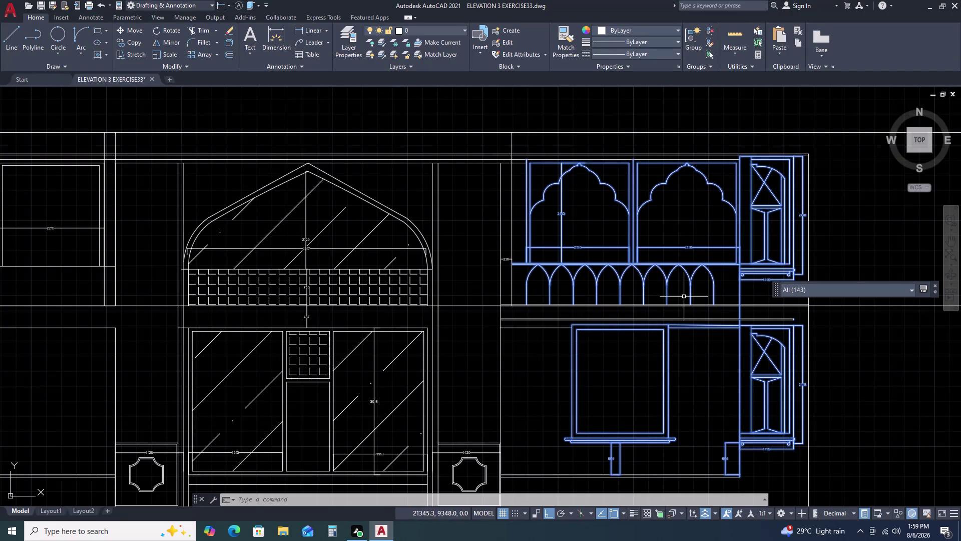
Move the right-hand bay left from its top-left corner onto the central bay's edge.
drag(683, 296, 676, 302)
key(Escape)
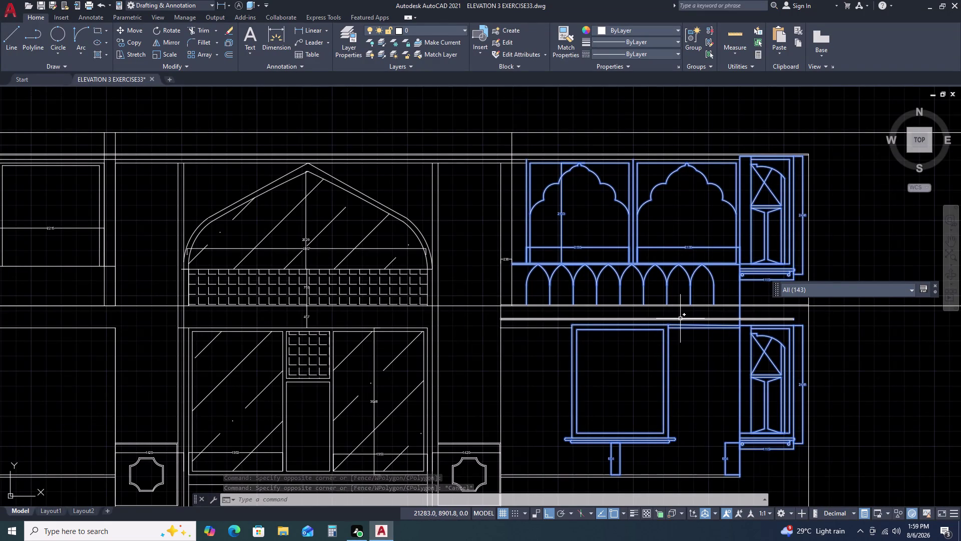
text(M)
key(space)
scroll(up, 3)
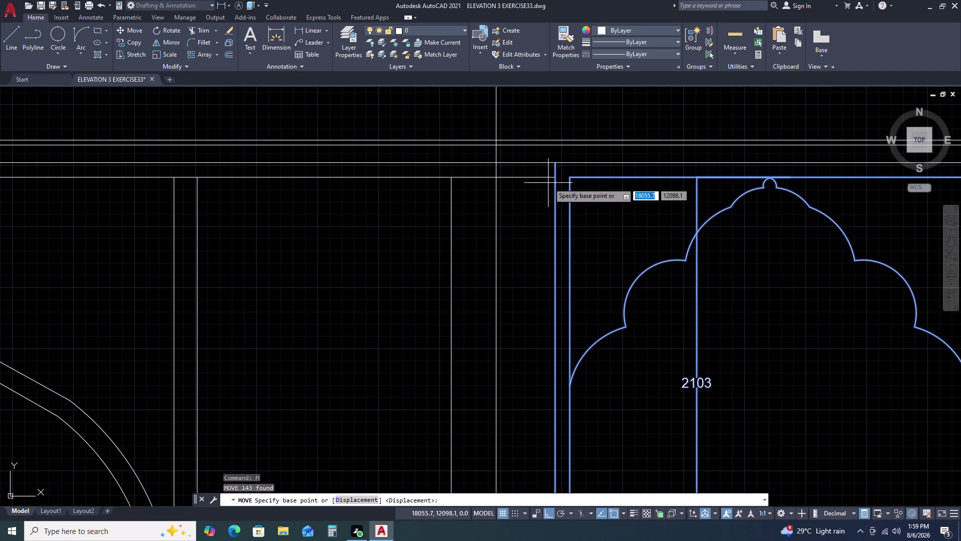
click(557, 176)
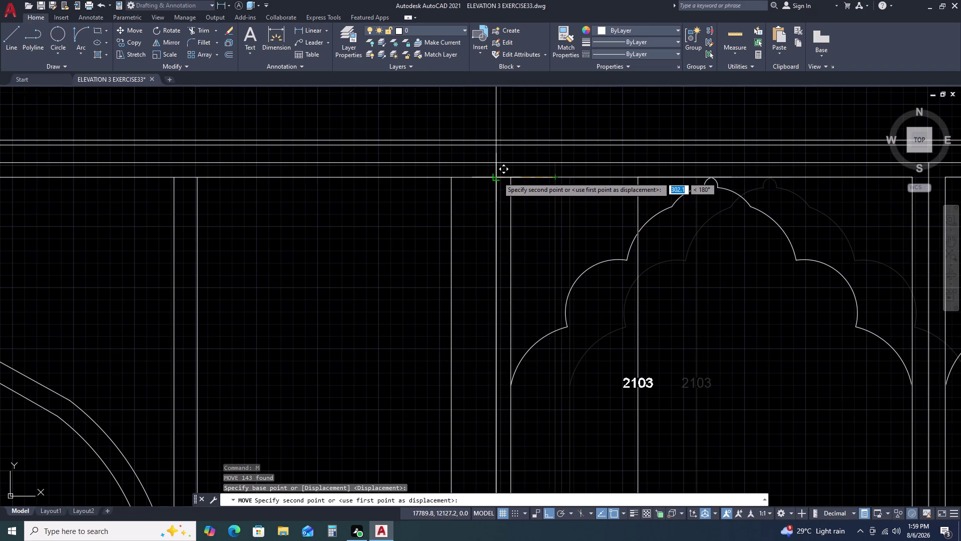
click(497, 177)
scroll(down, 3)
scroll(down, 3)
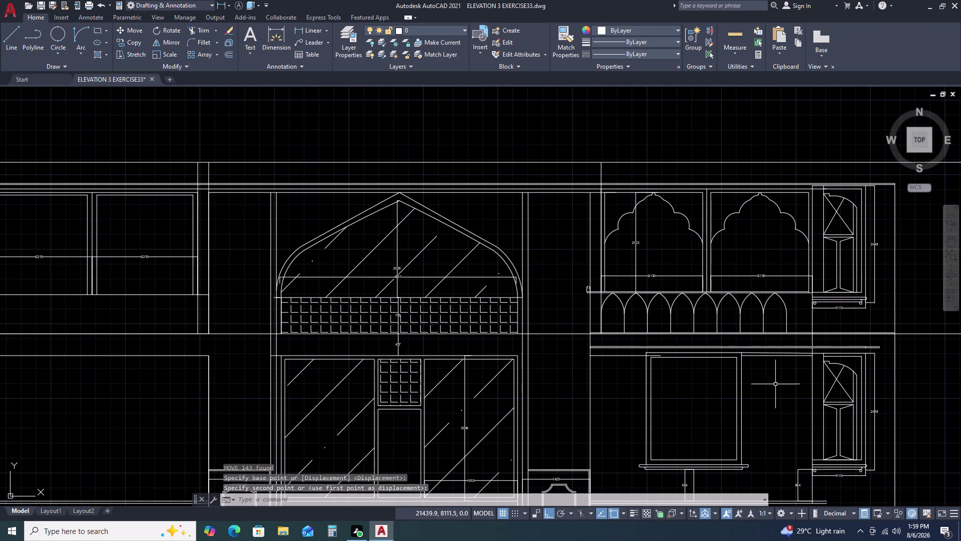
middle_drag(830, 402, 773, 341)
middle_drag(770, 337, 759, 321)
key(Escape)
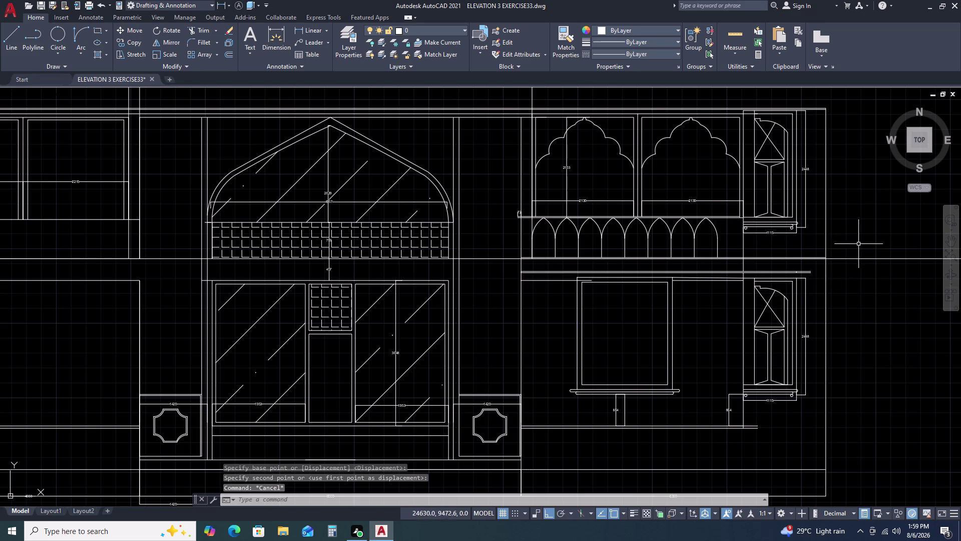
Trim the overhanging line ends on the bay's right side with a fence.
key(t)
key(r)
key(space)
click(895, 239)
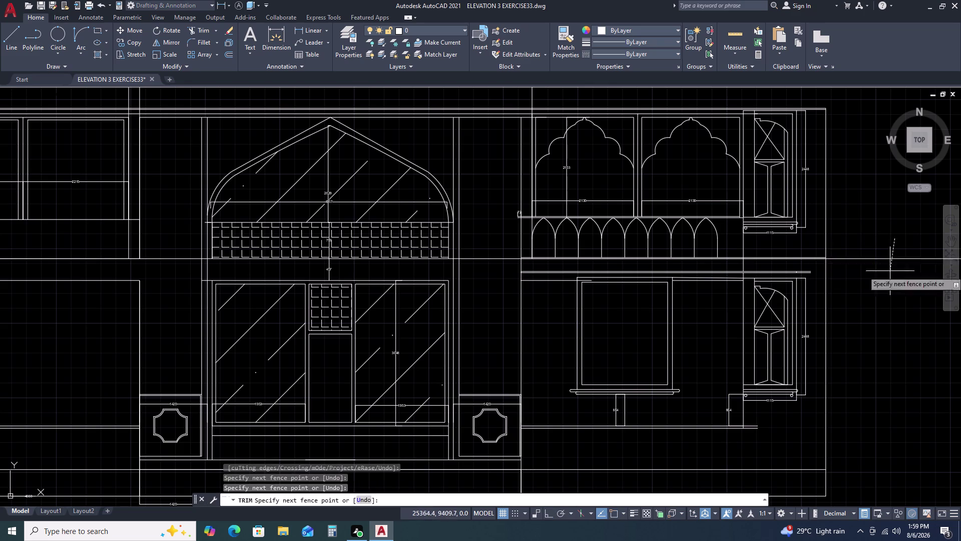
click(890, 322)
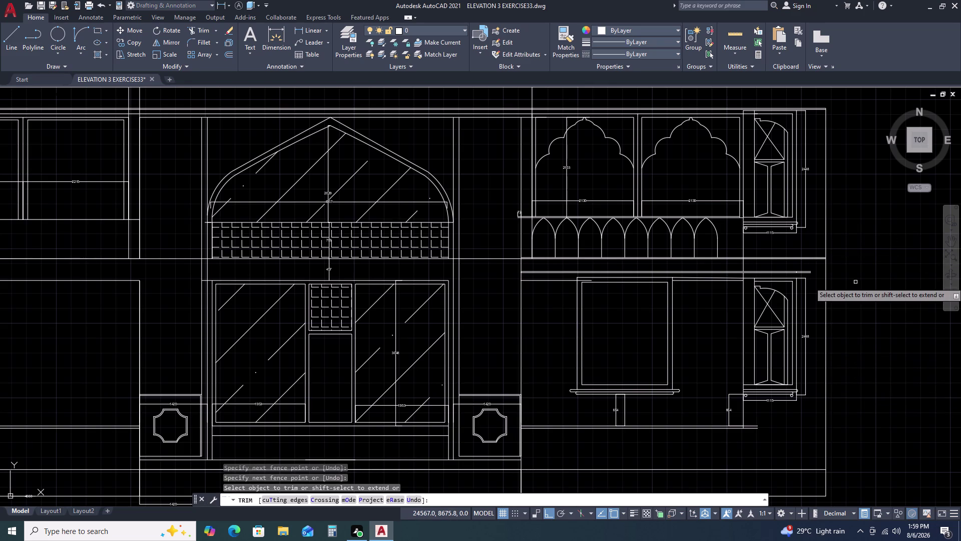
Trim the stray line ends beside the right bay and near the balcony.
middle_drag(855, 282, 846, 301)
scroll(down, 3)
middle_drag(882, 386, 849, 367)
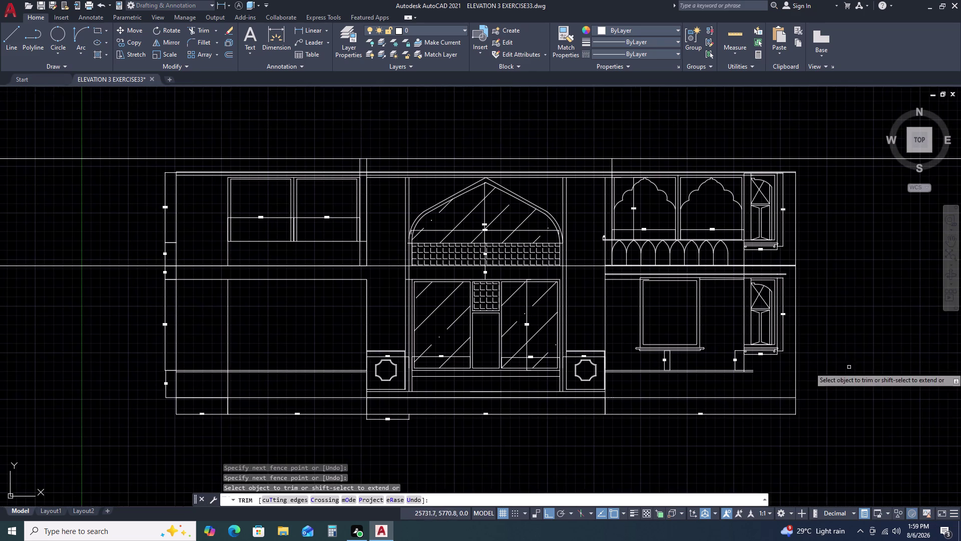
scroll(up, 3)
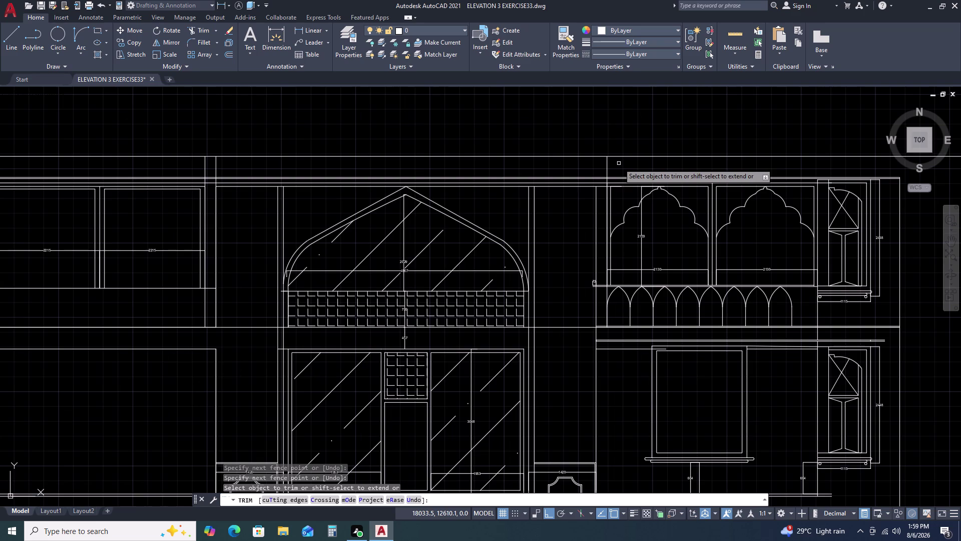
click(606, 211)
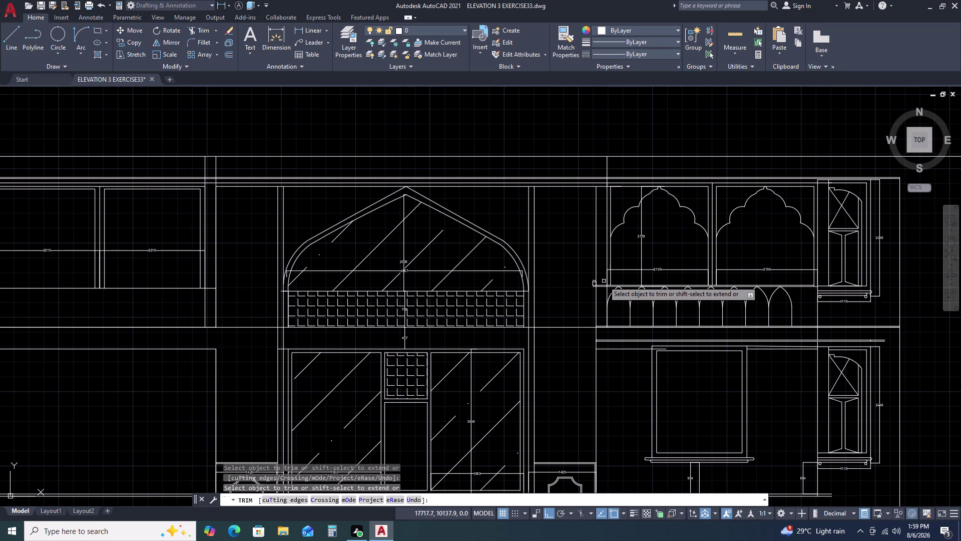
click(607, 280)
click(606, 296)
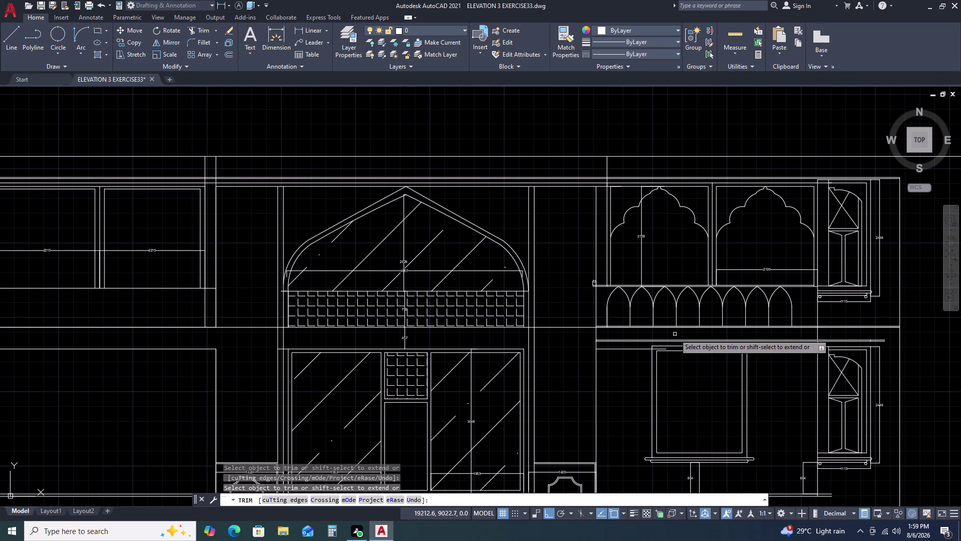
key(Escape)
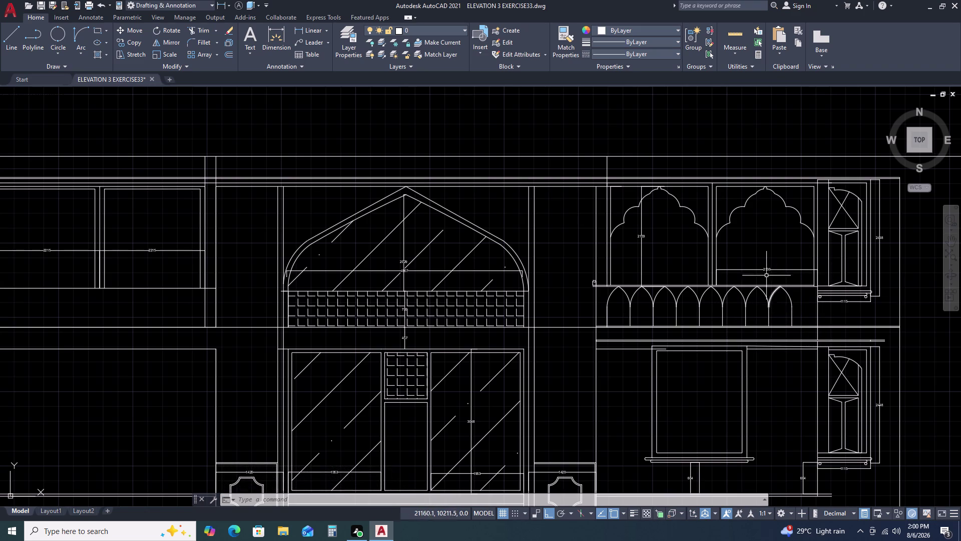
Add a 2130 linear dimension across the window's sill width.
key(d)
text(LI)
key(space)
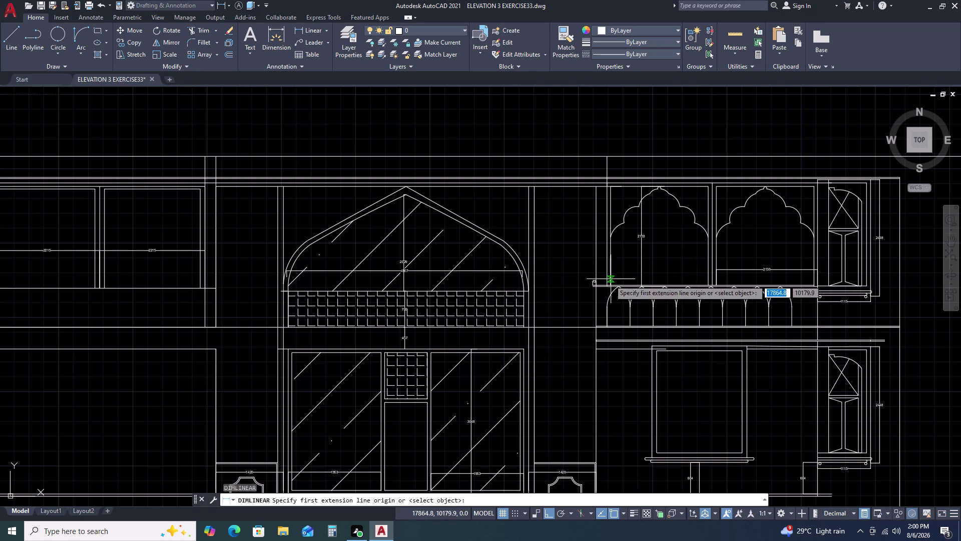
scroll(up, 3)
click(600, 287)
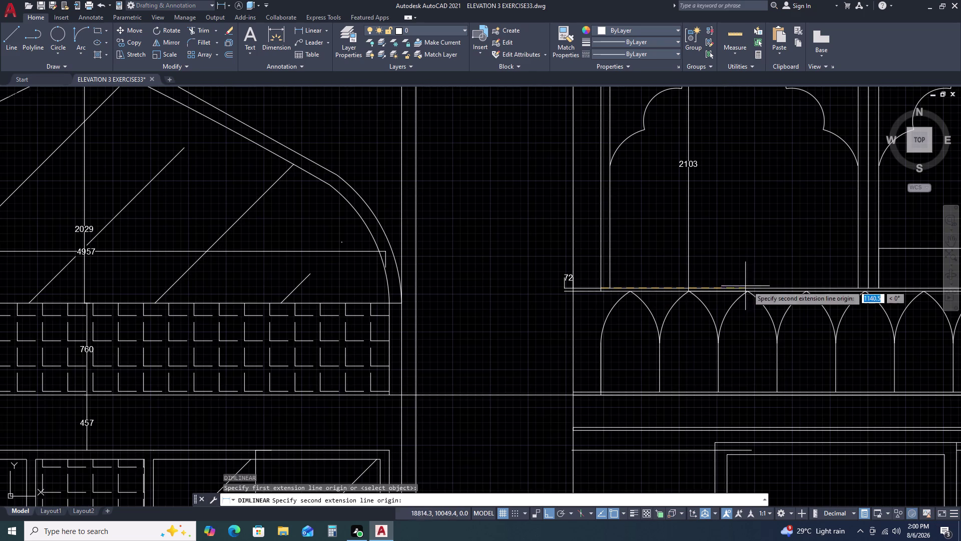
click(857, 286)
click(843, 261)
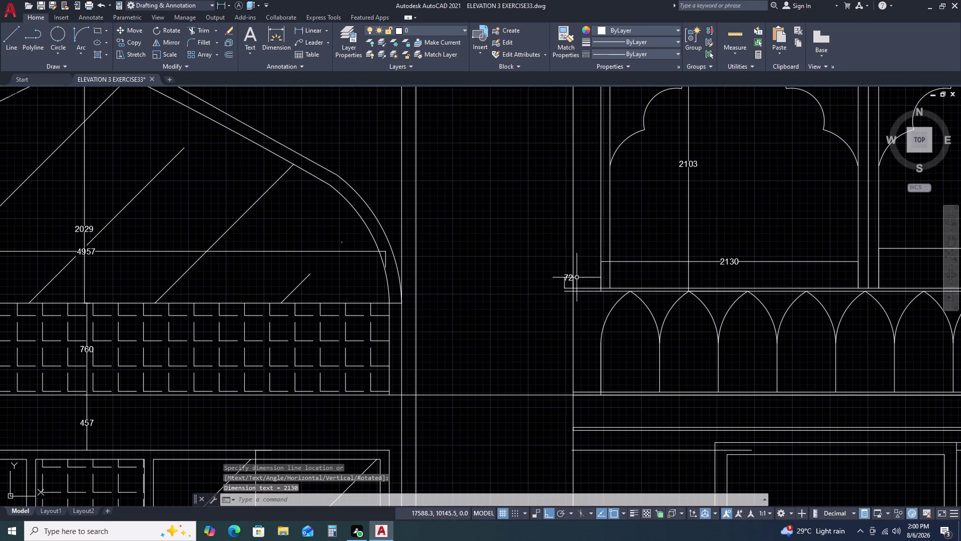
Delete the small 72 dimension beside the window.
click(562, 277)
click(562, 287)
click(567, 277)
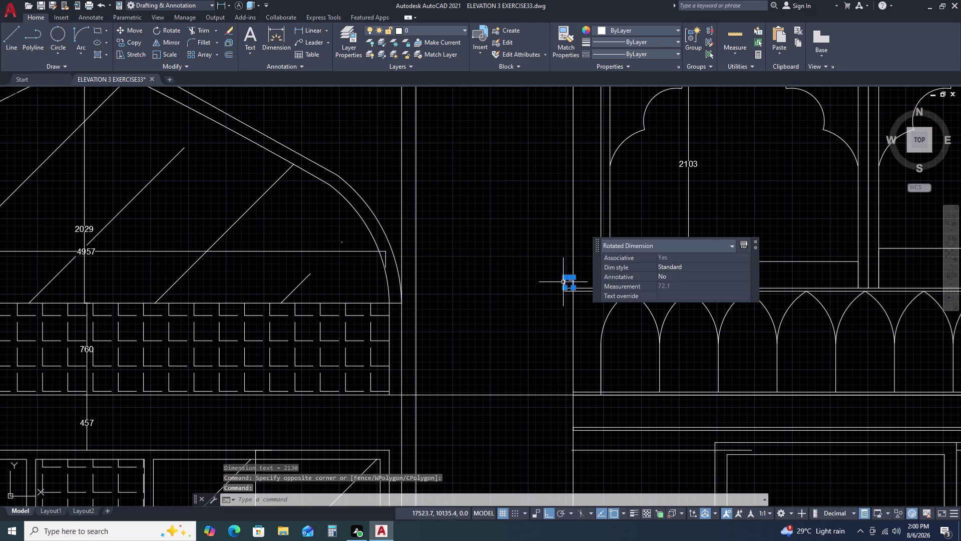
key(Delete)
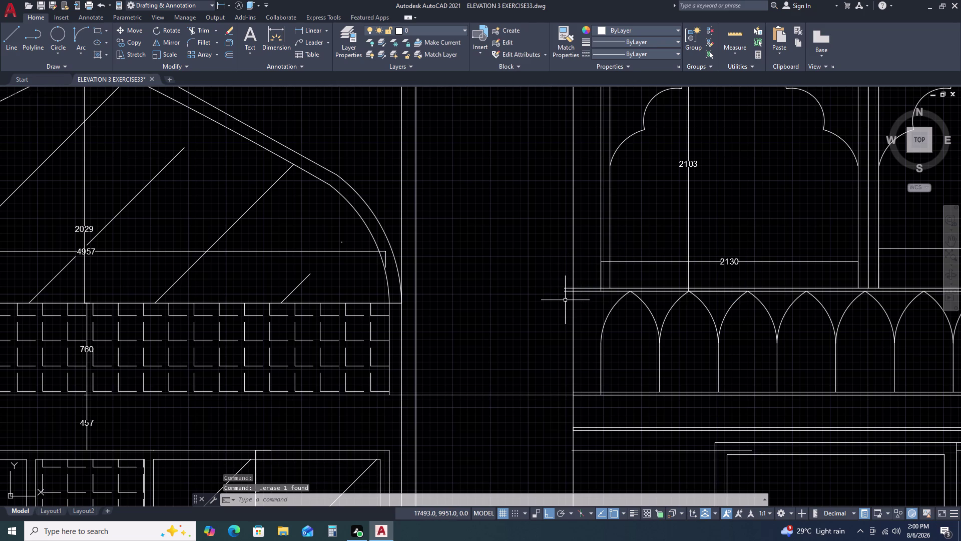
Fence-trim the short line end left beside the window.
key(t)
text(R)
key(space)
click(565, 302)
click(566, 277)
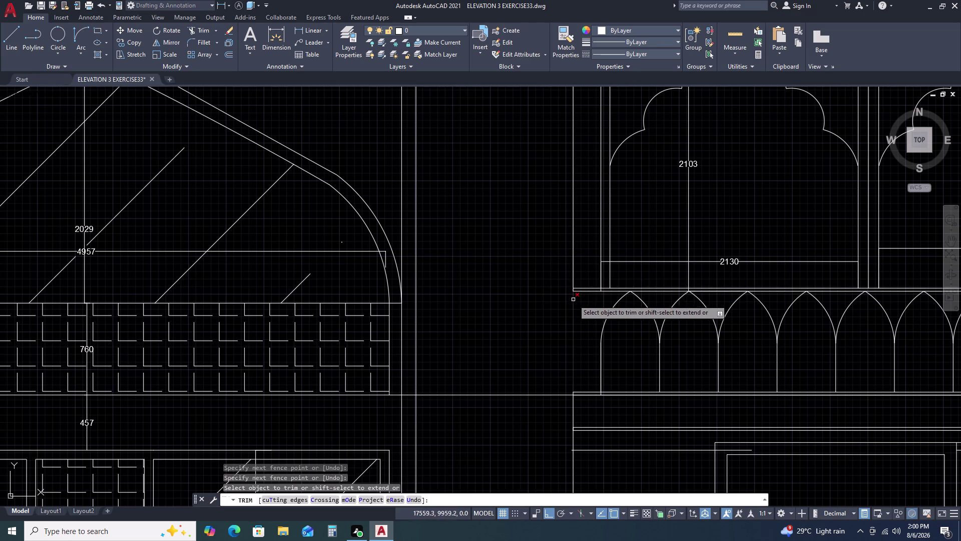
scroll(down, 3)
key(Escape)
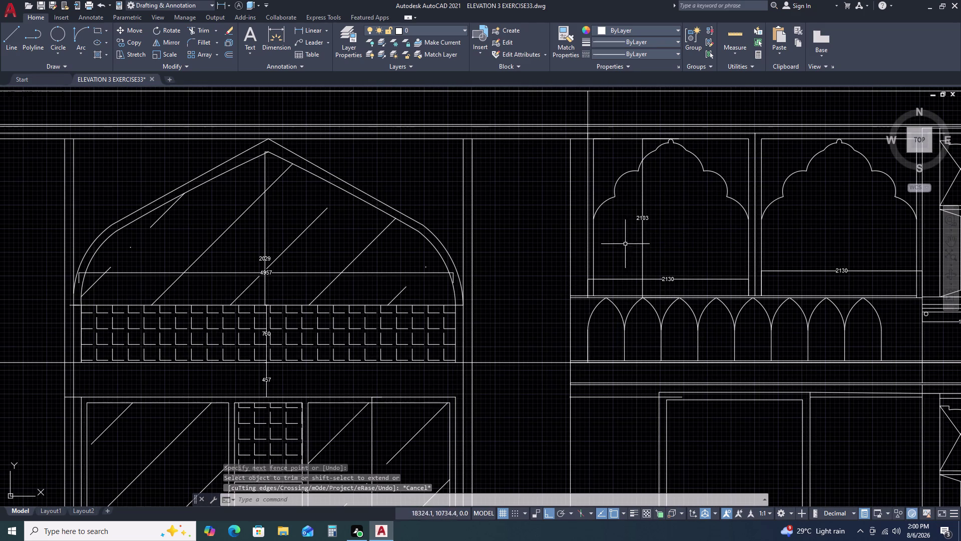
scroll(down, 3)
middle_drag(700, 270, 605, 256)
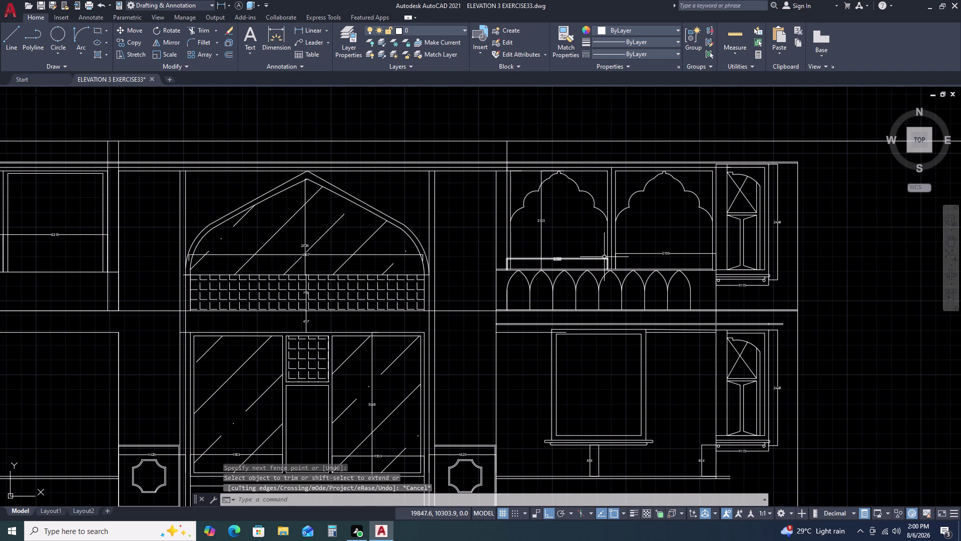
text(DLI)
key(space)
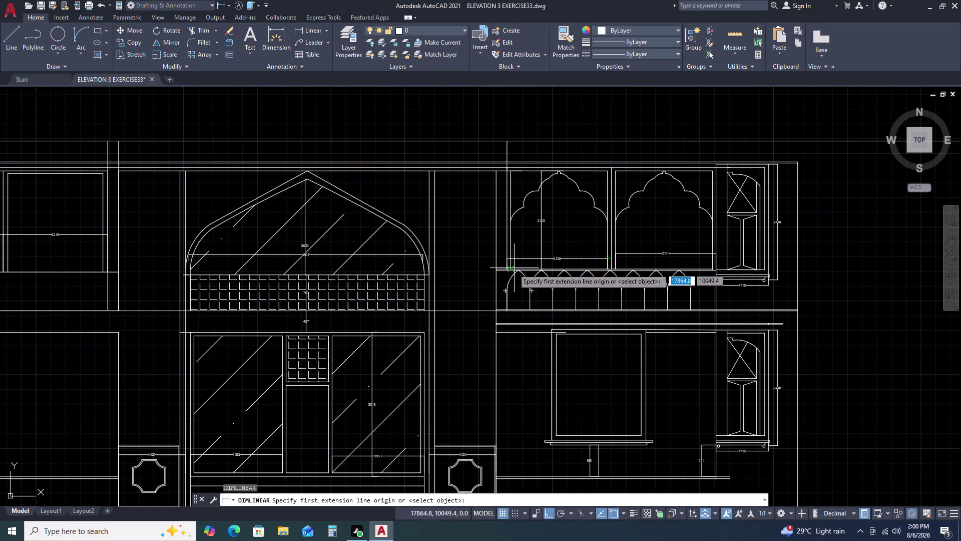
scroll(up, 3)
click(485, 263)
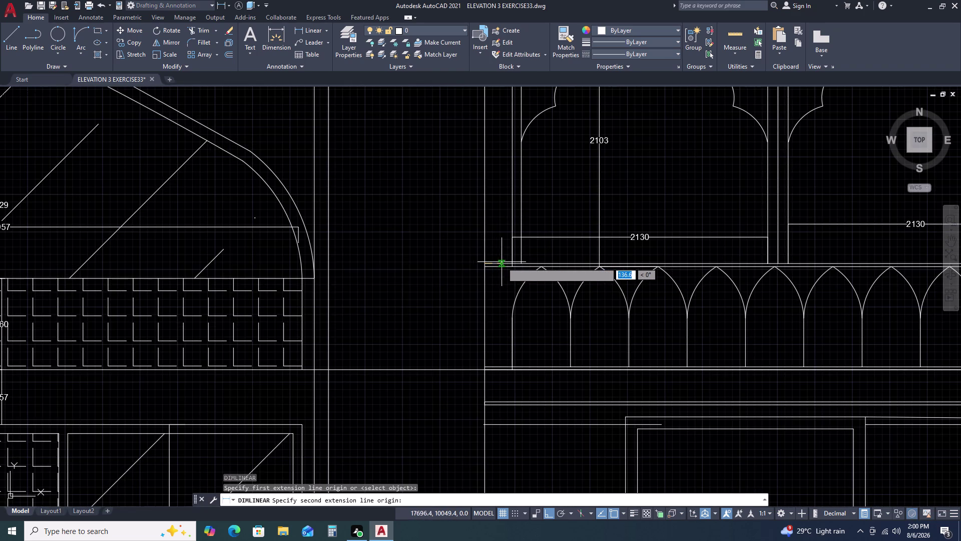
double_click(510, 264)
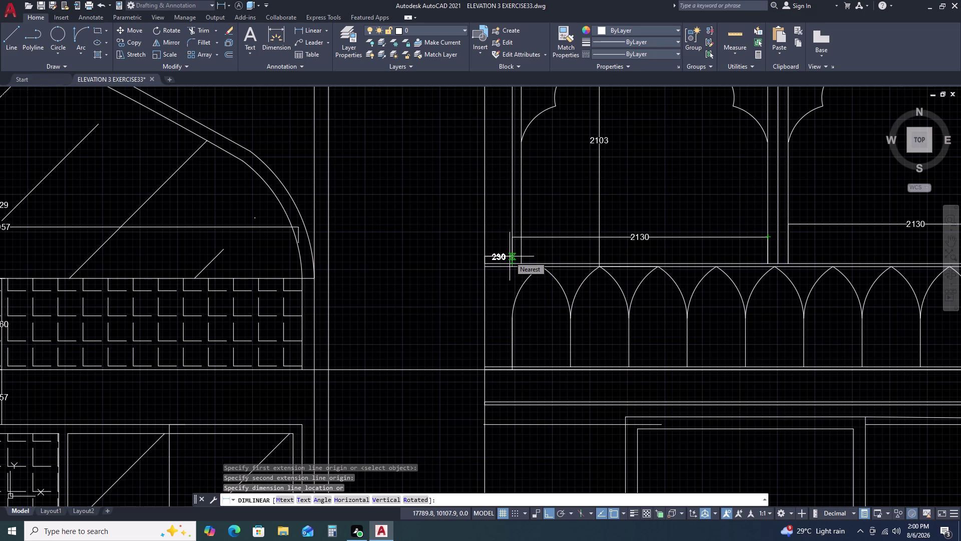
key(Escape)
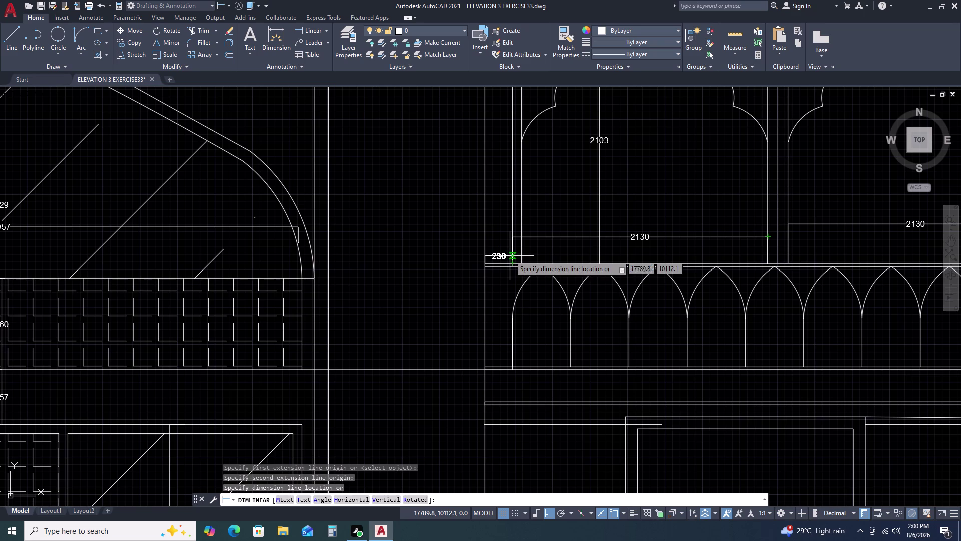
scroll(down, 3)
scroll(down, 3)
middle_drag(732, 240, 662, 237)
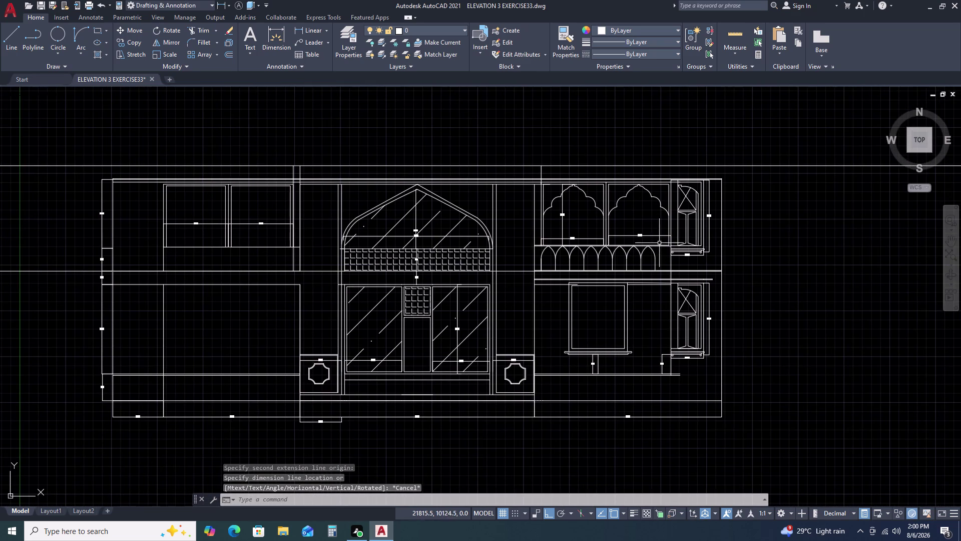
scroll(up, 3)
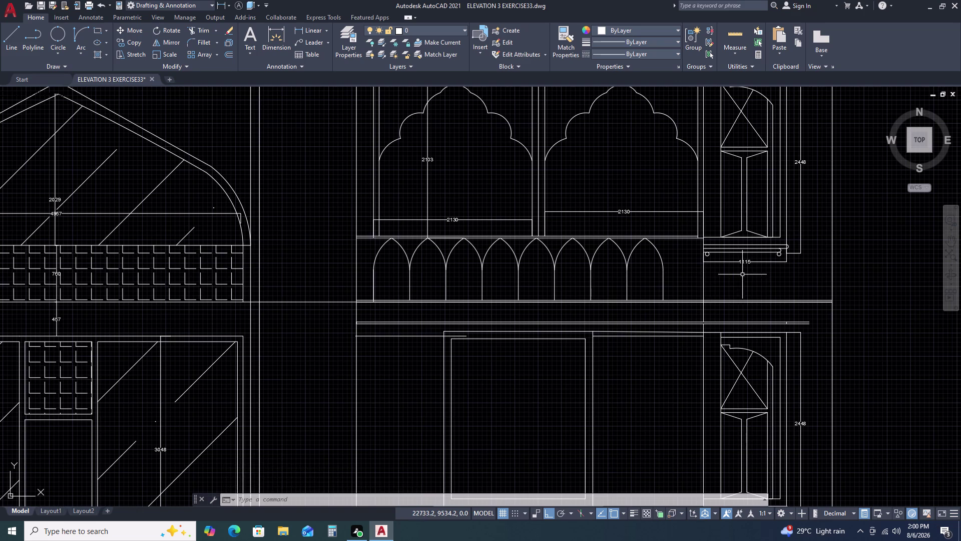
scroll(down, 3)
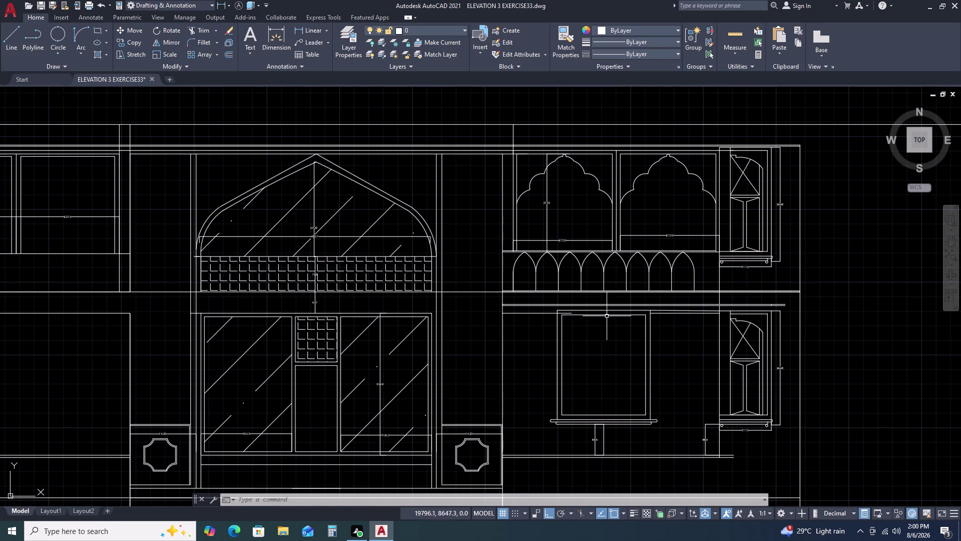
scroll(down, 3)
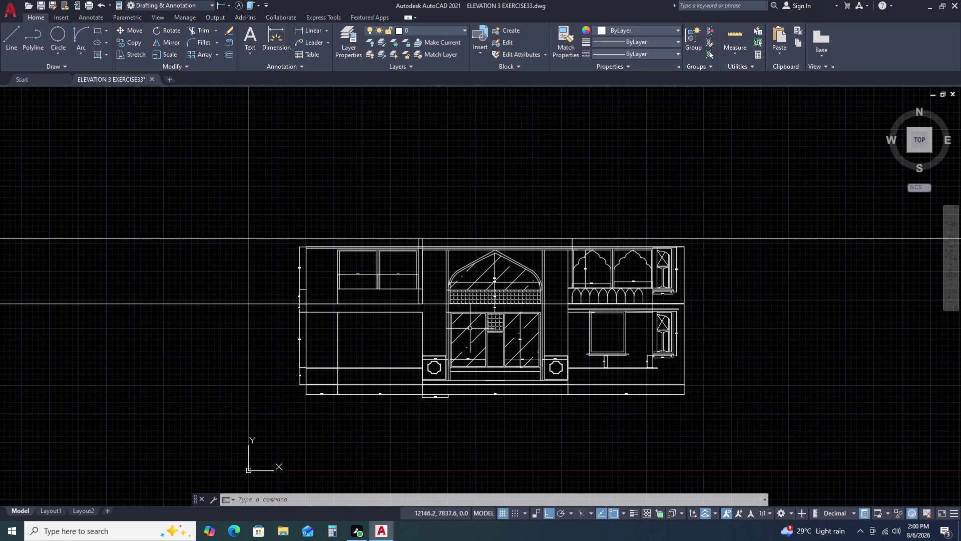
scroll(up, 3)
scroll(up, 3)
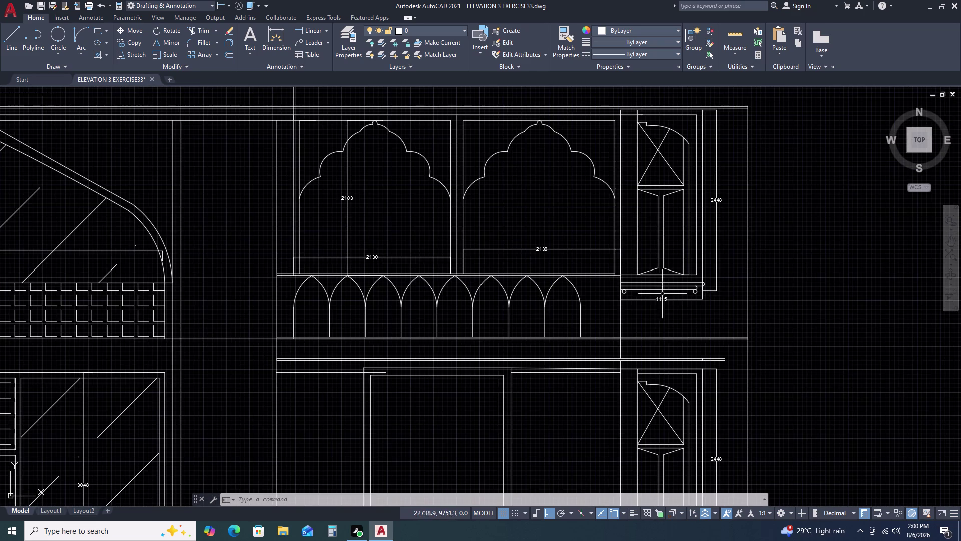
scroll(up, 3)
middle_drag(757, 279, 722, 324)
key(d)
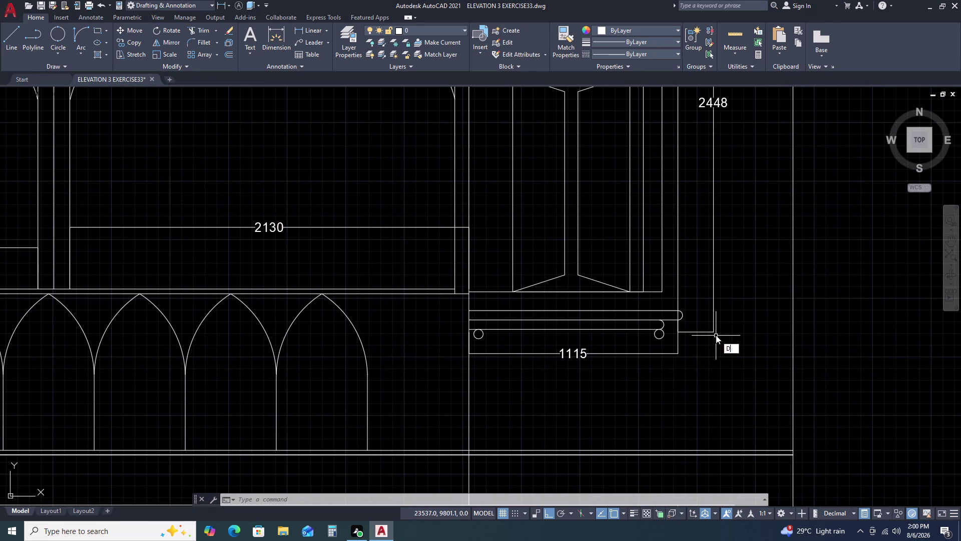
text(LI)
key(space)
scroll(down, 3)
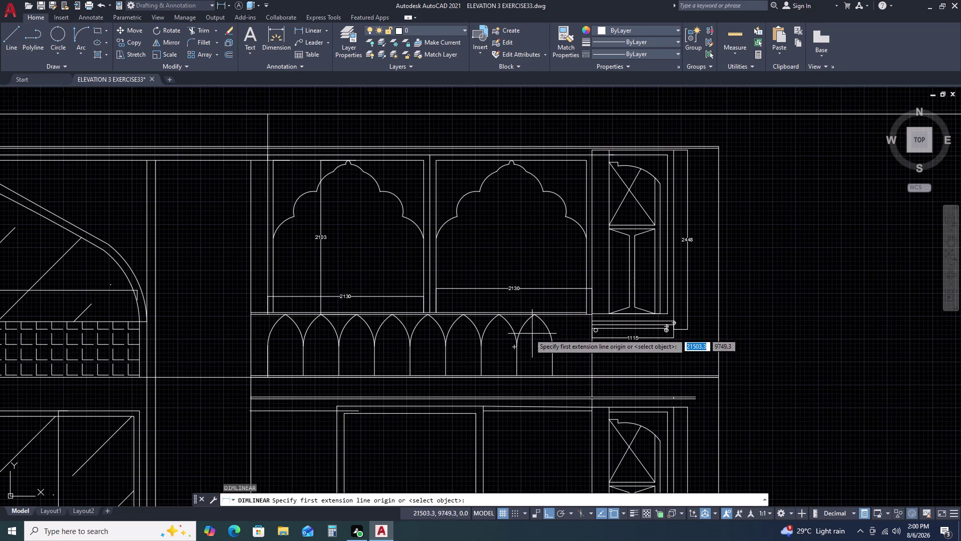
Place a 170 linear dimension across the gap between the two cusped windows.
middle_drag(523, 323, 588, 287)
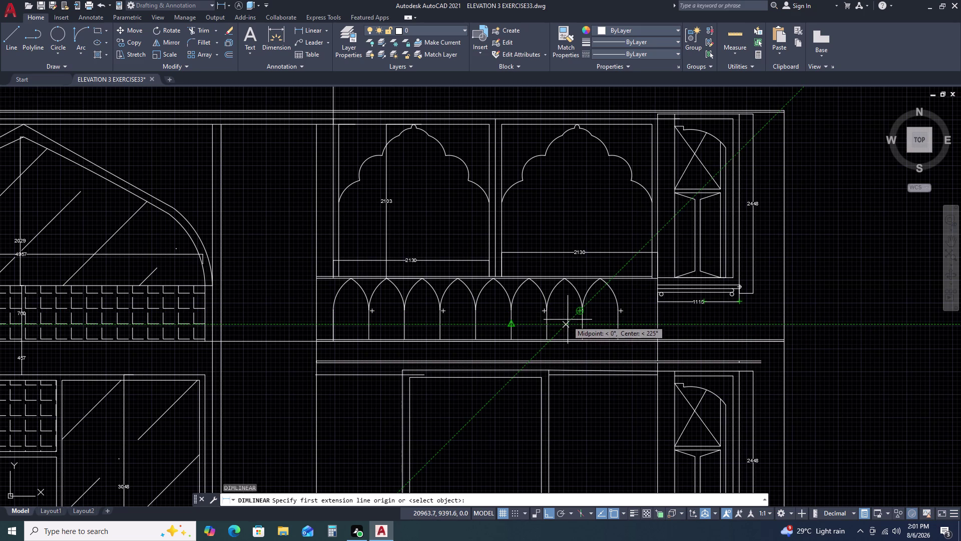
scroll(up, 3)
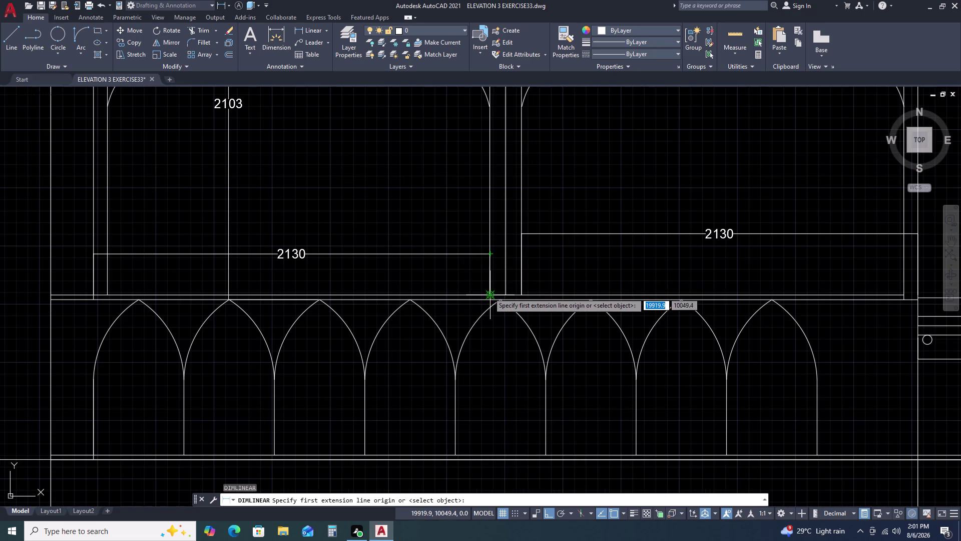
click(488, 292)
click(521, 293)
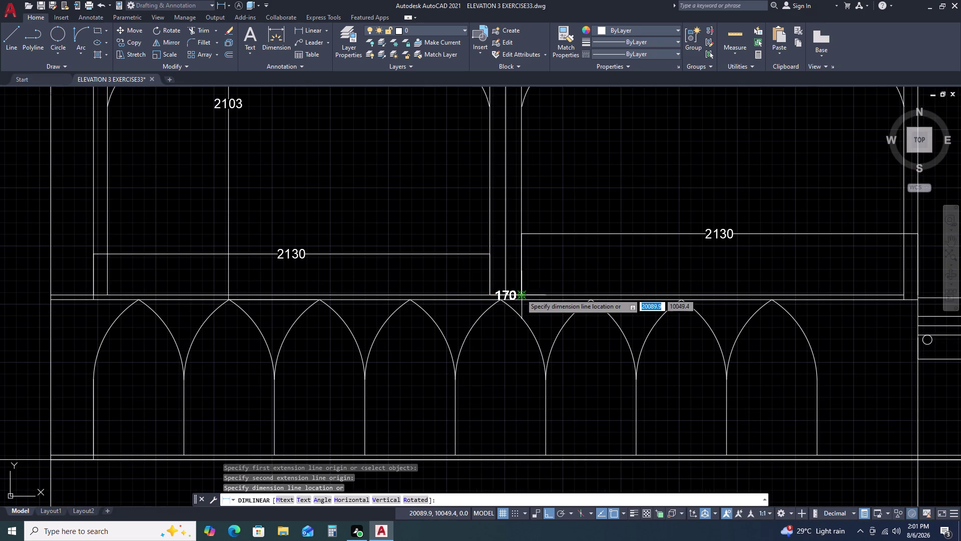
click(490, 253)
scroll(down, 3)
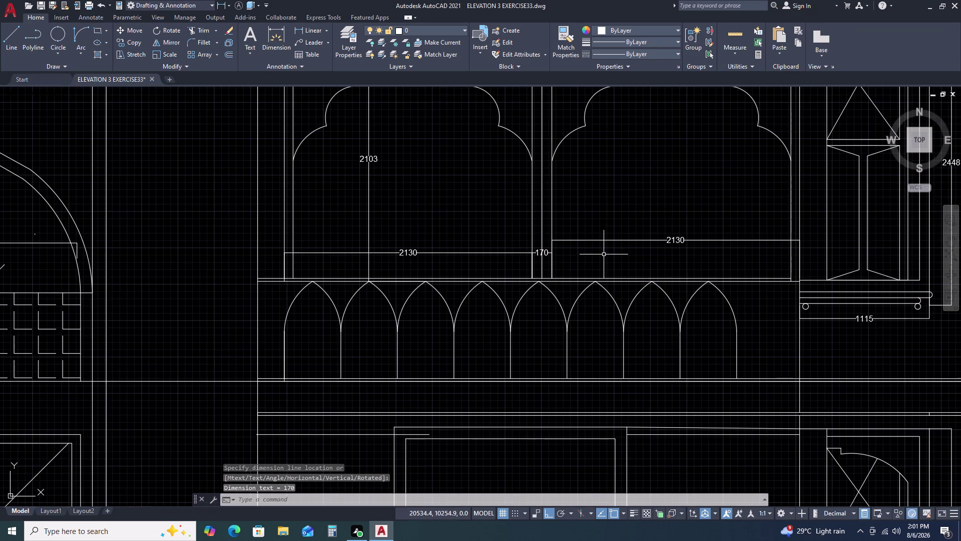
scroll(down, 3)
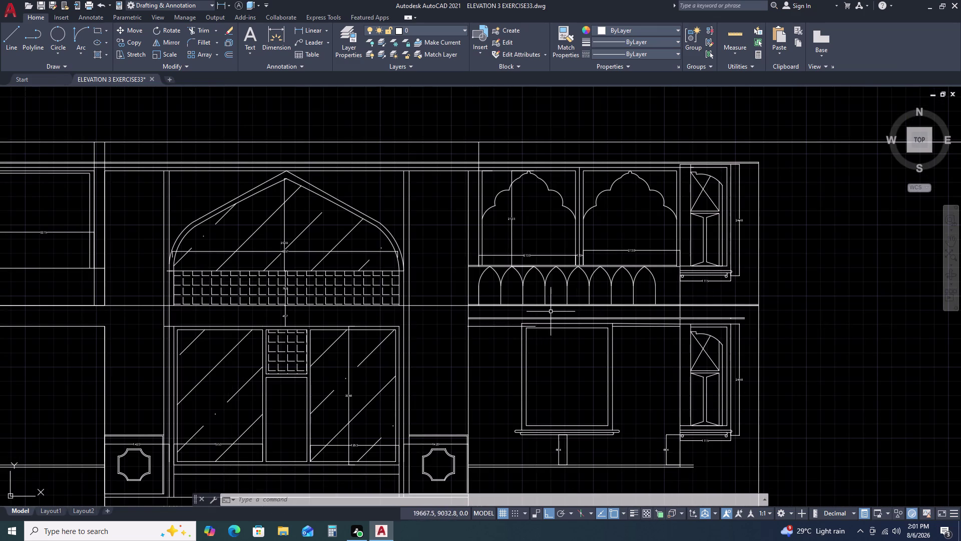
Erase the stray line beside the right bay's lower window.
middle_drag(535, 338, 537, 323)
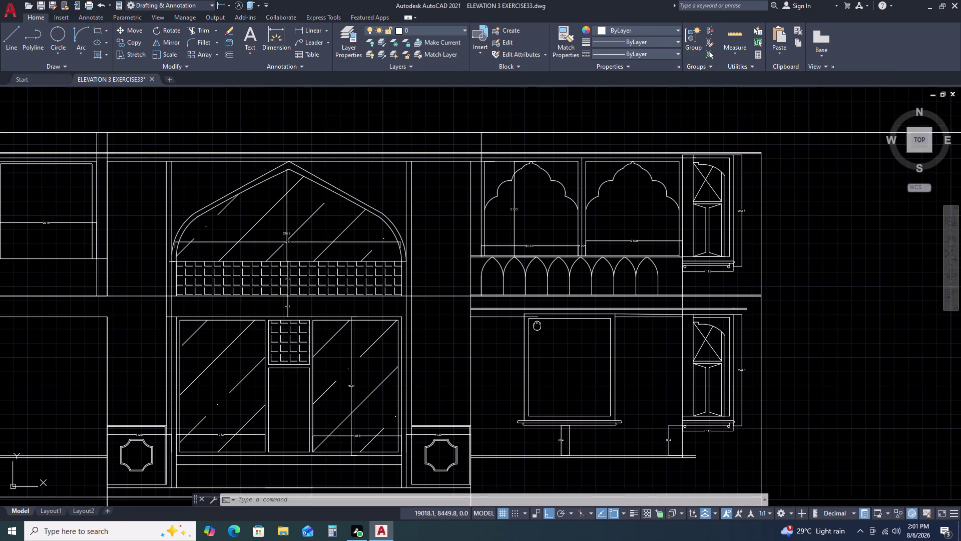
middle_drag(537, 323, 538, 322)
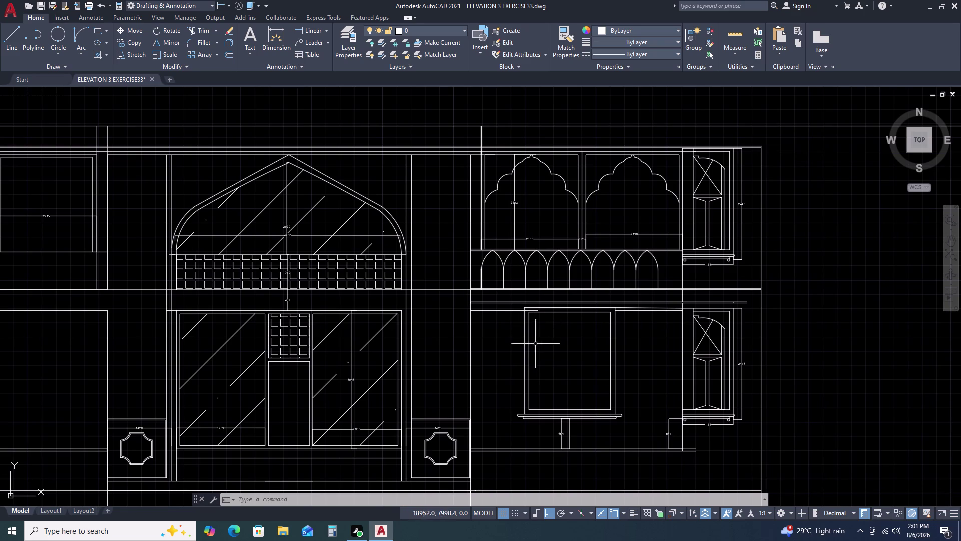
middle_drag(538, 349, 542, 317)
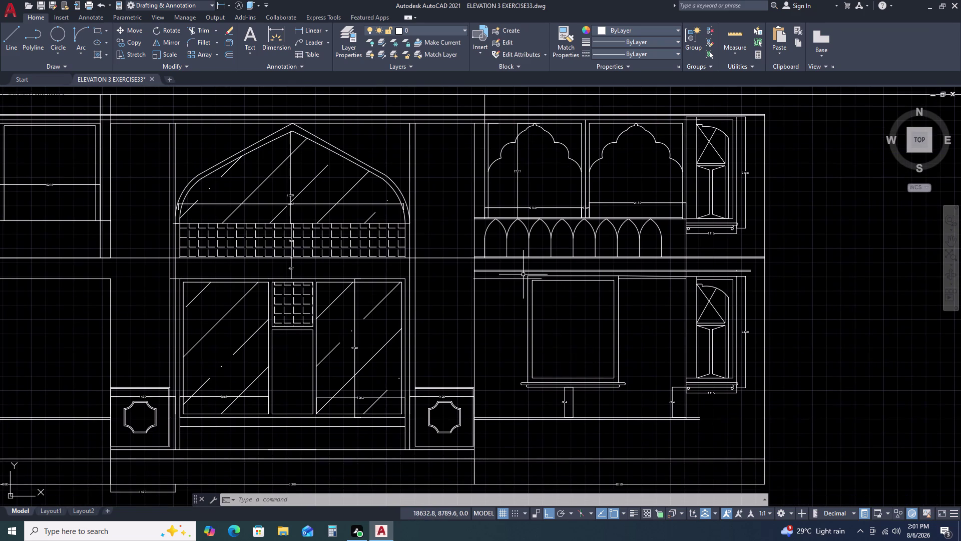
scroll(up, 3)
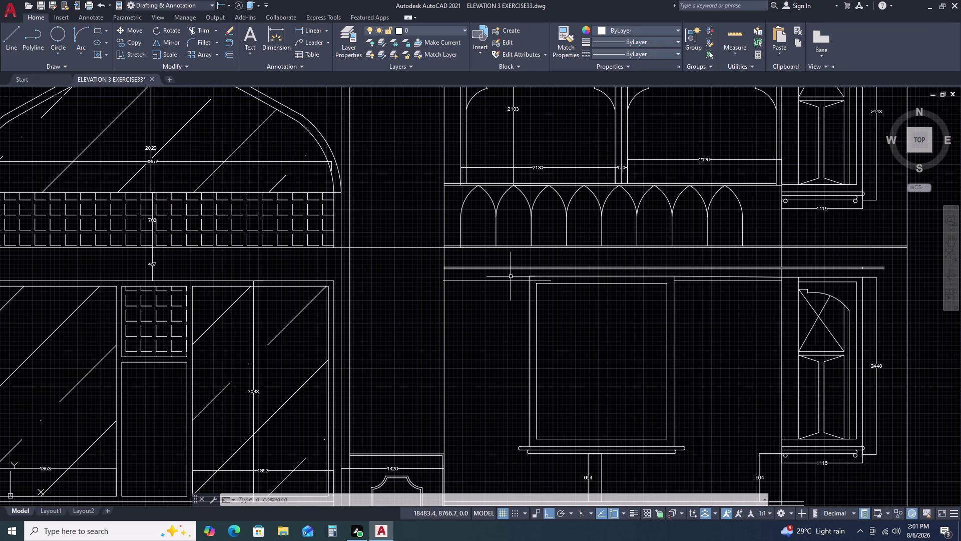
click(510, 276)
click(488, 288)
key(Delete)
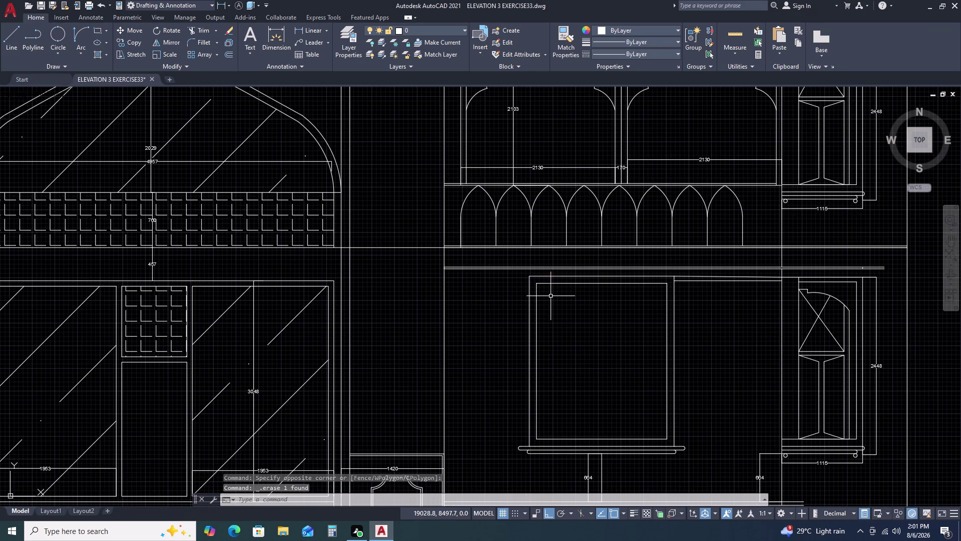
Center the view on the left arched panel and start a linear dimension (DLI).
middle_drag(627, 237, 572, 268)
middle_drag(610, 216, 576, 277)
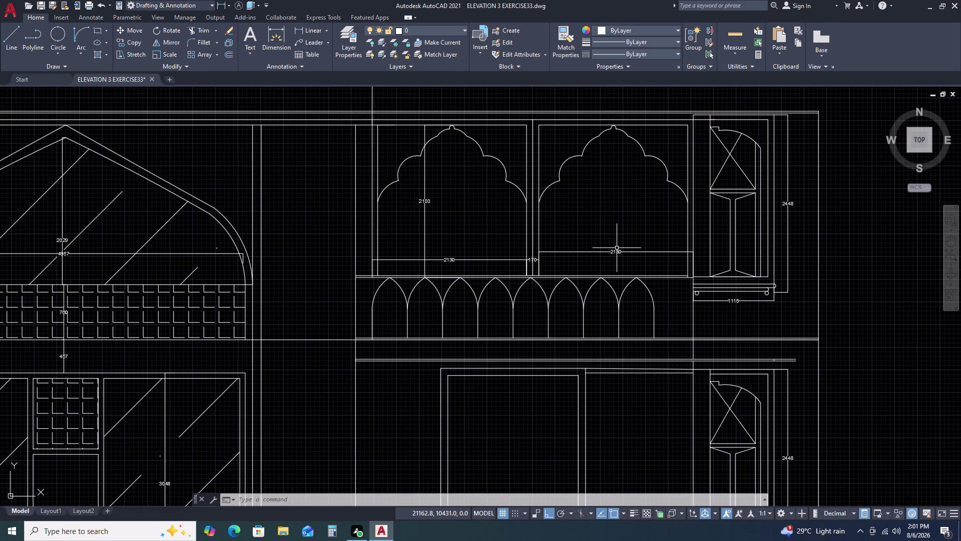
middle_drag(461, 166, 487, 232)
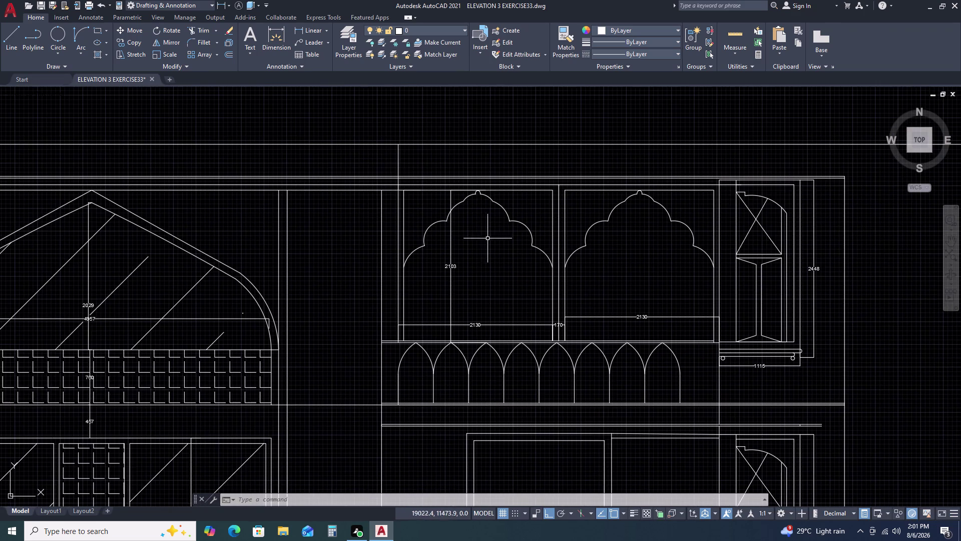
text(DL)
text(I)
key(space)
scroll(up, 3)
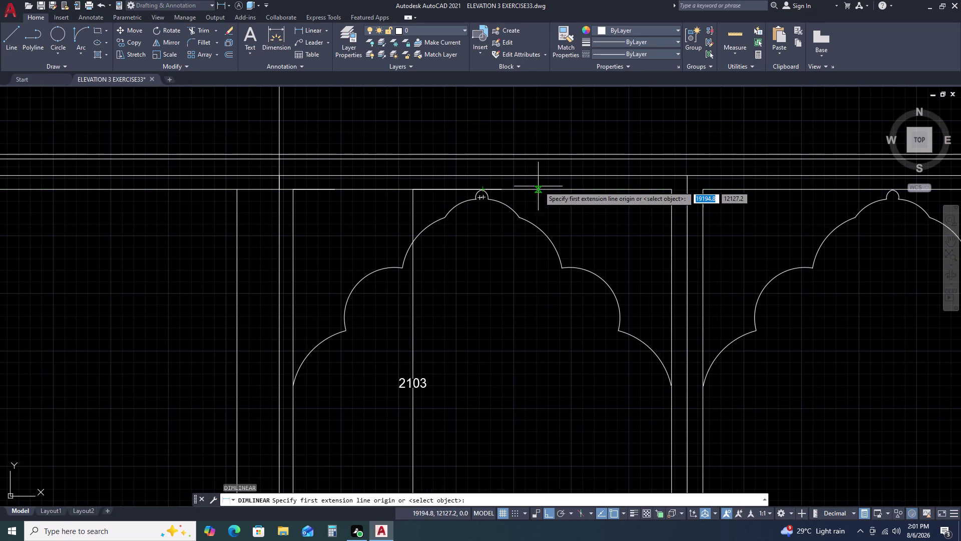
Begin a 190 dimension above the left arch peak, then cancel it.
click(532, 189)
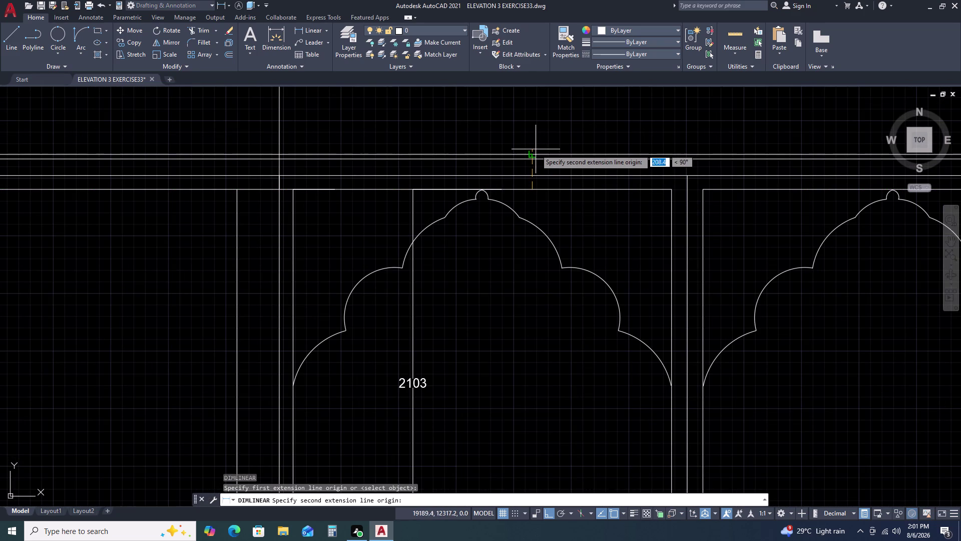
click(532, 155)
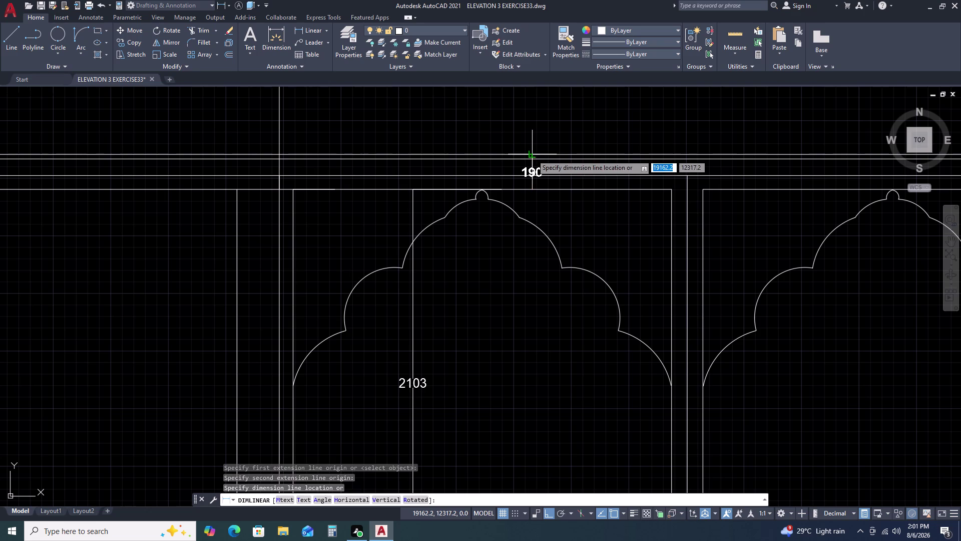
scroll(up, 3)
key(Escape)
scroll(down, 3)
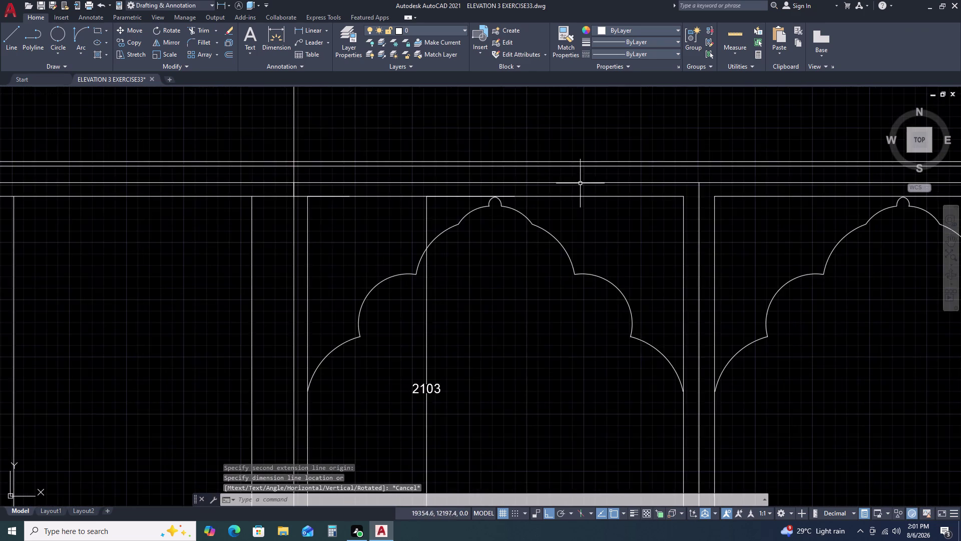
scroll(down, 3)
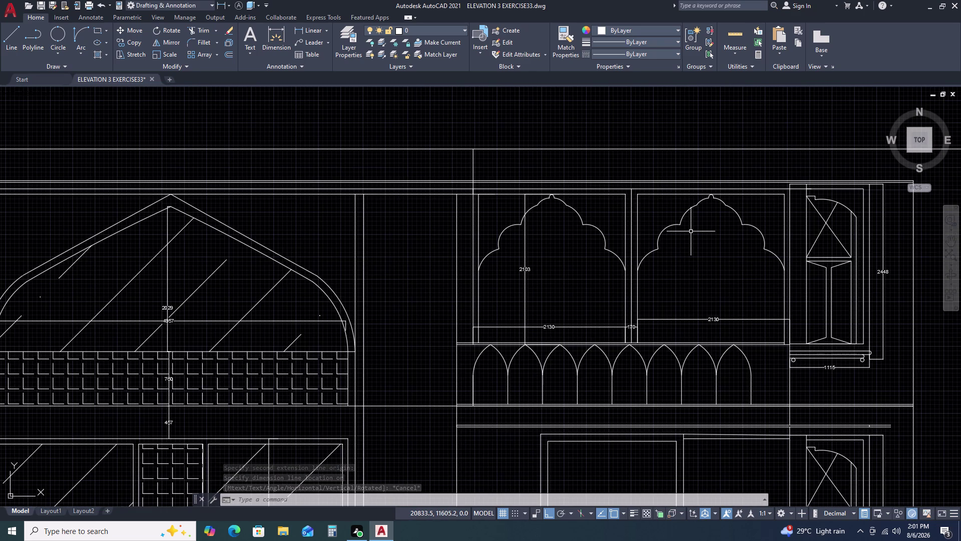
Dimension 542 upward from the left arch peak and place it.
key(space)
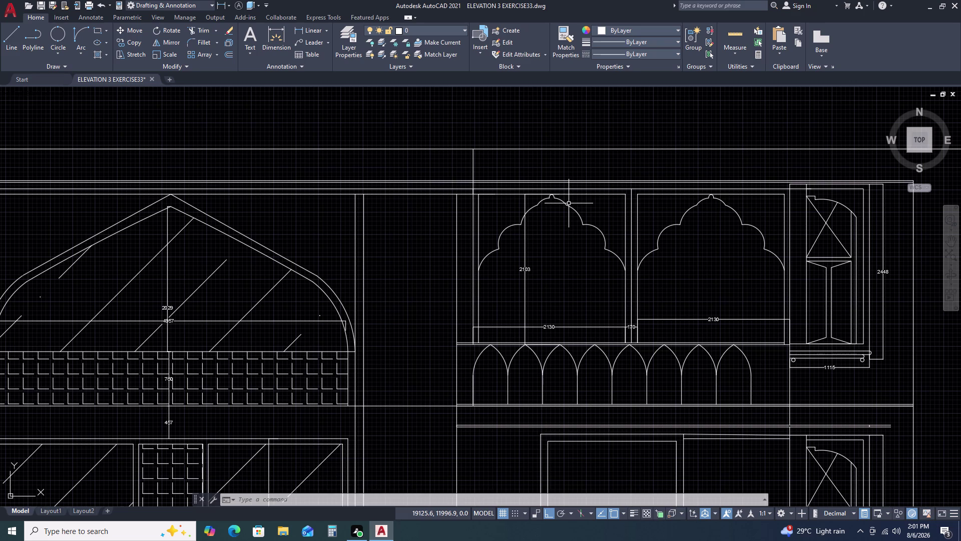
click(569, 194)
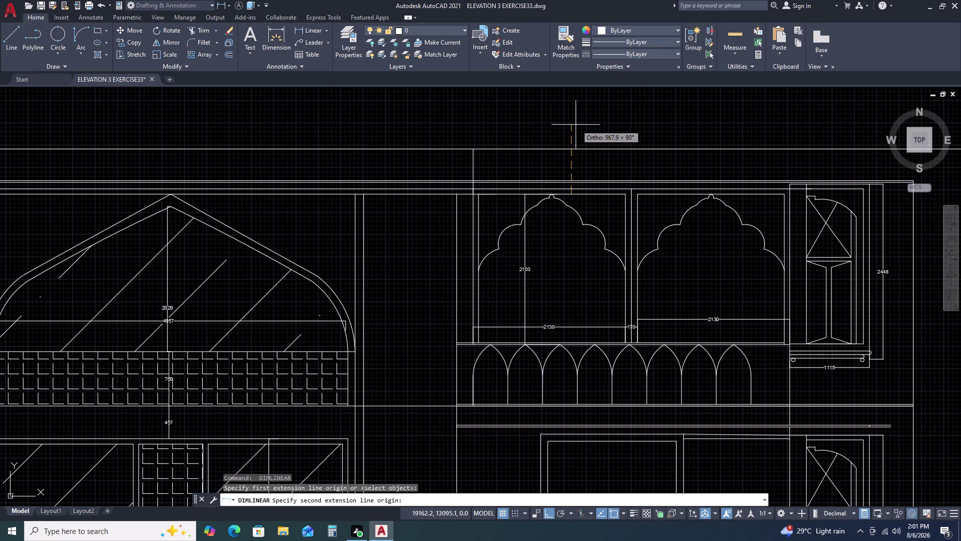
text(542)
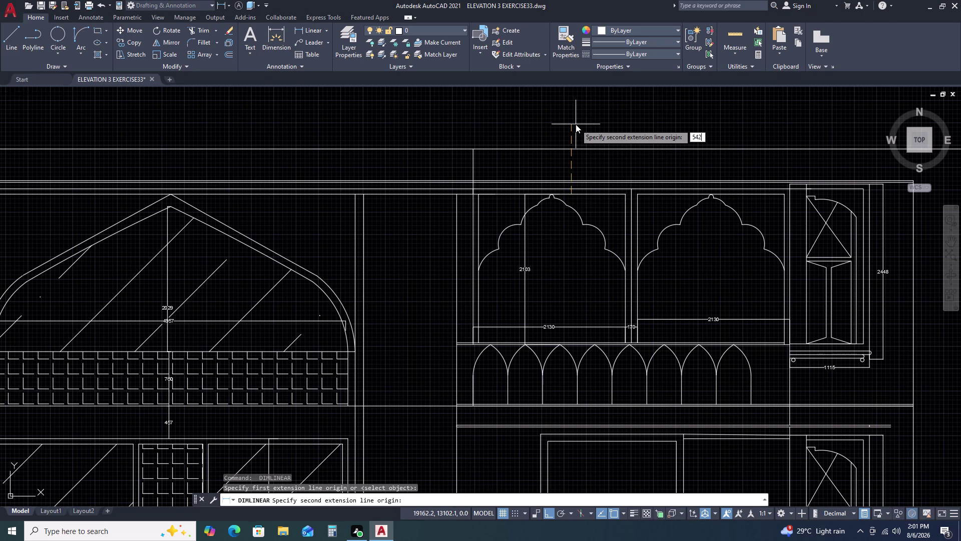
key(space)
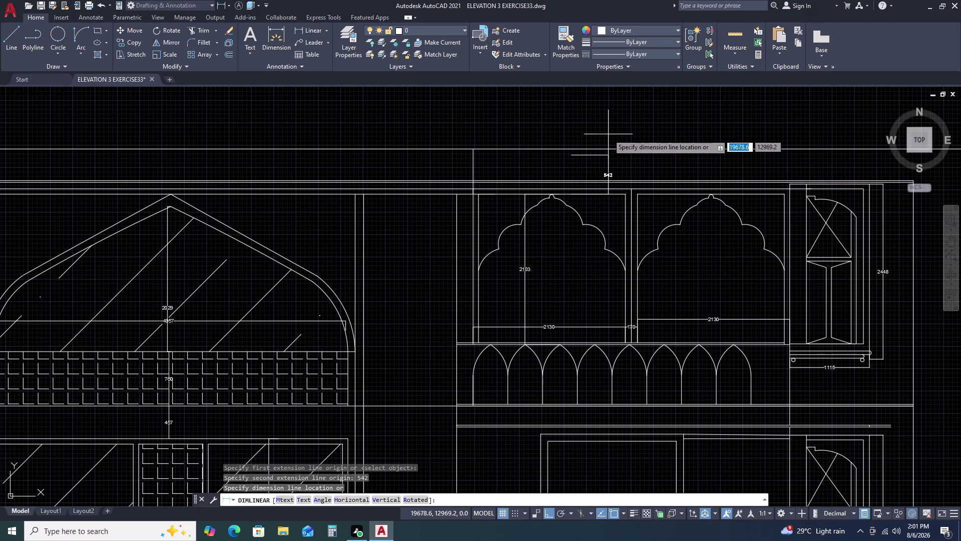
click(548, 167)
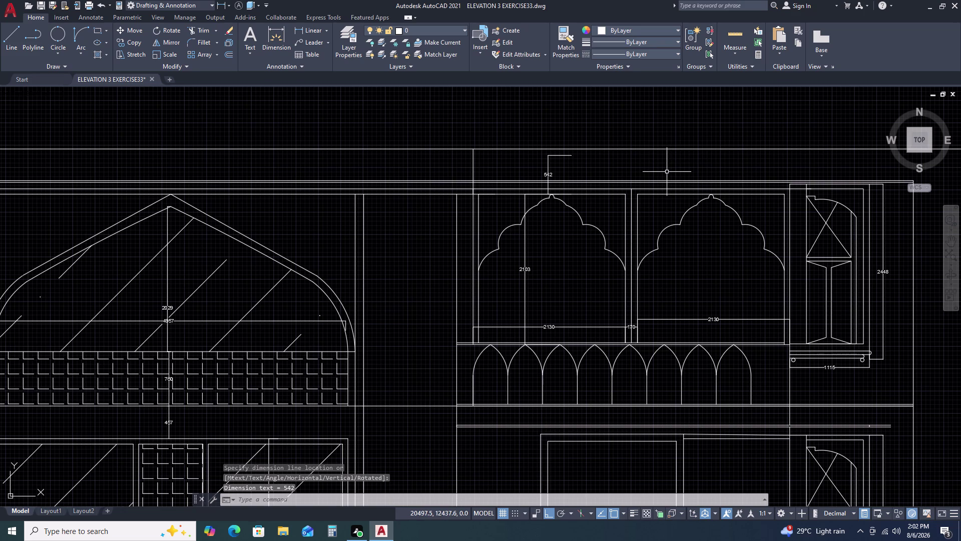
scroll(down, 3)
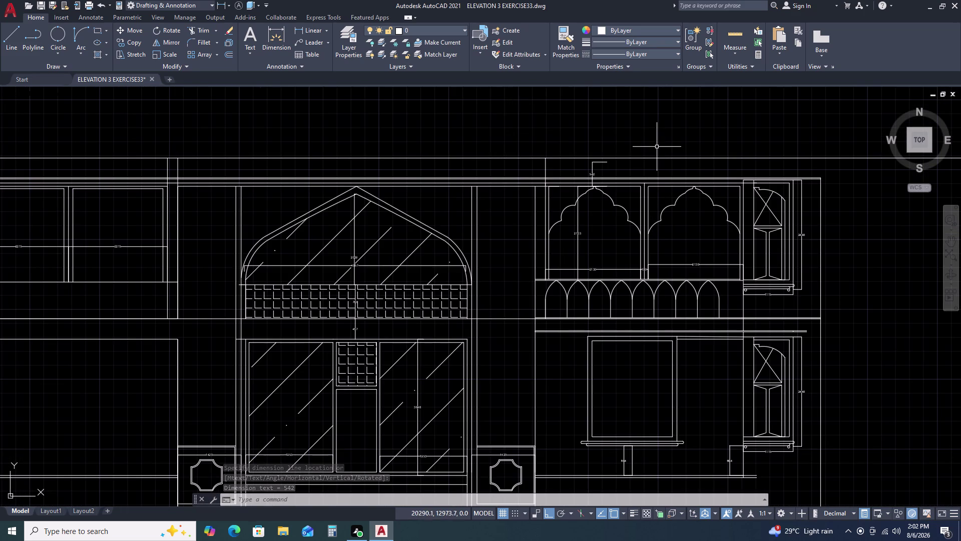
Move the horizontal construction line up to the top of the 542 dimension.
click(656, 146)
click(635, 165)
text(M)
key(space)
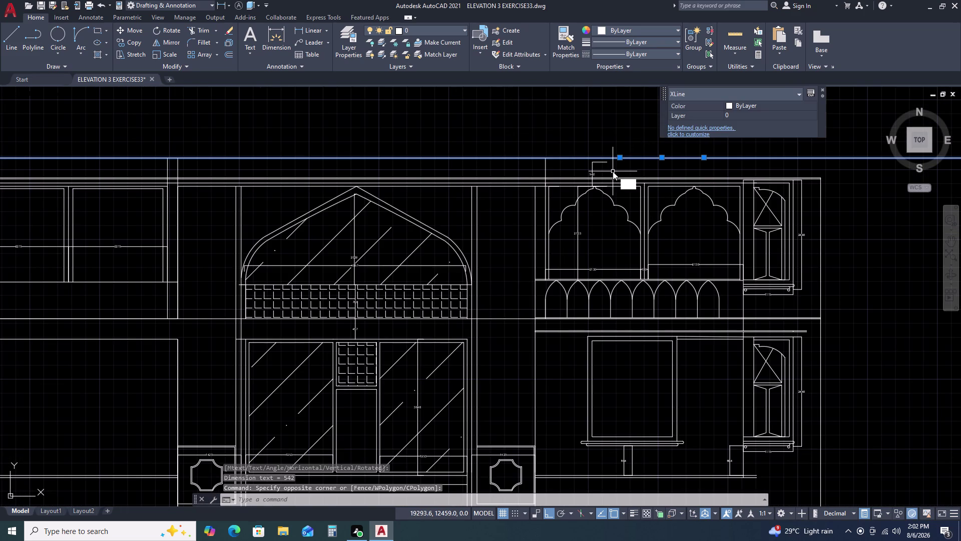
scroll(up, 3)
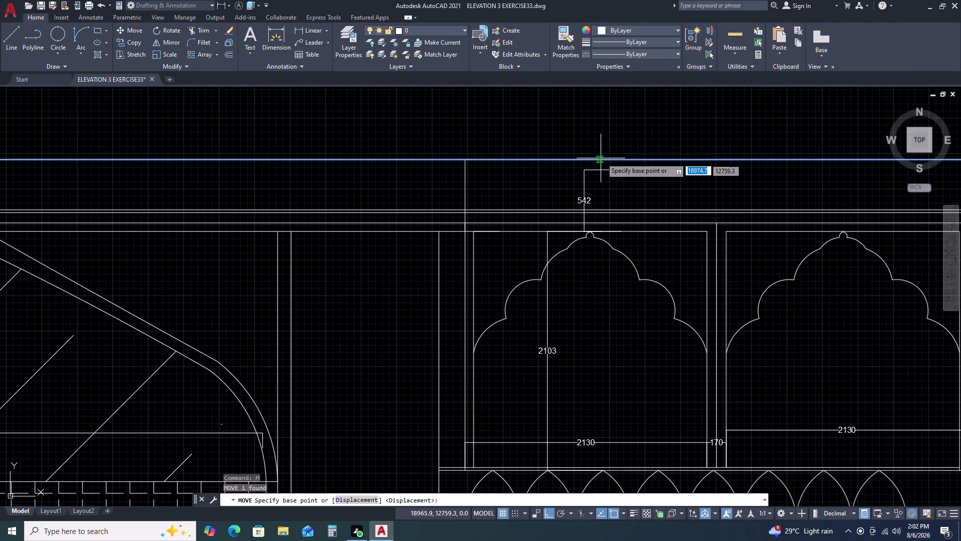
click(603, 158)
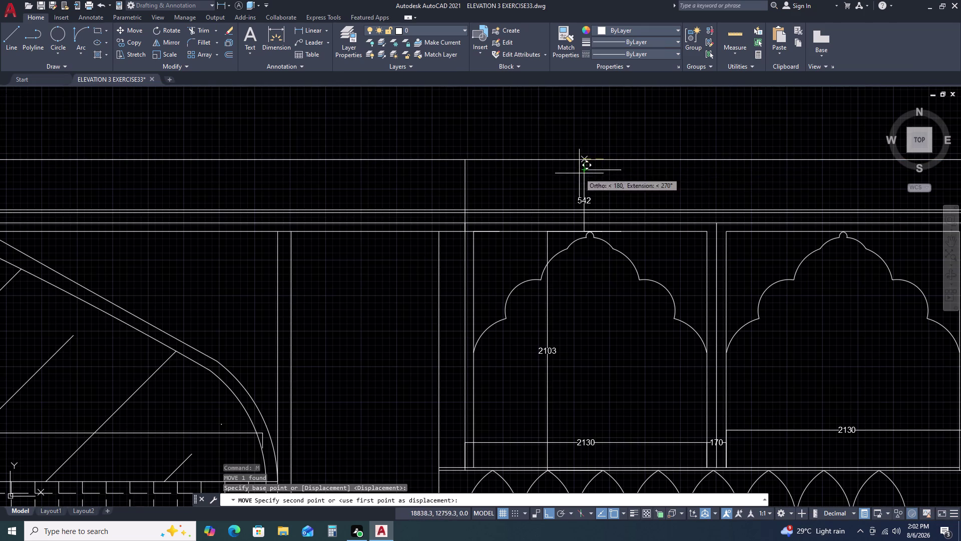
click(583, 173)
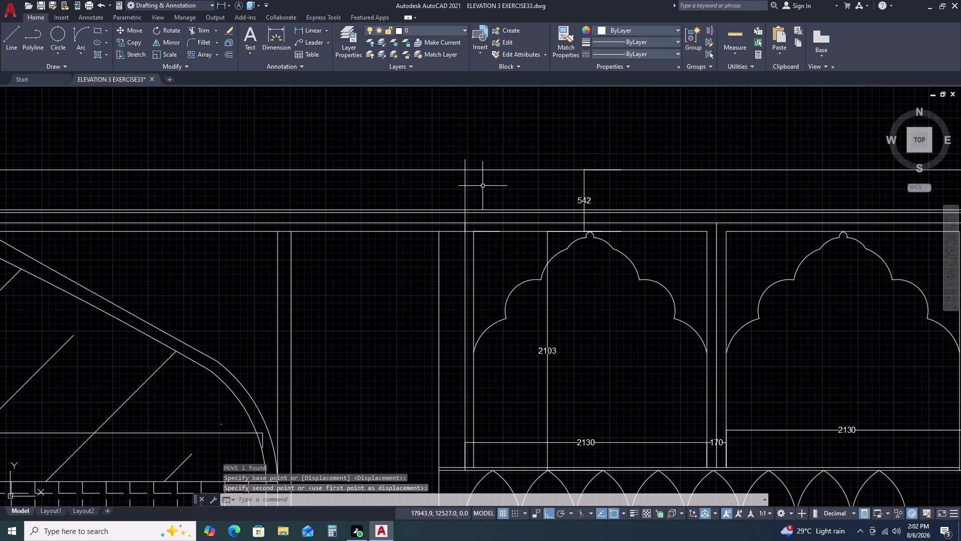
Delete the leftover line and view the whole elevation.
click(483, 186)
click(445, 186)
key(Delete)
scroll(down, 3)
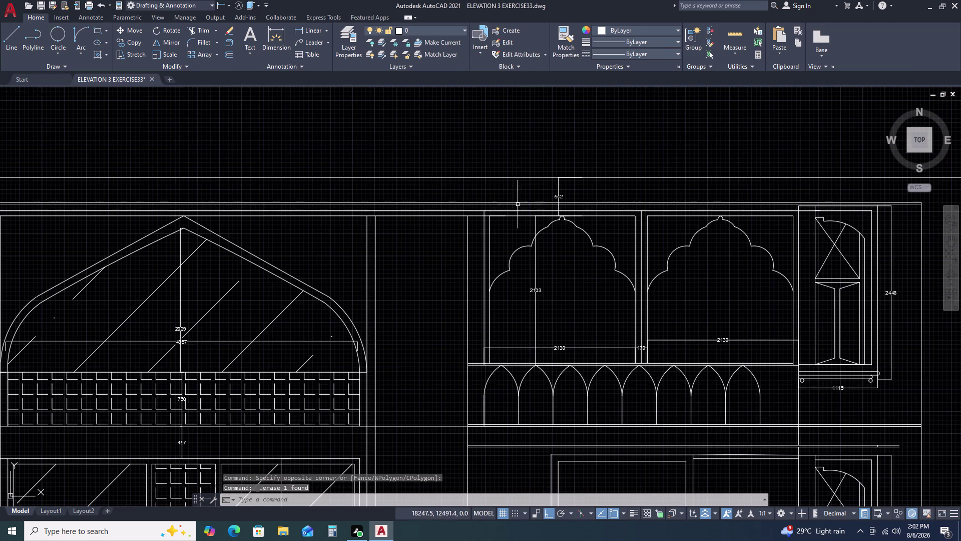
scroll(down, 3)
middle_drag(644, 345, 632, 288)
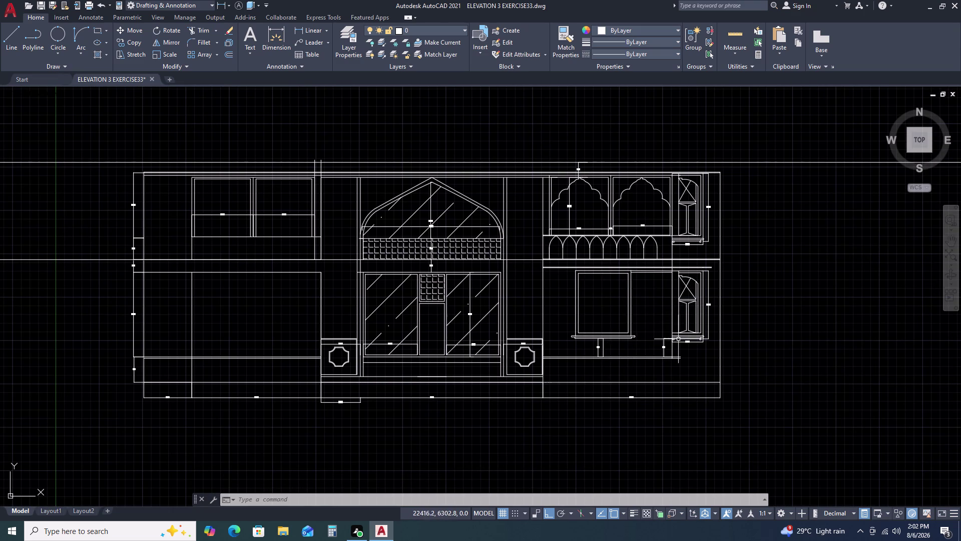
Start a linear dimension across the lower window sill, then cancel it.
scroll(up, 3)
scroll(up, 3)
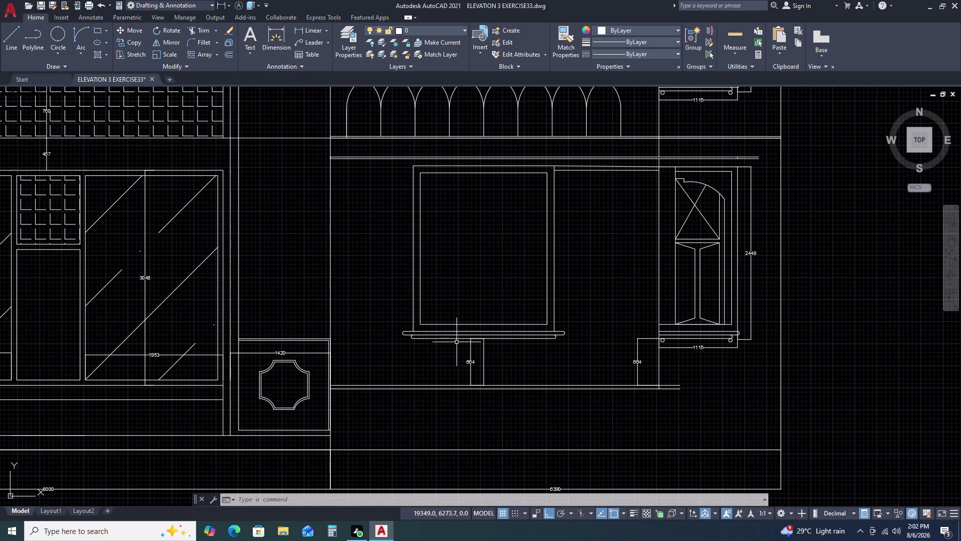
key(d)
key(l)
key(i)
key(space)
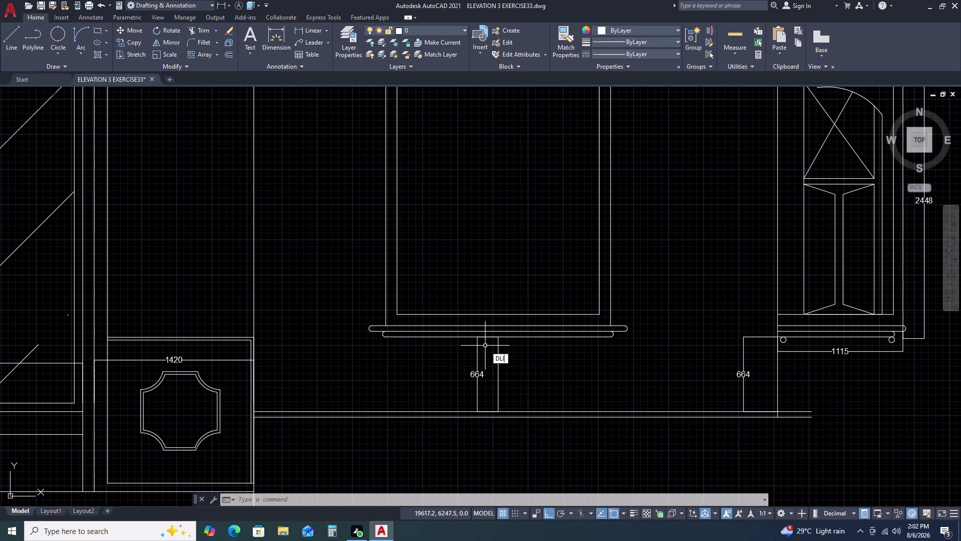
click(384, 323)
click(611, 325)
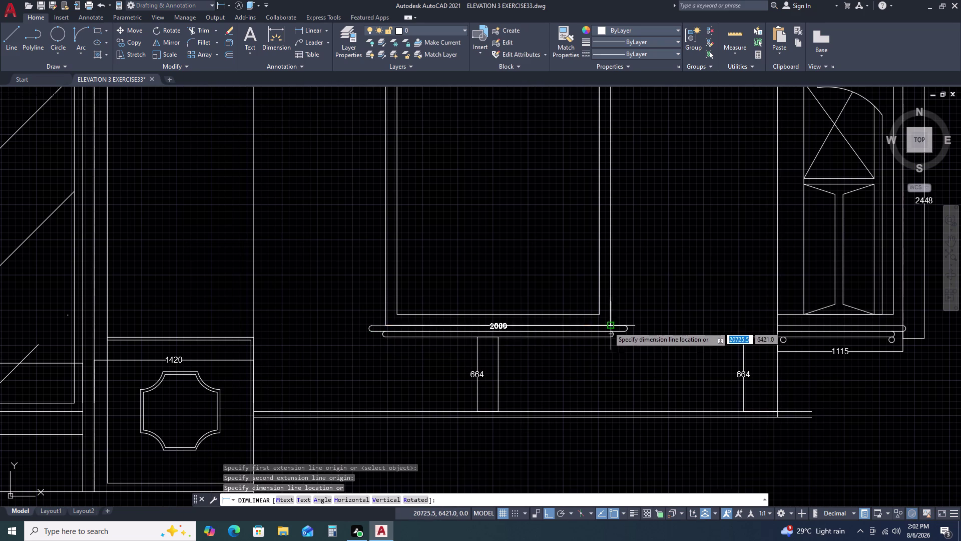
key(Escape)
Dimension the right window's top bracket as 2000, placed above it.
middle_drag(609, 252, 611, 261)
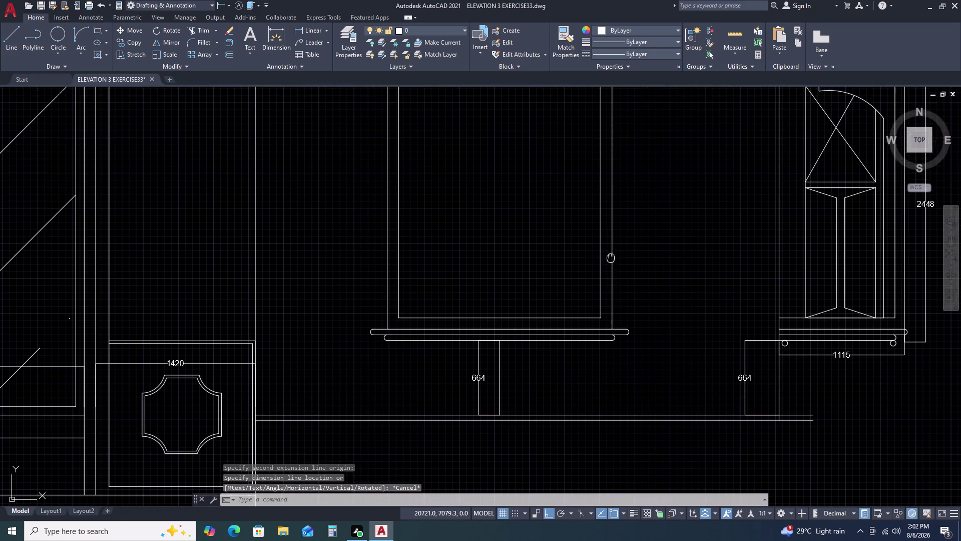
middle_drag(612, 261, 615, 320)
scroll(down, 3)
key(space)
scroll(up, 3)
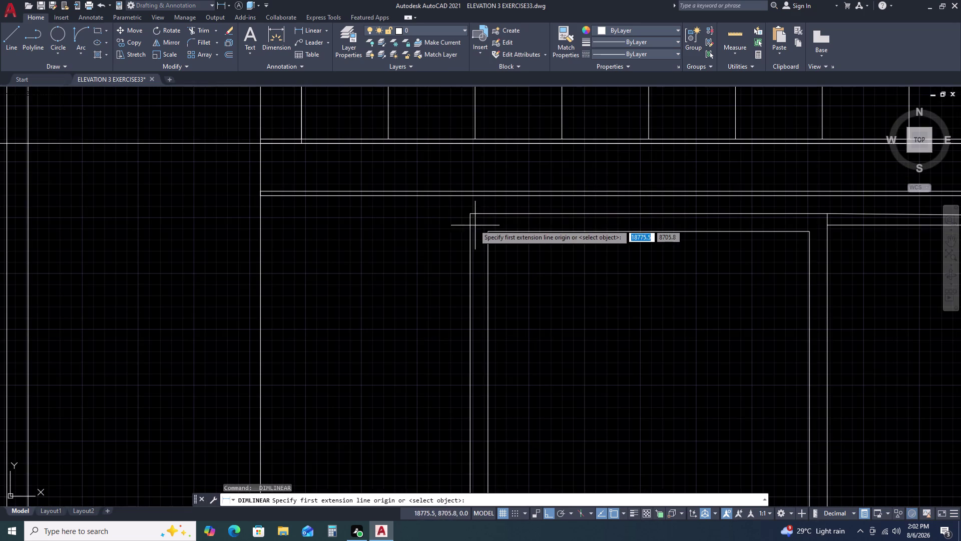
click(471, 216)
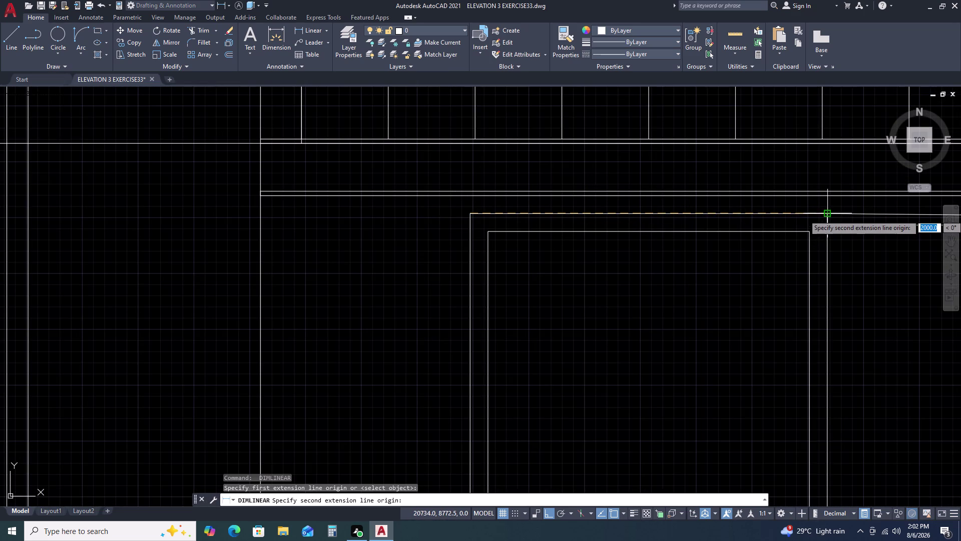
double_click(828, 214)
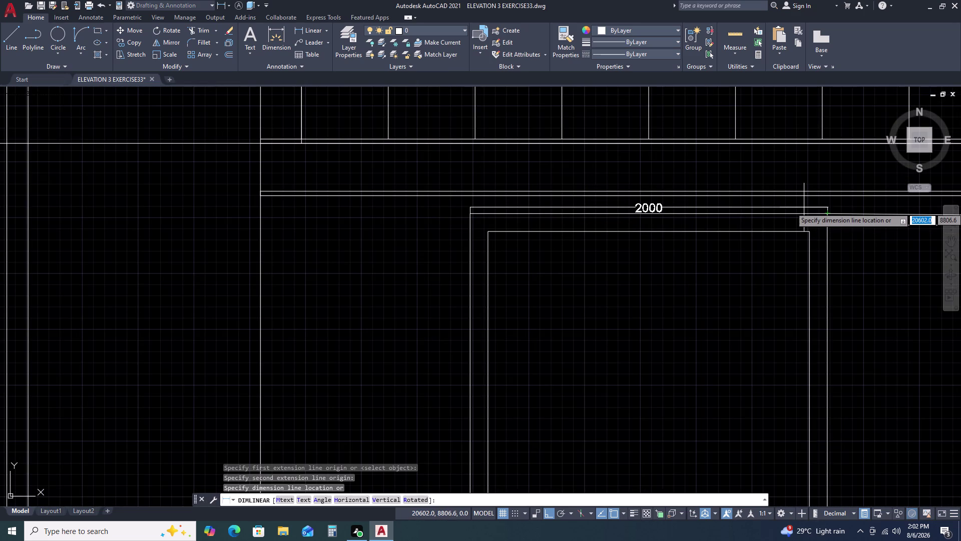
click(808, 179)
Dimension the window sill's length as 2249, placed below it.
key(space)
scroll(down, 3)
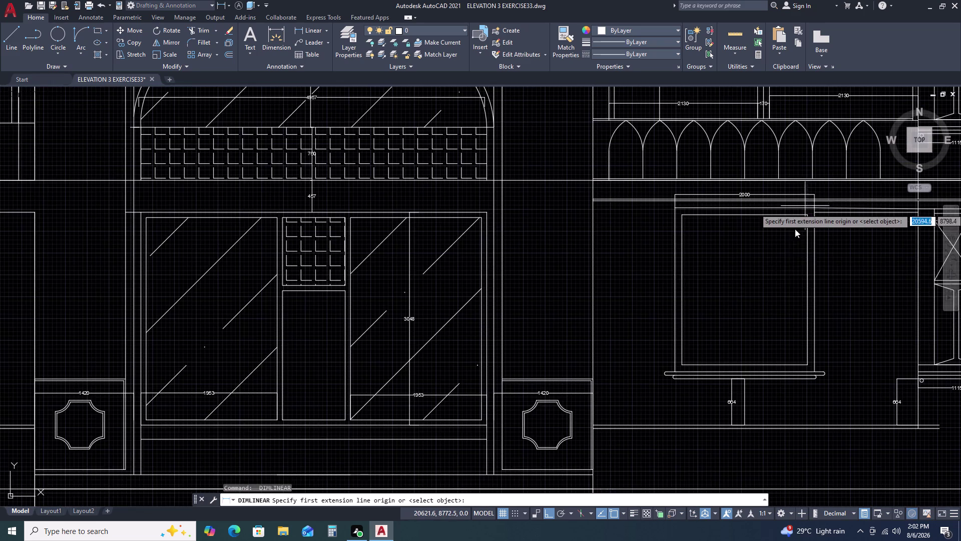
middle_drag(792, 287, 757, 225)
scroll(up, 3)
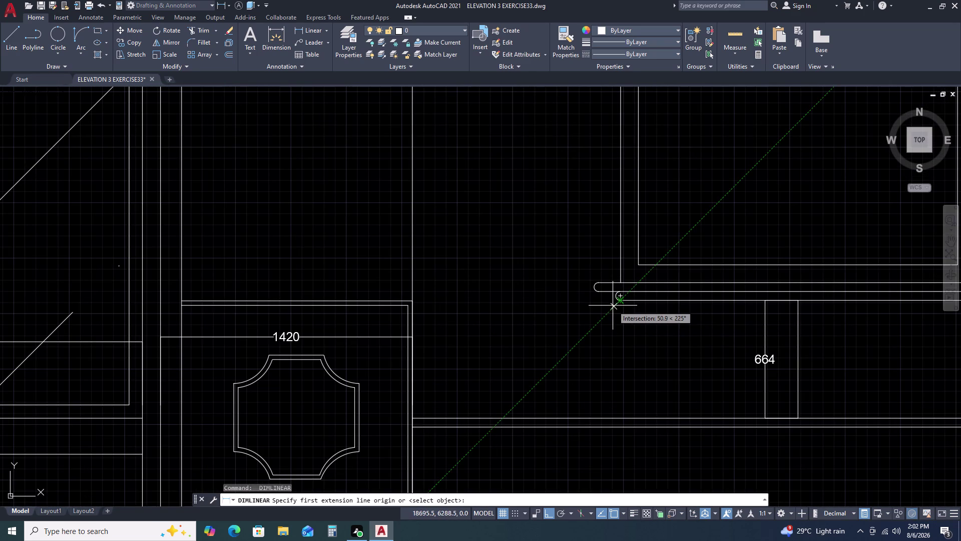
click(591, 290)
middle_drag(814, 287, 559, 277)
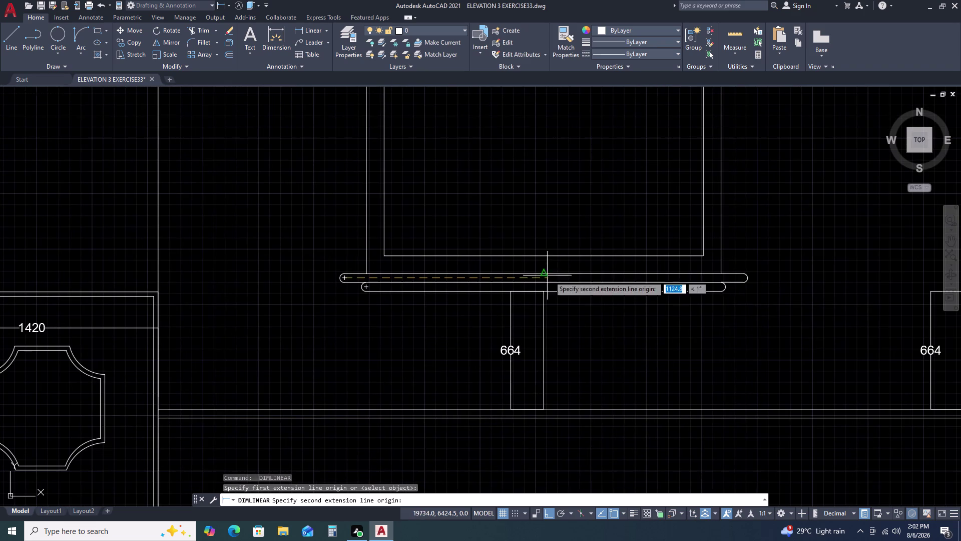
click(741, 281)
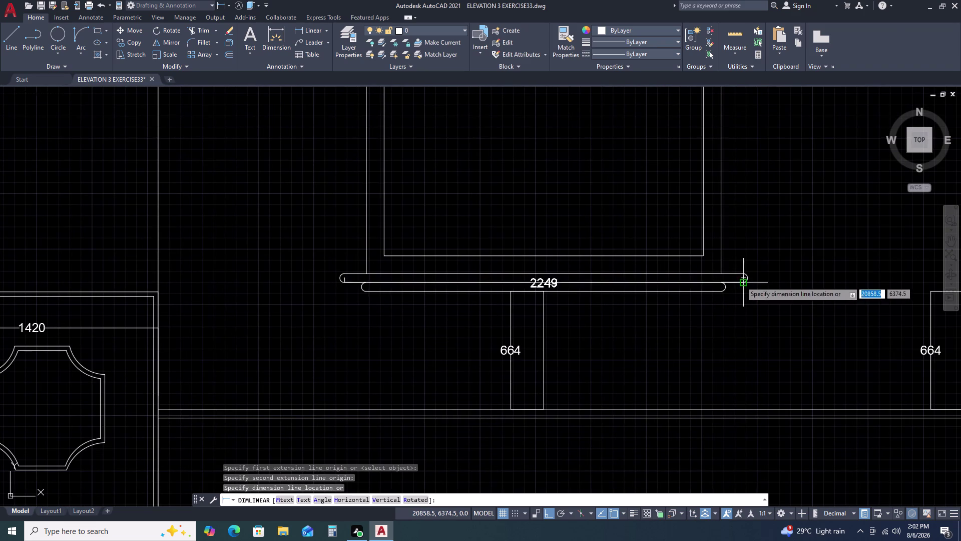
click(730, 312)
Dimension the sill's right-end thickness as 100.
key(space)
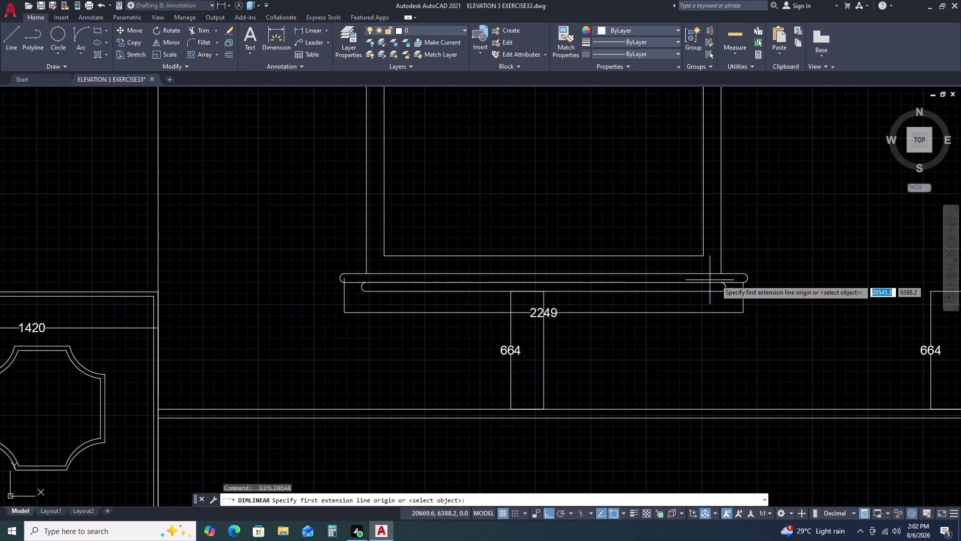
click(722, 273)
click(723, 293)
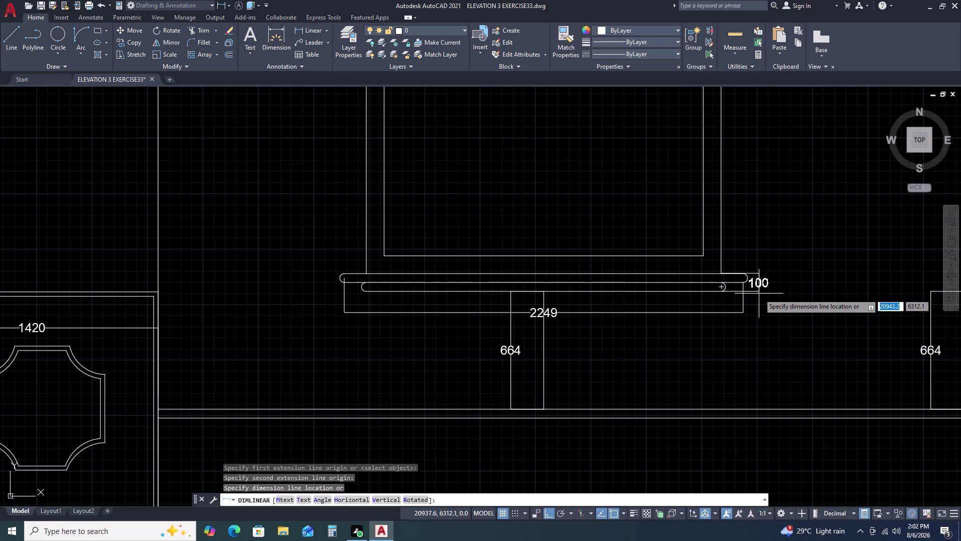
click(766, 293)
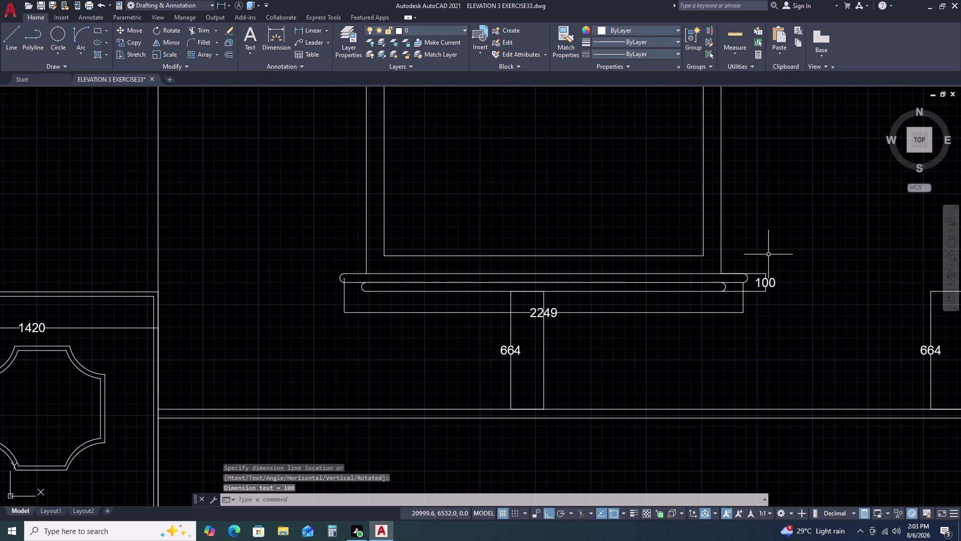
Dimension the vertical side line right of the window as 2284, placed beside it.
key(space)
scroll(down, 3)
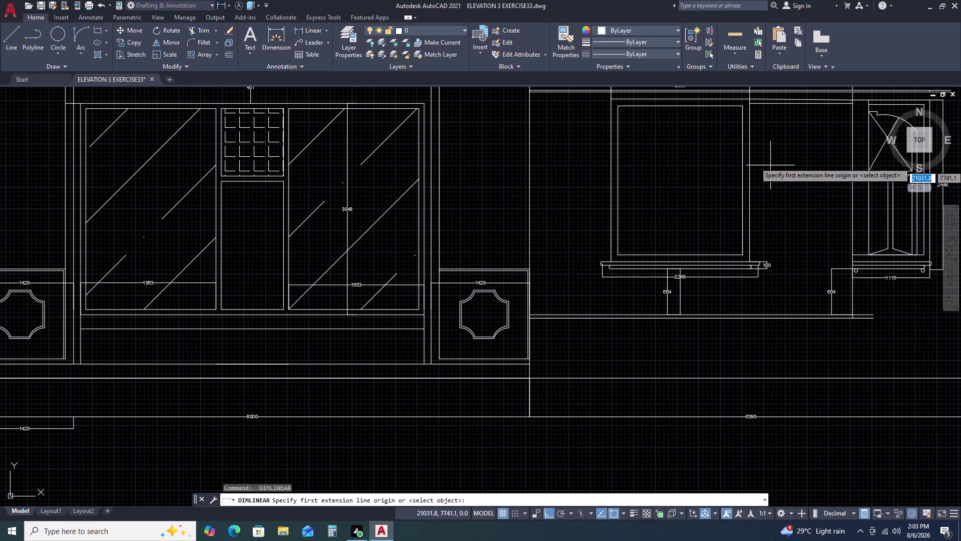
click(749, 104)
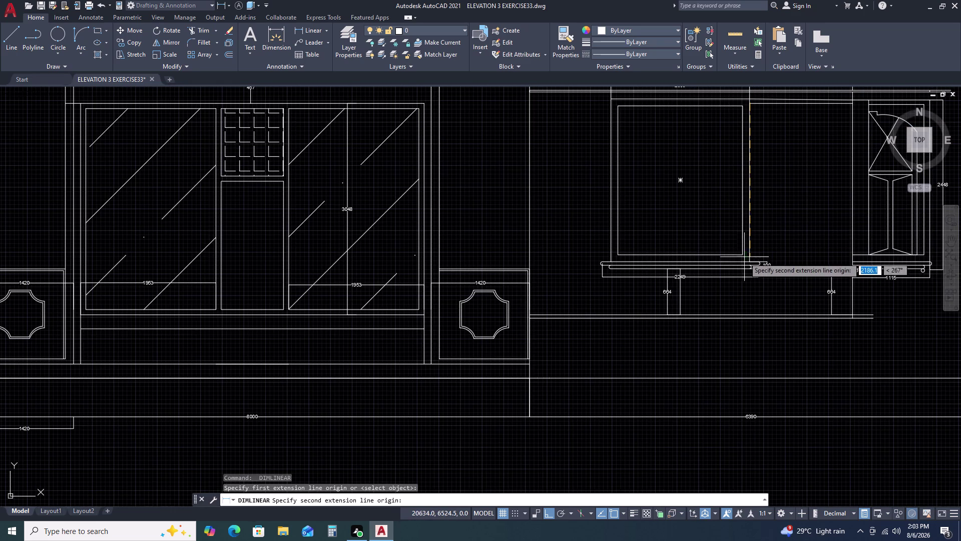
click(751, 259)
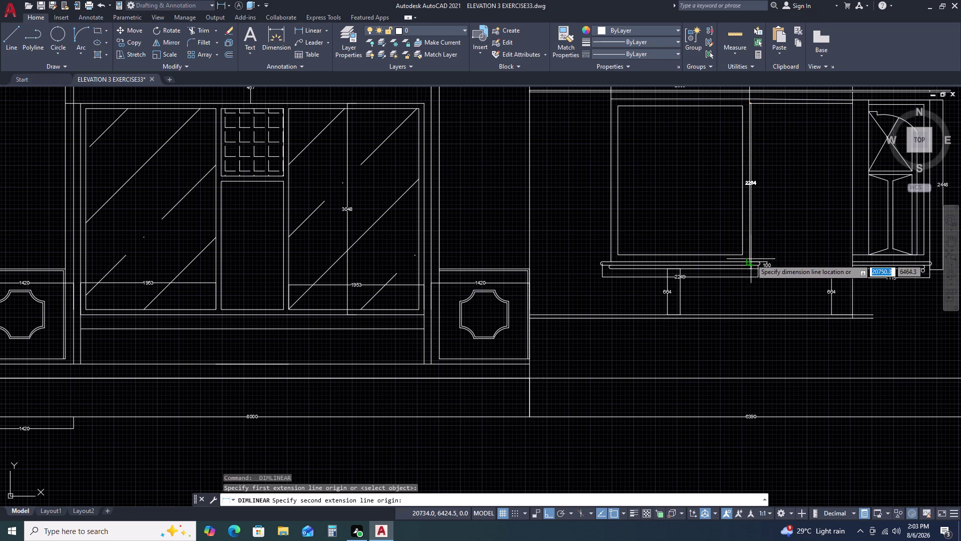
click(764, 255)
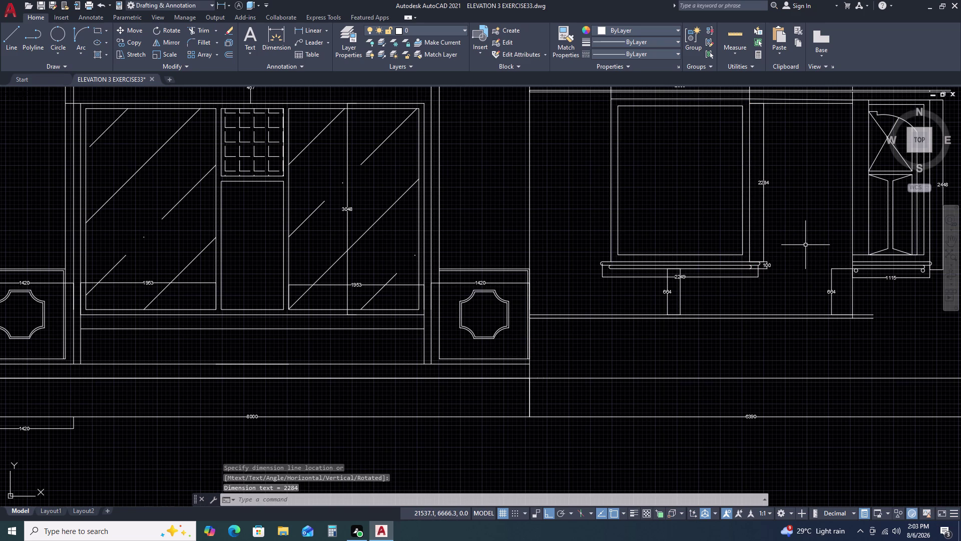
middle_drag(767, 256, 694, 266)
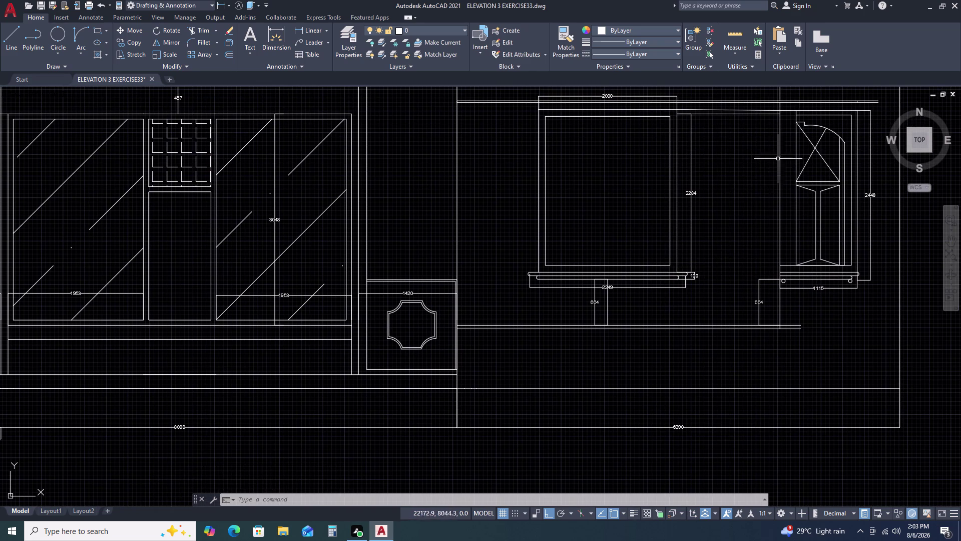
scroll(up, 3)
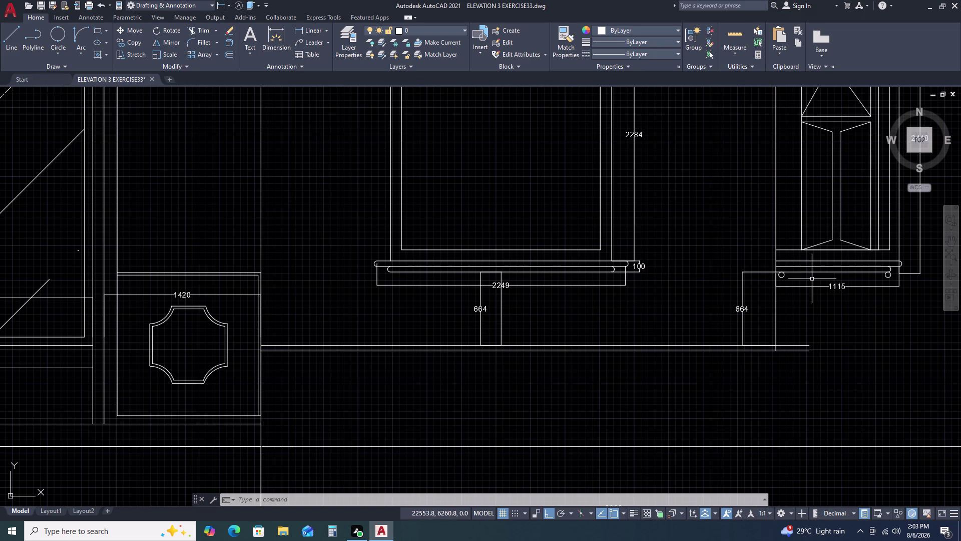
scroll(down, 3)
middle_drag(714, 222, 636, 279)
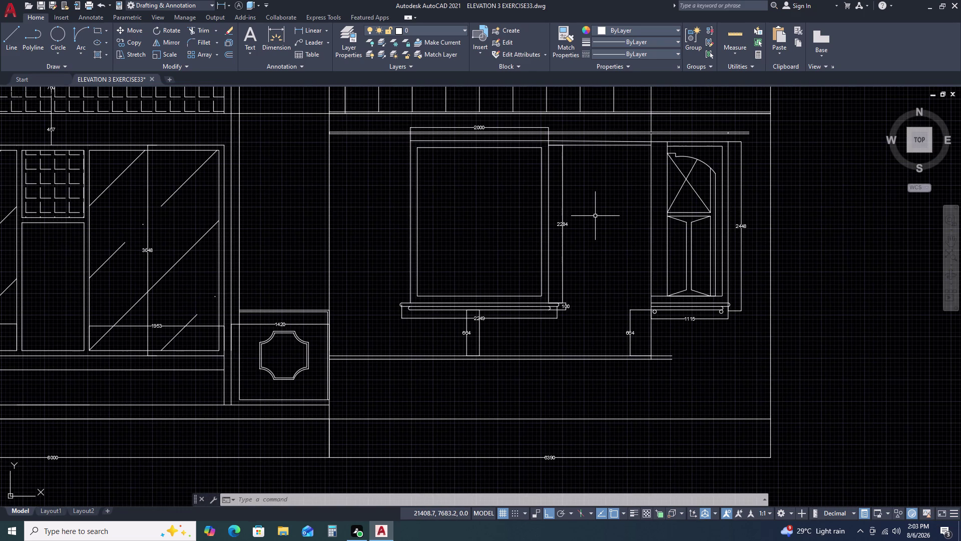
key(x)
key(l)
key(space)
text(H)
key(space)
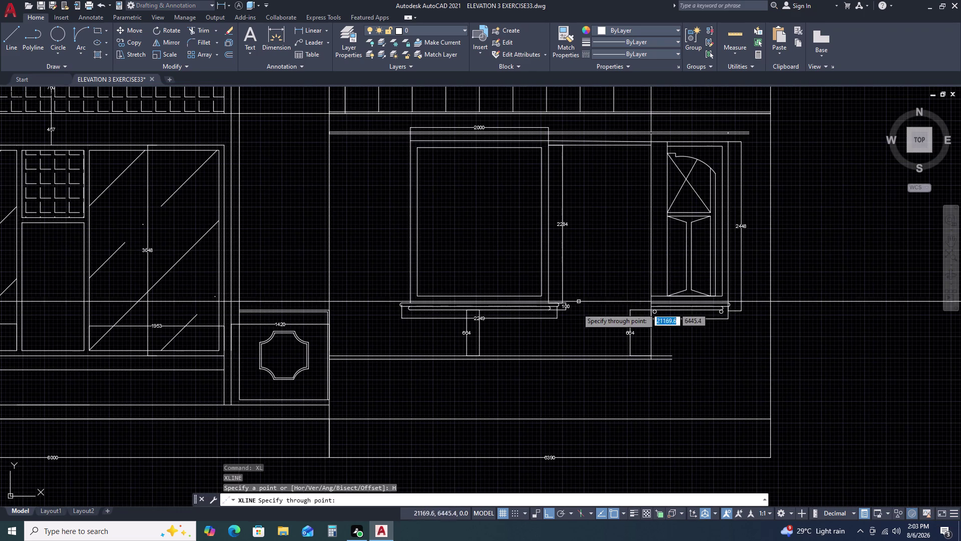
scroll(up, 3)
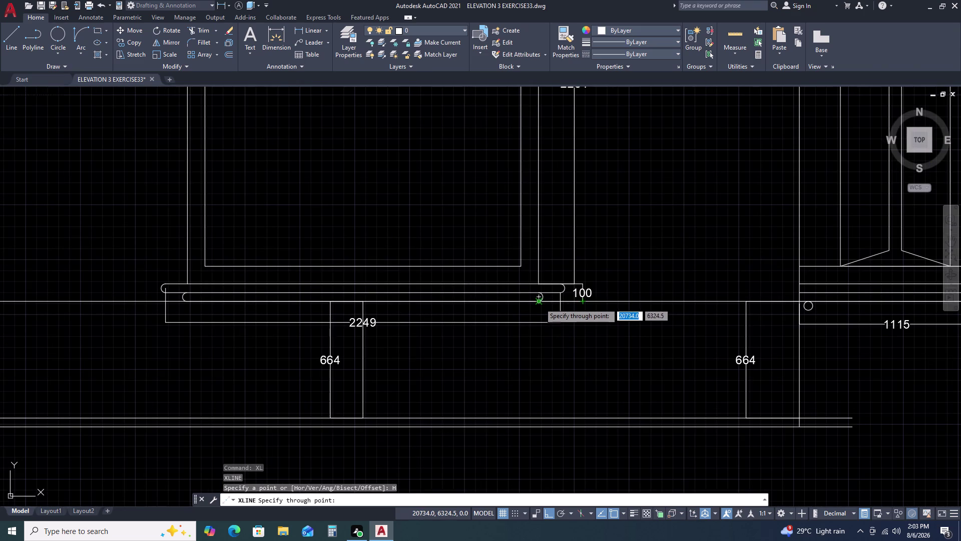
click(540, 303)
scroll(down, 3)
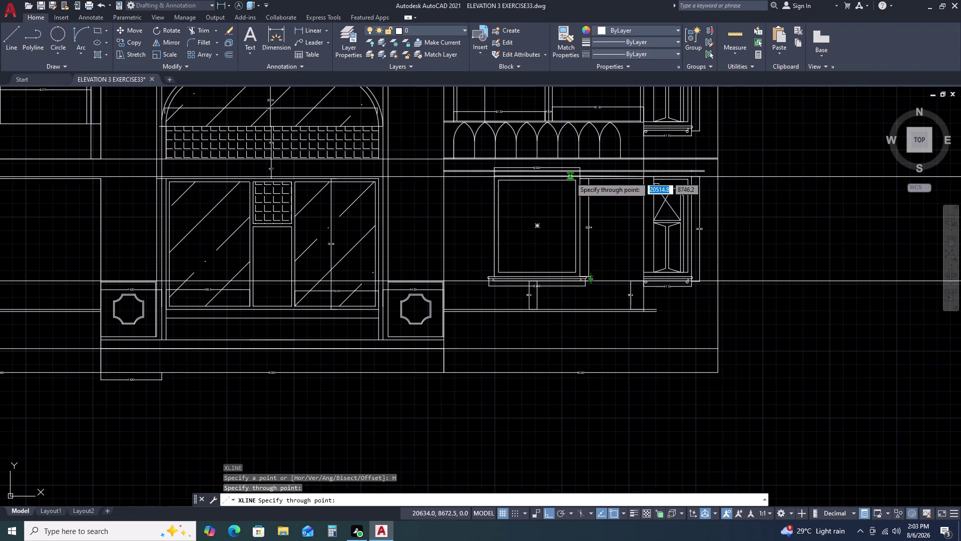
scroll(up, 3)
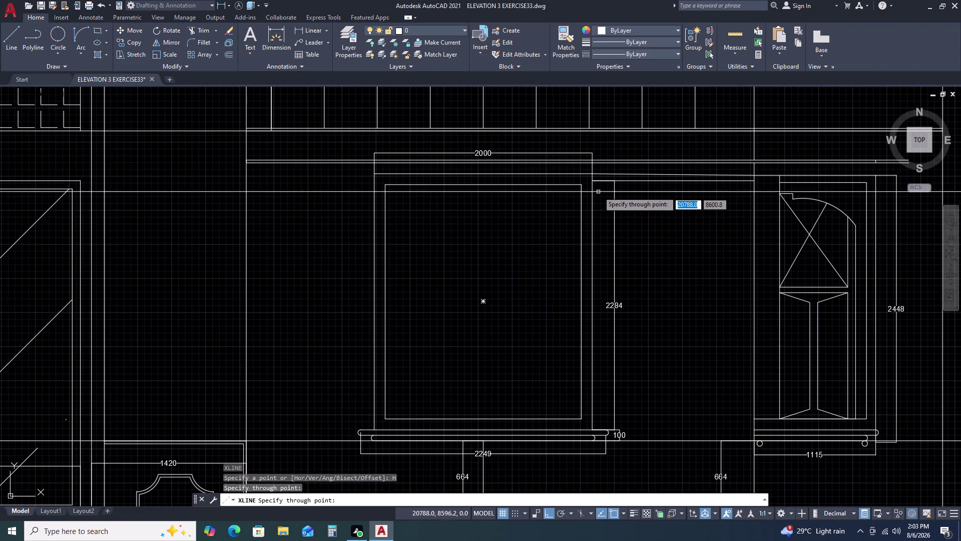
key(Escape)
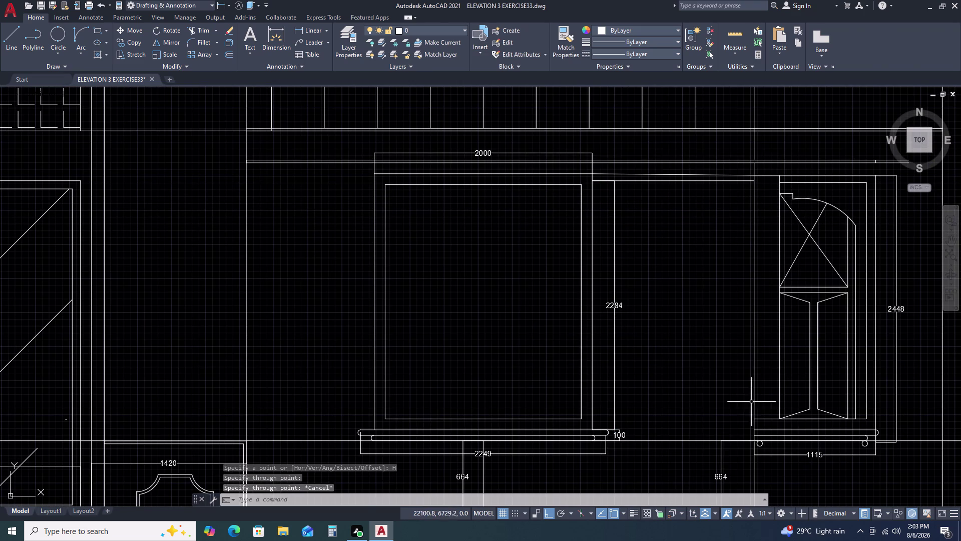
middle_drag(886, 474, 865, 424)
scroll(up, 3)
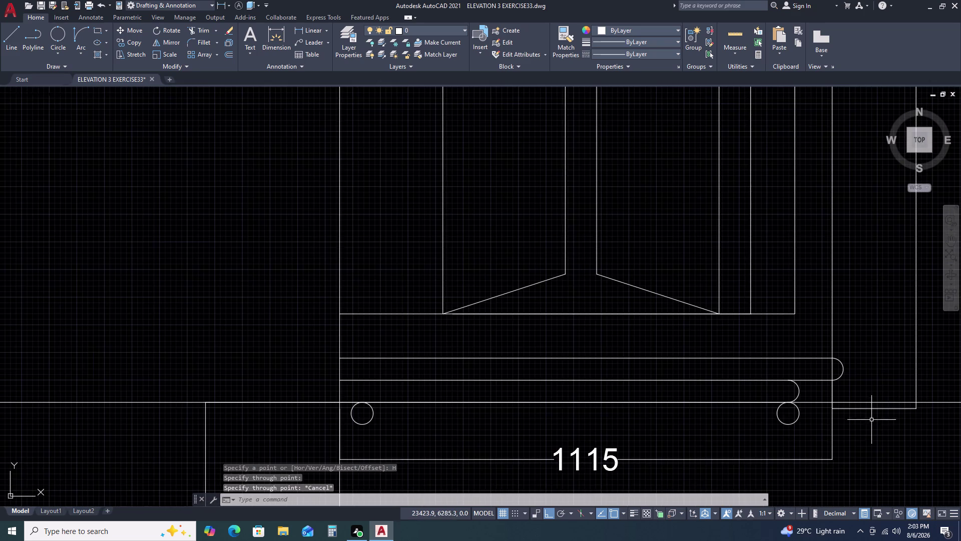
scroll(down, 3)
scroll(down, 3)
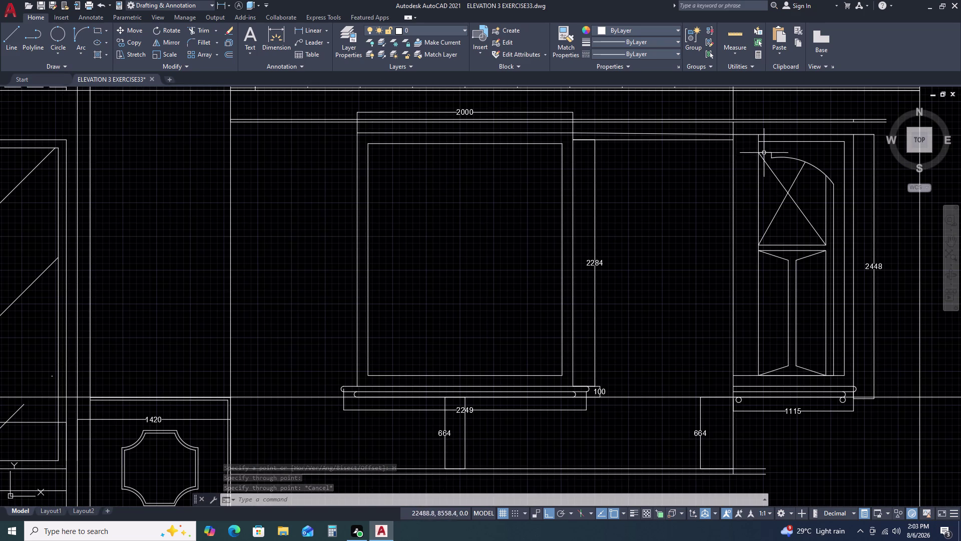
middle_drag(884, 352, 868, 337)
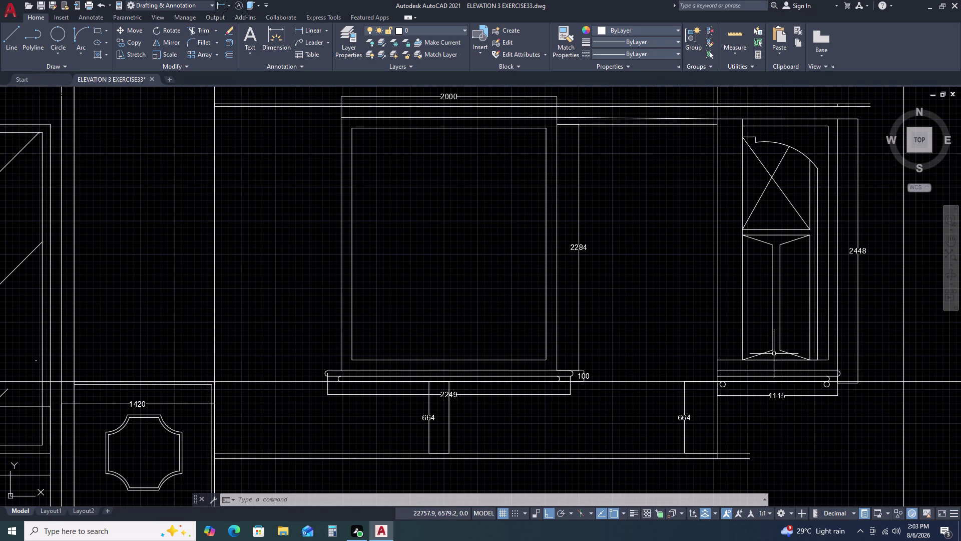
scroll(down, 3)
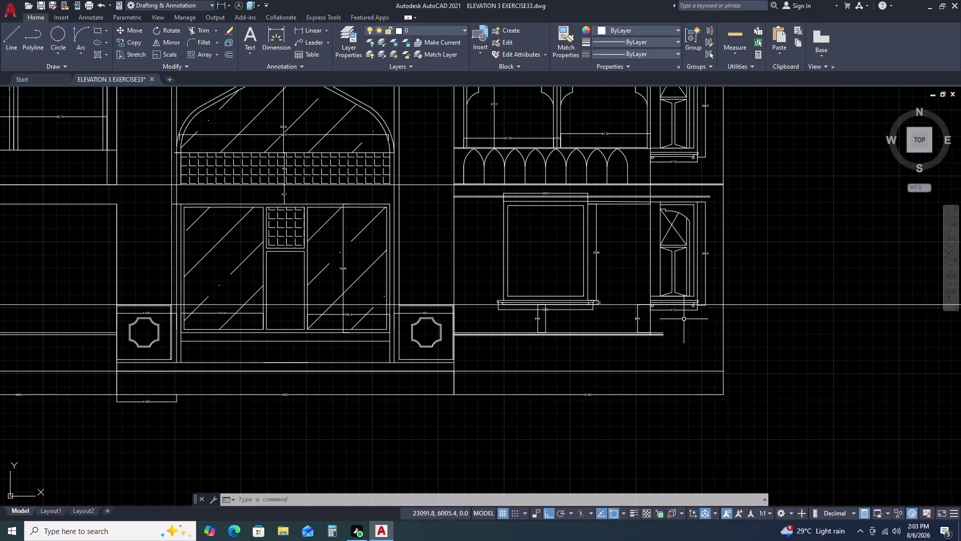
scroll(up, 3)
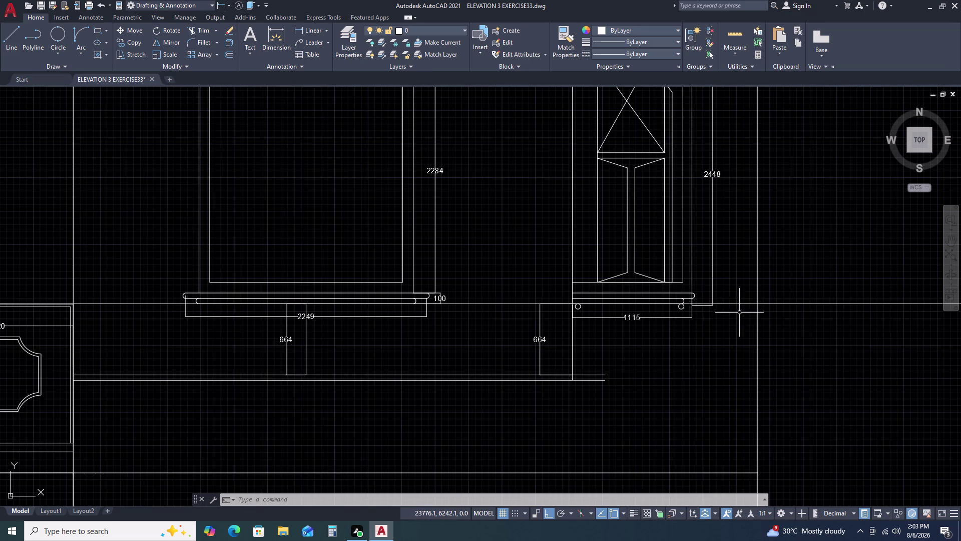
scroll(down, 3)
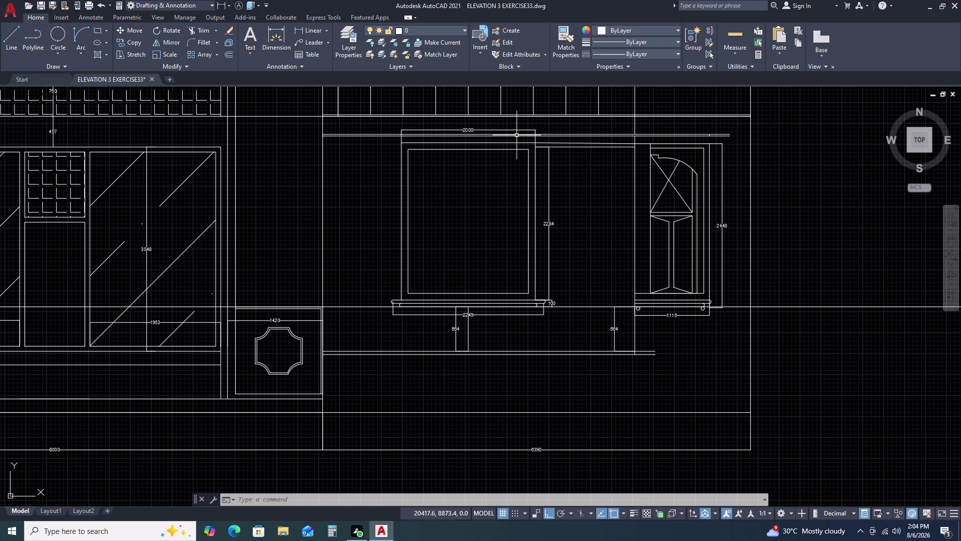
scroll(up, 3)
scroll(up, 3)
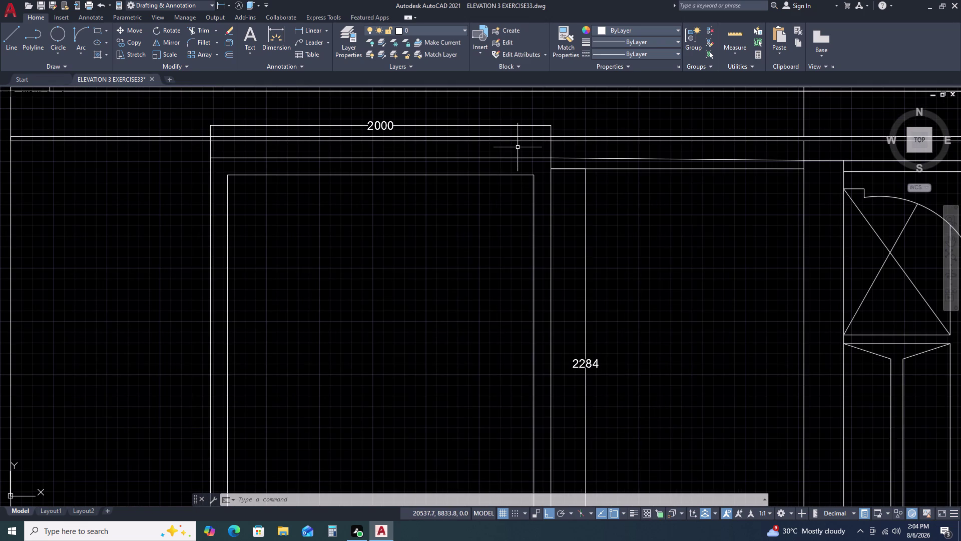
scroll(down, 3)
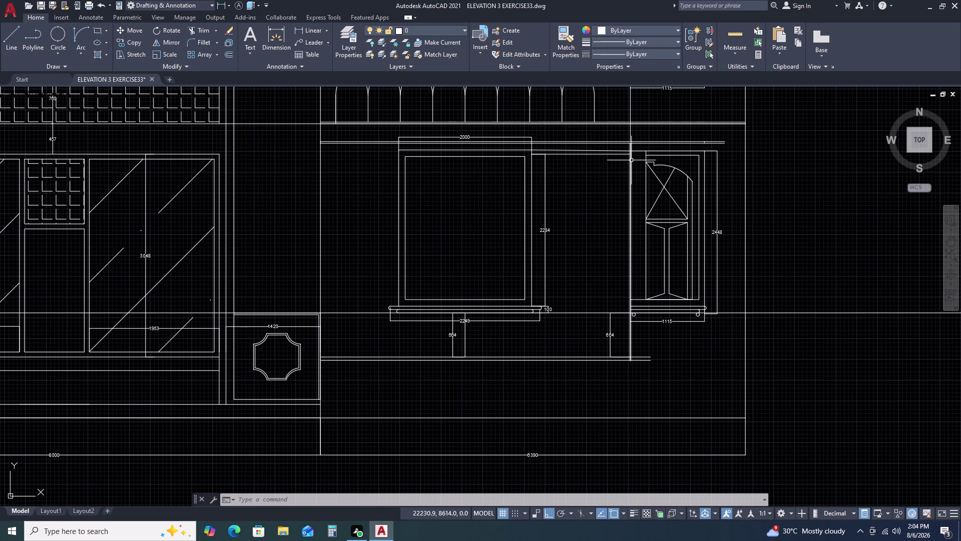
scroll(up, 3)
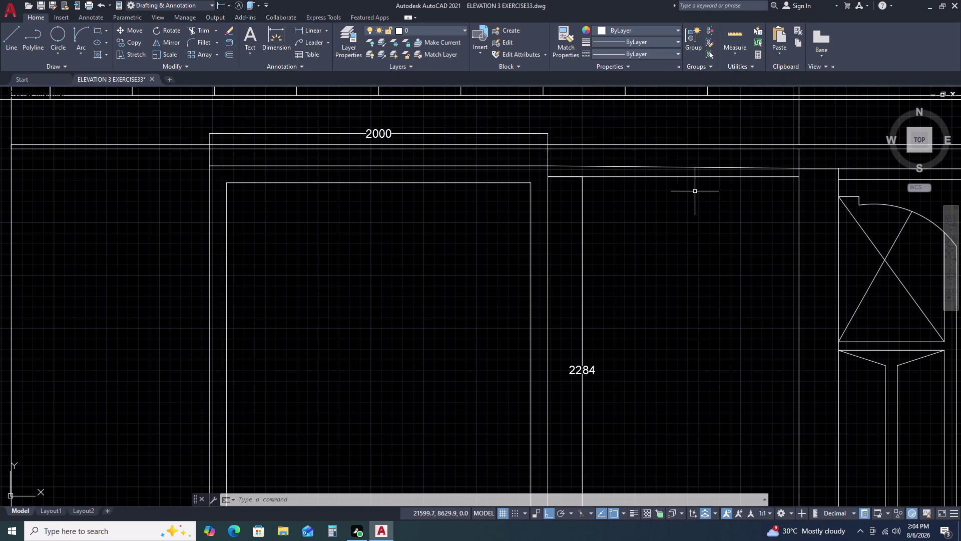
scroll(down, 3)
middle_drag(859, 255, 765, 248)
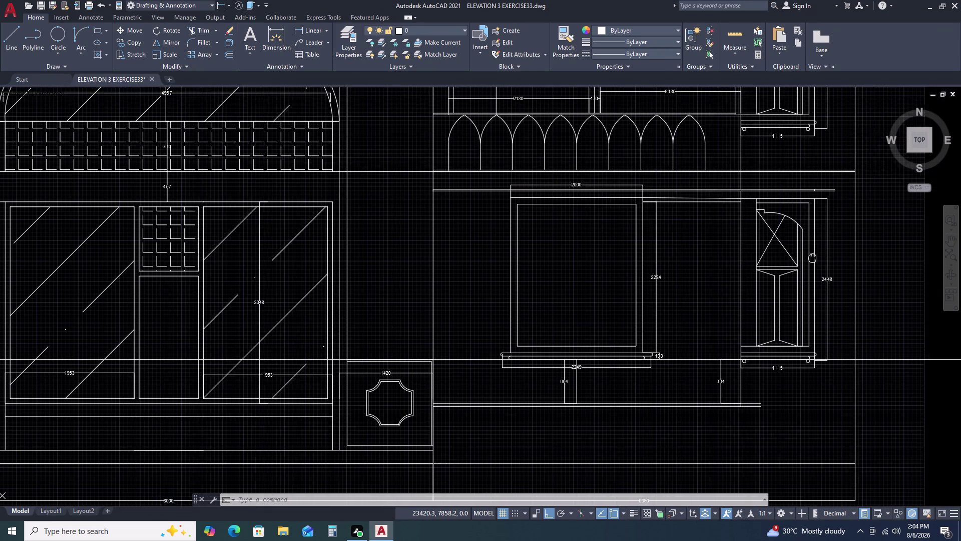
middle_drag(766, 247, 763, 247)
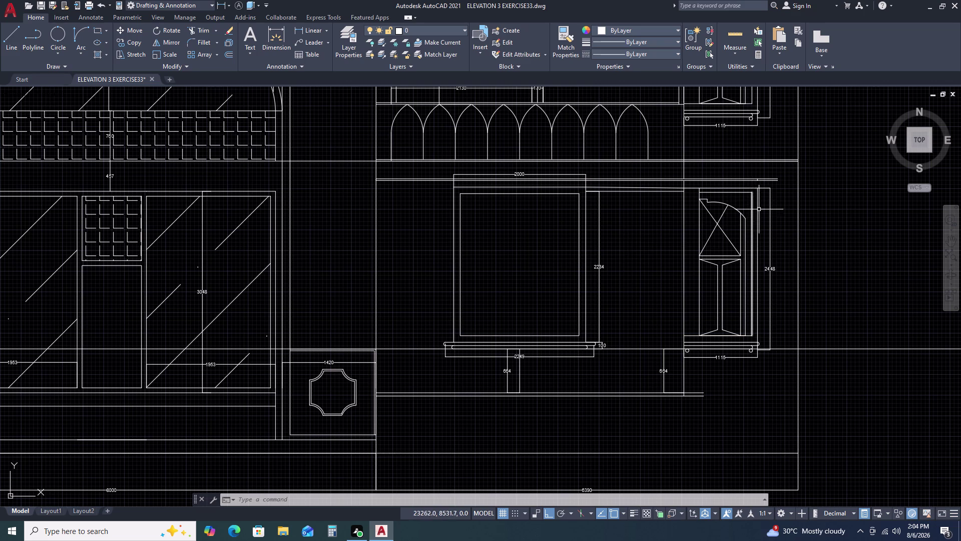
scroll(down, 3)
scroll(up, 3)
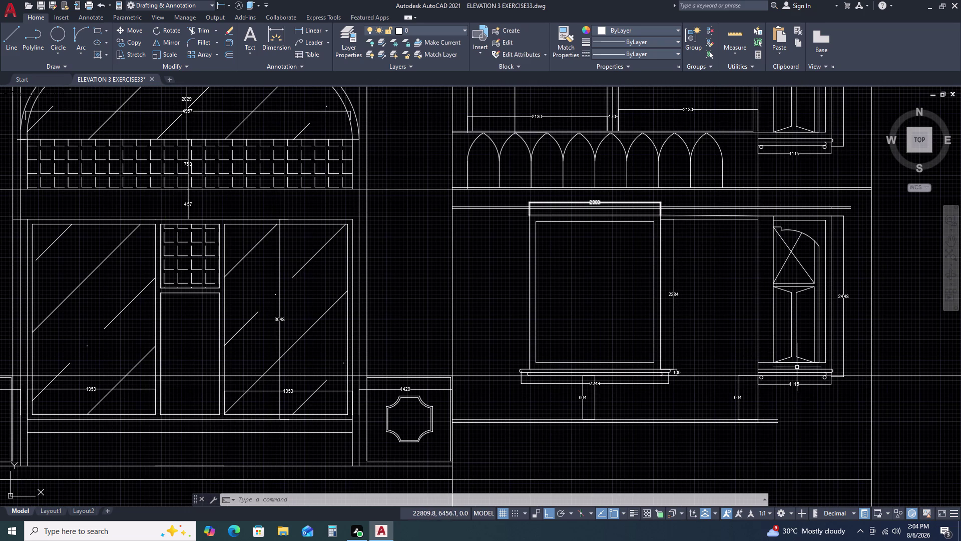
middle_drag(805, 392, 753, 332)
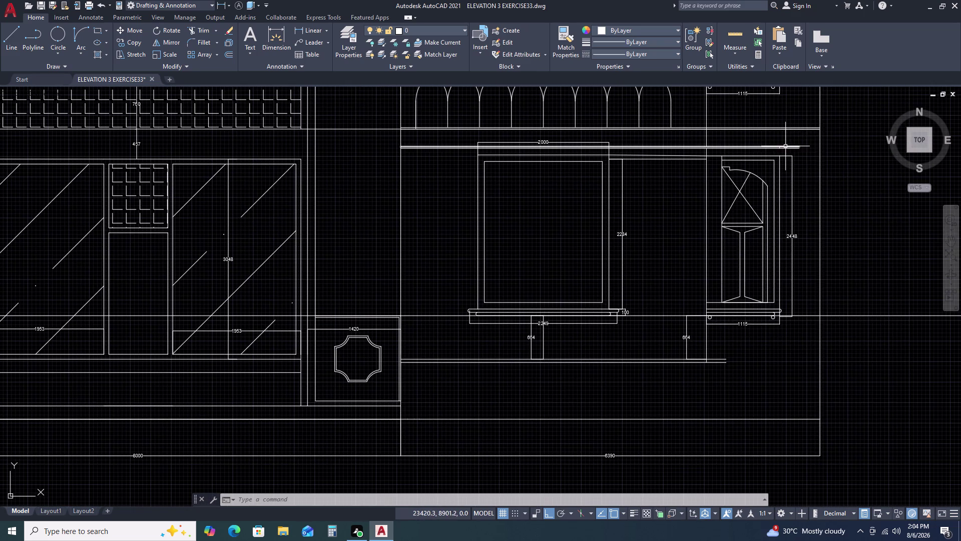
scroll(up, 3)
Fence-trim the overhanging line ends above the right window.
click(804, 140)
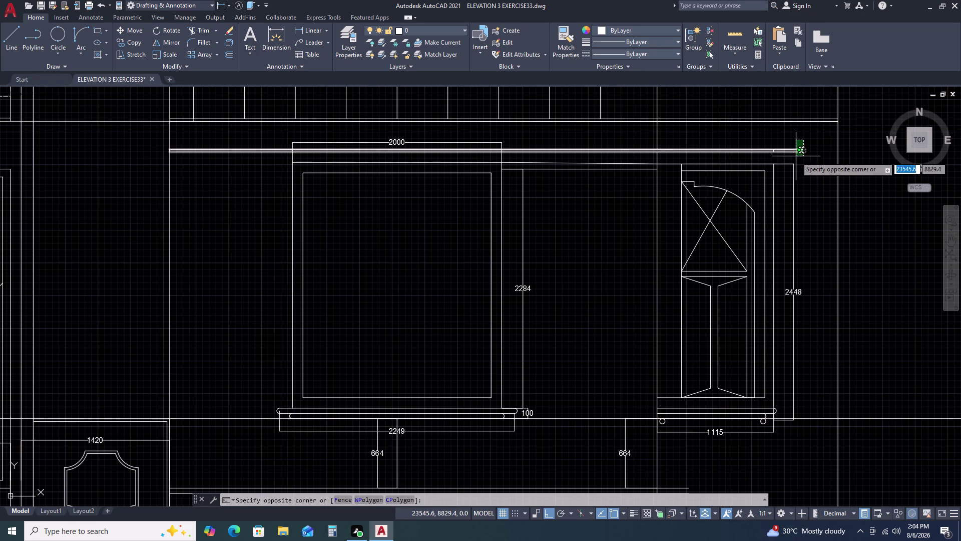
key(Escape)
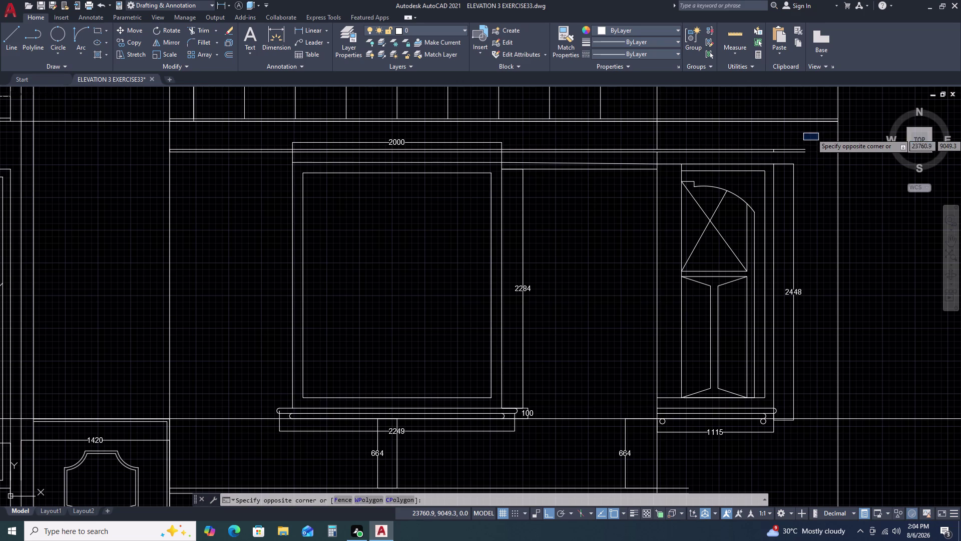
text(TR)
key(space)
click(799, 141)
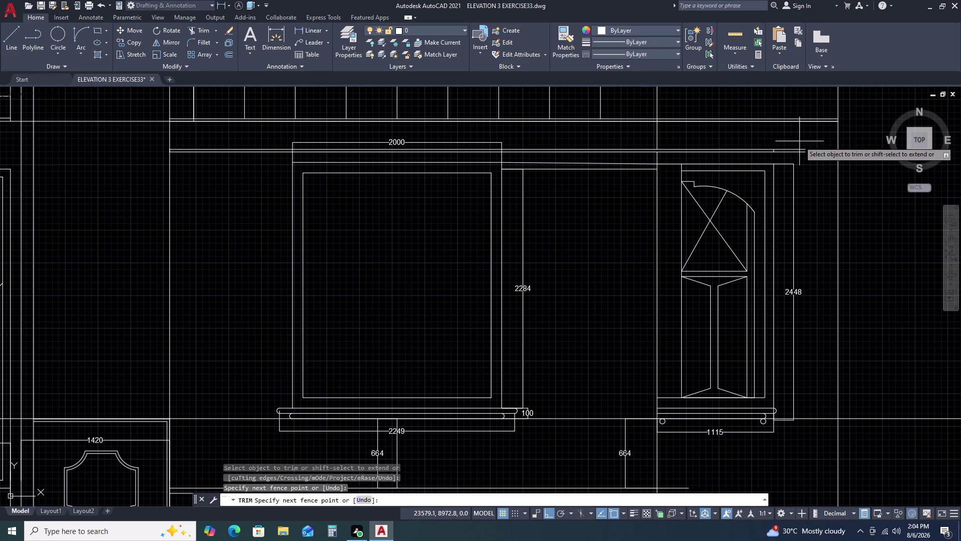
click(797, 155)
scroll(down, 3)
scroll(down, 3)
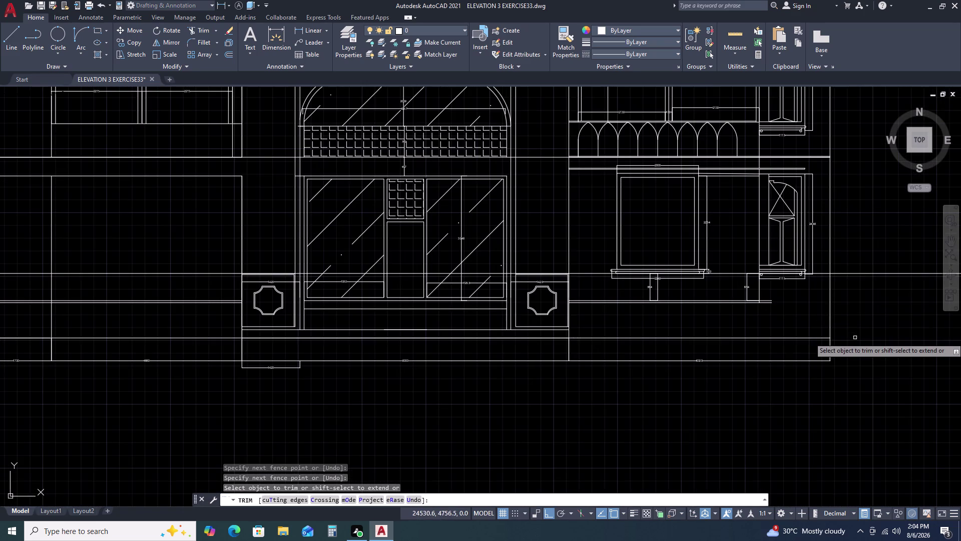
key(Escape)
Erase the stray line and the construction line at sill level.
click(848, 308)
click(824, 309)
key(Delete)
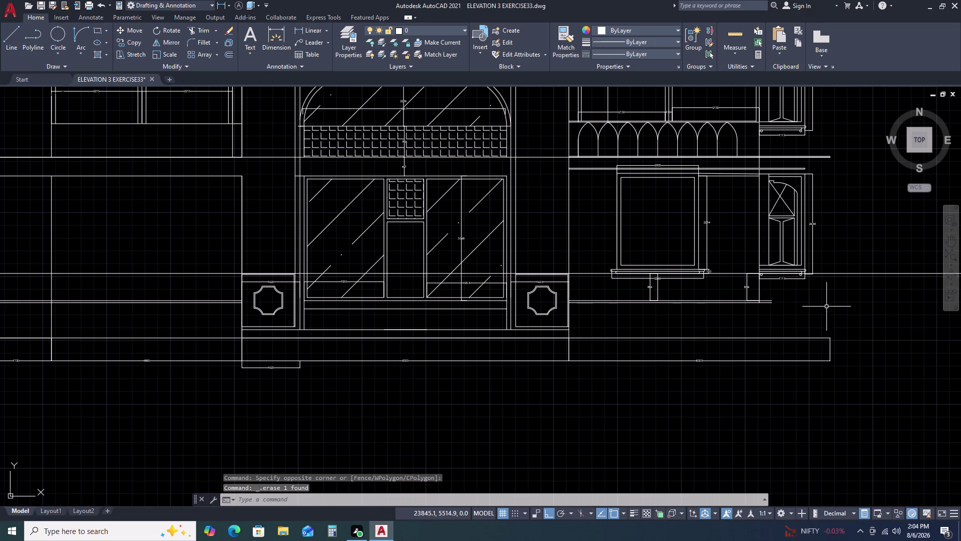
click(866, 237)
click(845, 293)
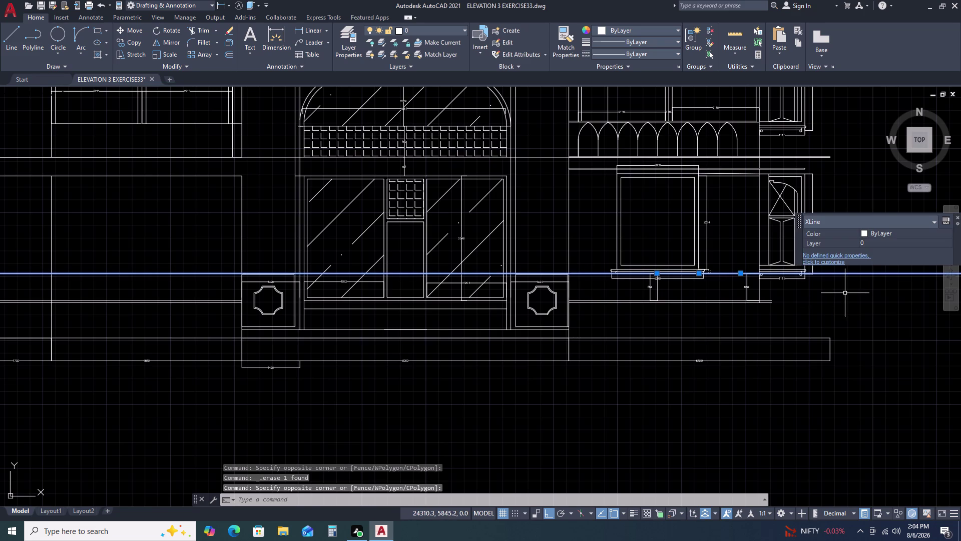
key(Delete)
scroll(up, 3)
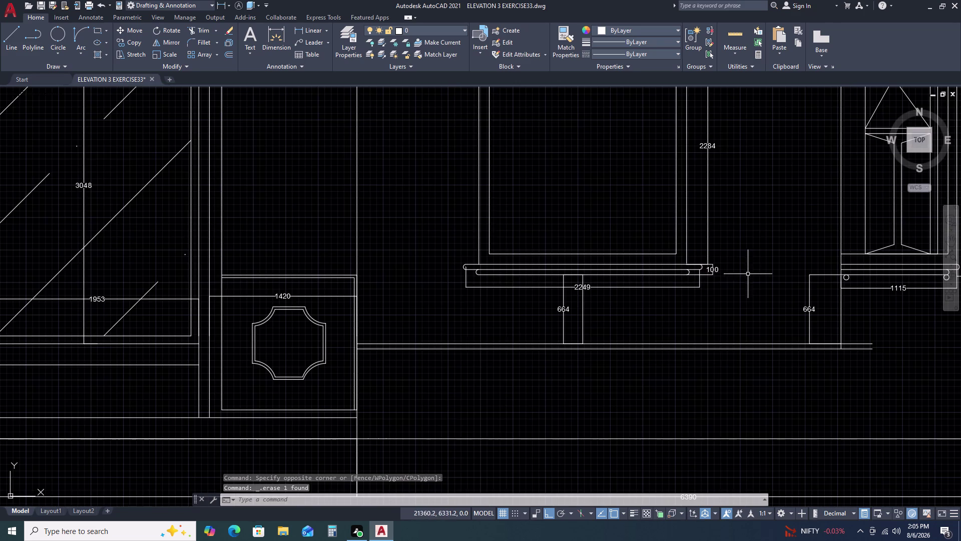
scroll(down, 3)
middle_click(674, 200)
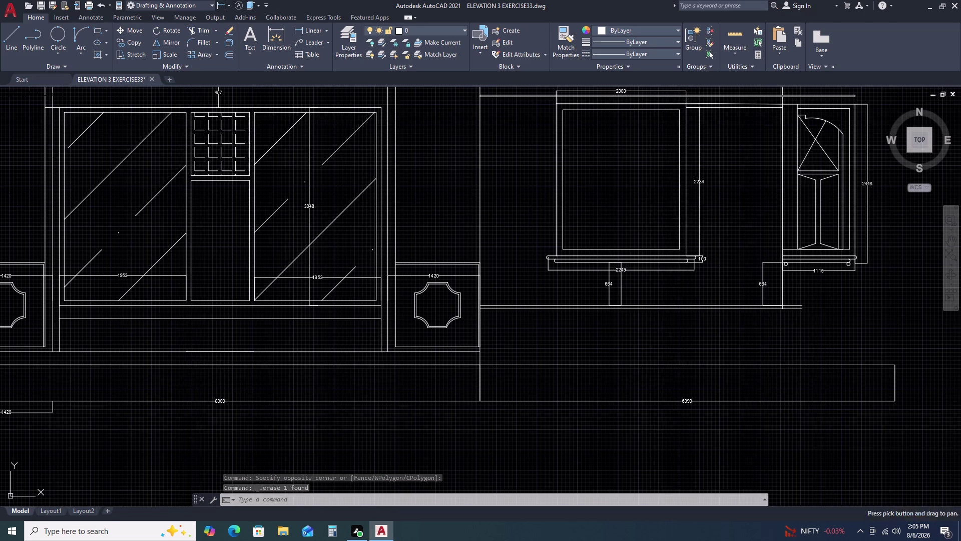
middle_drag(677, 250, 676, 258)
middle_drag(690, 228, 662, 303)
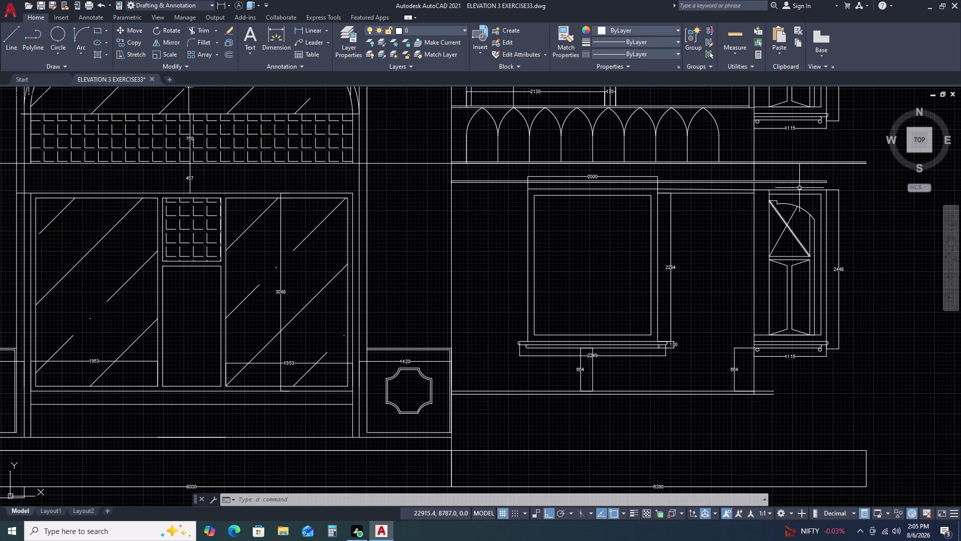
Try a fence trim across the top bracket line ends, then select and deselect the bracket lines.
text(TR)
key(space)
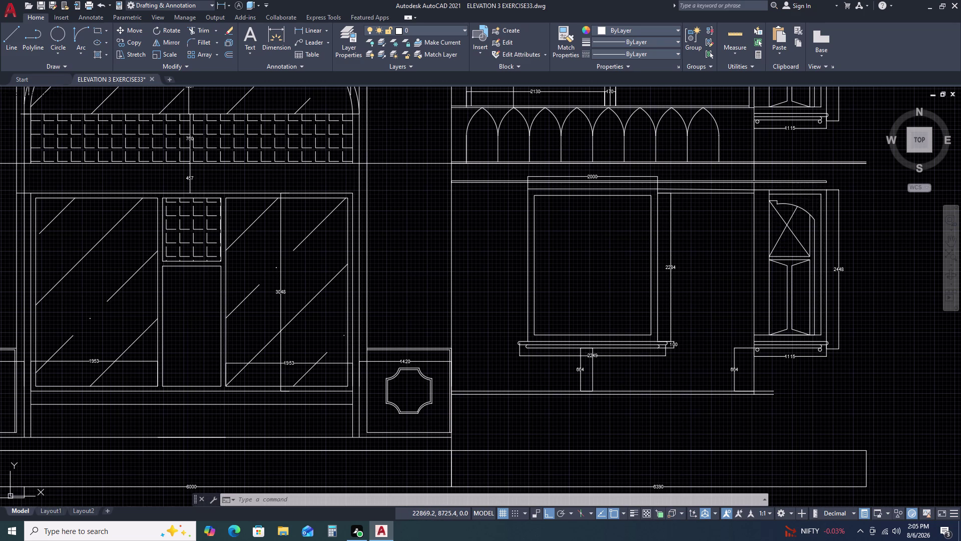
click(800, 155)
click(792, 168)
key(Escape)
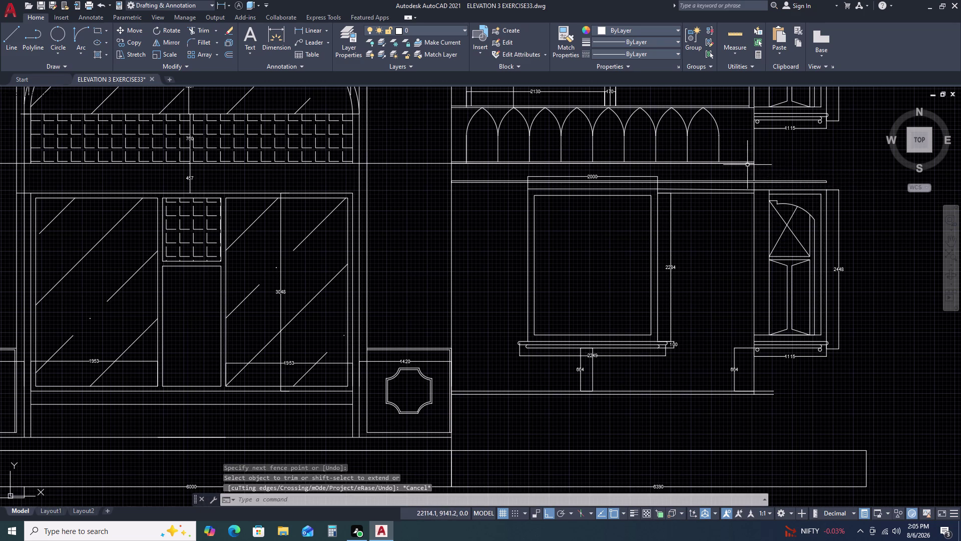
scroll(up, 3)
click(752, 150)
click(733, 171)
scroll(up, 3)
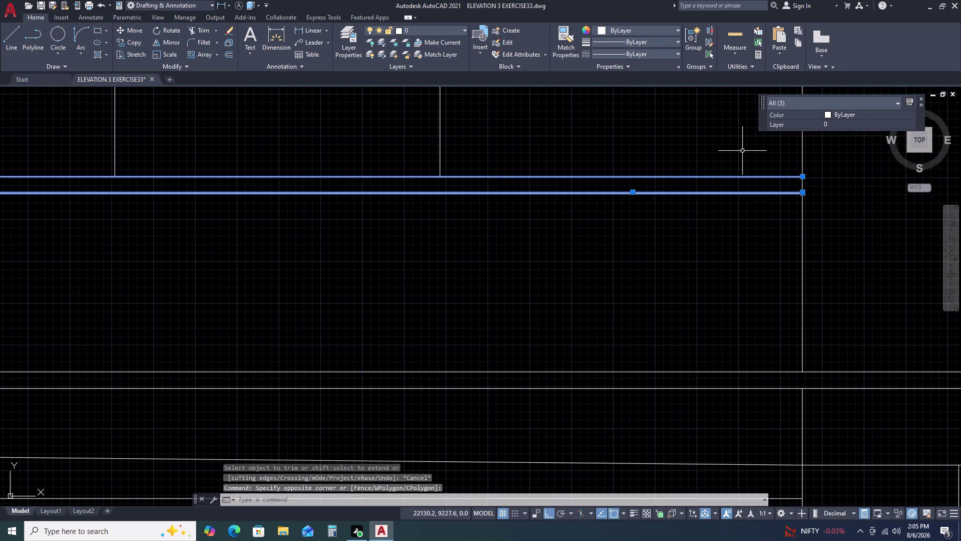
key(Escape)
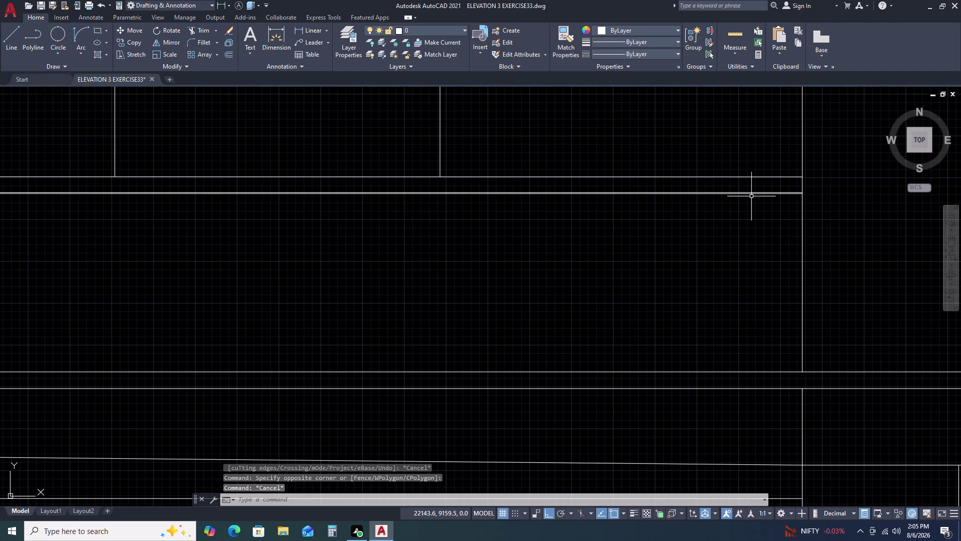
Save the drawing with Ctrl+S.
key(ctrl+s)
key(ctrl+s)
key(ctrl+s)
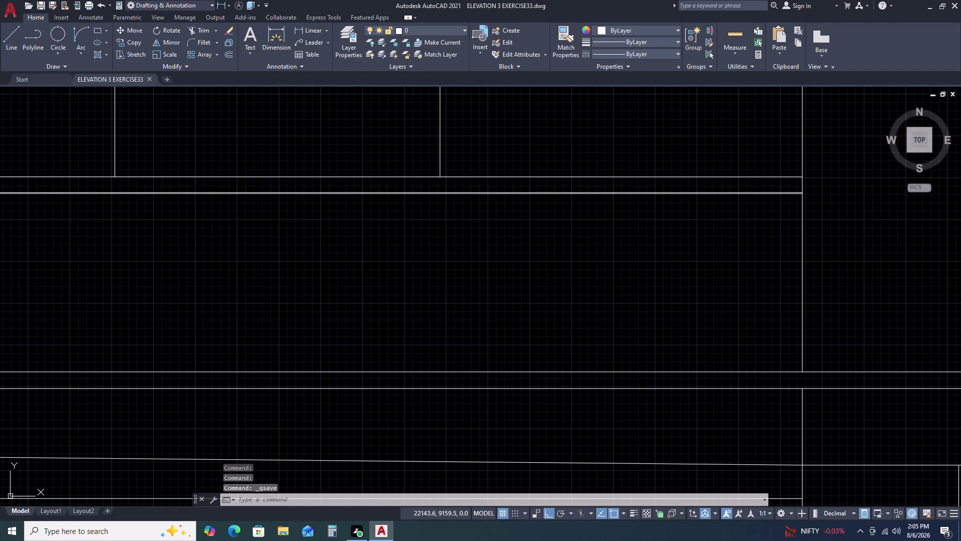
Zoom along the top bracket and erase the leftover line segment.
scroll(down, 3)
scroll(down, 3)
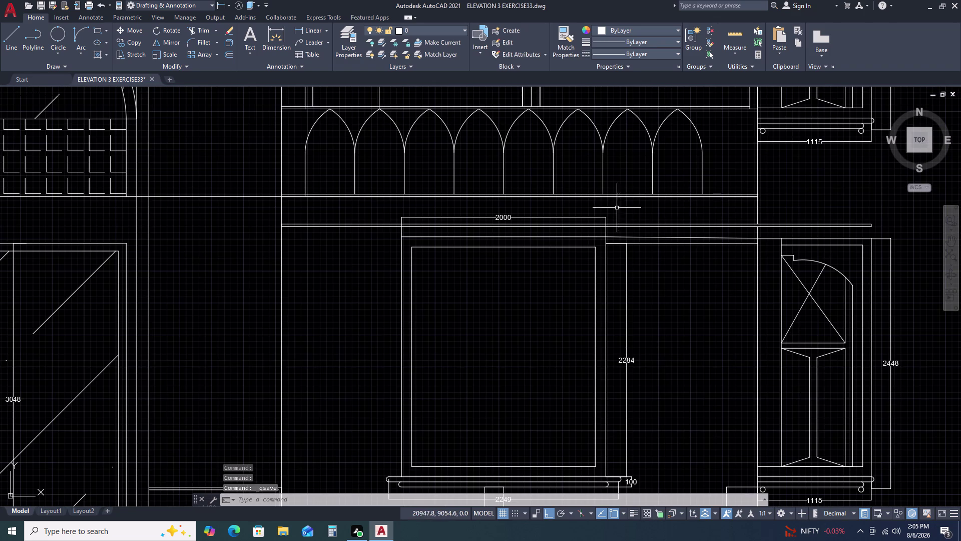
scroll(up, 3)
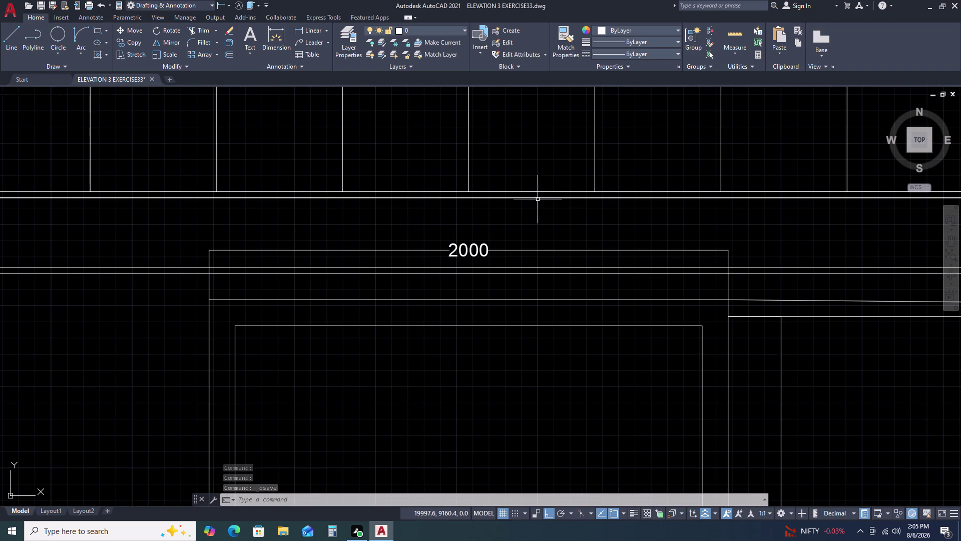
scroll(up, 3)
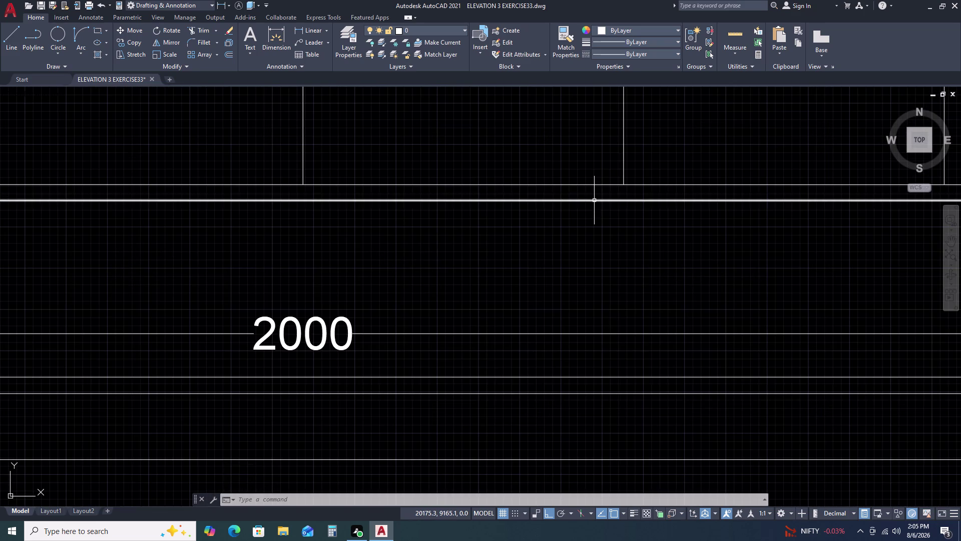
scroll(down, 3)
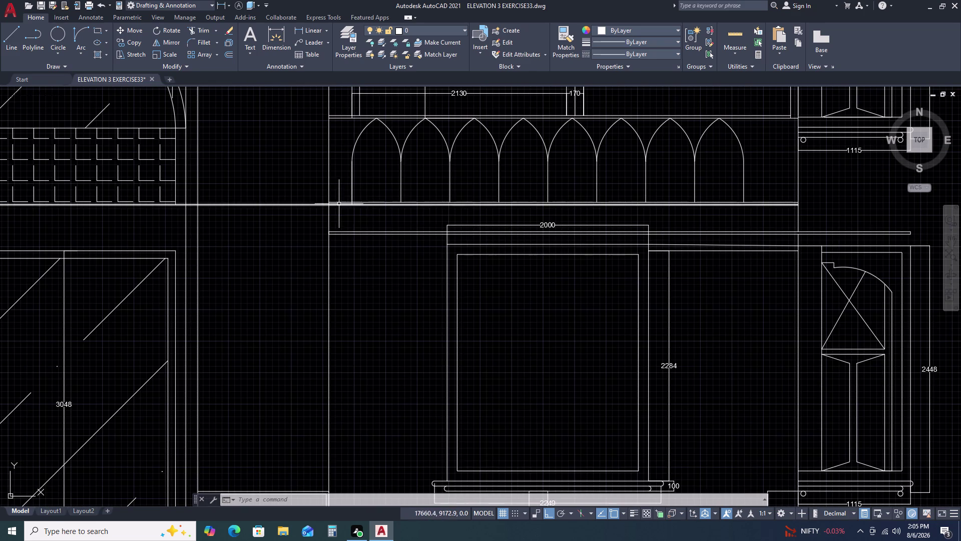
scroll(up, 3)
scroll(up, 3)
scroll(up, 3)
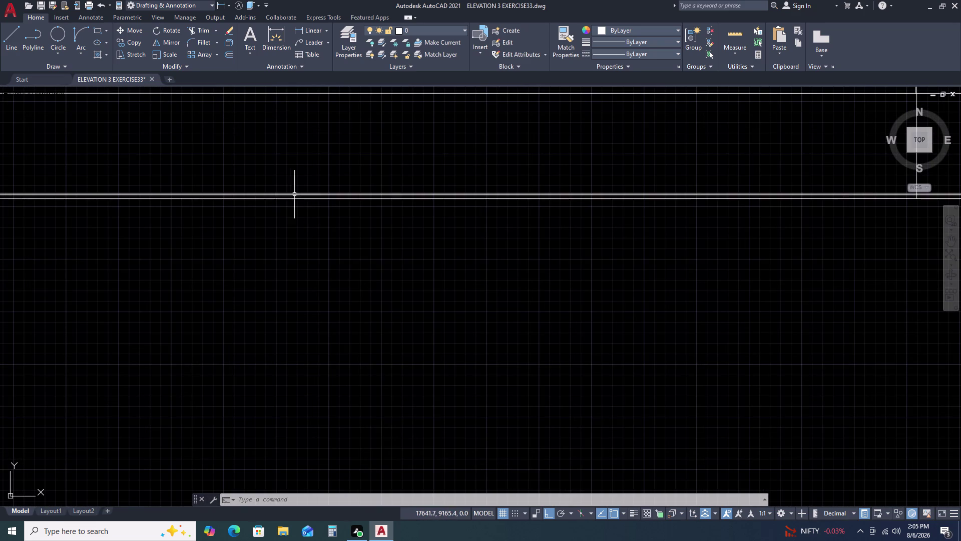
middle_drag(301, 194, 621, 163)
middle_click(671, 163)
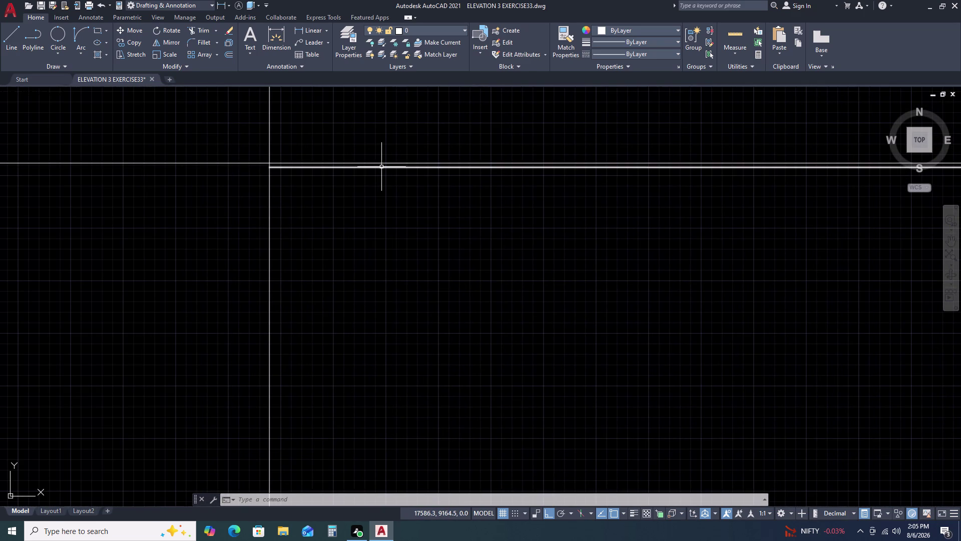
click(381, 166)
key(Delete)
Return to the right window and begin selecting the bracket lines' right ends.
scroll(down, 3)
scroll(down, 3)
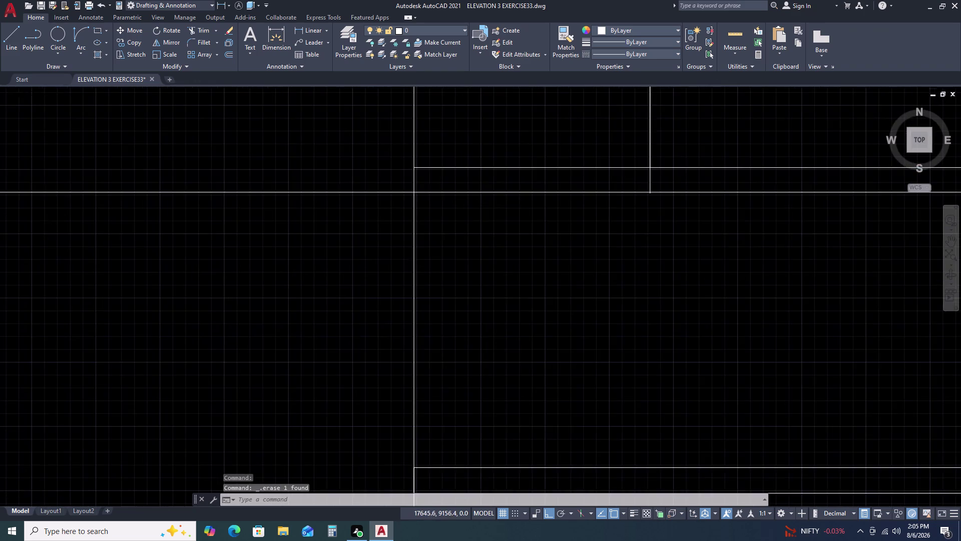
scroll(down, 3)
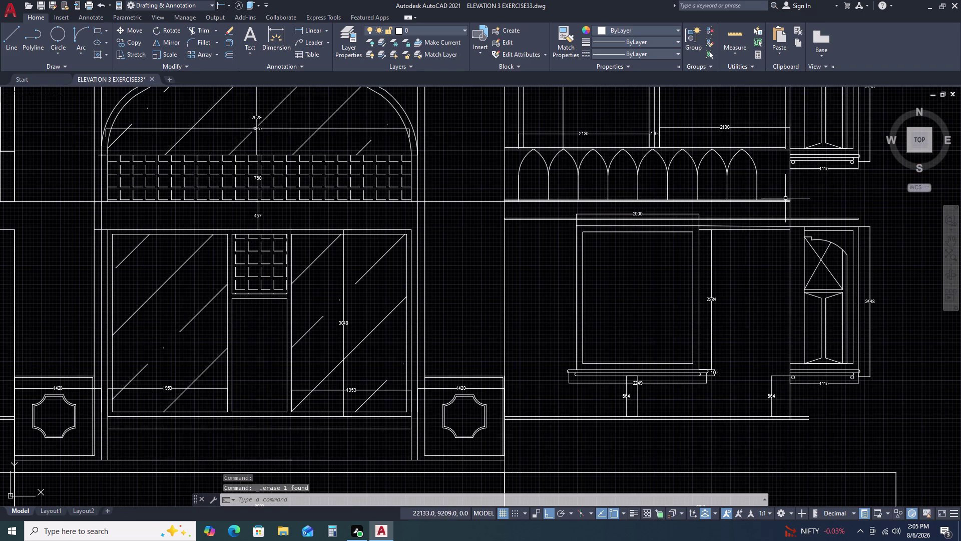
scroll(up, 3)
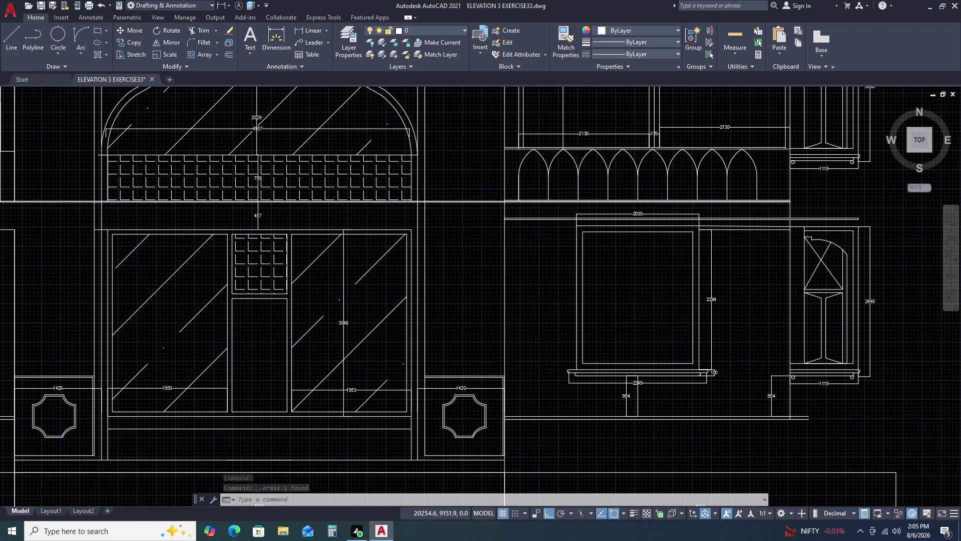
scroll(up, 3)
scroll(down, 3)
middle_drag(878, 186, 758, 200)
scroll(up, 3)
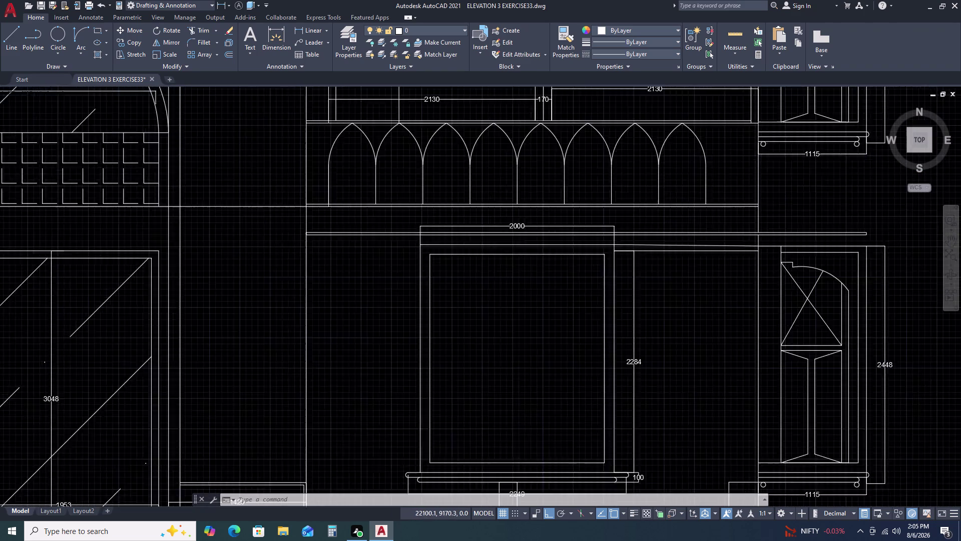
click(758, 201)
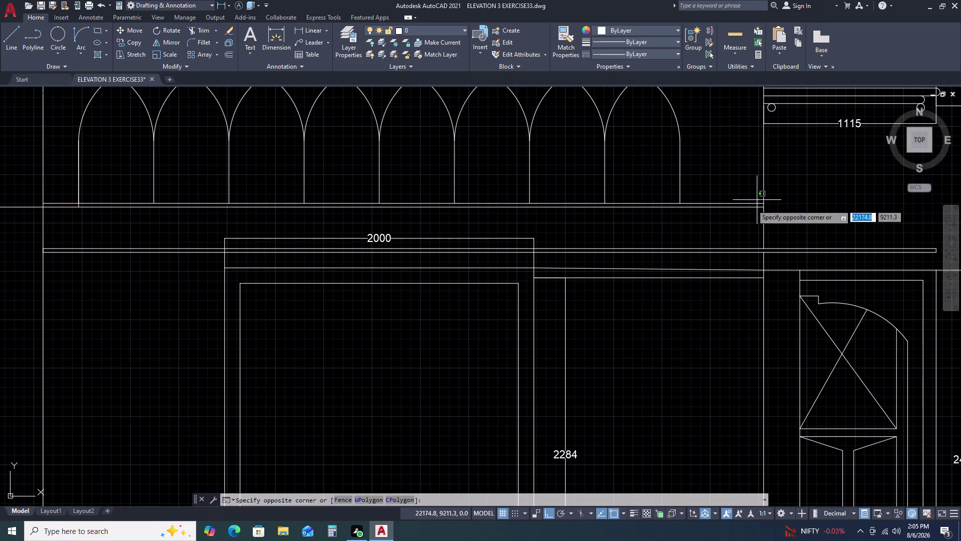
Grip-stretch the band lines' right ends out to the vertical edge.
double_click(749, 210)
scroll(up, 3)
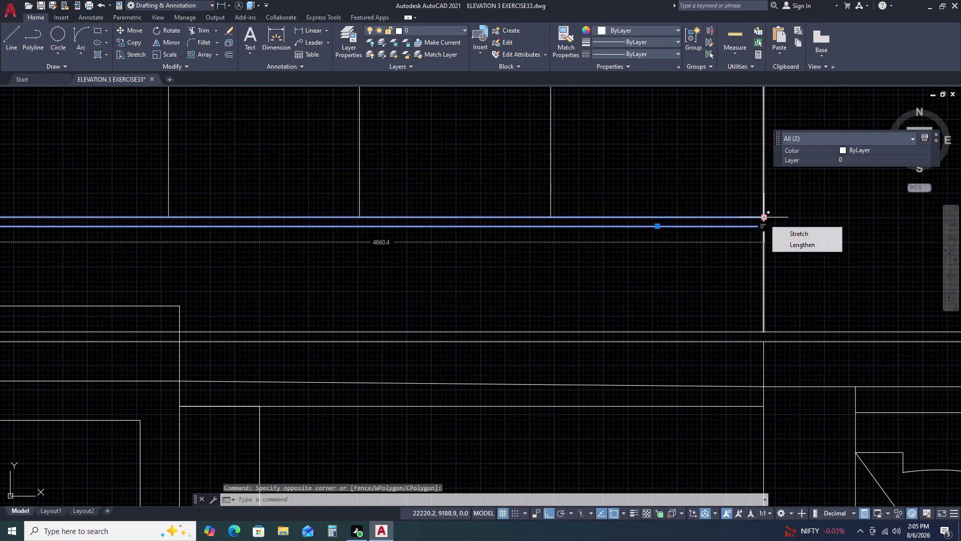
click(765, 216)
click(785, 217)
click(765, 227)
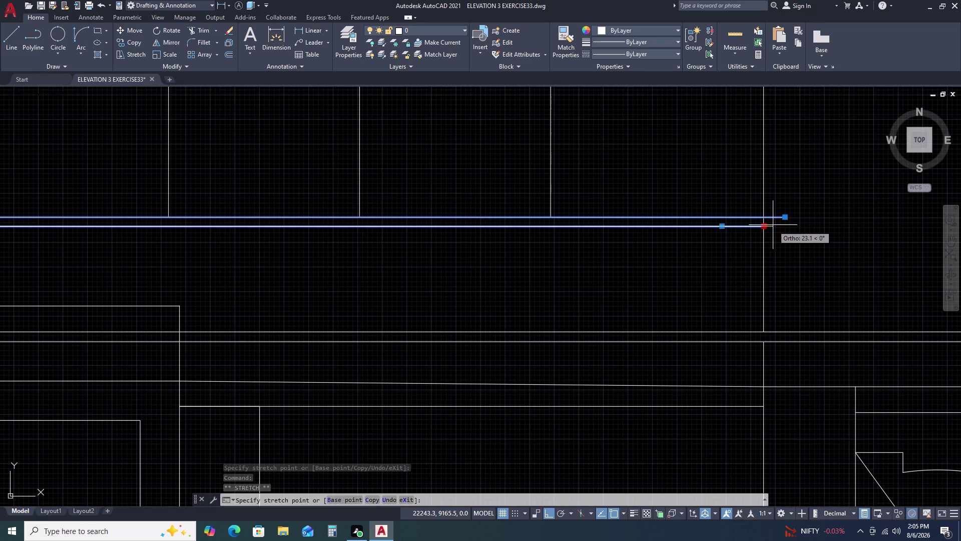
click(775, 225)
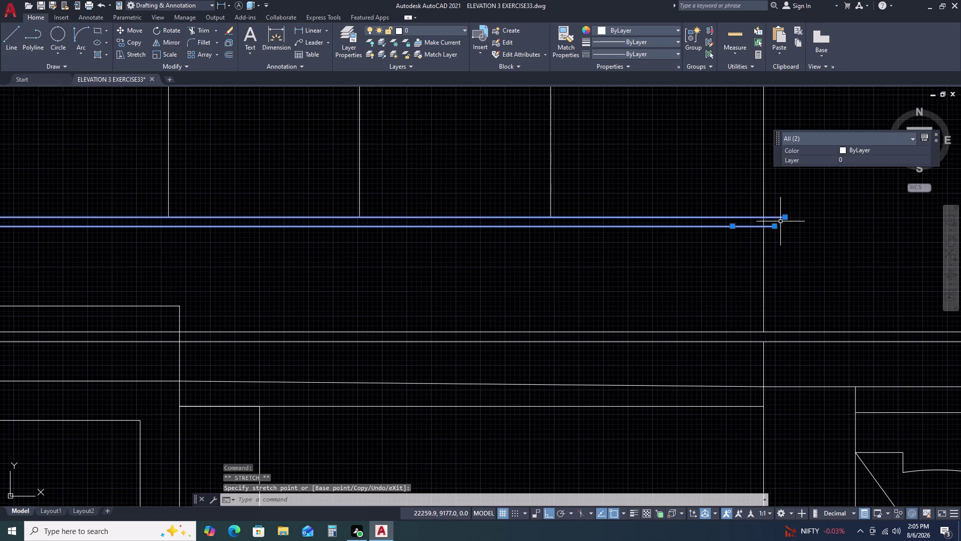
click(786, 217)
click(774, 219)
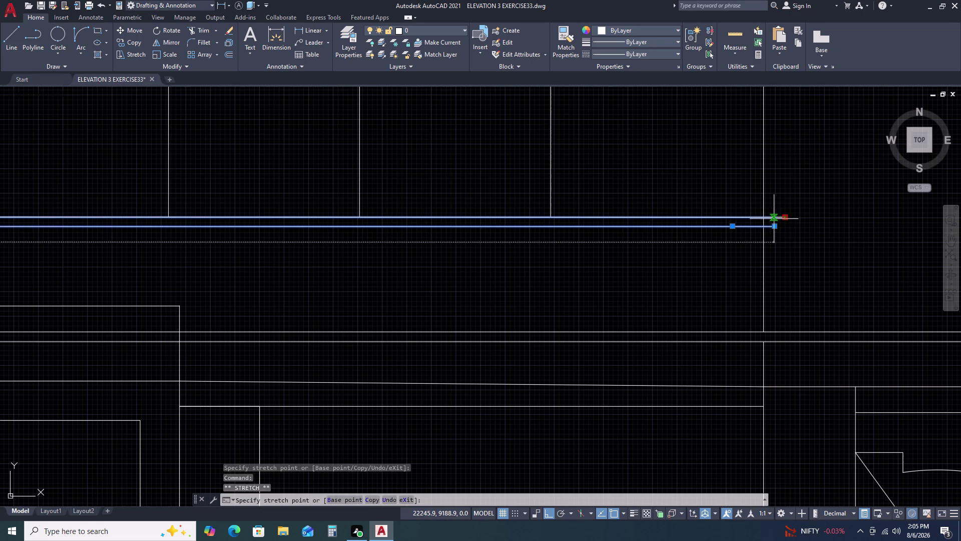
key(Escape)
Draw a short vertical line joining the two band lines' right ends.
text(L)
key(space)
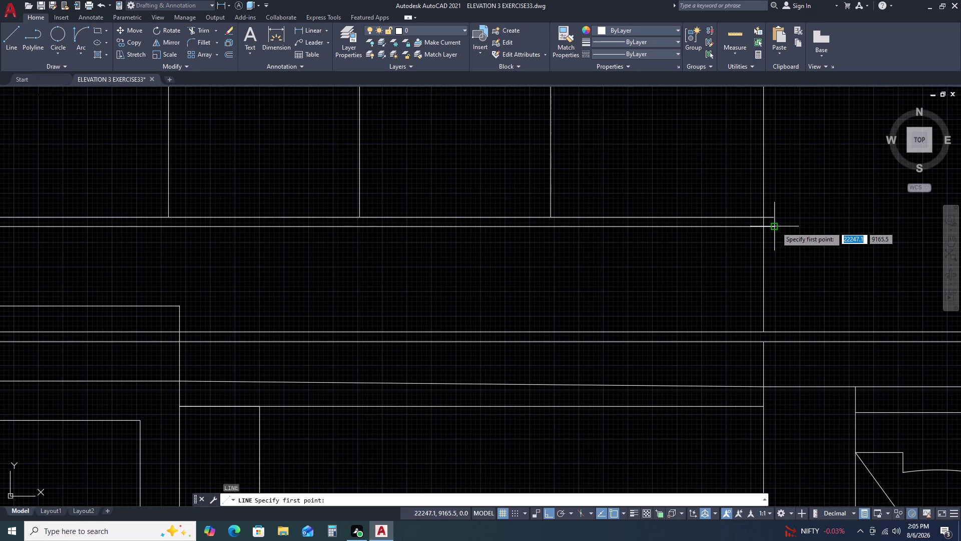
click(776, 226)
click(776, 218)
key(Escape)
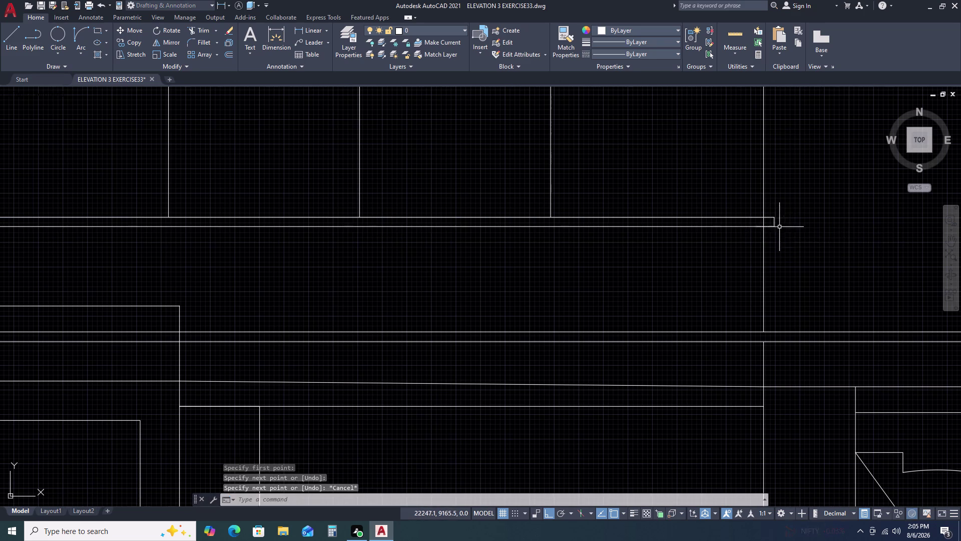
scroll(down, 3)
middle_drag(585, 227, 595, 226)
middle_drag(621, 221, 682, 212)
middle_drag(521, 223, 584, 213)
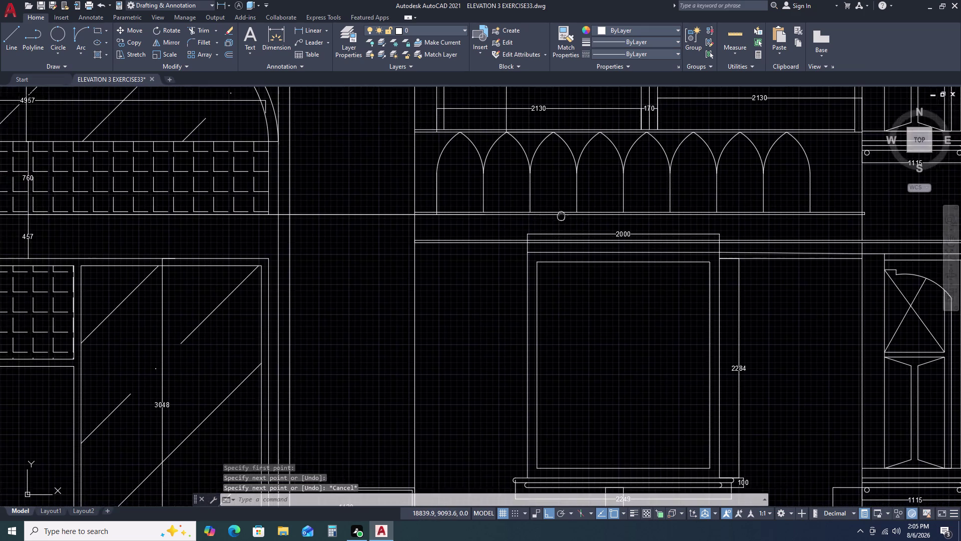
middle_drag(584, 214, 730, 198)
scroll(up, 3)
scroll(up, 3)
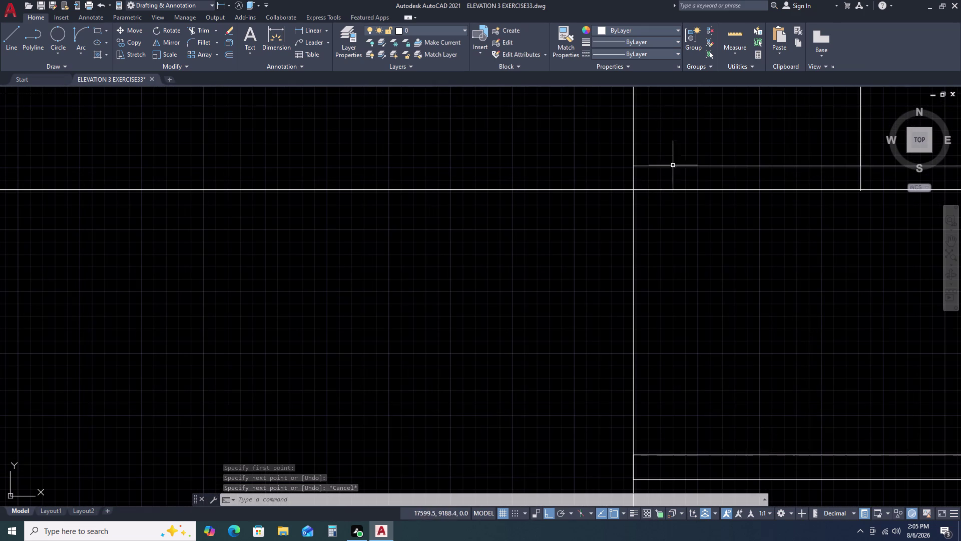
Grip-stretch the upper band line's left end to its new position.
click(676, 157)
click(661, 176)
click(633, 166)
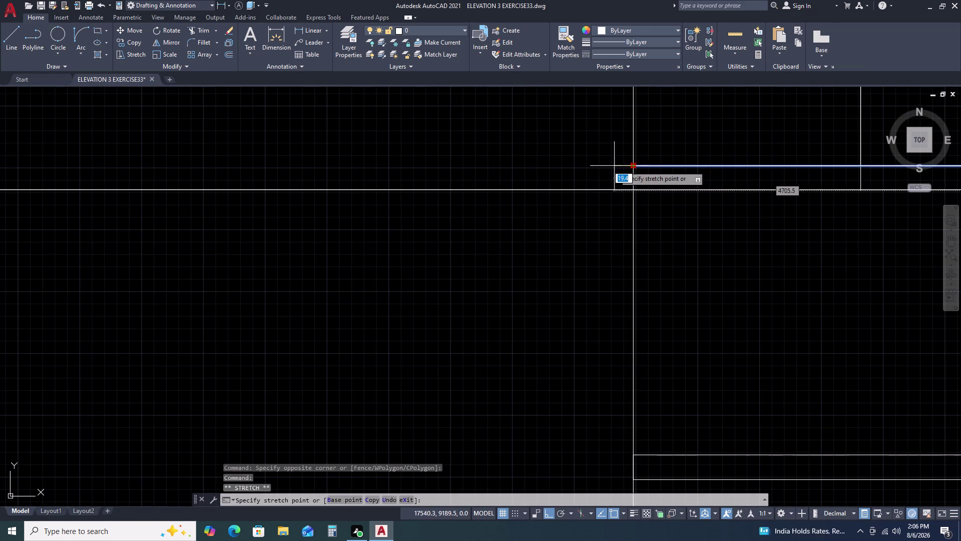
click(589, 166)
key(Escape)
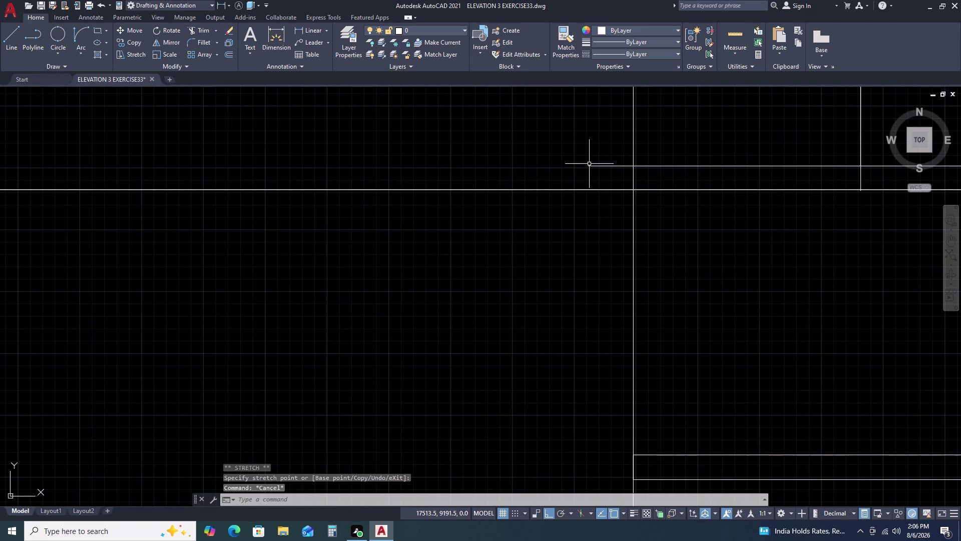
click(590, 164)
click(584, 172)
click(586, 166)
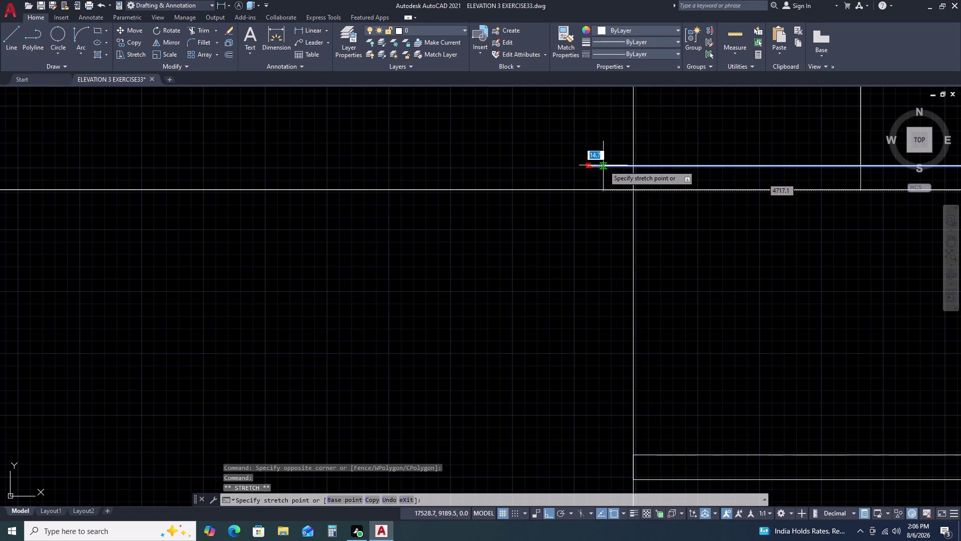
click(604, 165)
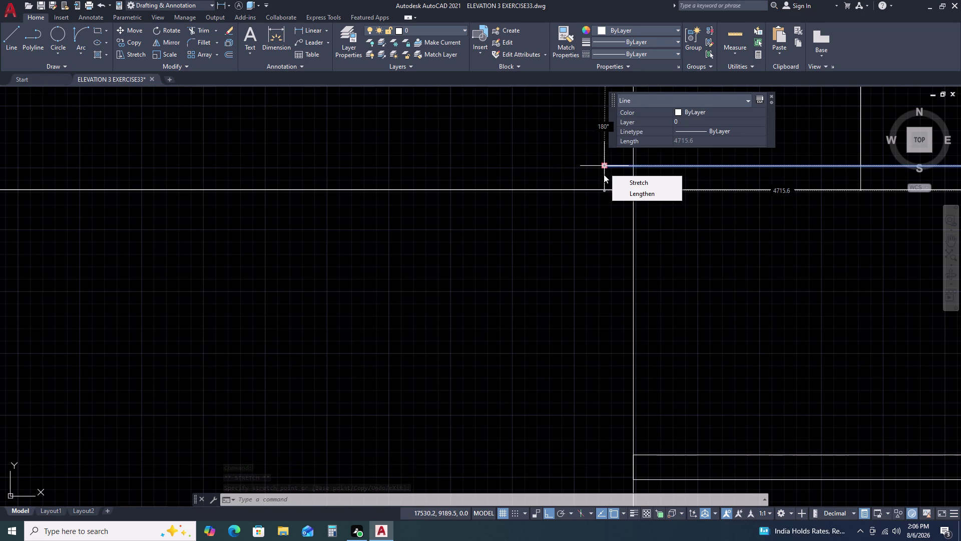
key(Escape)
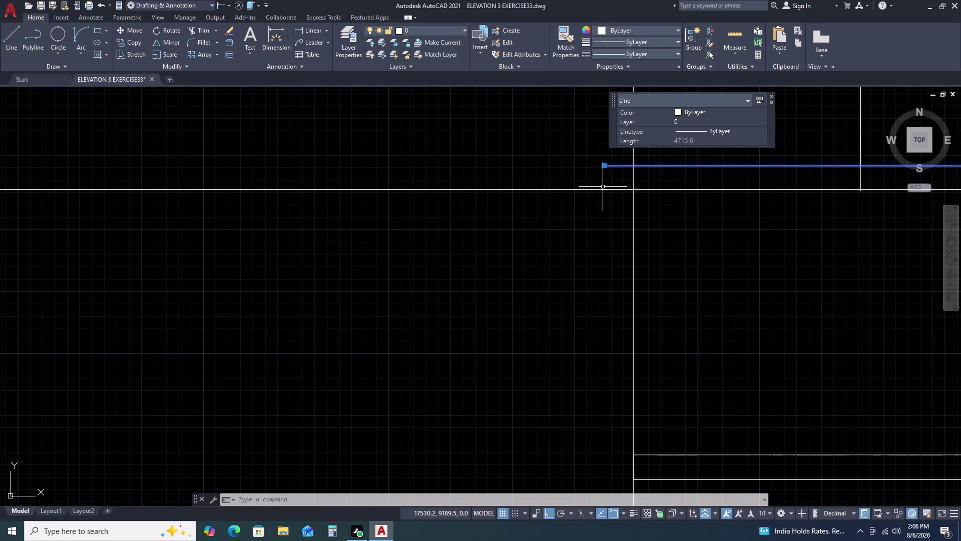
key(Escape)
key(Escape)
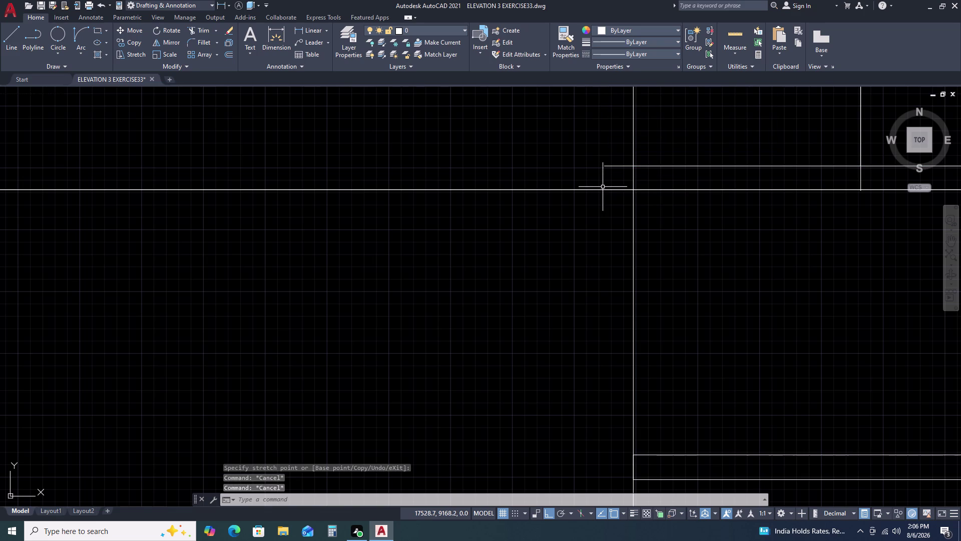
Draw a short vertical line joining the two band lines' left ends.
text(L)
key(space)
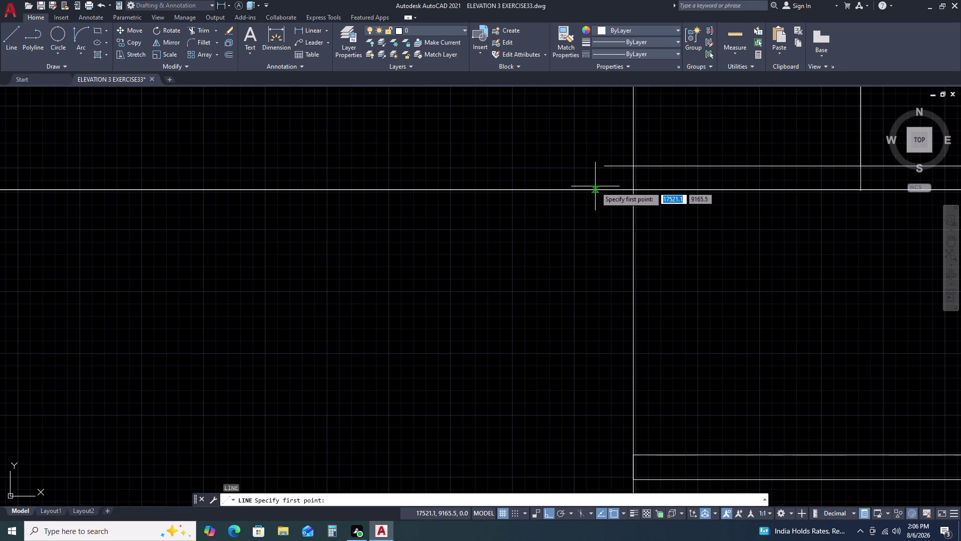
click(601, 163)
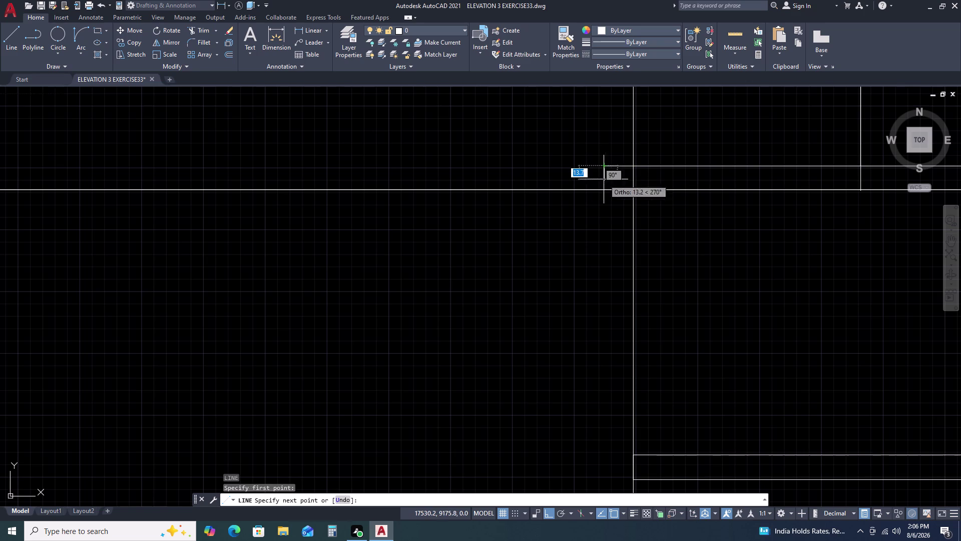
click(603, 192)
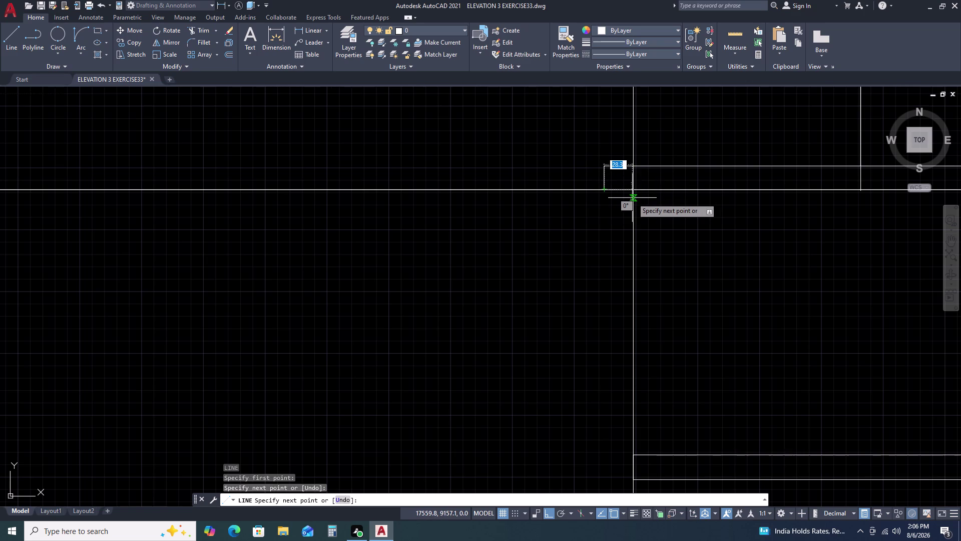
key(Escape)
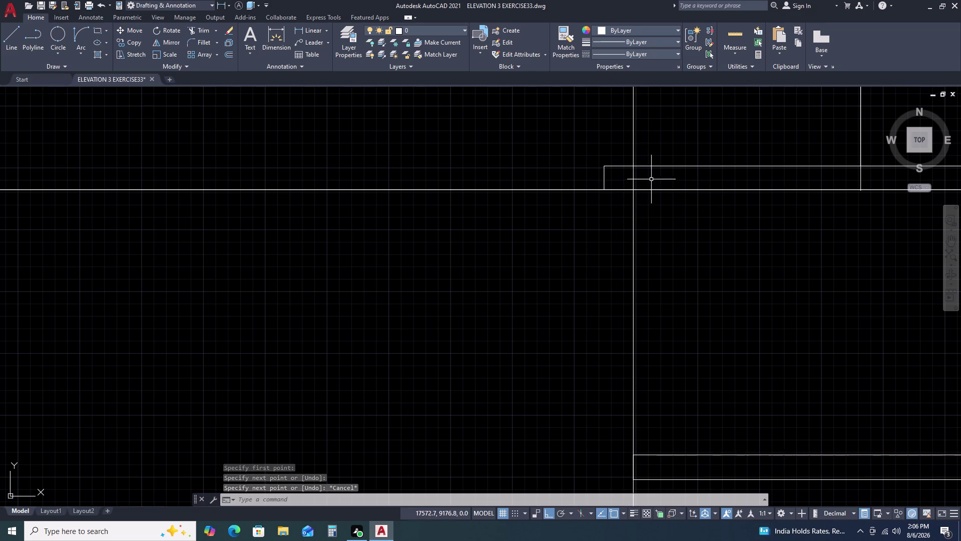
scroll(down, 3)
scroll(down, 3)
scroll(down, 3)
middle_drag(804, 202, 667, 202)
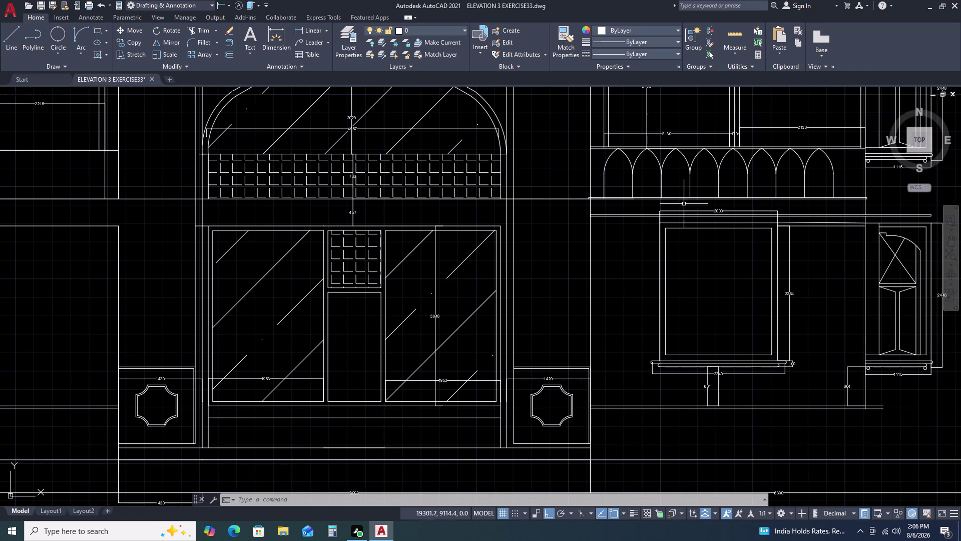
scroll(up, 3)
scroll(up, 3)
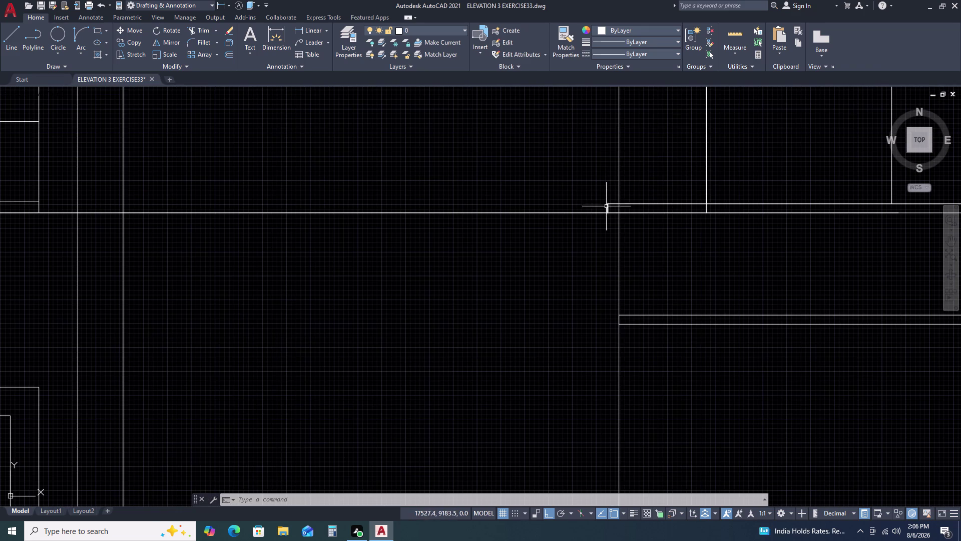
Select and erase the stray ray crossing the elevation at band level.
click(529, 212)
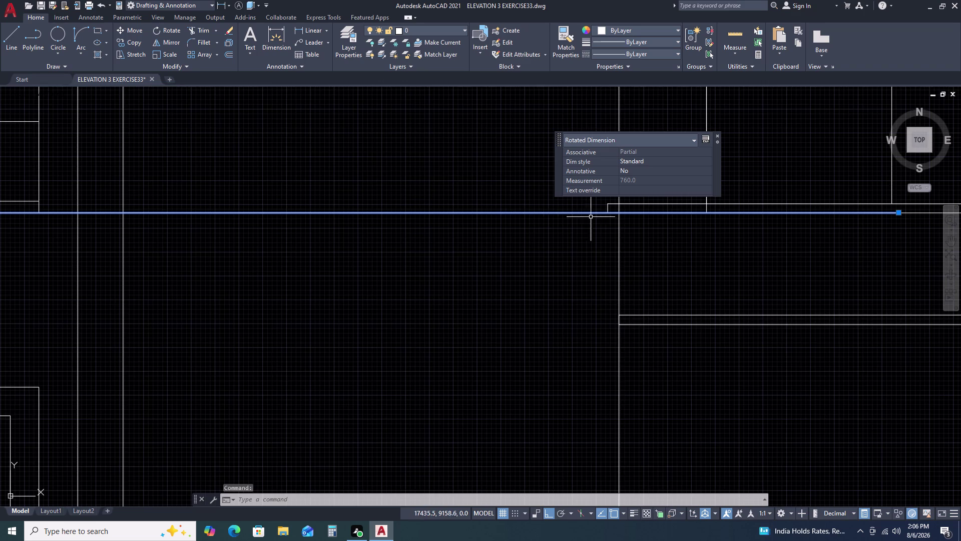
scroll(down, 3)
scroll(down, 3)
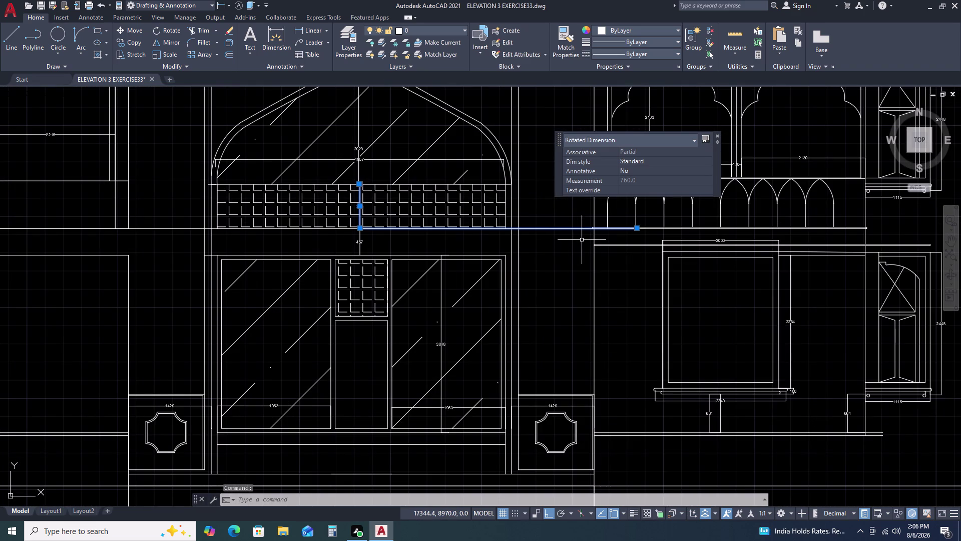
key(Delete)
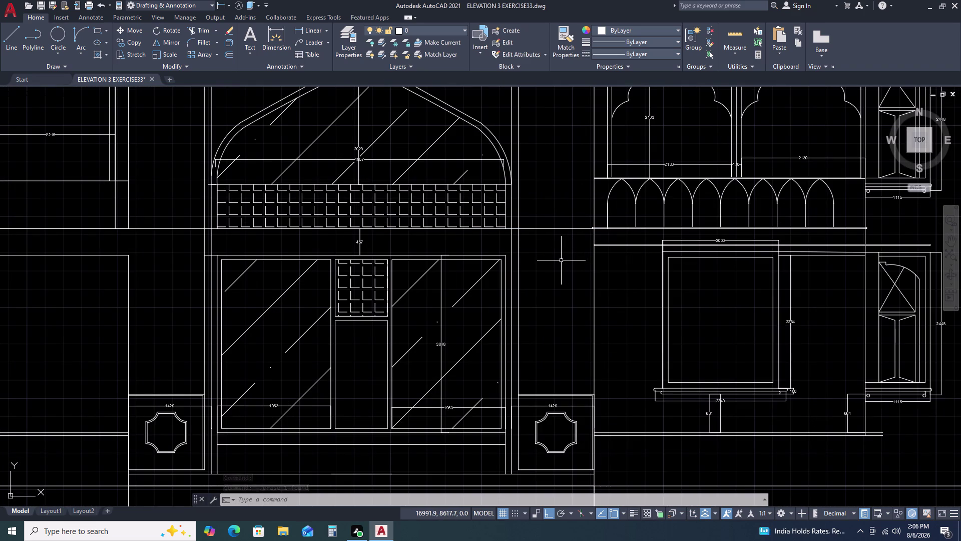
click(568, 224)
click(559, 237)
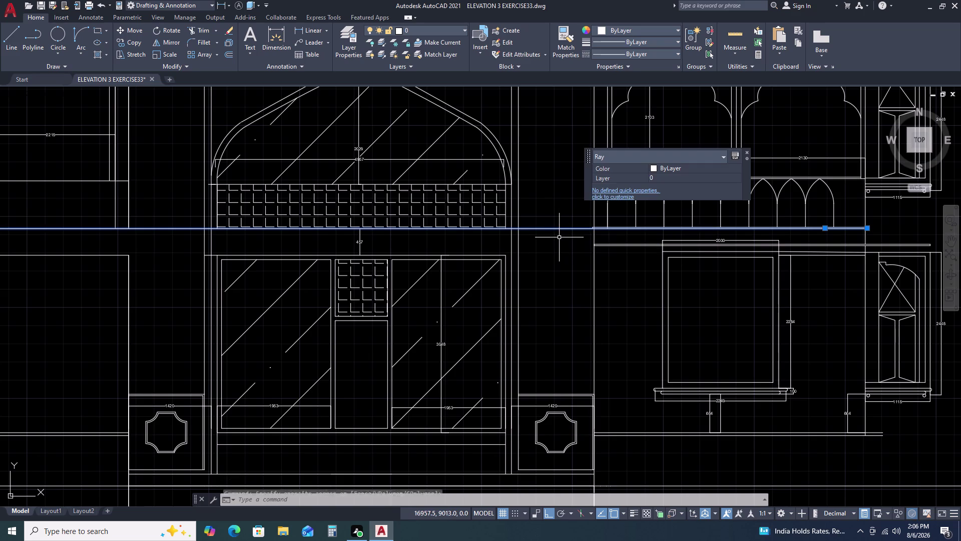
key(Escape)
Start trimming the leftover line ends with TR.
text(T)
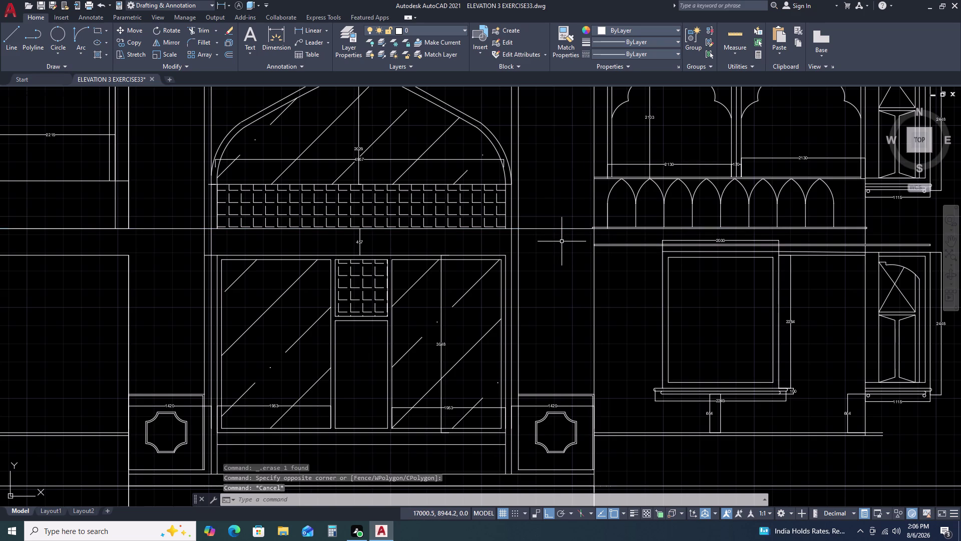
text(R)
key(space)
click(562, 220)
click(557, 253)
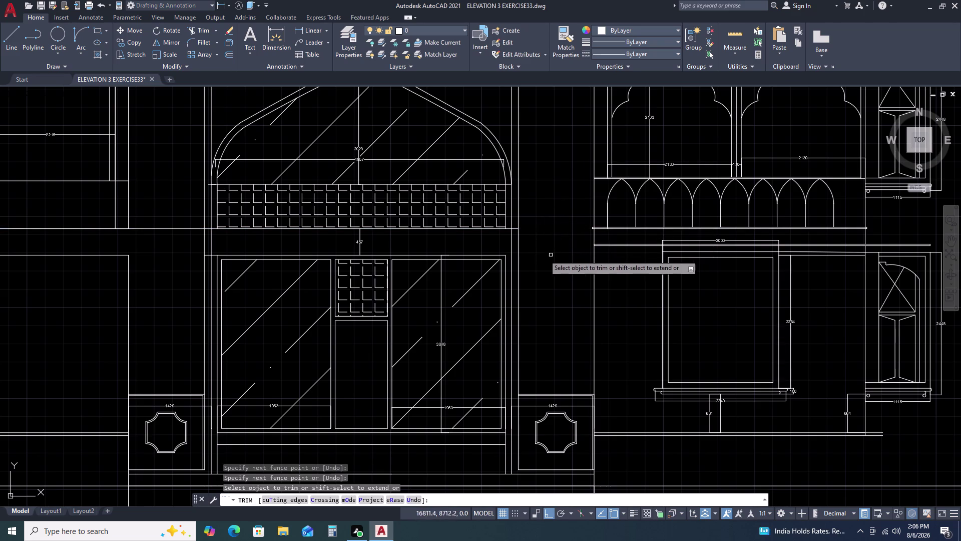
scroll(up, 3)
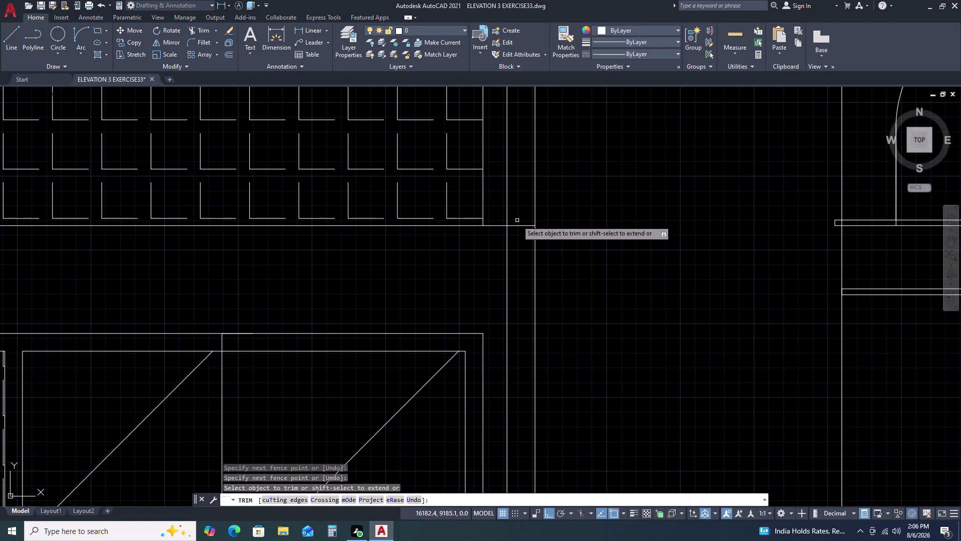
click(523, 210)
double_click(515, 238)
scroll(down, 3)
scroll(up, 3)
scroll(down, 3)
key(Escape)
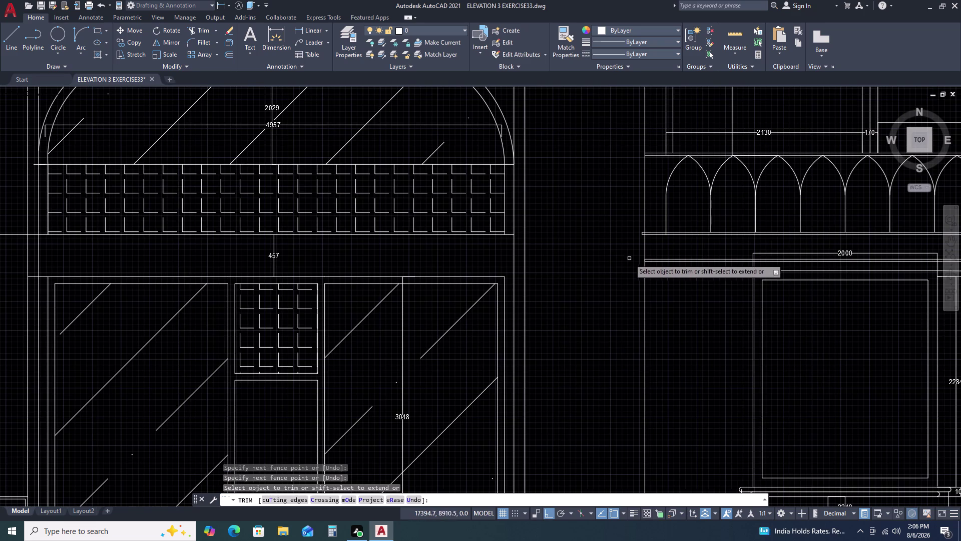
scroll(down, 3)
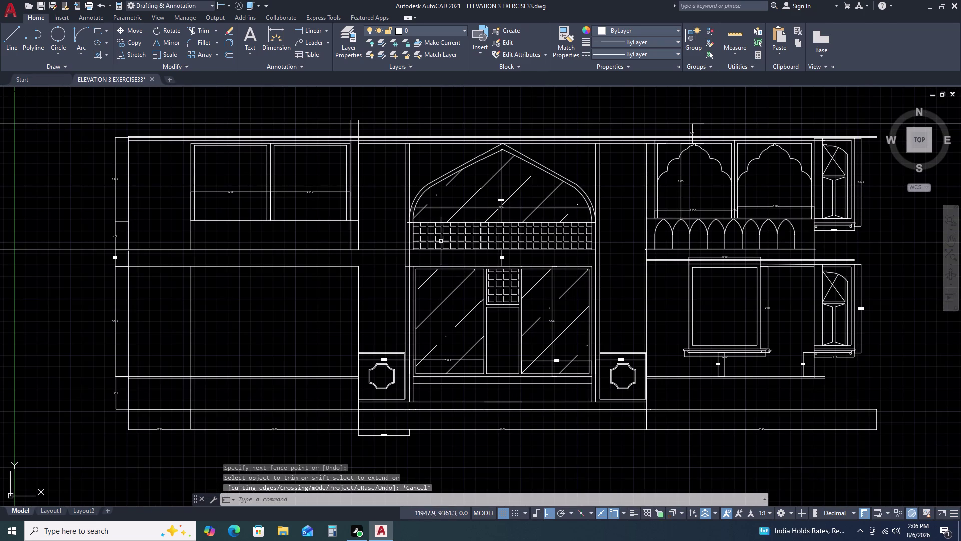
scroll(up, 3)
key(space)
scroll(up, 3)
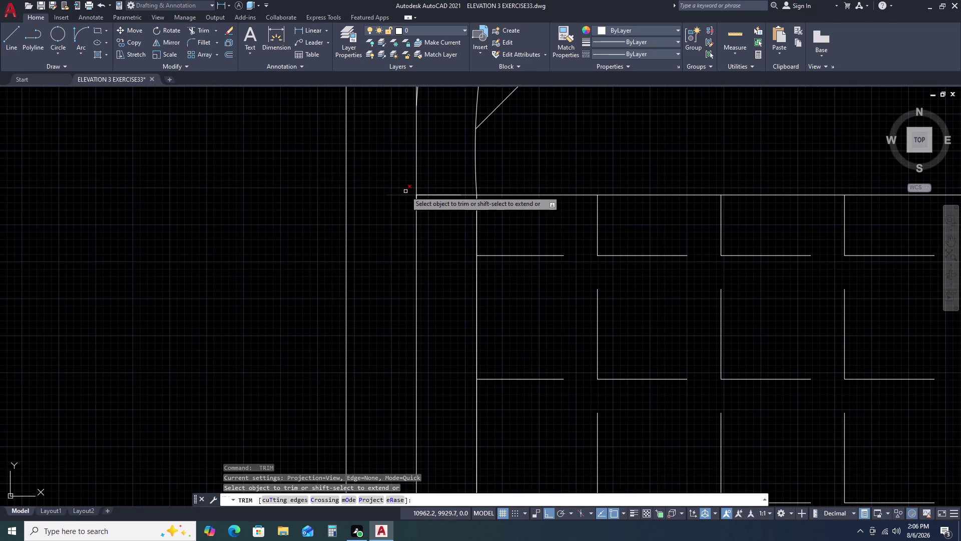
click(400, 181)
click(396, 212)
scroll(down, 3)
scroll(up, 3)
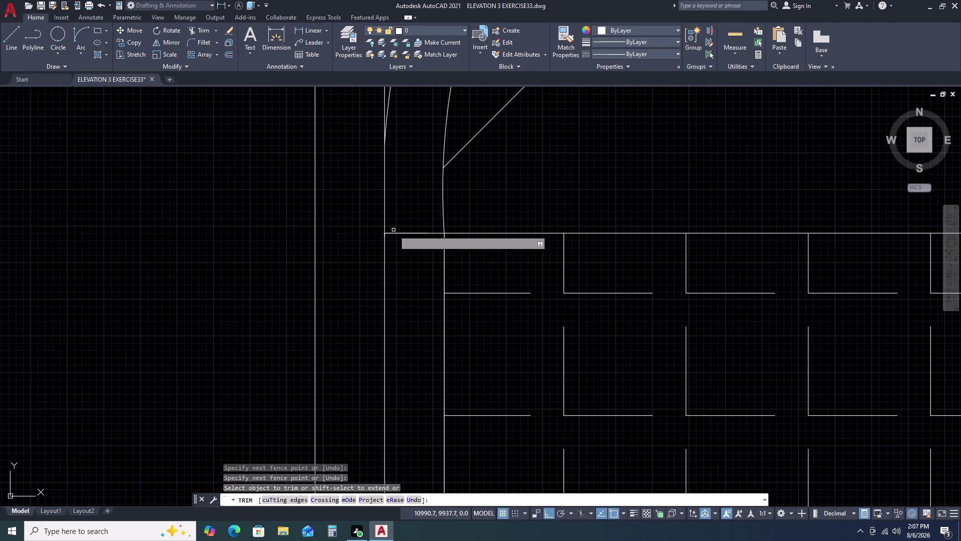
click(395, 233)
scroll(up, 3)
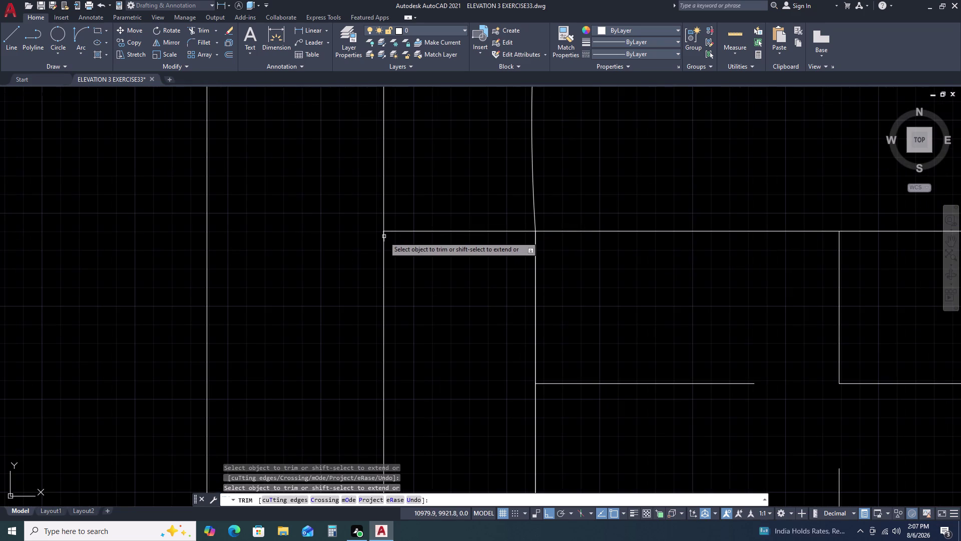
scroll(up, 3)
double_click(381, 243)
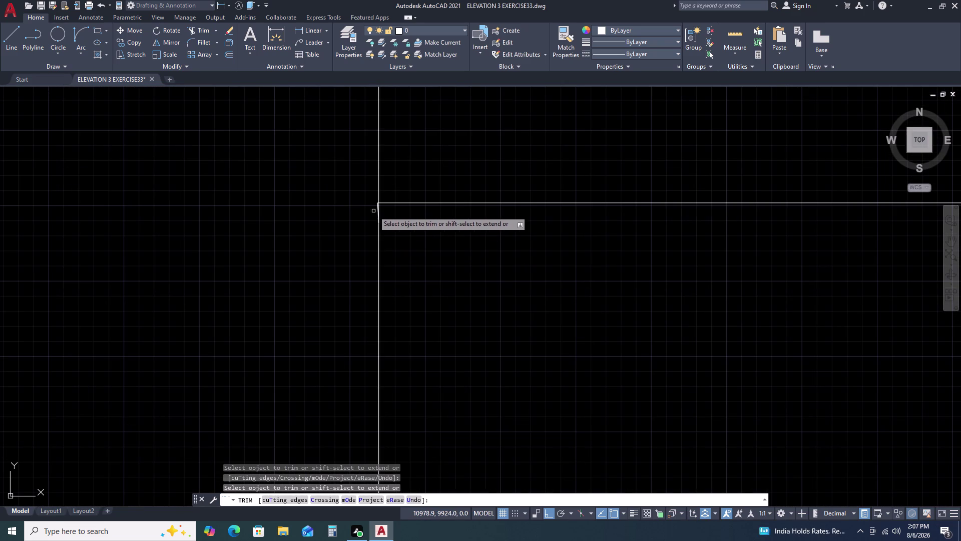
scroll(up, 3)
click(379, 197)
click(379, 192)
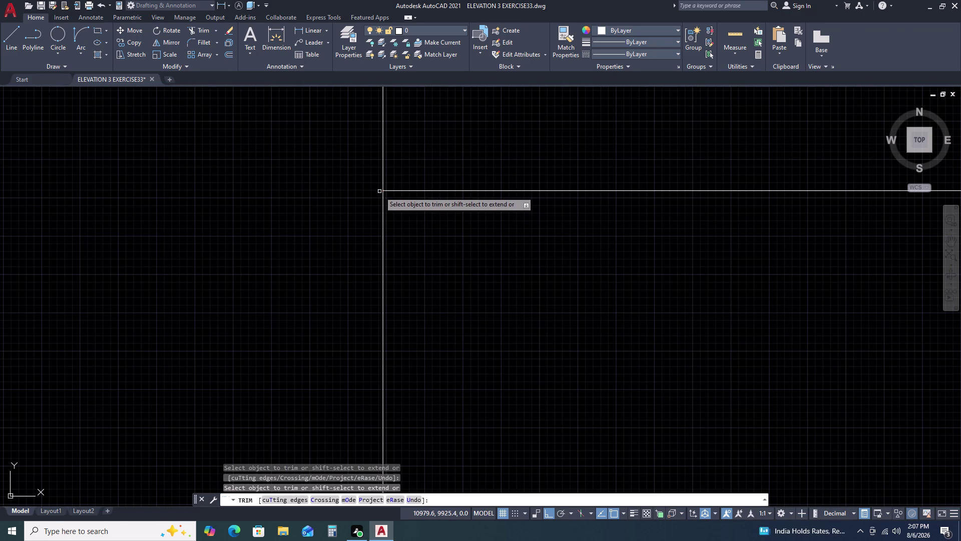
scroll(down, 3)
scroll(down, 3)
scroll(down, 3)
middle_drag(786, 285, 613, 293)
key(Escape)
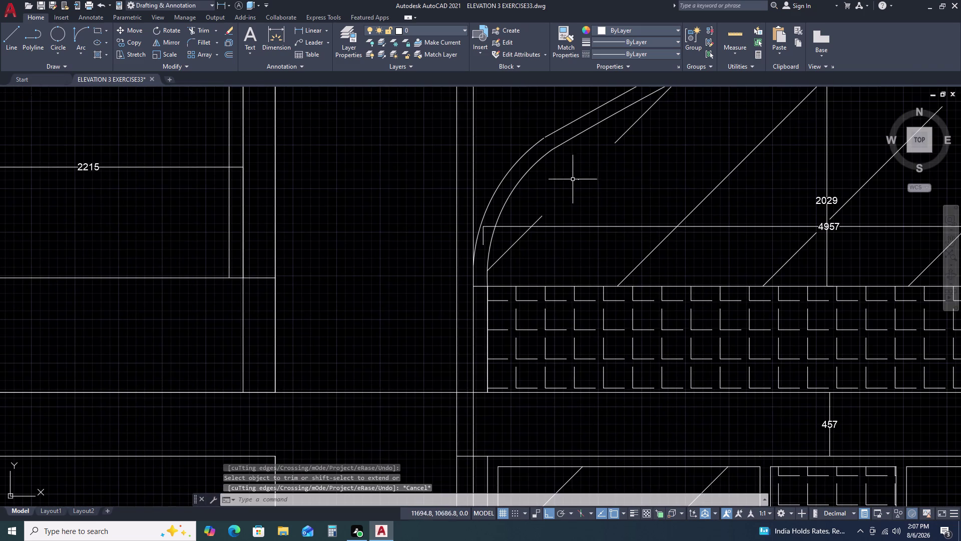
drag(569, 168, 573, 173)
click(600, 197)
key(Escape)
scroll(down, 3)
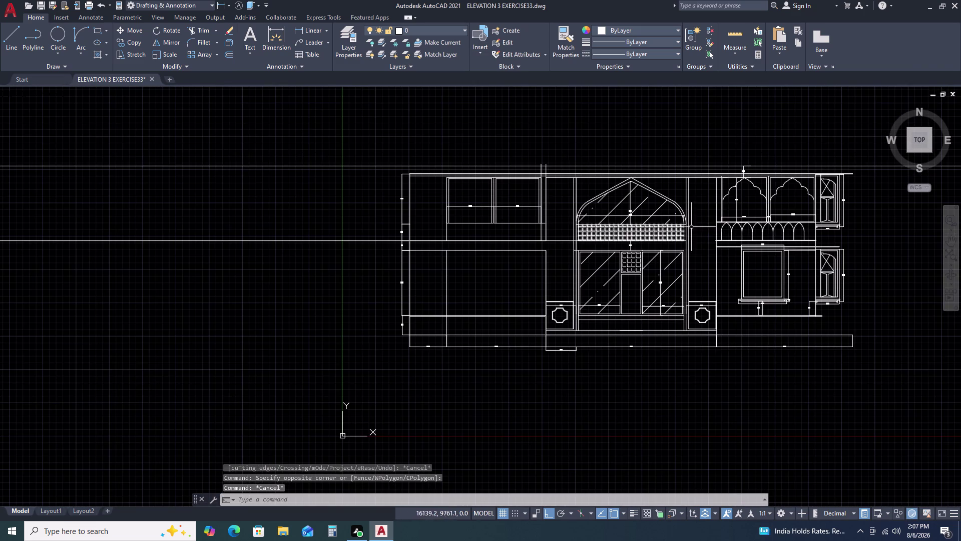
scroll(up, 3)
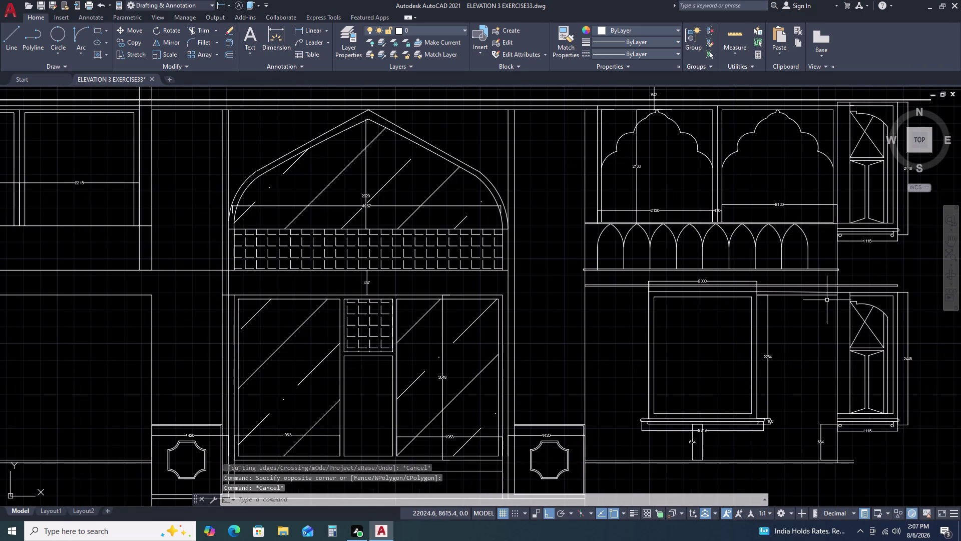
middle_drag(825, 311, 724, 260)
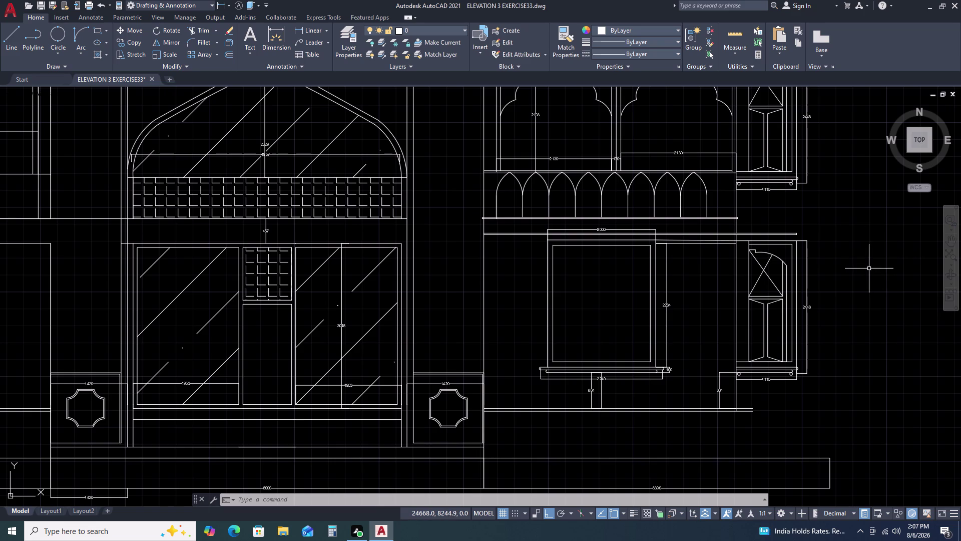
middle_drag(814, 317, 805, 236)
middle_click(805, 236)
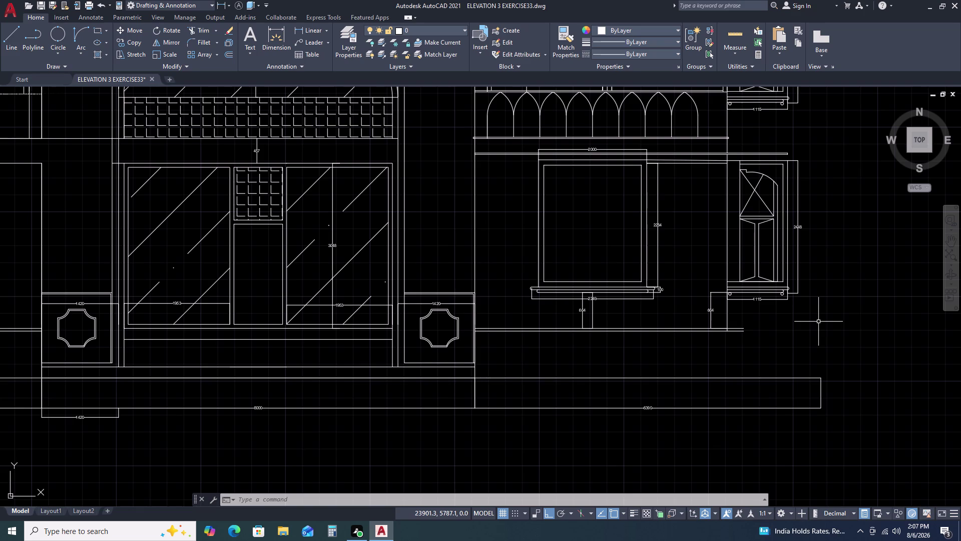
Draw a vertical line from the base's right corner up to the facade's top edge.
text(L)
key(space)
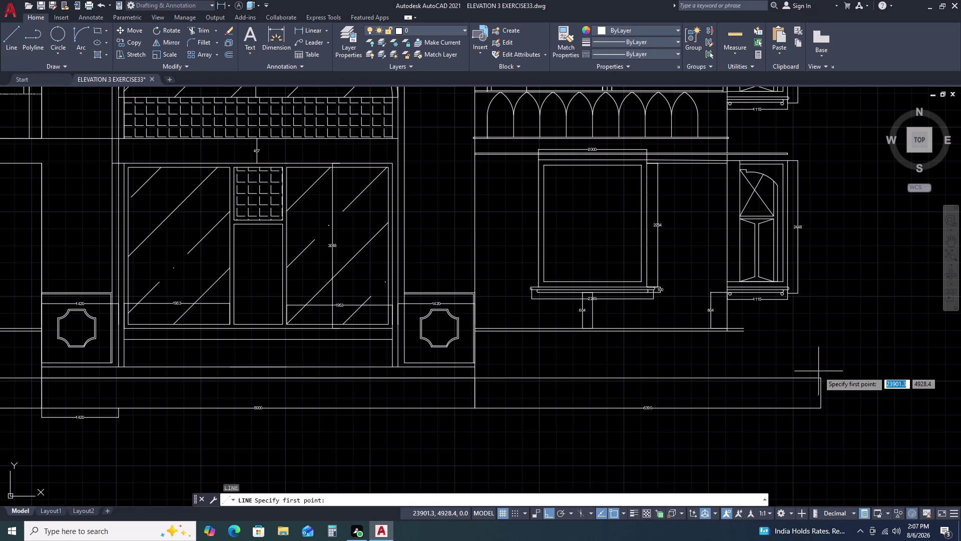
drag(819, 364, 816, 344)
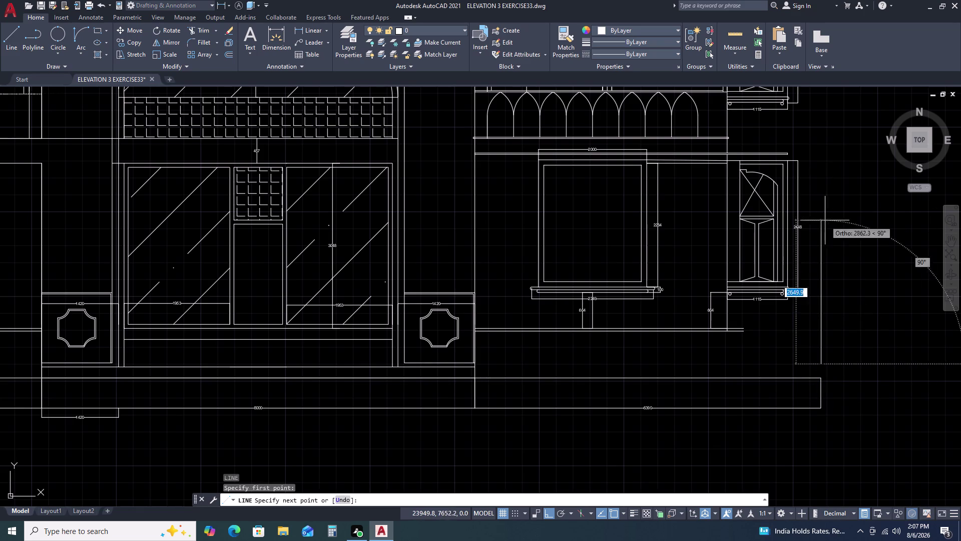
key(Escape)
key(space)
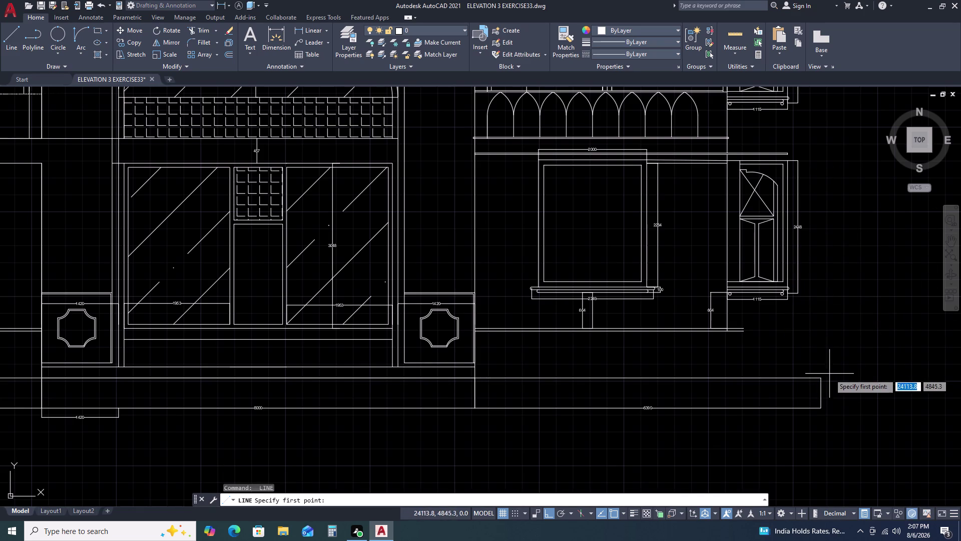
drag(820, 375, 820, 368)
scroll(down, 3)
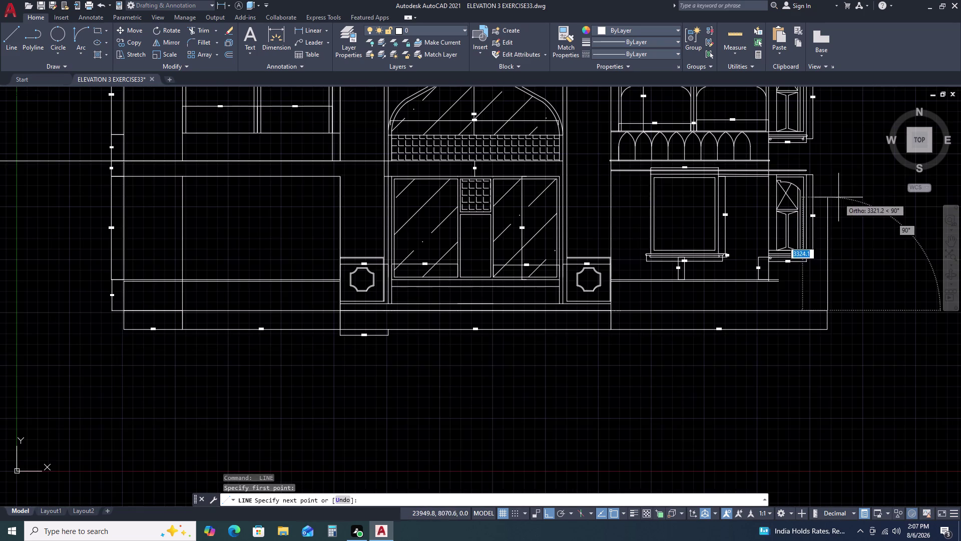
middle_drag(842, 167, 816, 332)
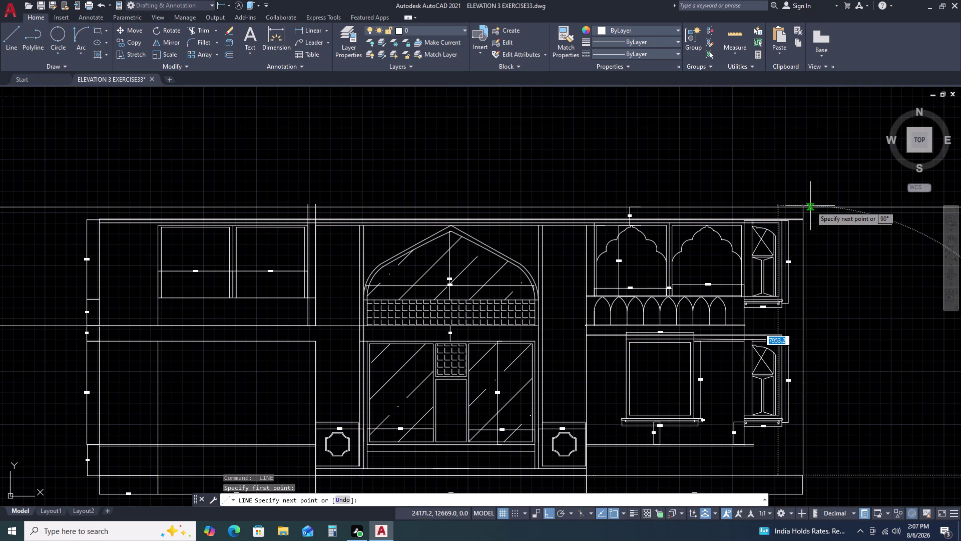
double_click(804, 207)
key(Escape)
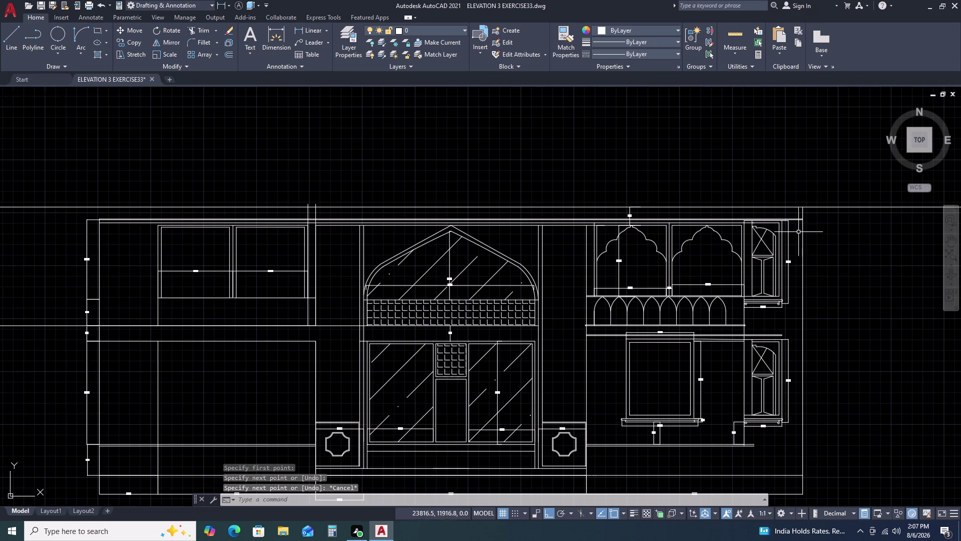
Zoom and pan to inspect the right window's sill and dimensions.
scroll(up, 3)
scroll(down, 3)
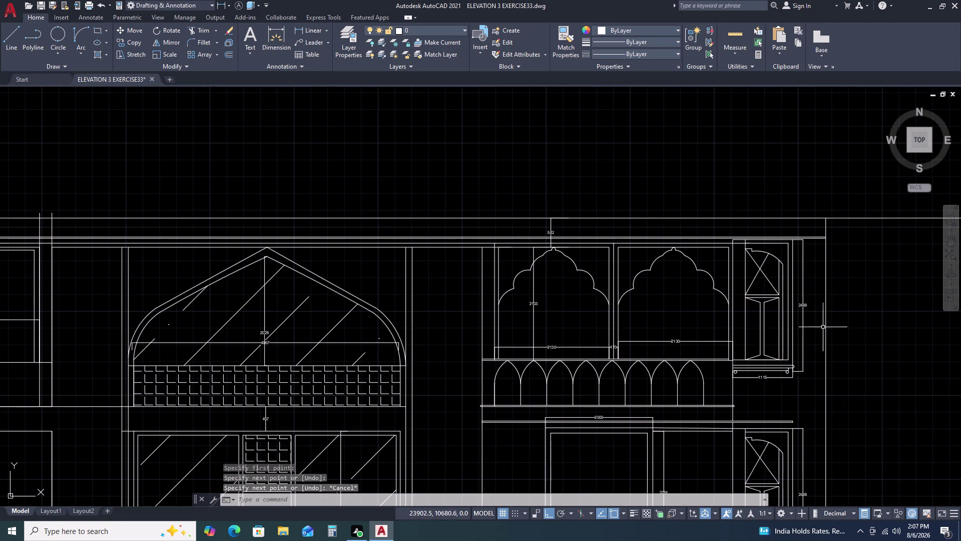
middle_drag(823, 328, 786, 228)
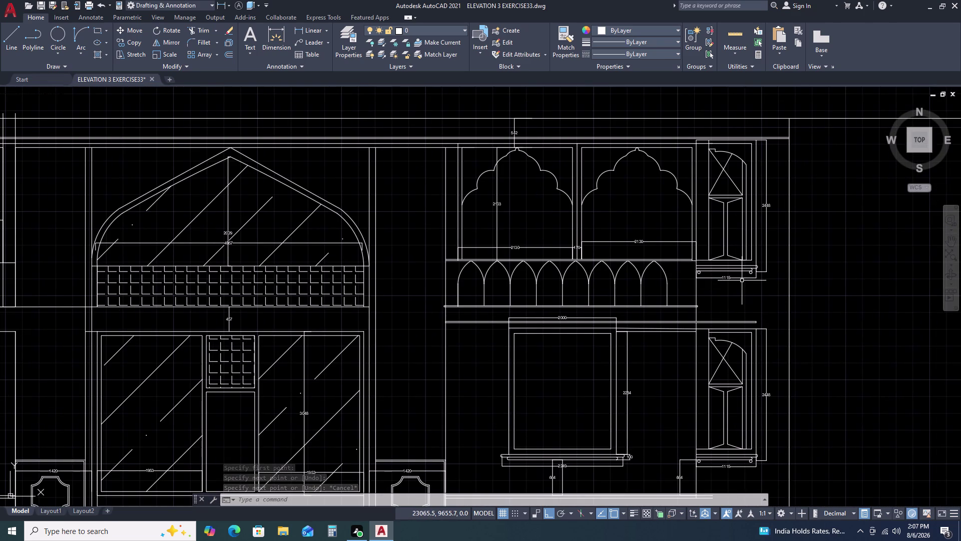
middle_drag(747, 287, 751, 178)
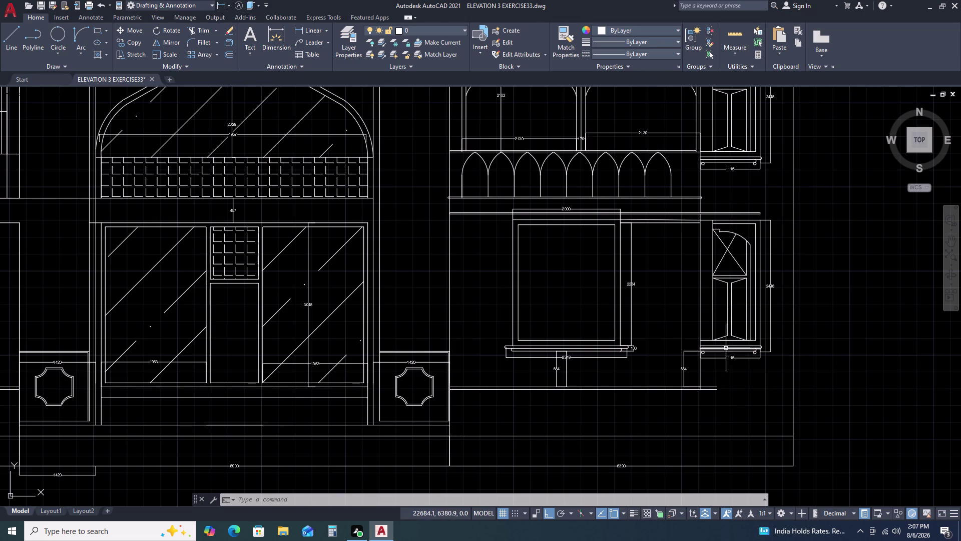
scroll(up, 3)
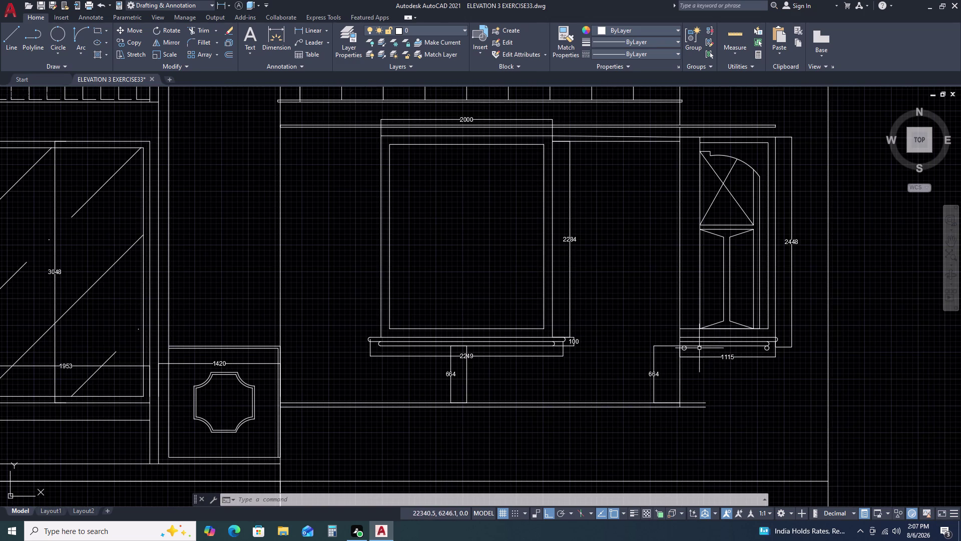
scroll(up, 3)
scroll(down, 3)
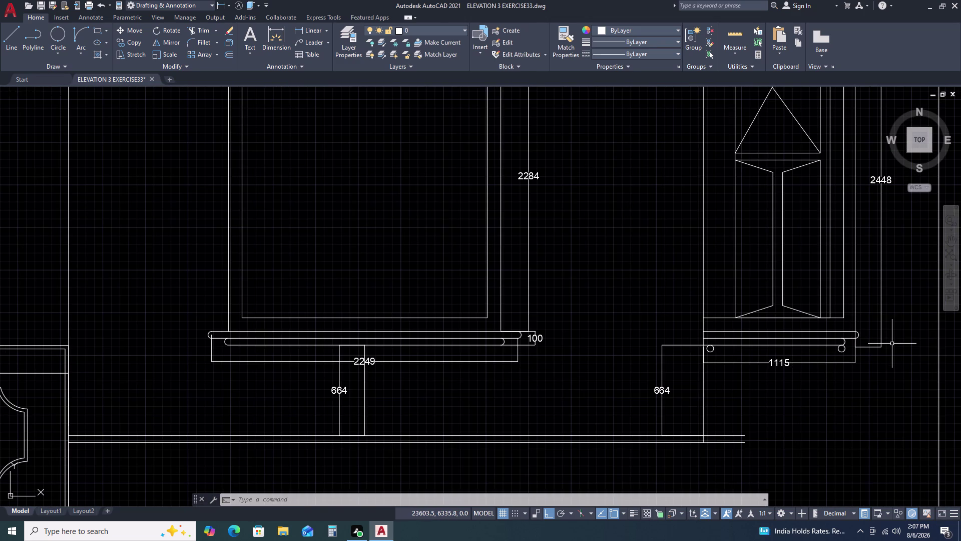
scroll(down, 3)
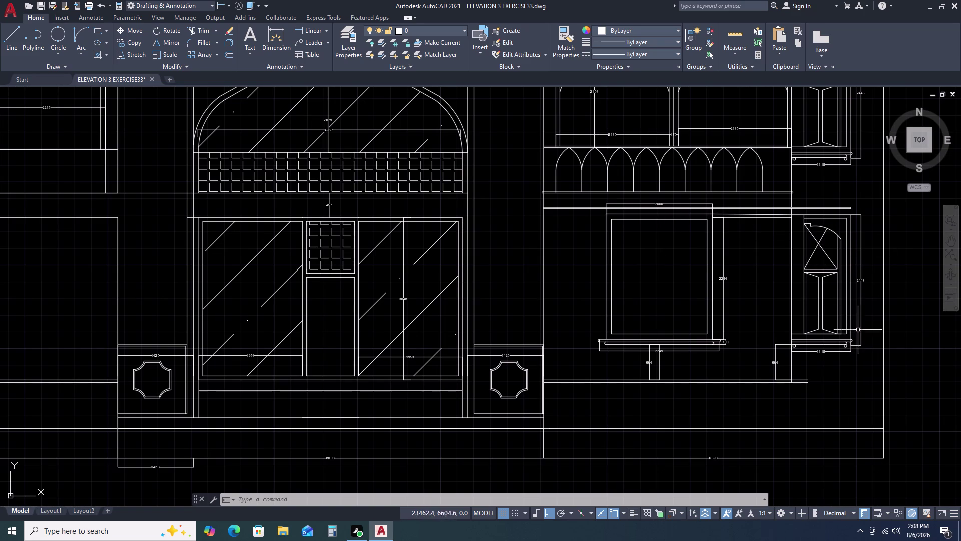
scroll(up, 3)
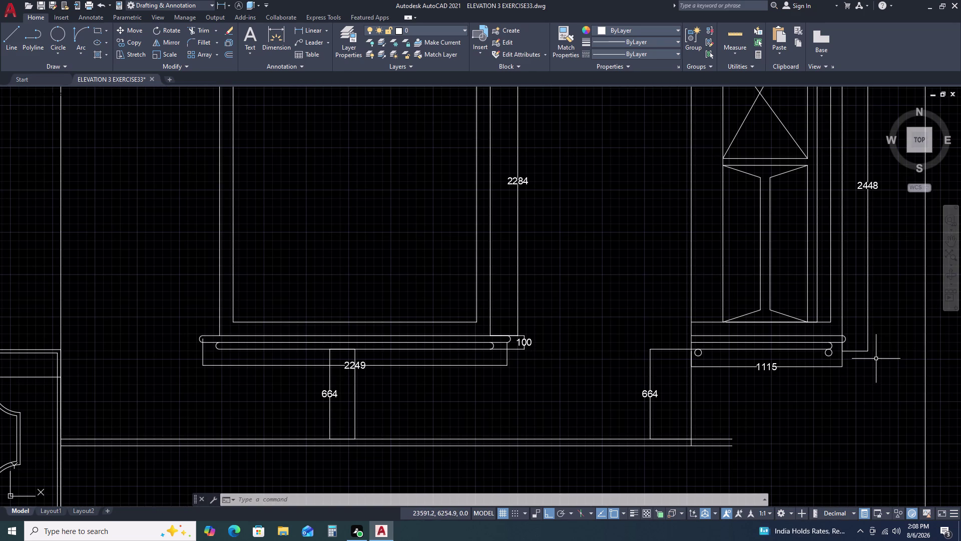
scroll(down, 3)
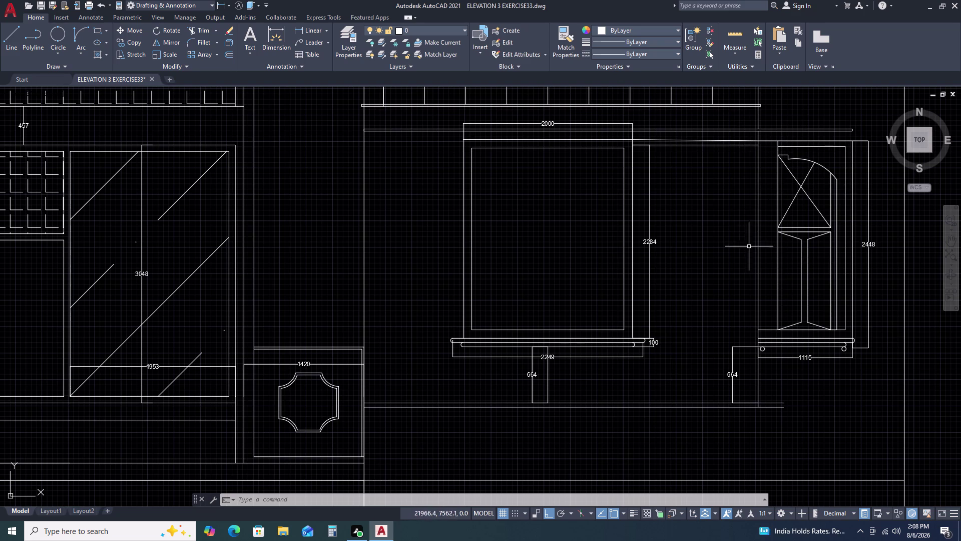
scroll(down, 3)
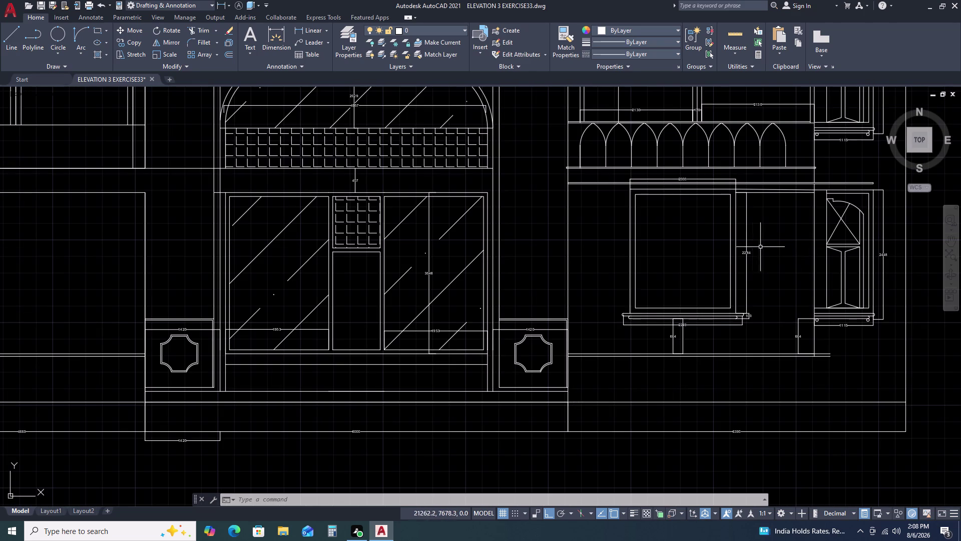
scroll(up, 3)
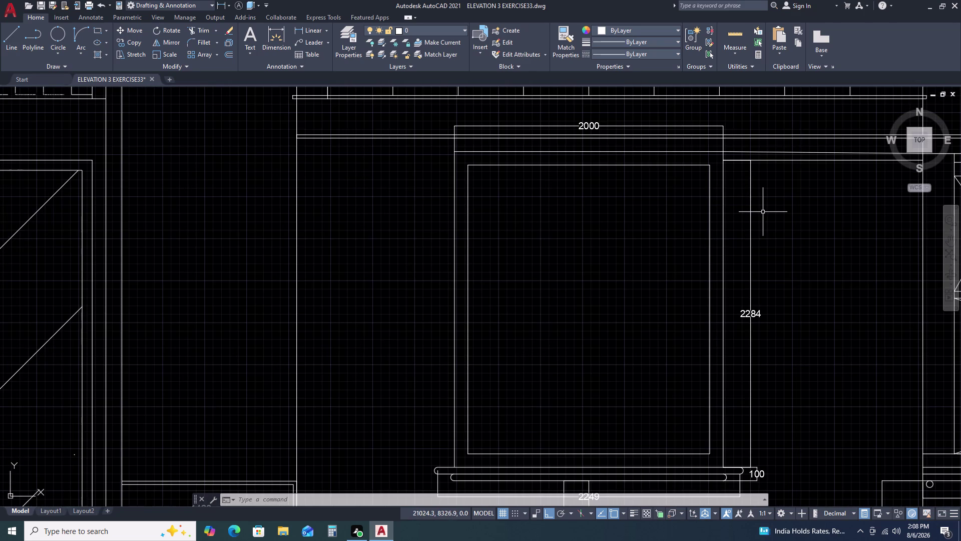
click(763, 212)
triple_click(745, 222)
scroll(down, 3)
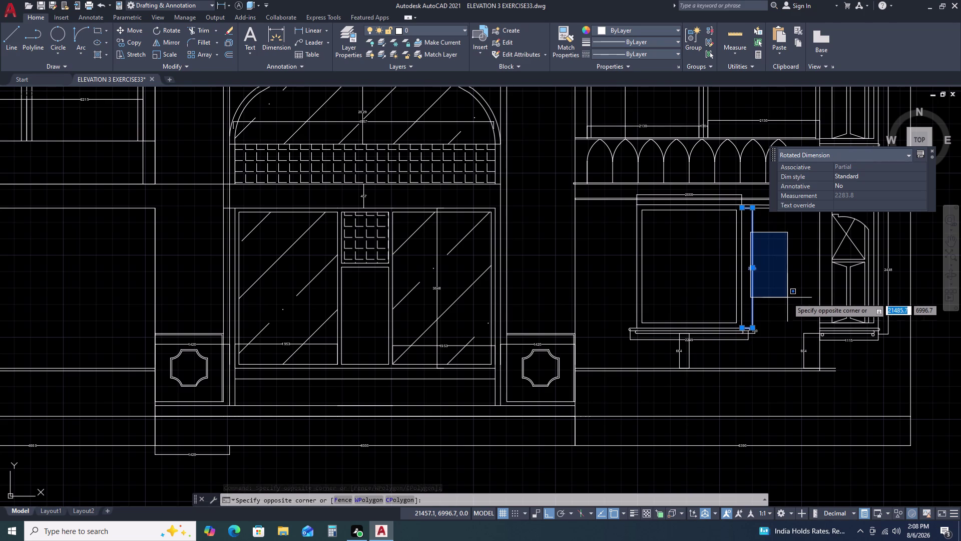
key(Escape)
key(c)
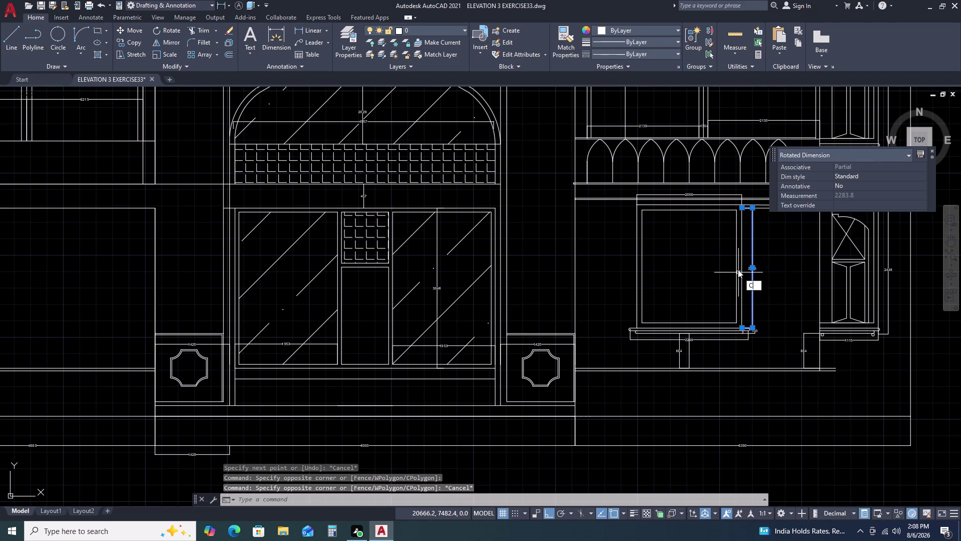
key(BackSpace)
key(Escape)
key(Escape)
key(x)
text(L)
key(space)
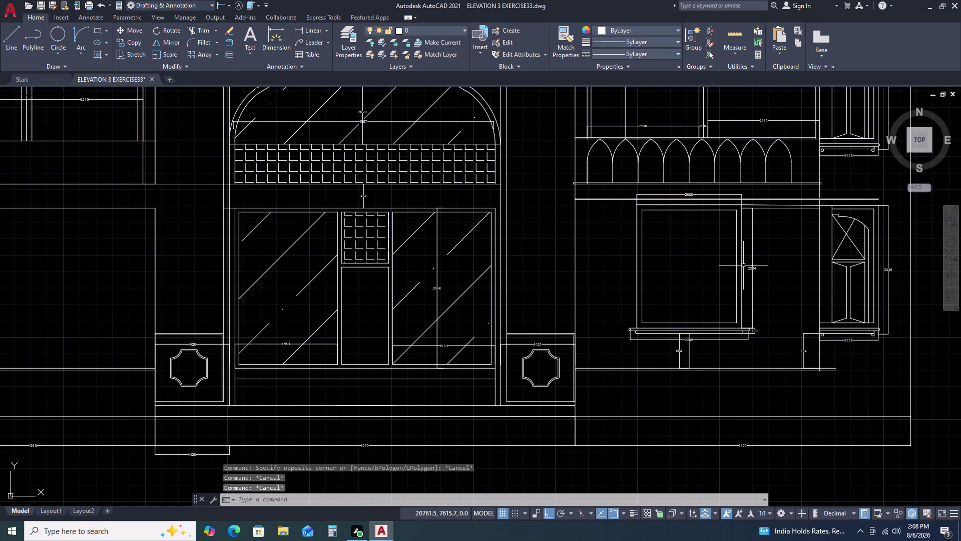
text(H)
key(space)
scroll(up, 3)
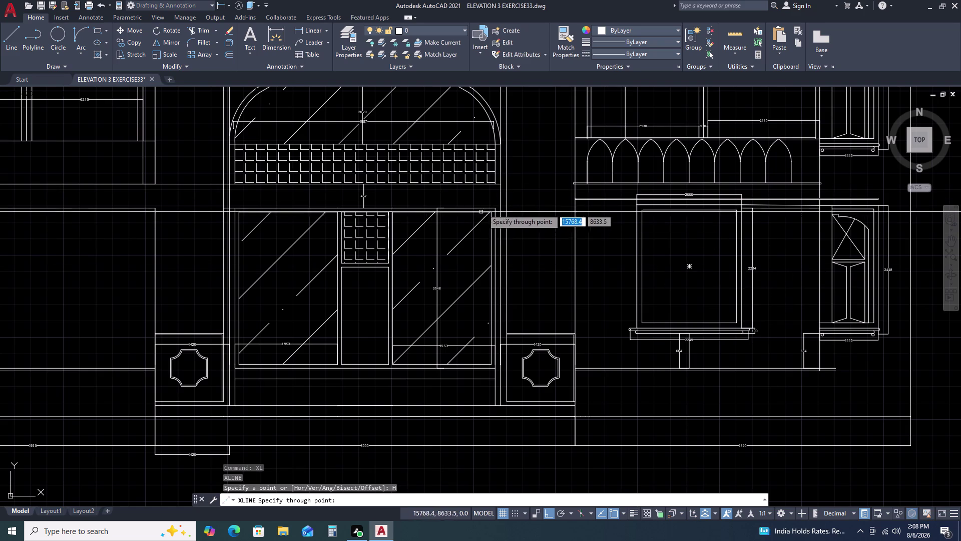
double_click(511, 207)
scroll(down, 3)
key(Escape)
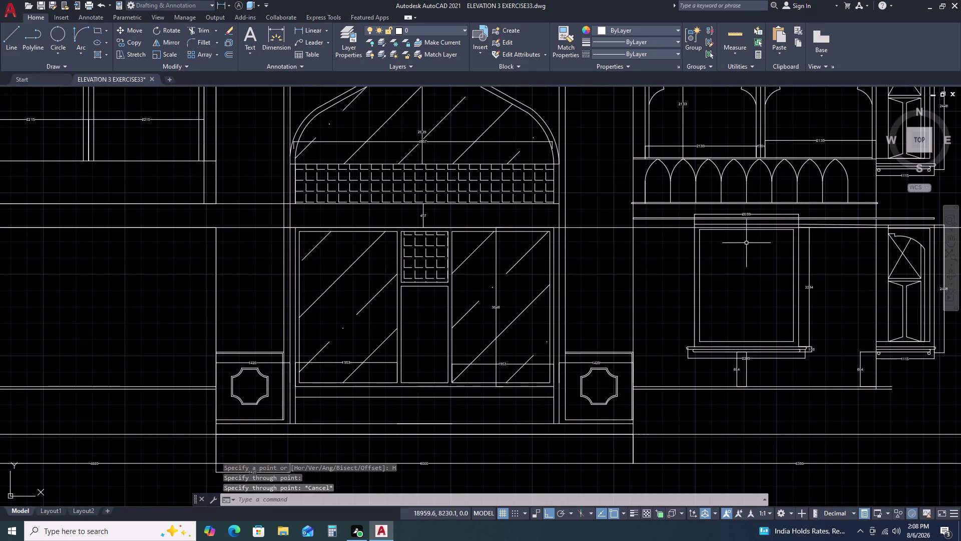
scroll(up, 3)
middle_drag(824, 222, 717, 245)
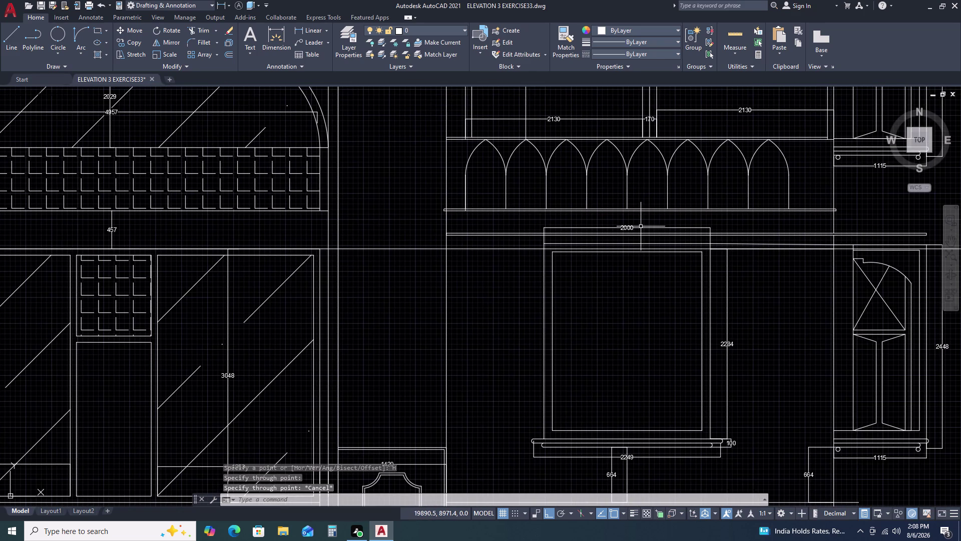
double_click(641, 227)
key(Delete)
key(Escape)
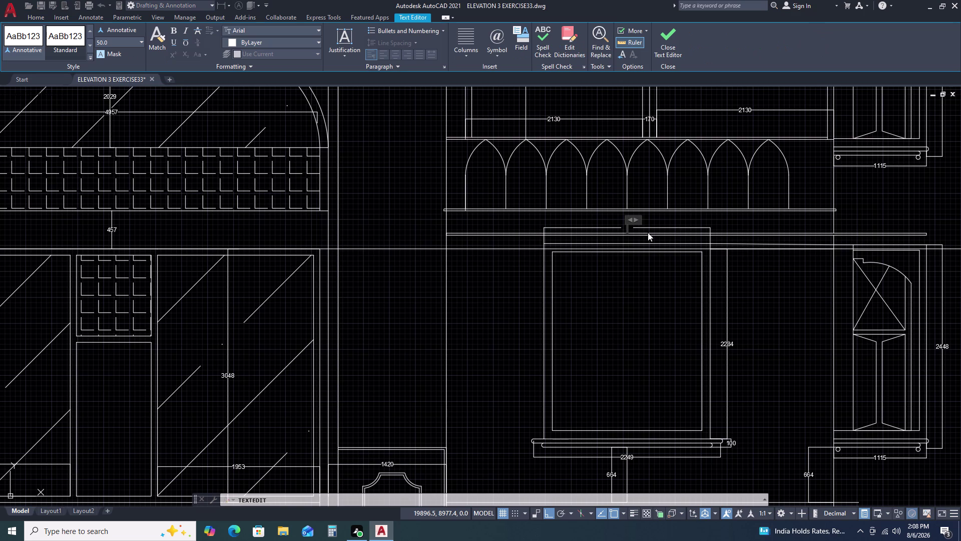
key(Escape)
key(Escape)
key(Escape)
key(Escape)
key(Escape)
key(Escape)
key(Escape)
key(Escape)
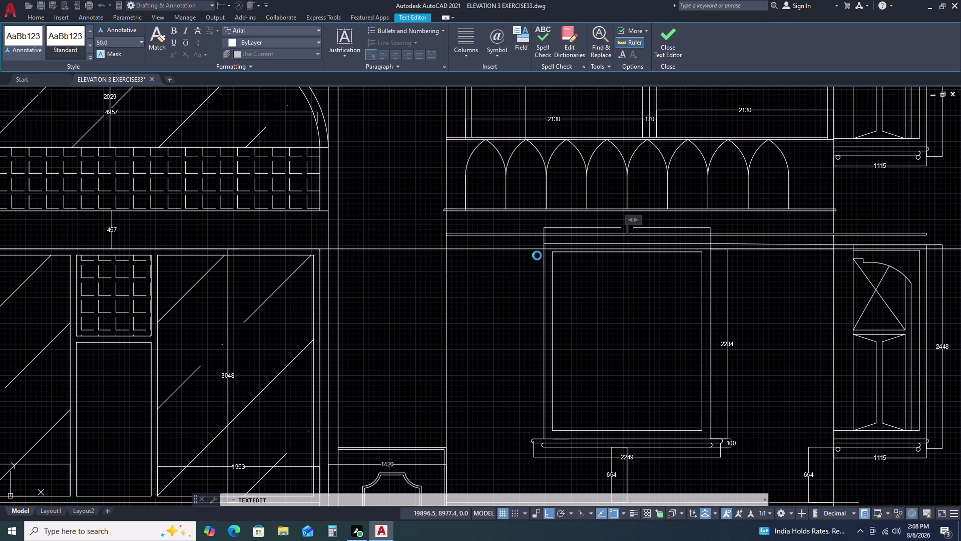
click(537, 262)
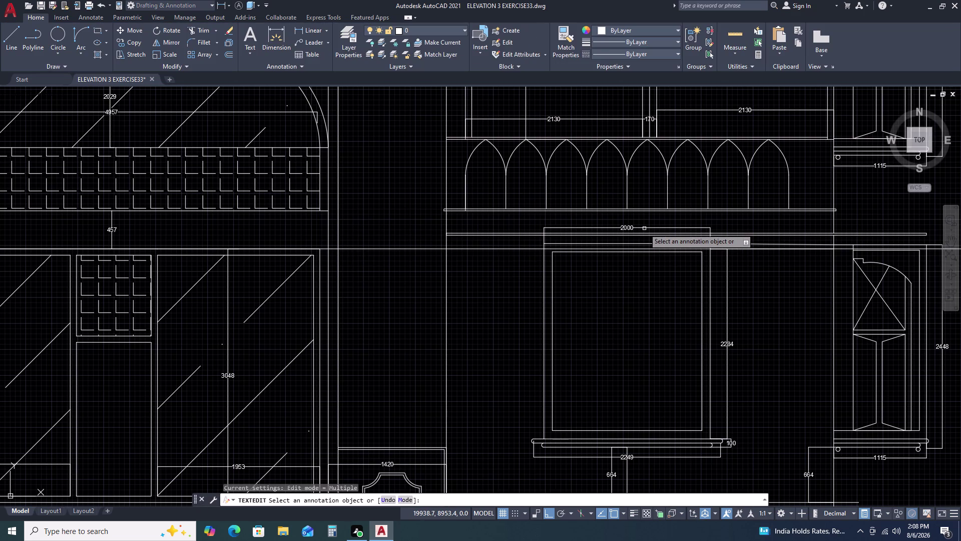
key(Escape)
double_click(645, 228)
key(Delete)
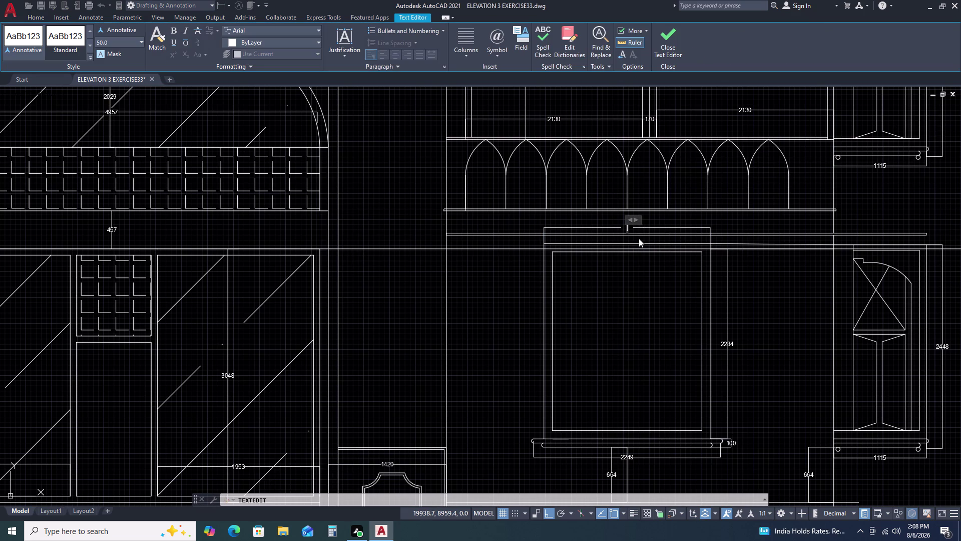
key(Escape)
key(Escape)
key(Escape)
key(Escape)
key(Escape)
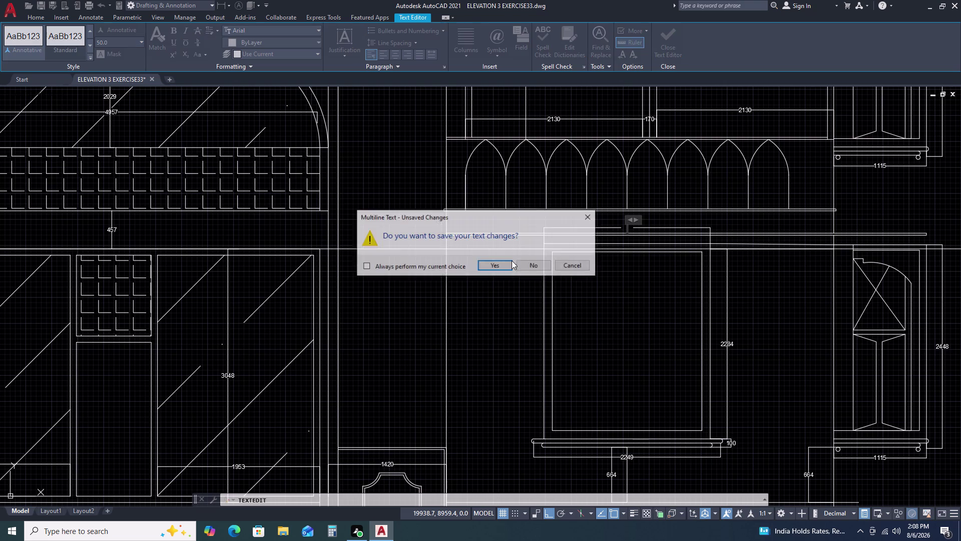
click(506, 265)
key(Escape)
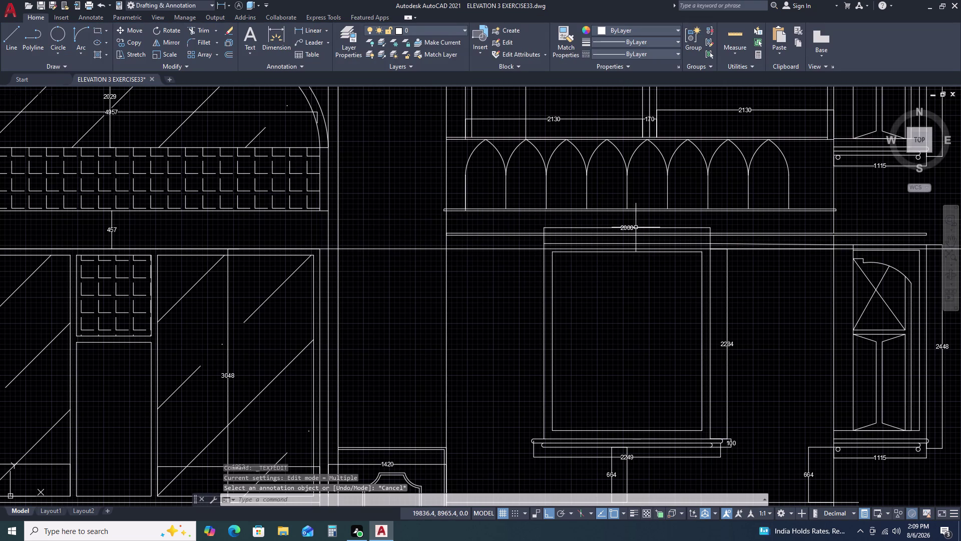
double_click(655, 228)
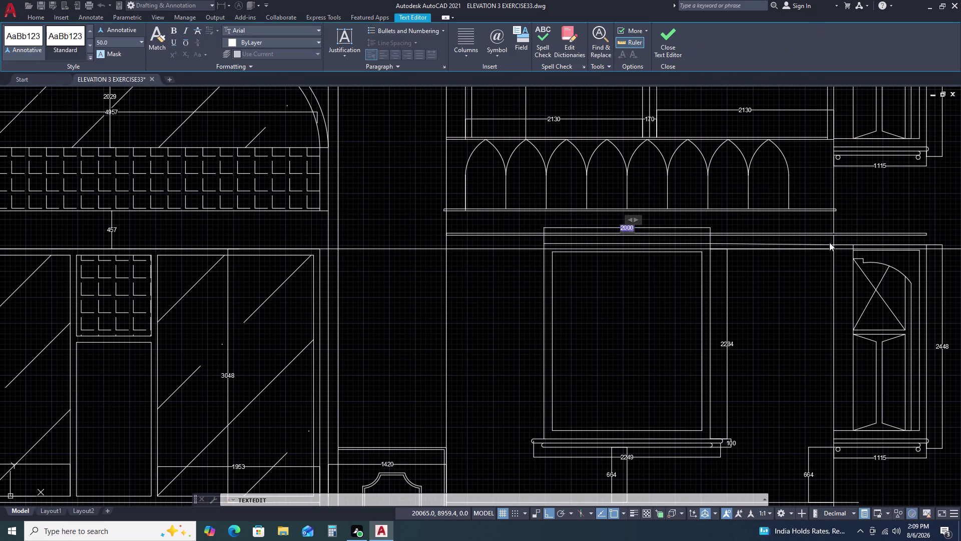
key(Escape)
key(Escape)
key(Escape)
key(Escape)
key(Escape)
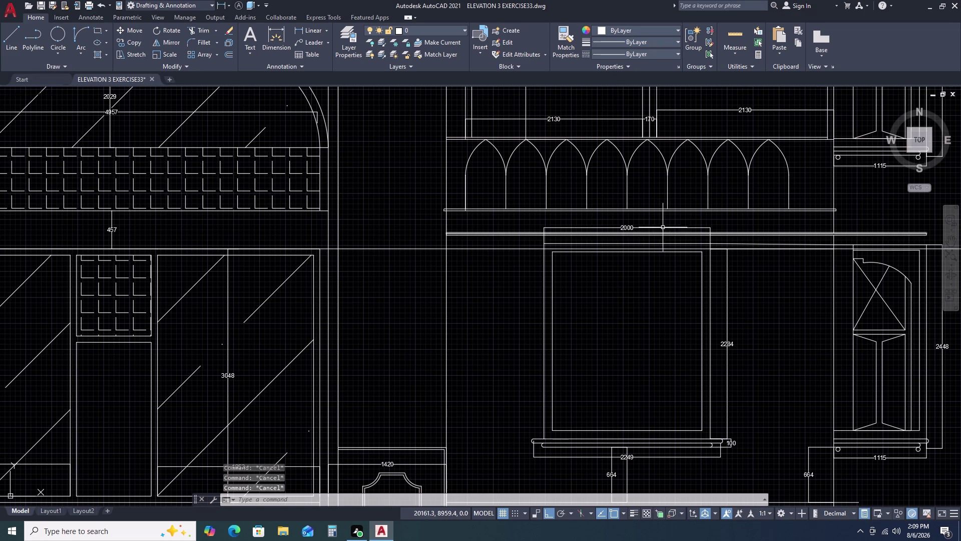
click(664, 226)
Delete the 2000 dimension above the window.
key(Delete)
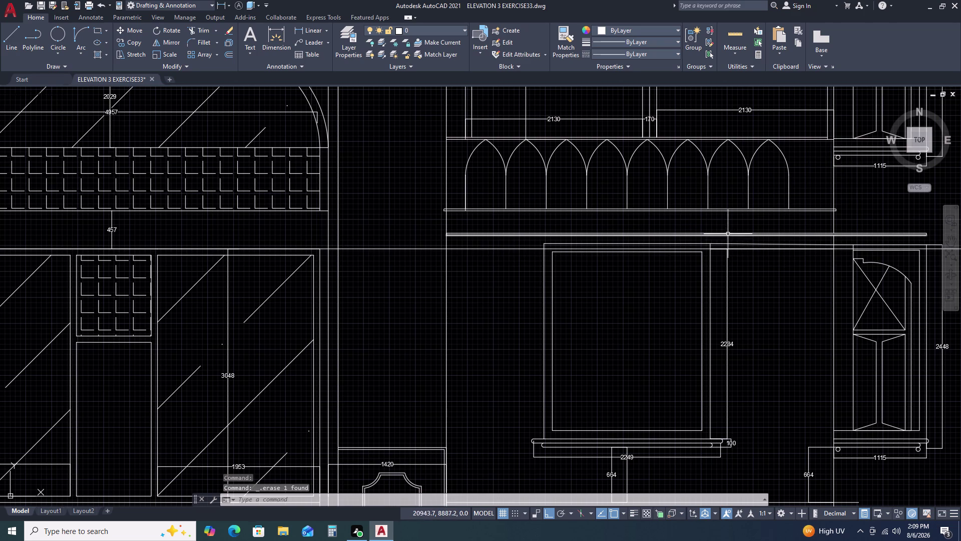
middle_drag(857, 236, 772, 230)
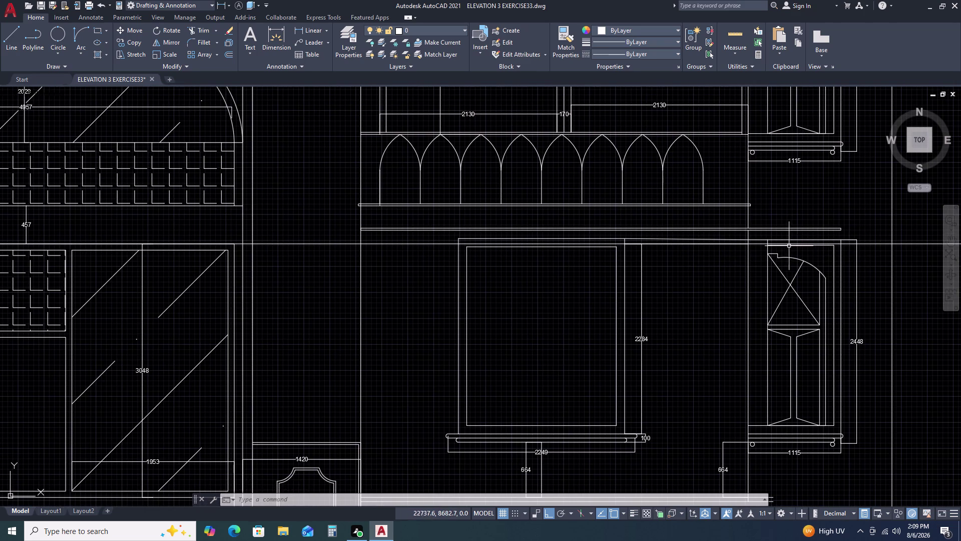
scroll(up, 3)
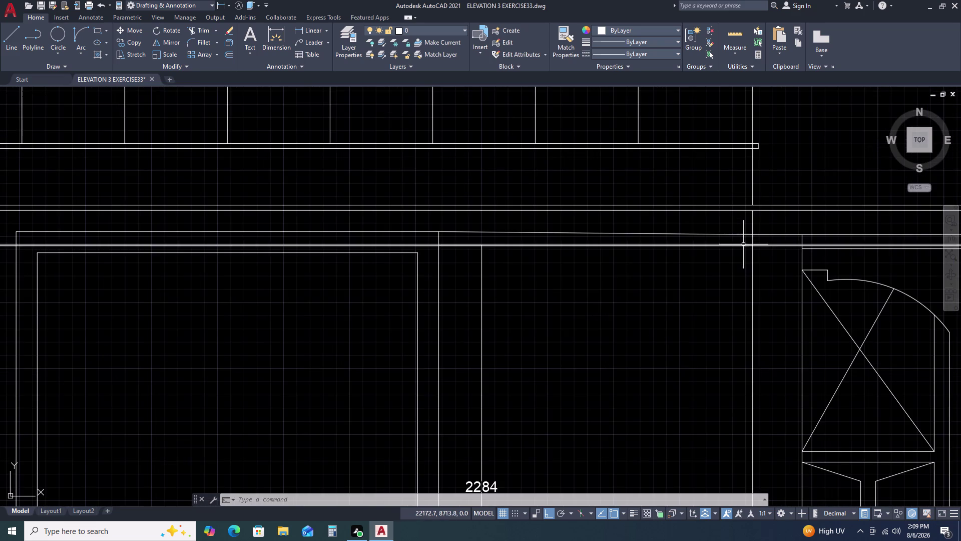
middle_drag(753, 249, 716, 187)
Move the right side panel up from its top corner to the line above.
double_click(697, 159)
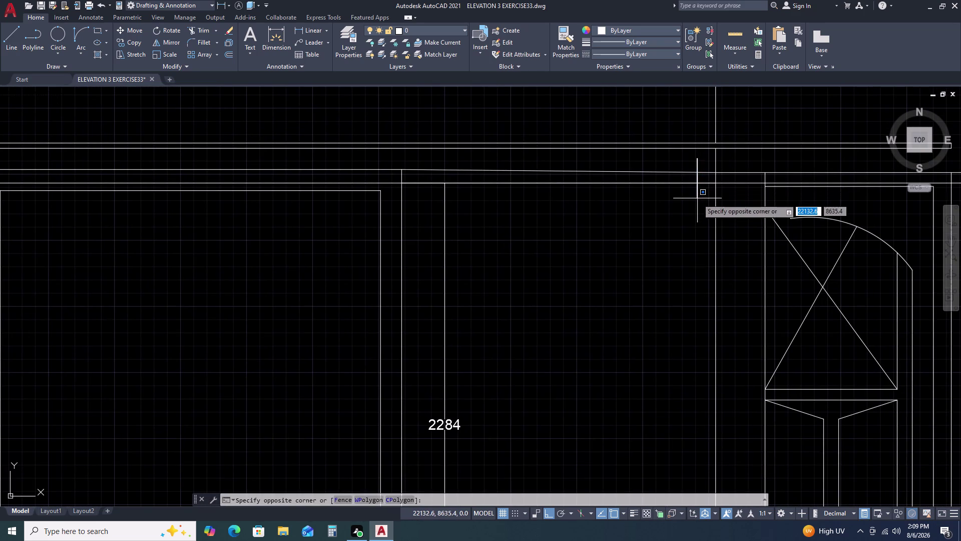
scroll(down, 3)
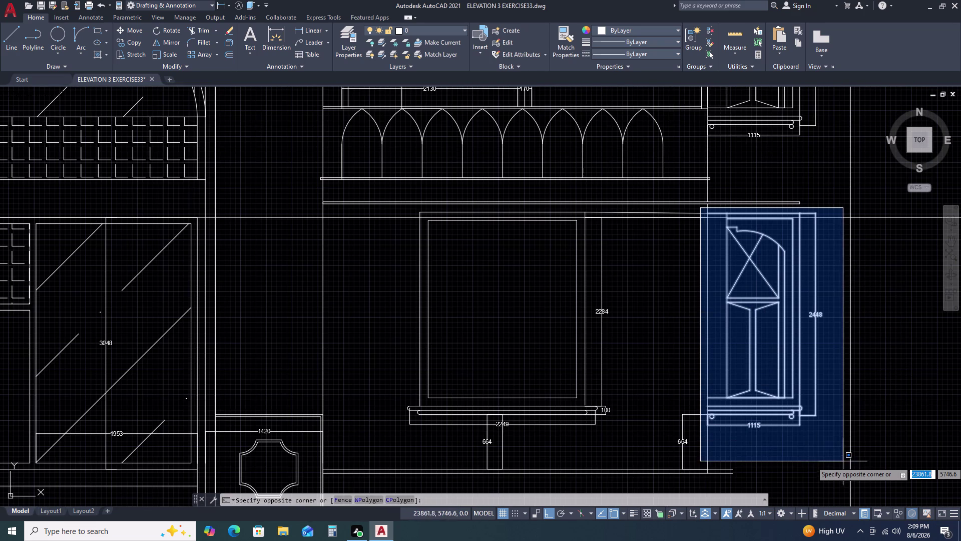
click(842, 441)
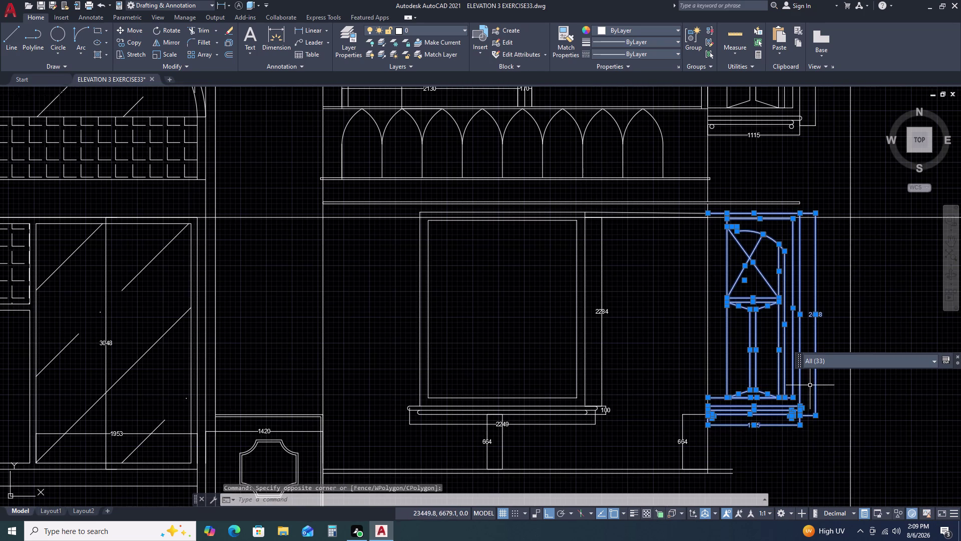
key(m)
key(space)
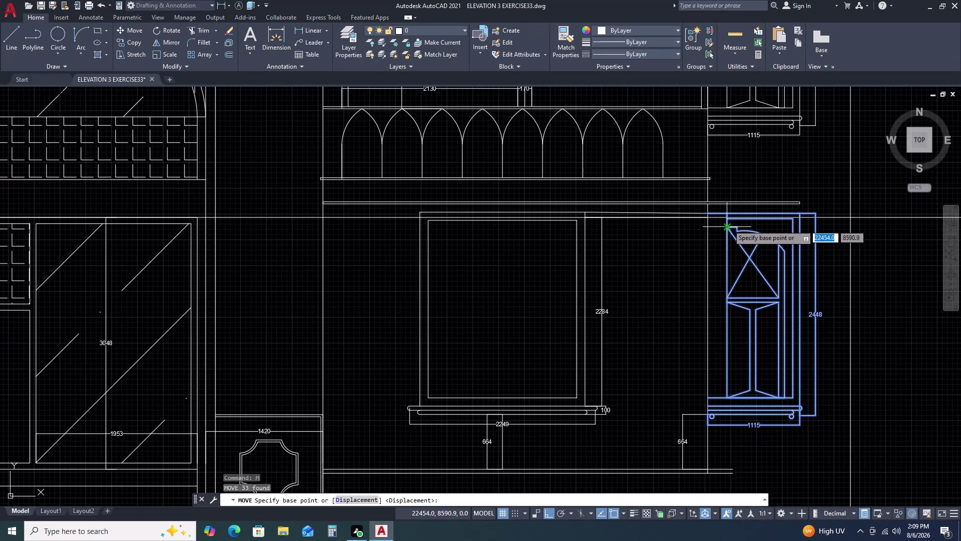
scroll(up, 3)
click(719, 219)
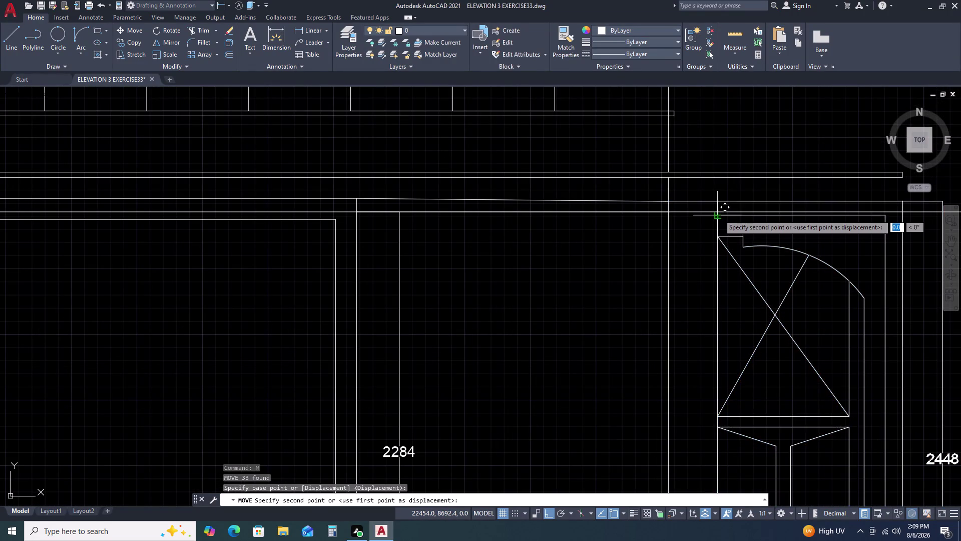
double_click(720, 210)
scroll(down, 3)
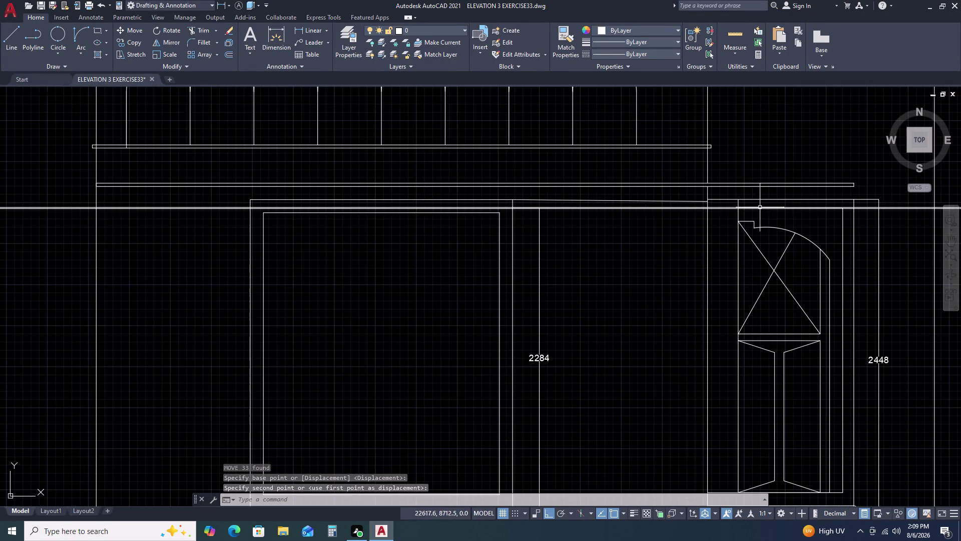
key(Escape)
scroll(down, 3)
Window-select the right side panel again, retrying after a cancelled window.
middle_drag(790, 256, 774, 208)
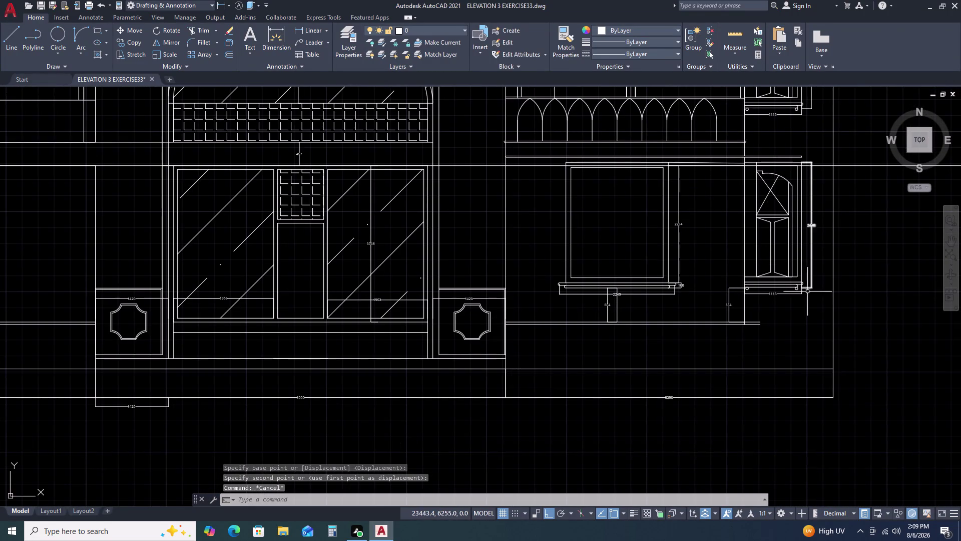
scroll(up, 3)
double_click(796, 272)
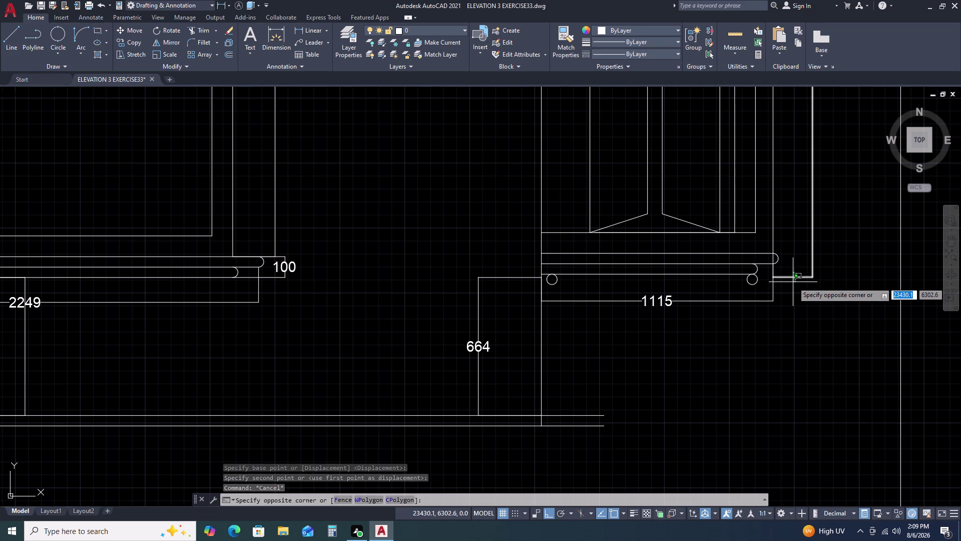
key(Escape)
scroll(down, 3)
scroll(down, 3)
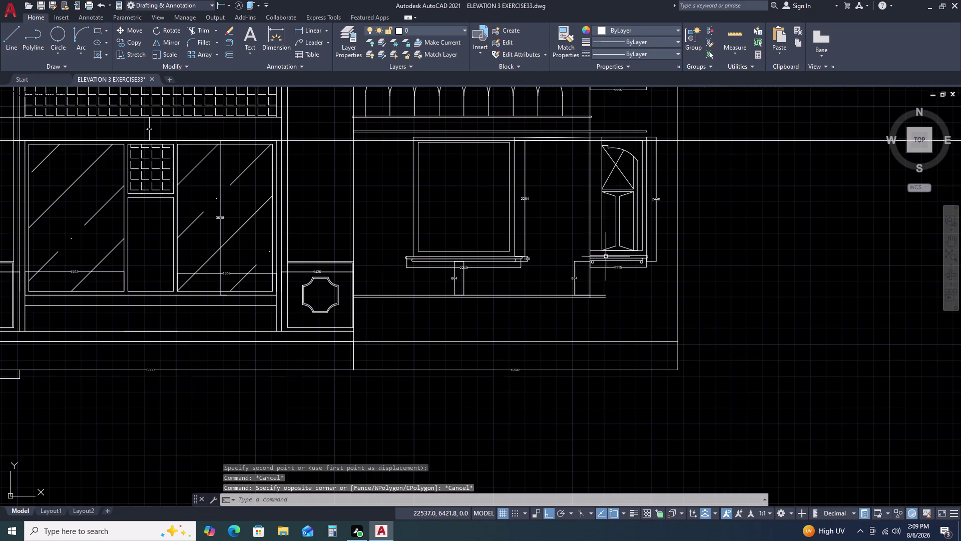
click(580, 126)
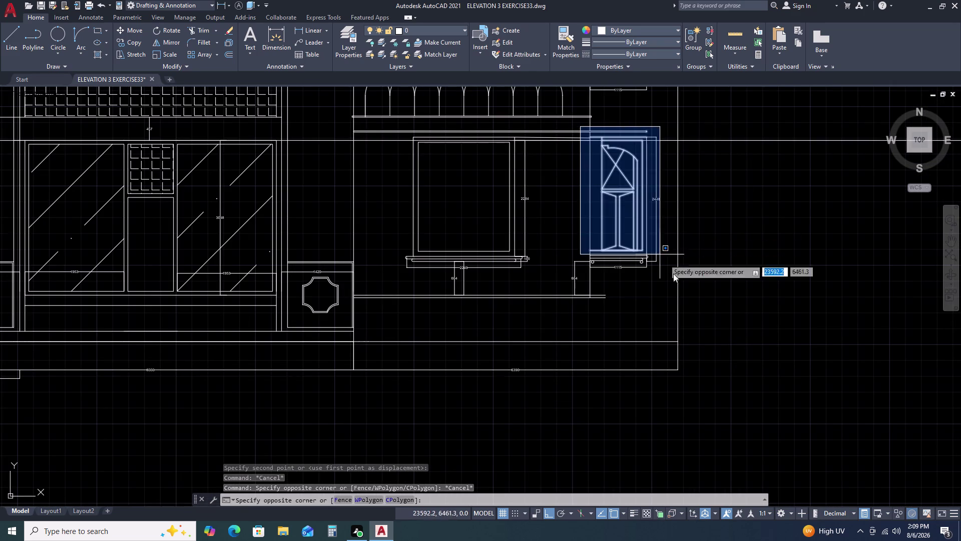
double_click(674, 280)
scroll(up, 3)
scroll(up, 3)
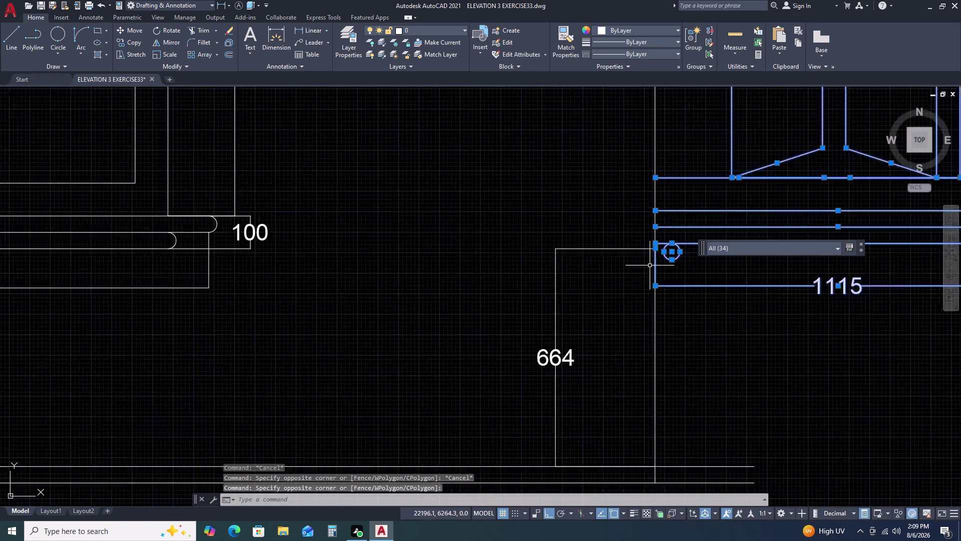
scroll(up, 3)
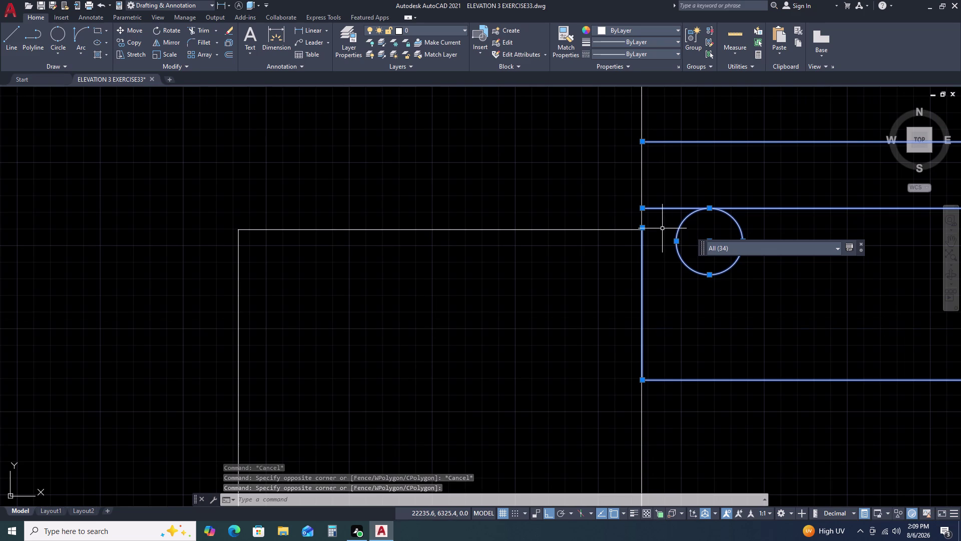
Move the panel straight down from its base corner so it realigns with adjoining lines.
text(M)
key(space)
double_click(641, 207)
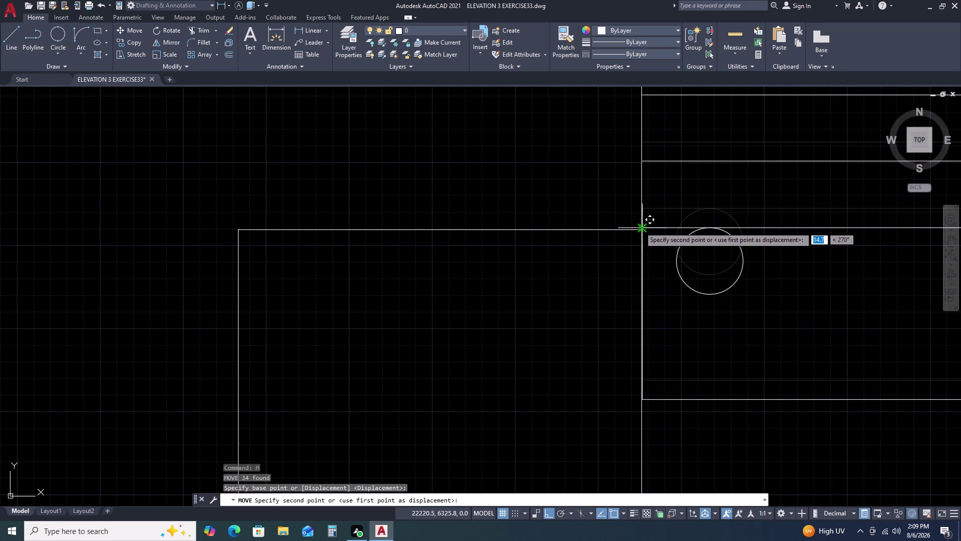
double_click(639, 230)
scroll(down, 3)
scroll(up, 3)
scroll(down, 3)
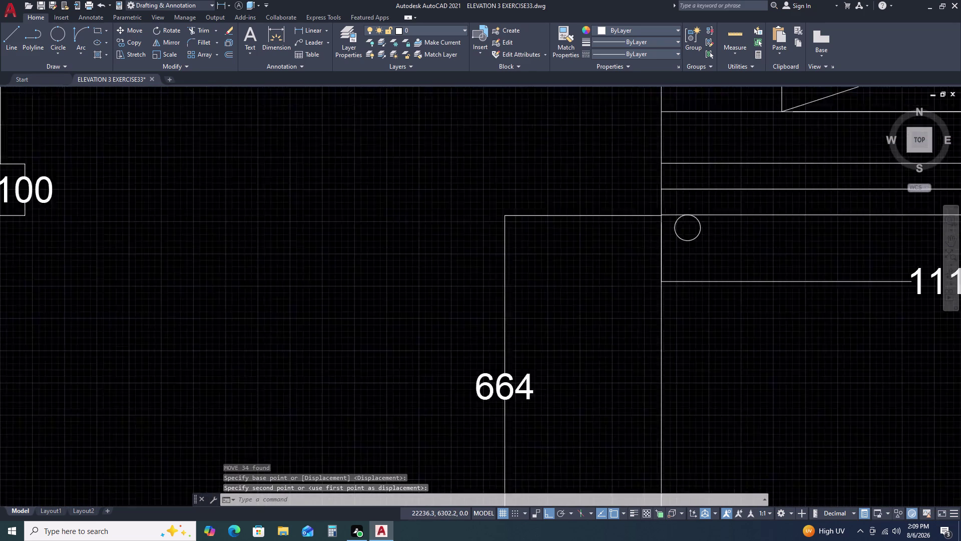
scroll(down, 3)
scroll(down, 3)
scroll(down, 3)
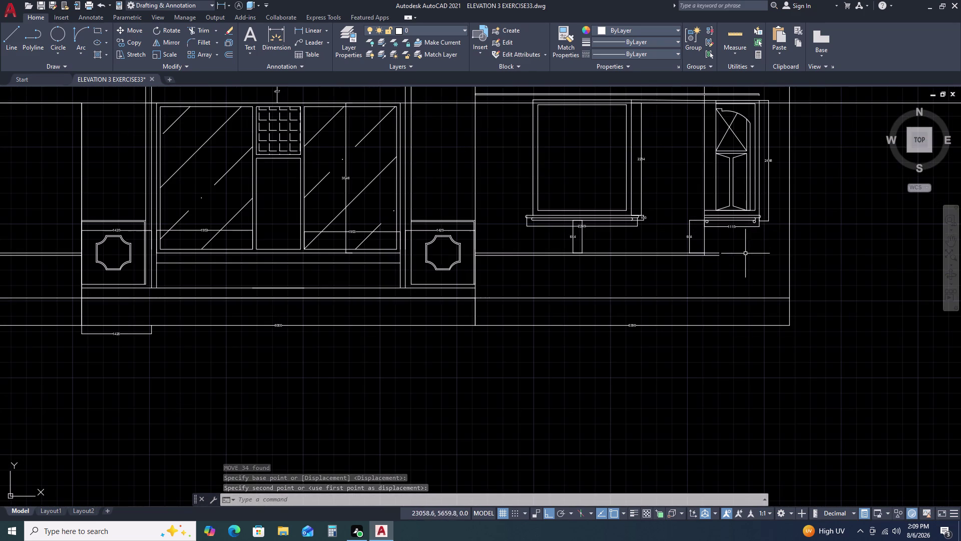
scroll(up, 3)
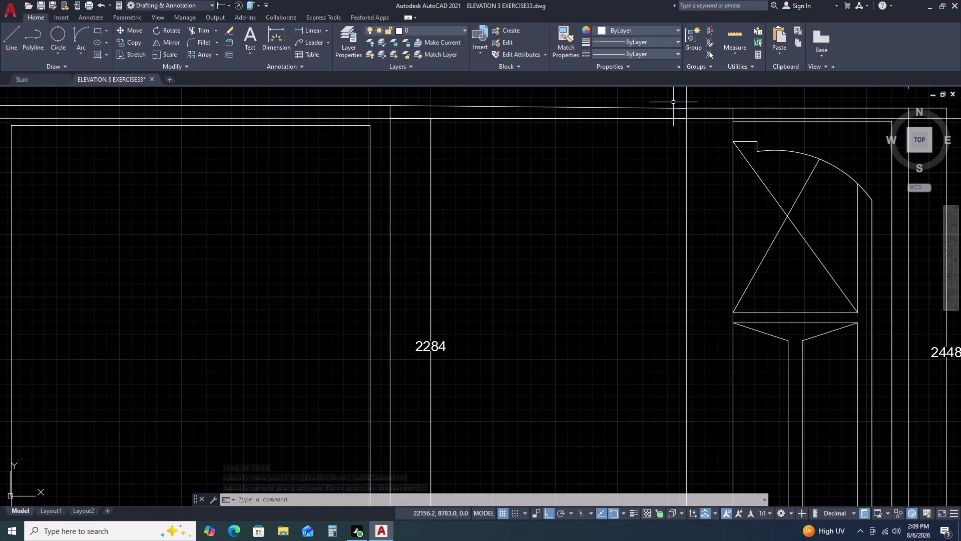
Window-select the right side panel starting from its top.
click(677, 95)
scroll(down, 3)
scroll(down, 3)
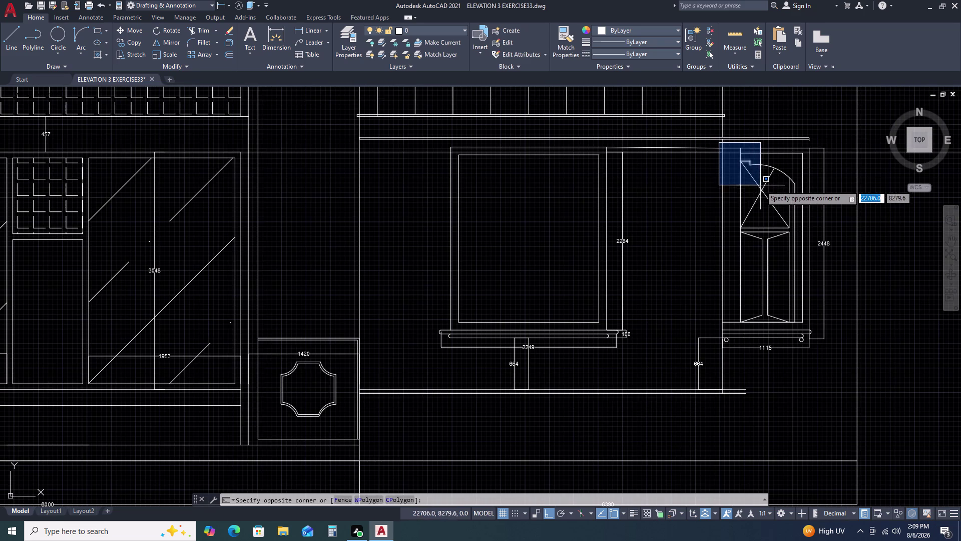
double_click(833, 352)
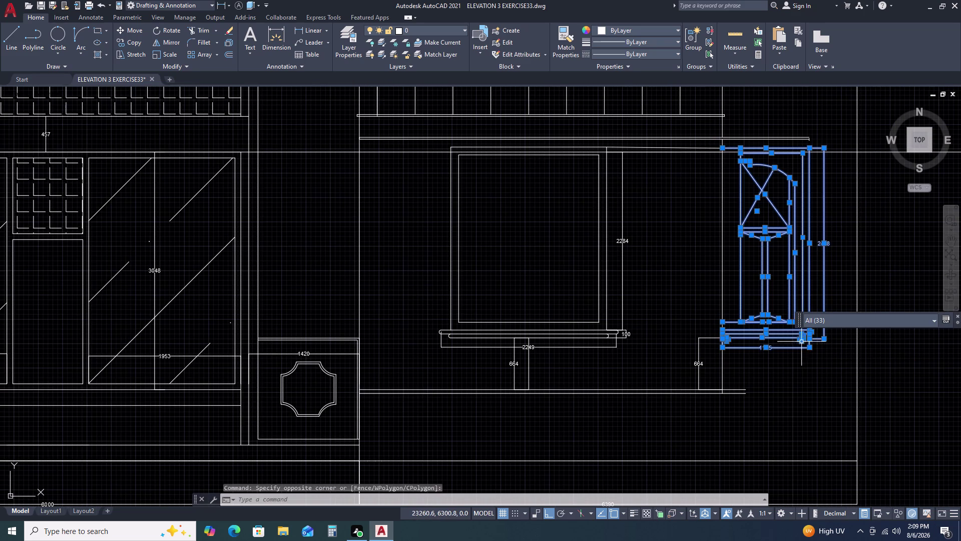
Move the panel slightly down so its top meets the horizontal construction line.
text(M)
key(space)
scroll(up, 3)
scroll(up, 3)
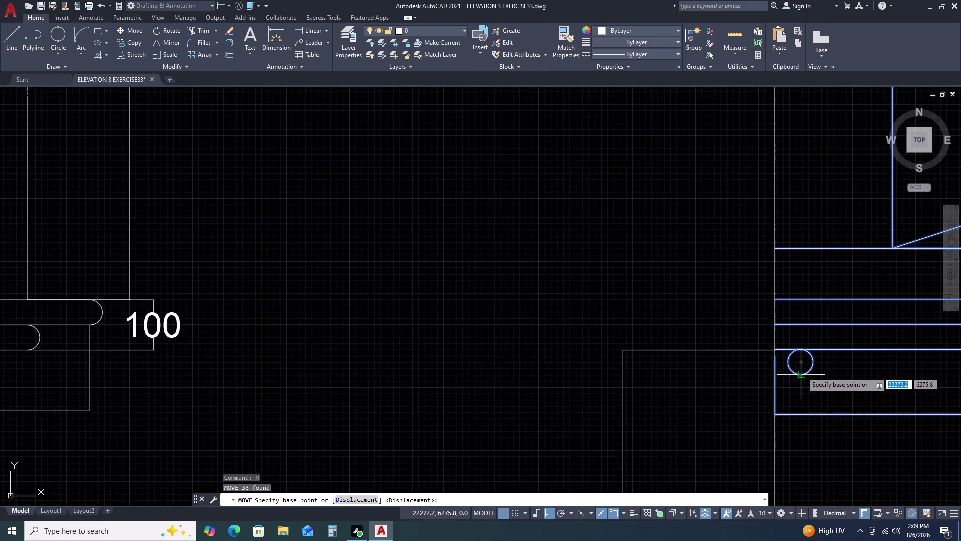
scroll(up, 3)
scroll(up, 3)
scroll(up, 3)
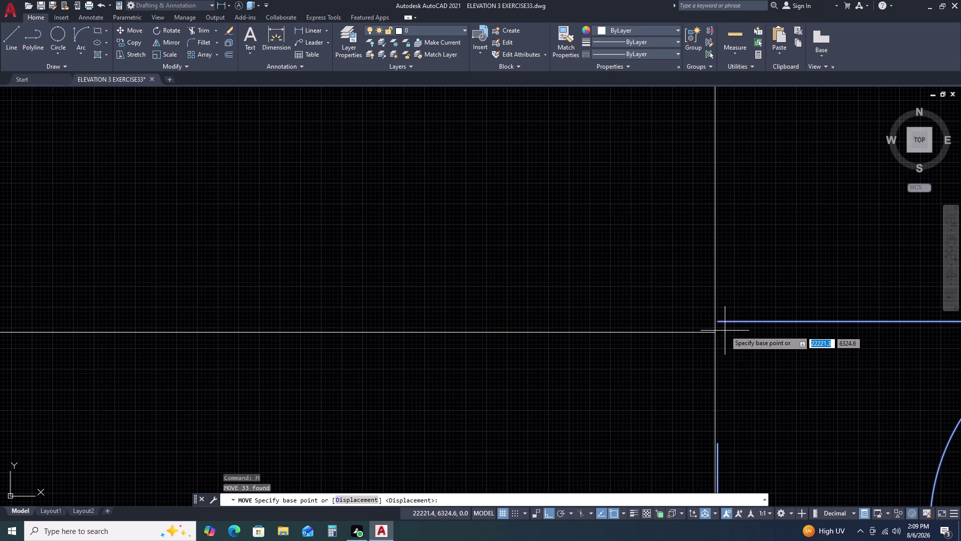
double_click(720, 322)
double_click(714, 335)
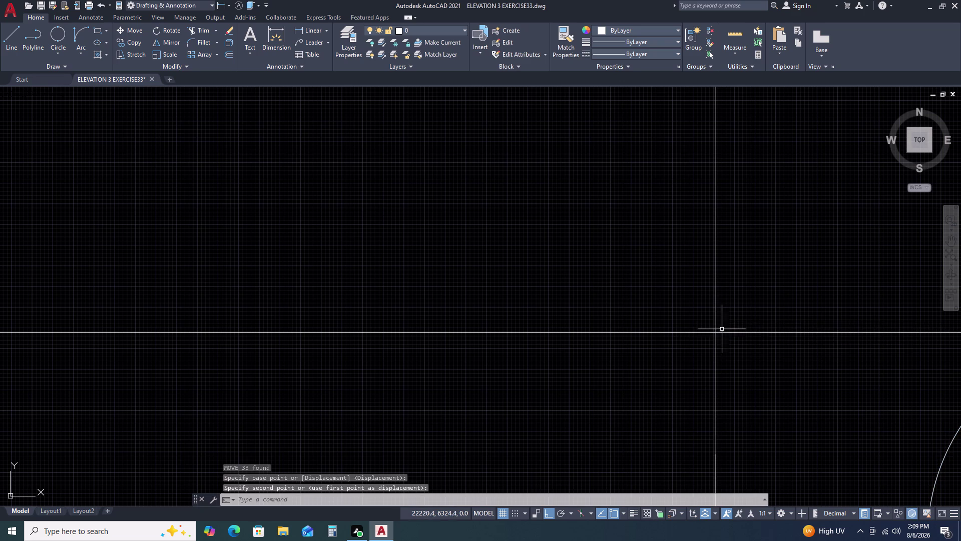
scroll(down, 3)
scroll(down, 3)
scroll(down, 3)
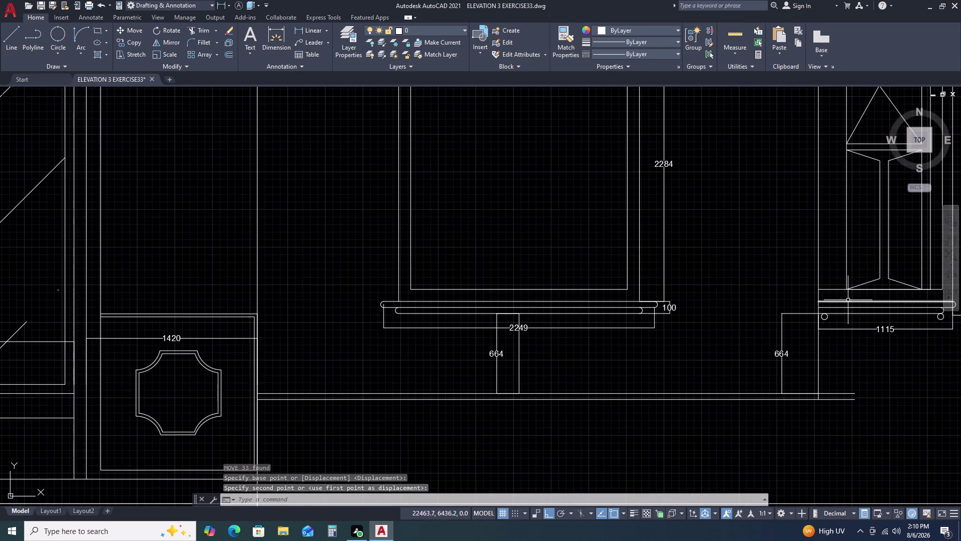
scroll(down, 3)
scroll(up, 3)
scroll(up, 3)
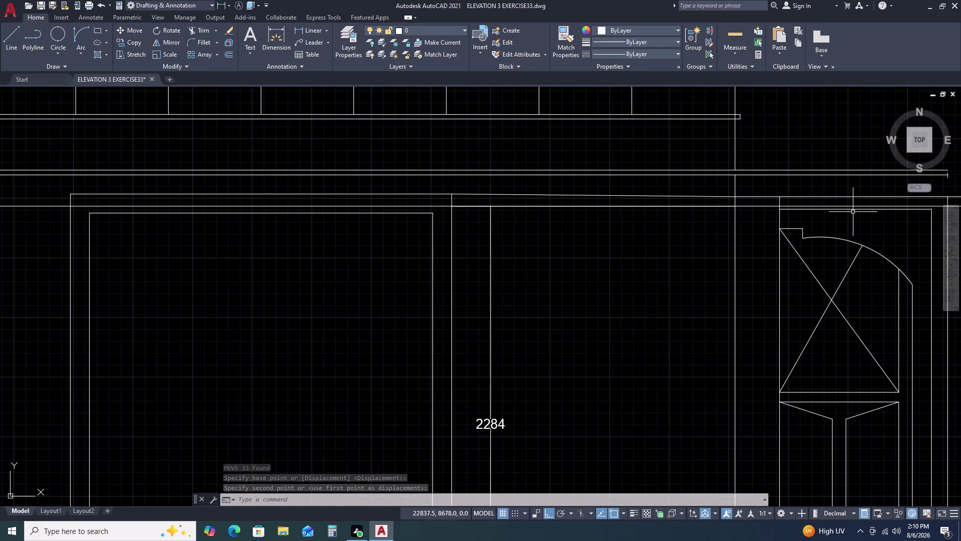
scroll(up, 3)
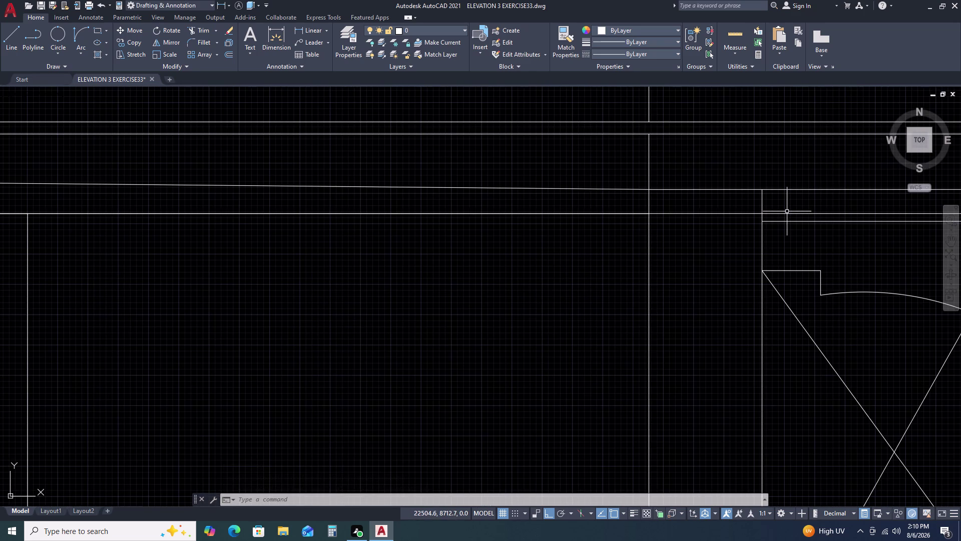
scroll(down, 3)
Pan along the window tops to the right window to check panel alignment.
middle_drag(798, 213, 759, 209)
scroll(down, 3)
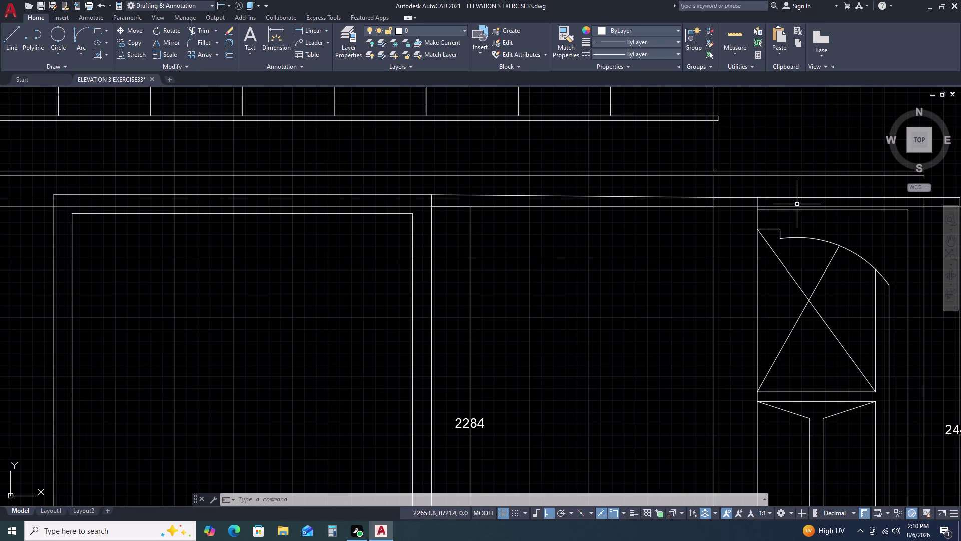
middle_drag(858, 216, 801, 208)
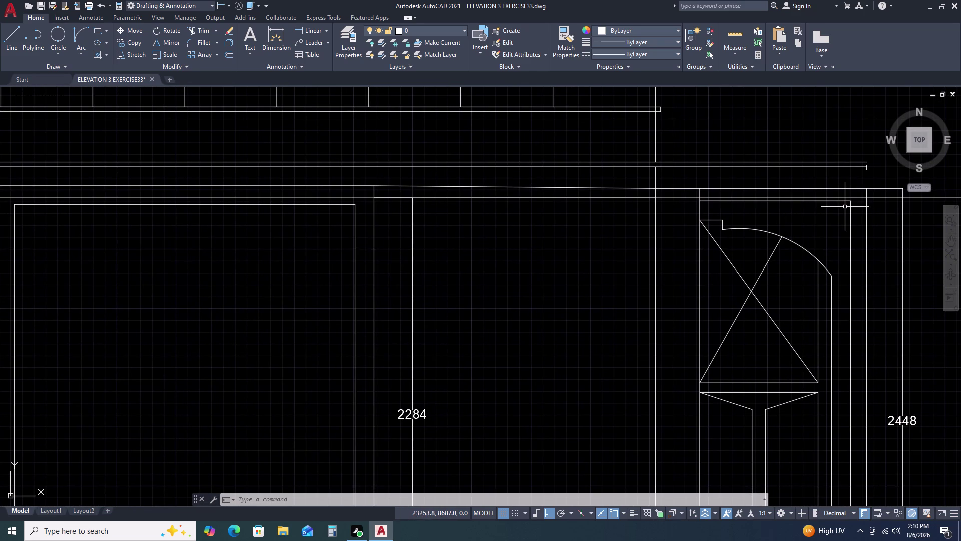
scroll(down, 3)
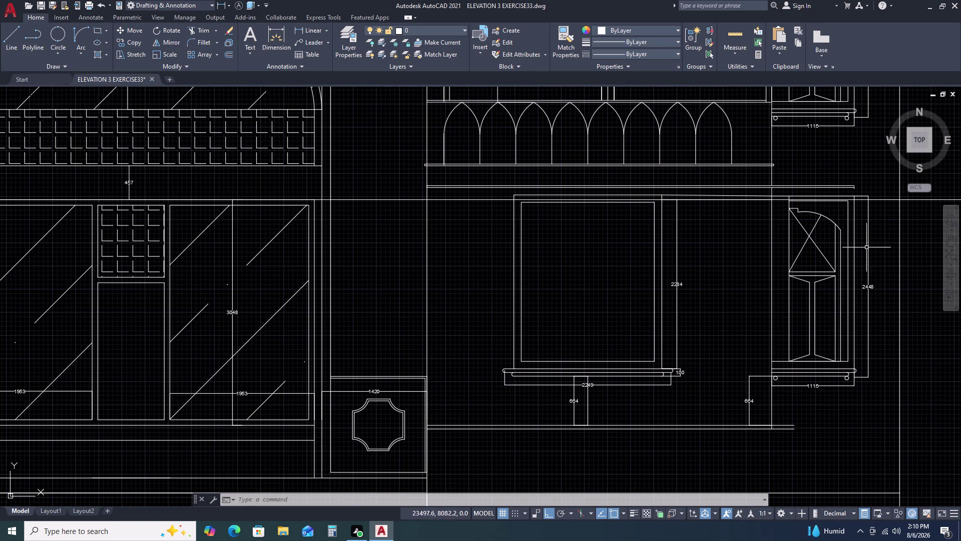
middle_drag(867, 256, 825, 223)
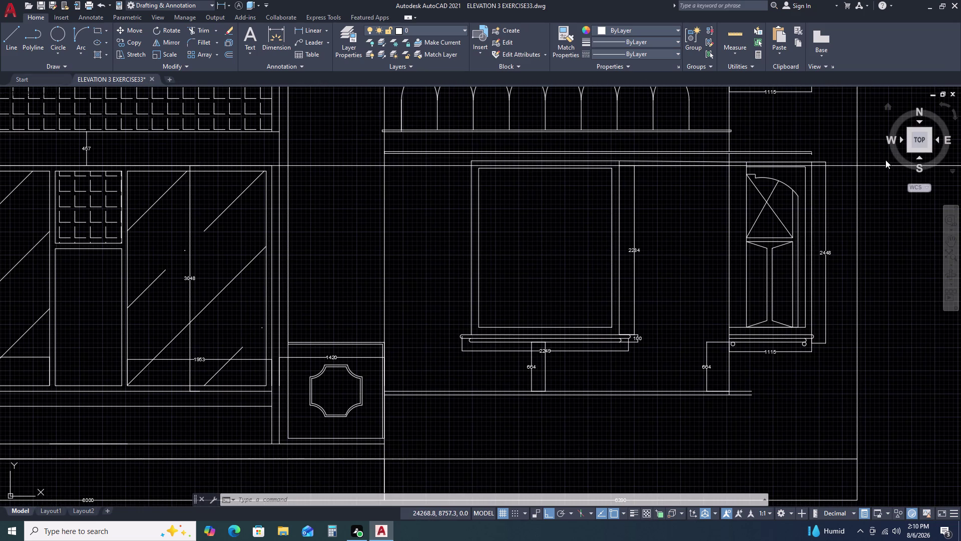
middle_drag(860, 157, 684, 182)
drag(755, 171, 748, 180)
Delete the horizontal construction line across the window tops.
click(710, 230)
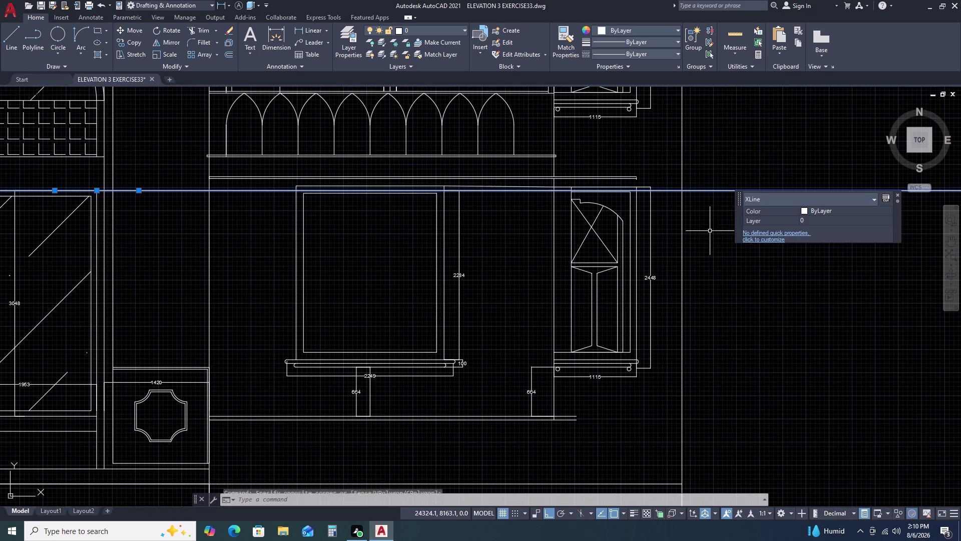
key(Delete)
scroll(up, 3)
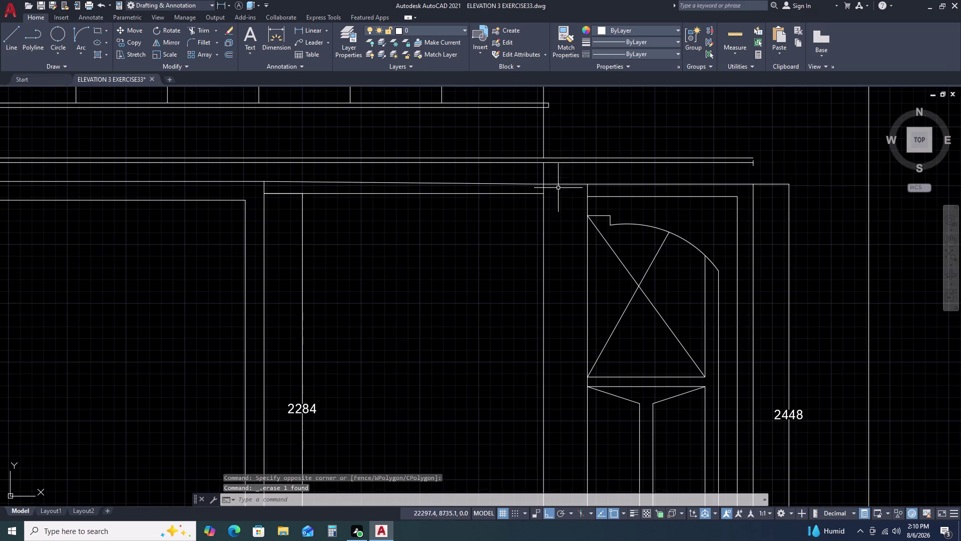
scroll(down, 3)
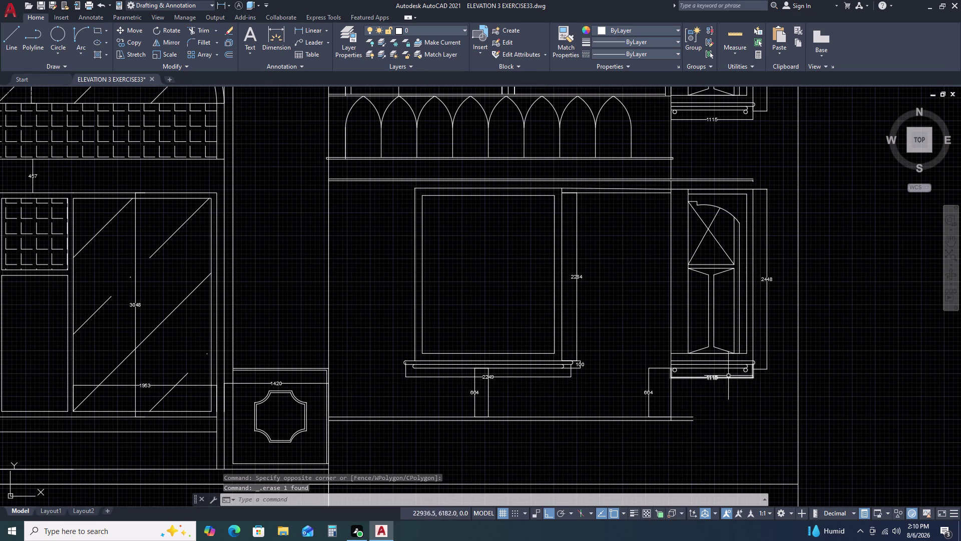
scroll(up, 3)
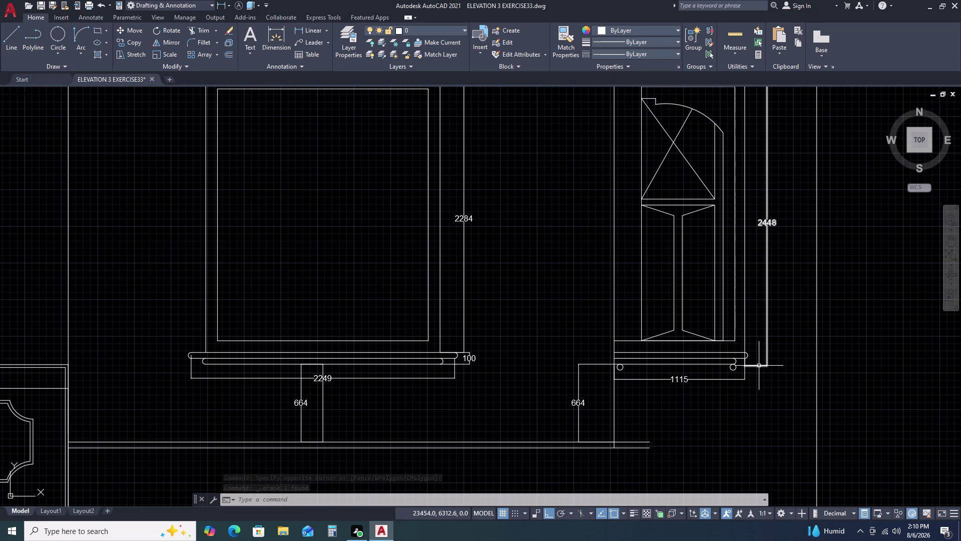
Try grip-stretching the 2448 height dimension, then cancel it.
click(759, 365)
scroll(up, 3)
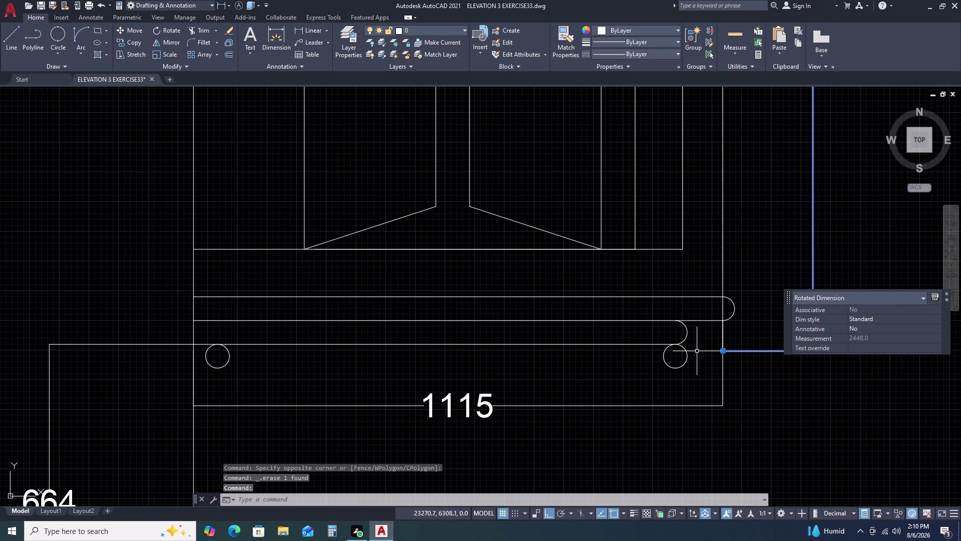
click(725, 352)
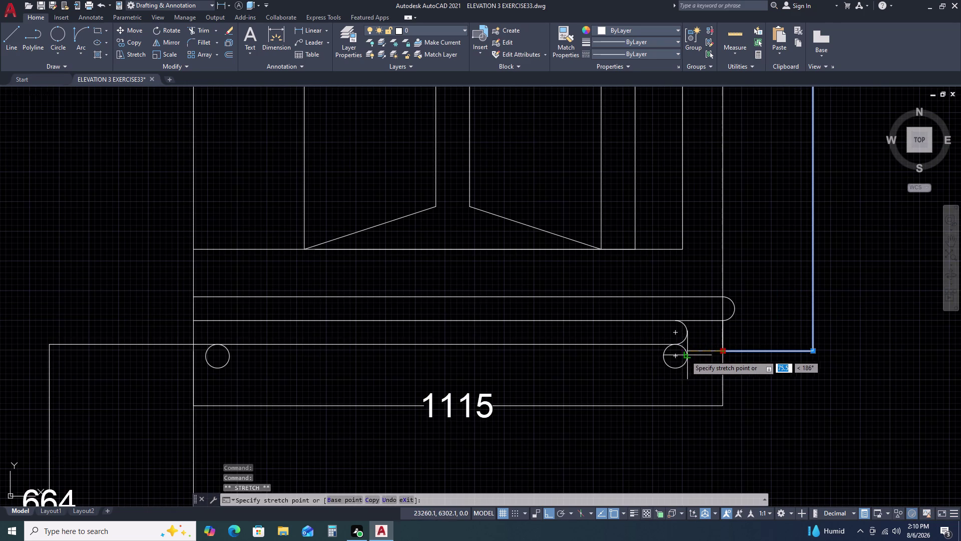
key(Escape)
scroll(down, 3)
scroll(down, 3)
middle_drag(788, 290, 782, 316)
key(Escape)
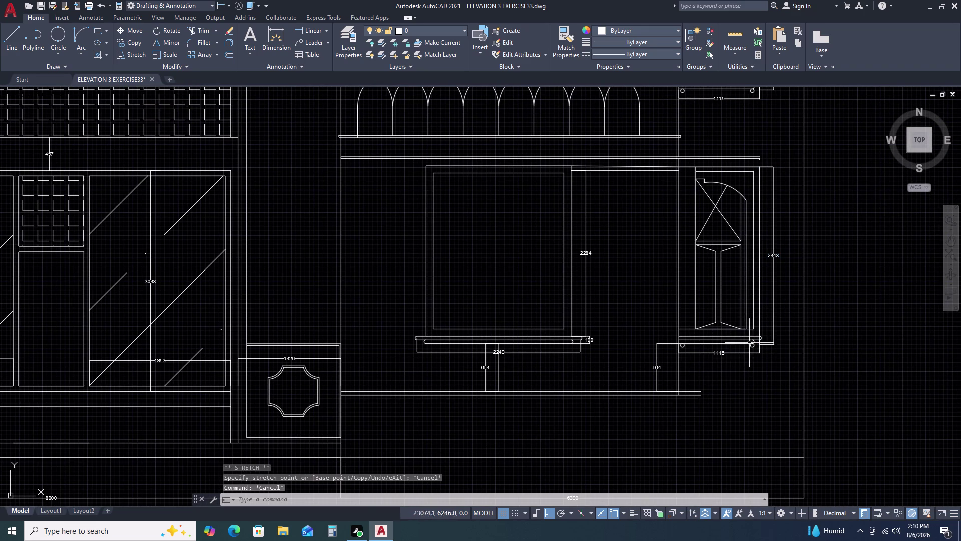
Pick the right window's vertical side line, then cancel the selection.
scroll(up, 3)
scroll(up, 3)
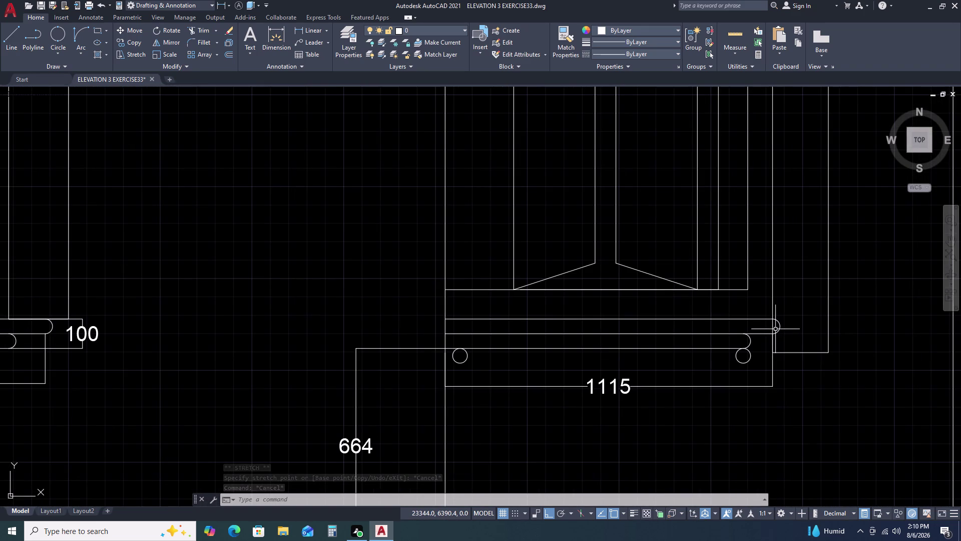
click(772, 326)
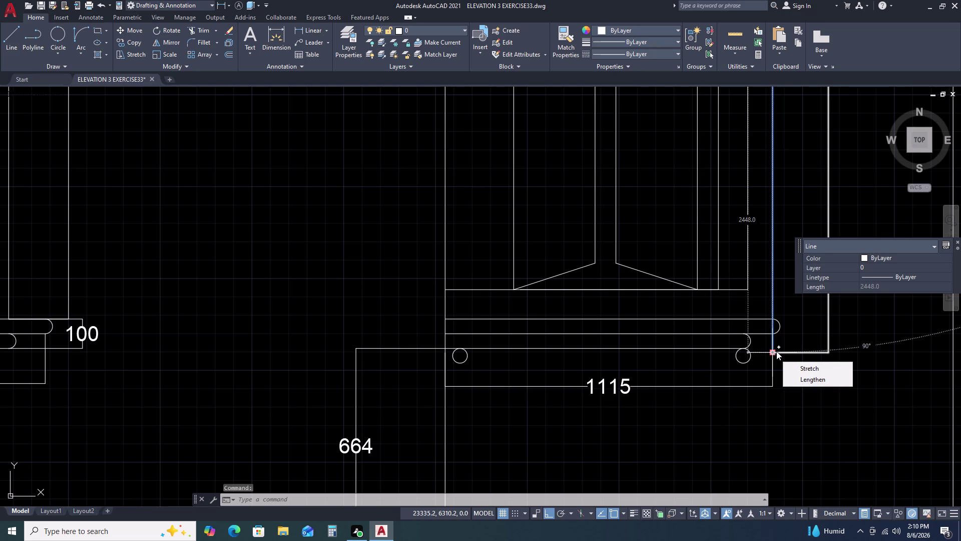
key(Escape)
key(Escape)
Try grip-stretching the side line's bottom end, then cancel the stretch.
click(781, 271)
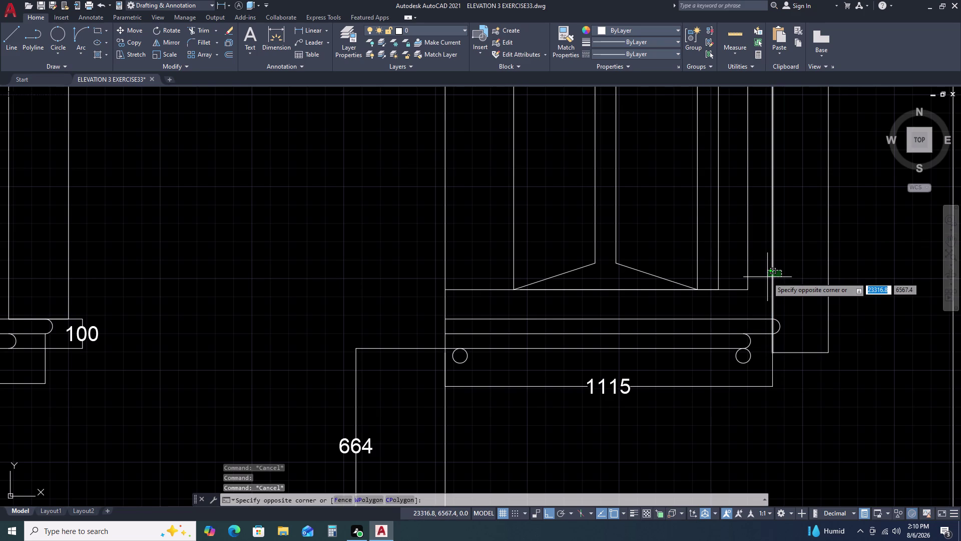
click(767, 277)
scroll(down, 3)
scroll(down, 3)
middle_click(779, 276)
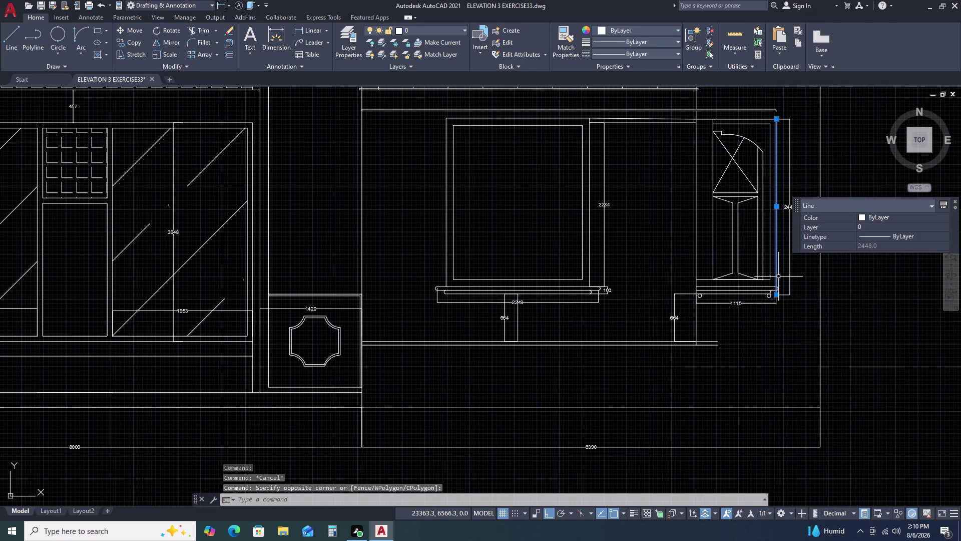
middle_drag(766, 288, 741, 308)
middle_click(739, 309)
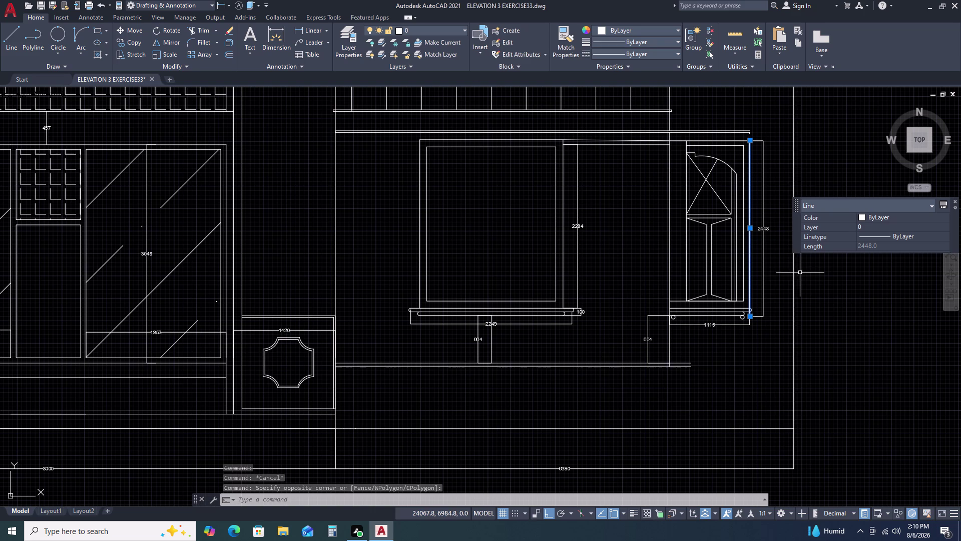
scroll(up, 3)
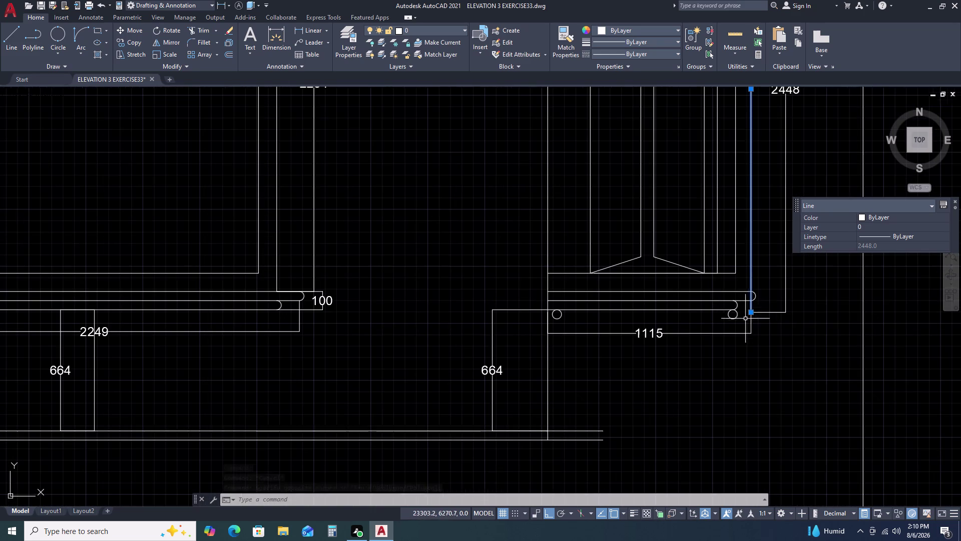
click(751, 311)
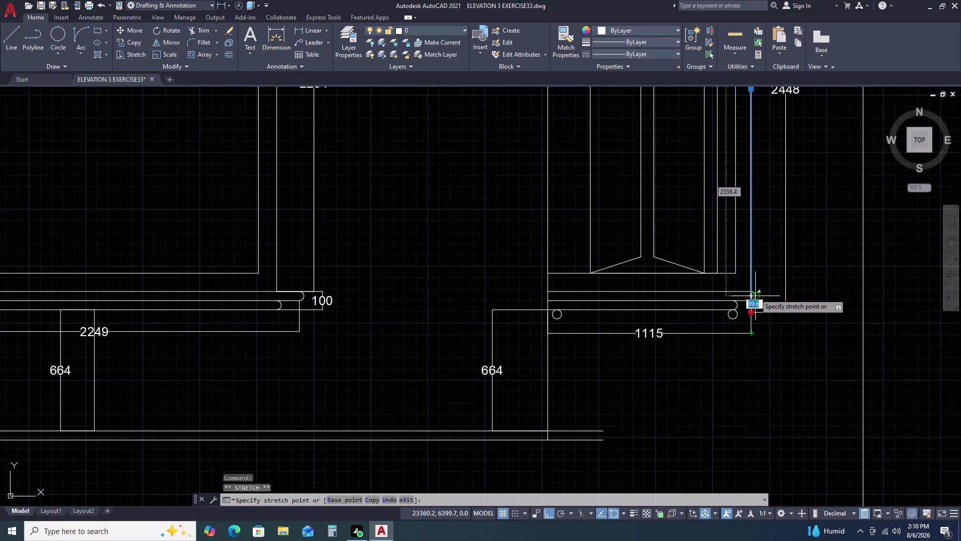
click(750, 289)
key(Escape)
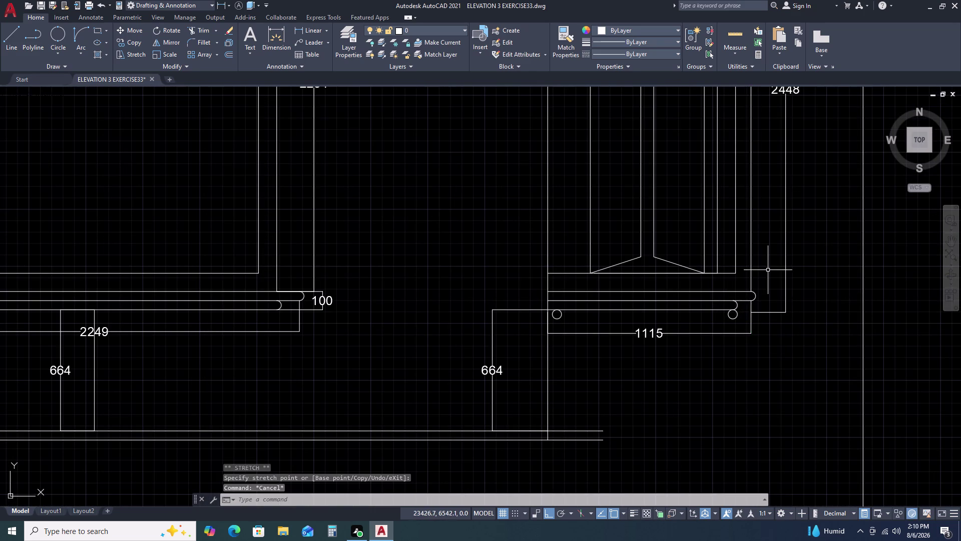
Open a dimension for editing, cancel out, and view the ledge below the windows.
scroll(down, 3)
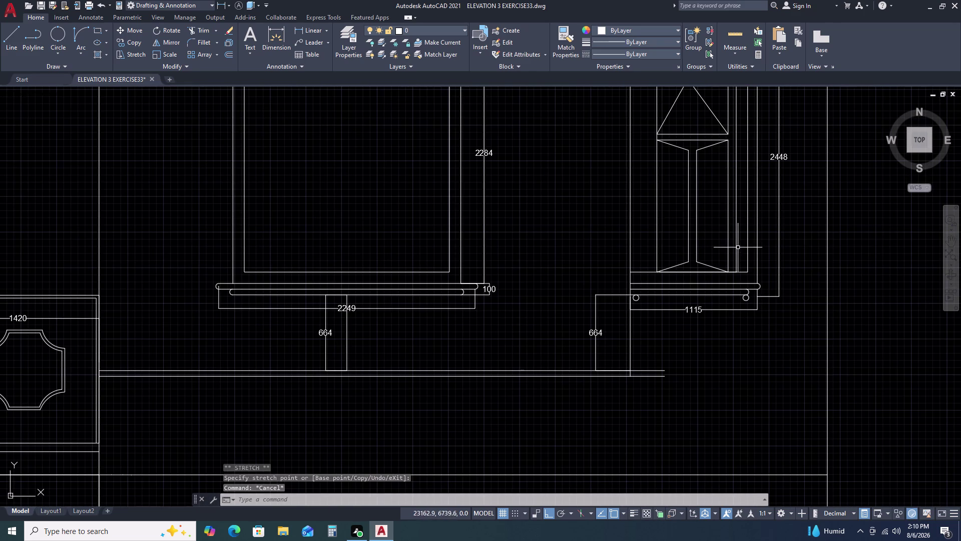
scroll(up, 3)
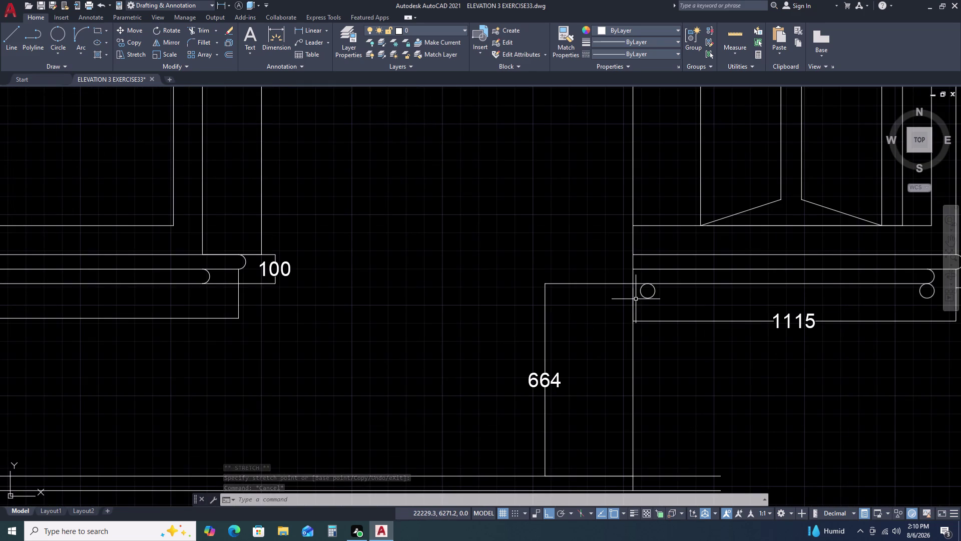
double_click(634, 299)
key(Escape)
key(Escape)
key(Escape)
key(Escape)
key(Escape)
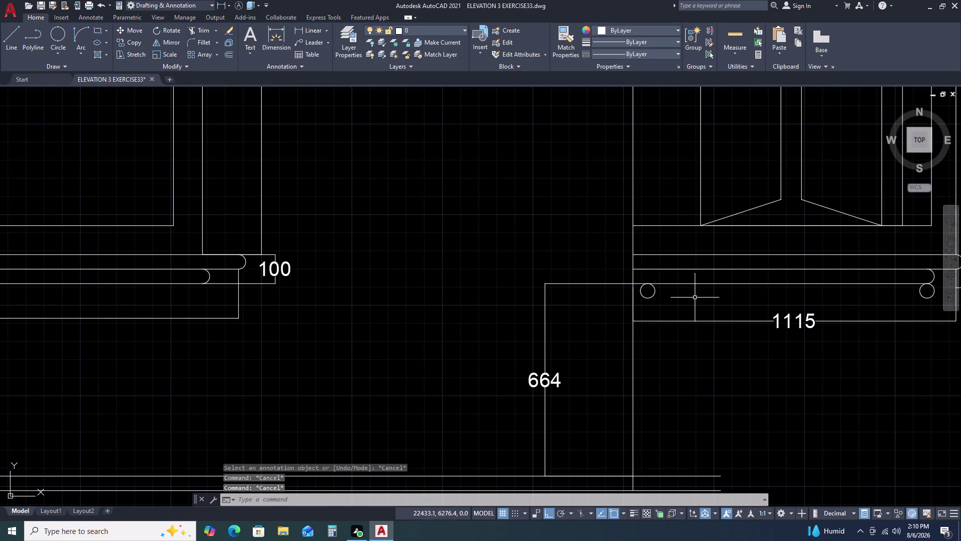
scroll(down, 3)
scroll(down, 3)
middle_drag(710, 341, 712, 287)
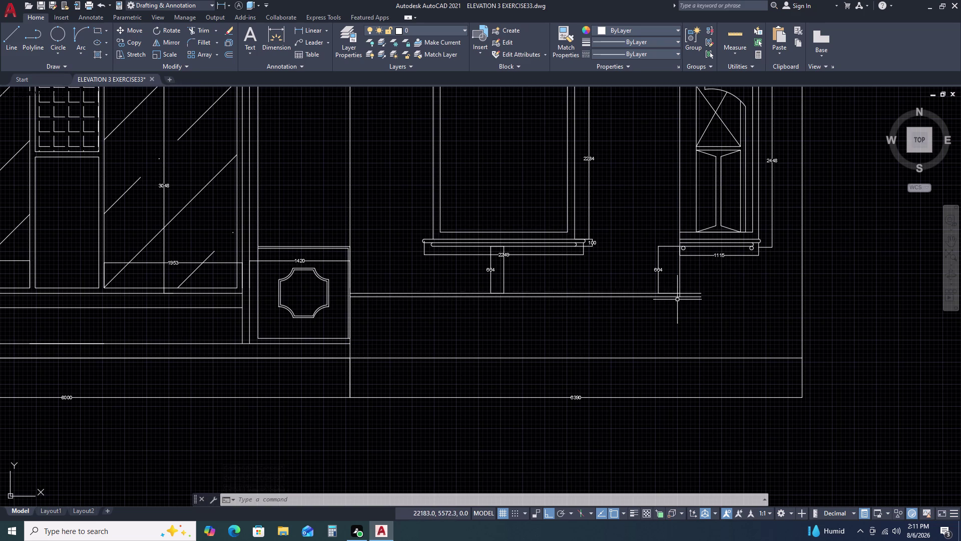
Trim the overhanging ledge line ends at the right bay's panel base with TR.
scroll(up, 3)
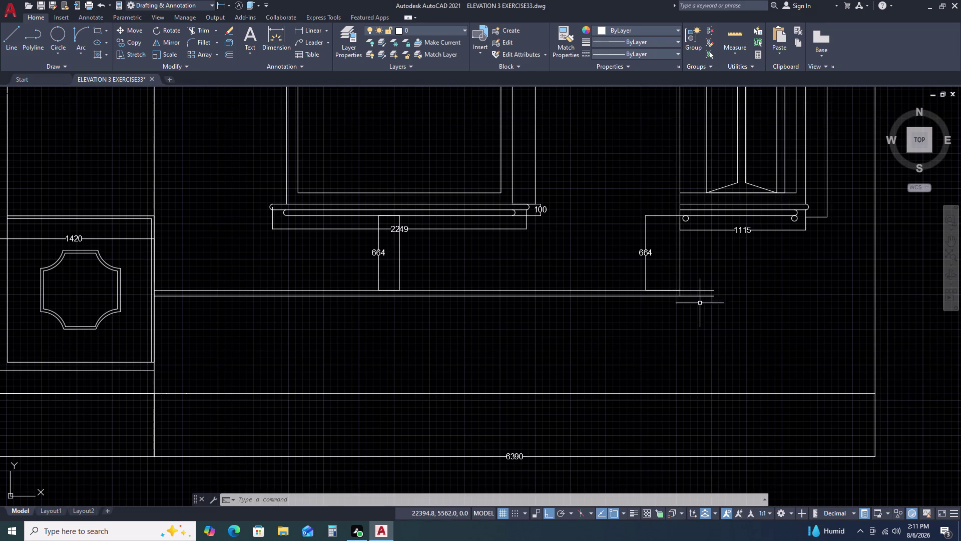
text(TR)
key(space)
click(706, 275)
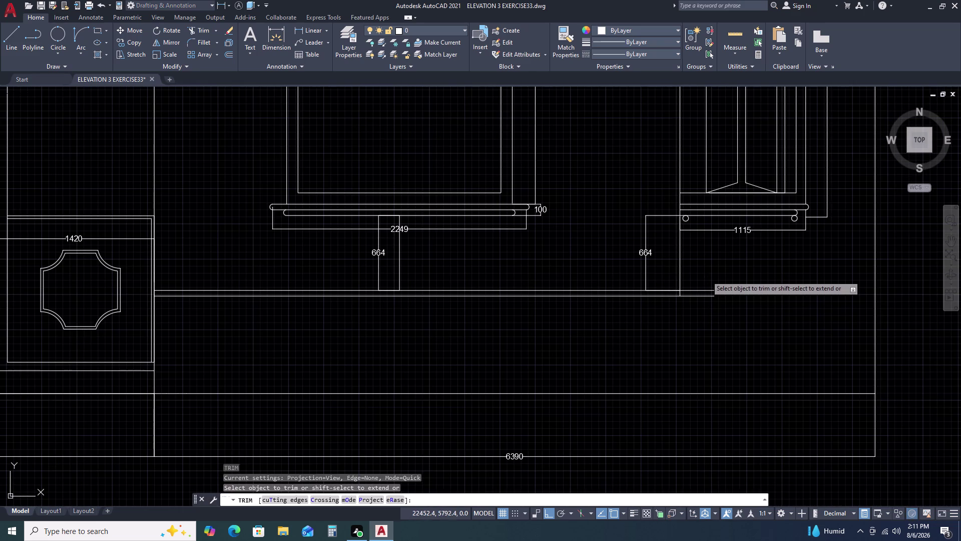
click(697, 328)
key(Escape)
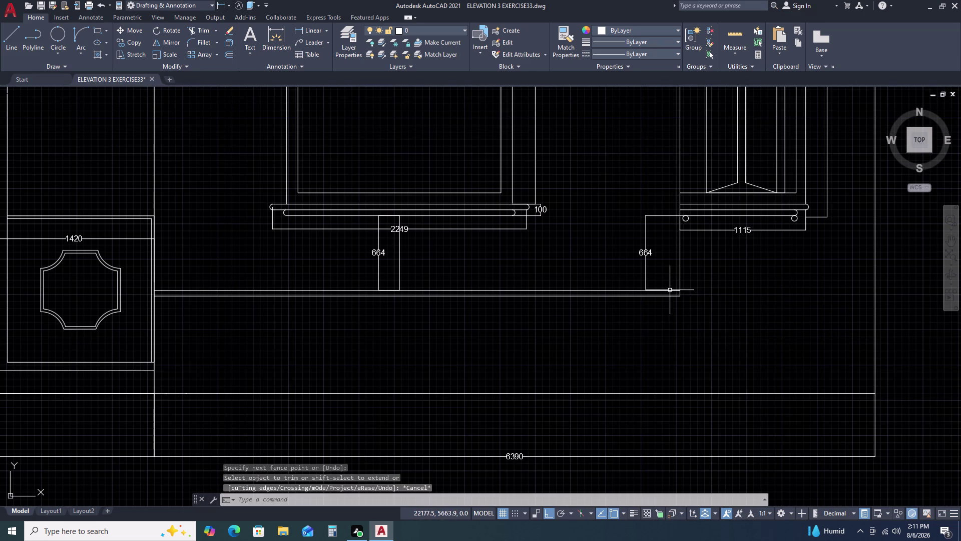
scroll(down, 3)
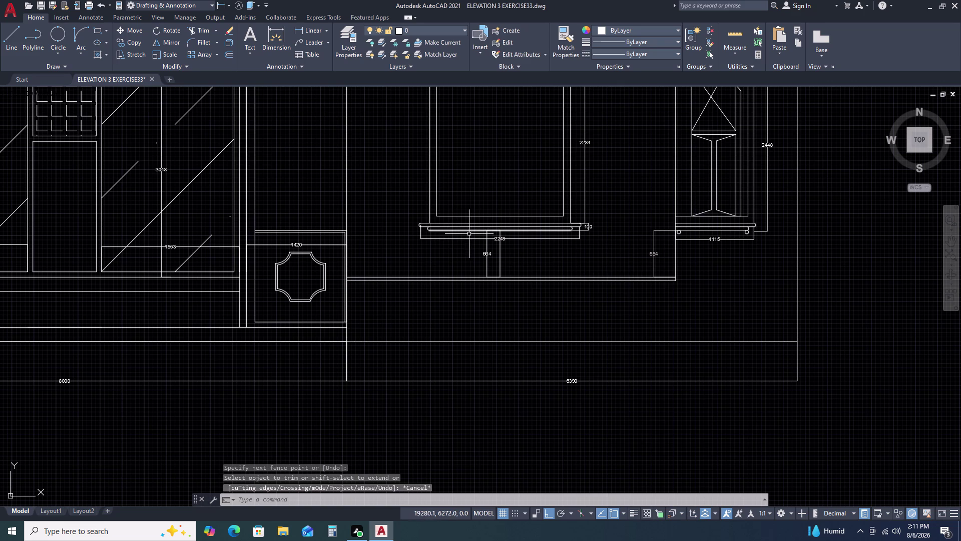
middle_drag(472, 235, 542, 242)
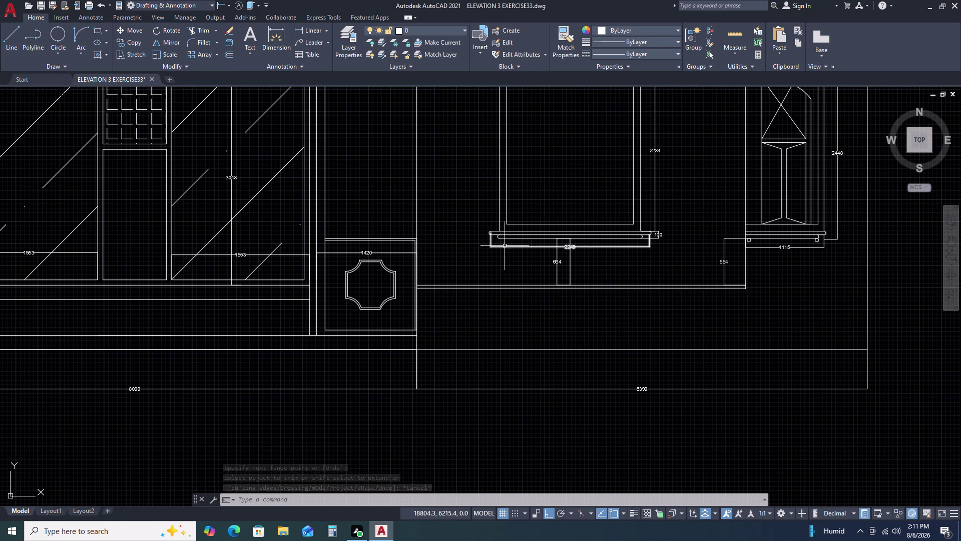
scroll(down, 3)
scroll(up, 3)
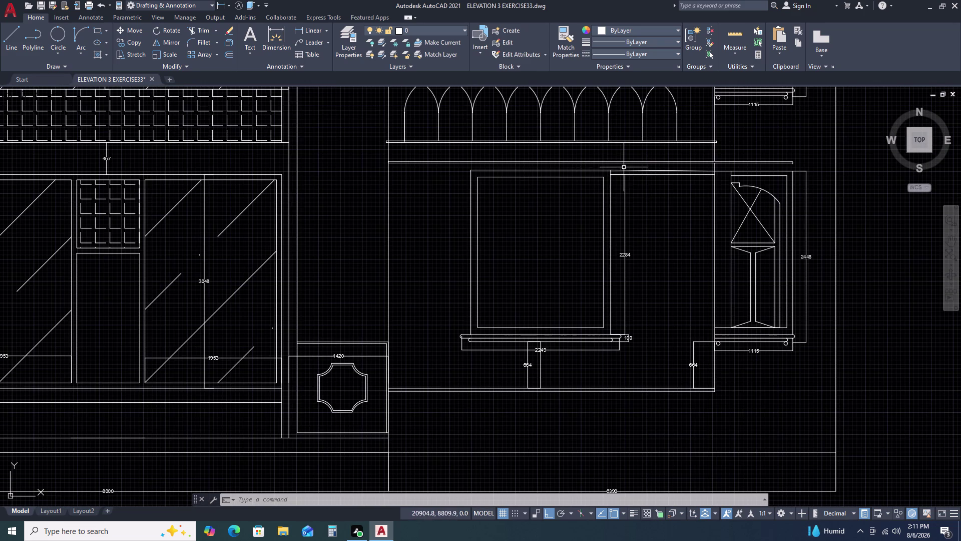
Delete the short stub line at the frame corner.
scroll(up, 3)
scroll(up, 3)
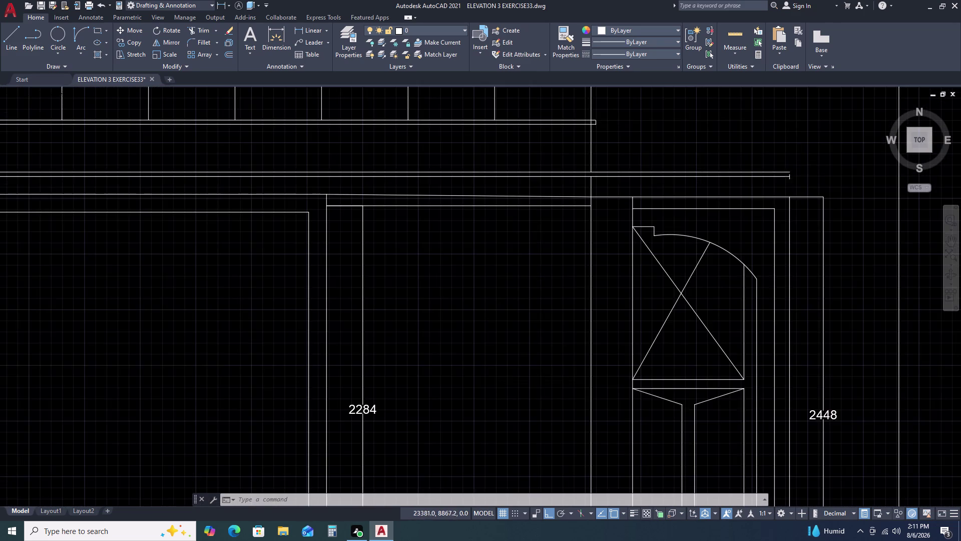
scroll(up, 3)
click(783, 170)
click(772, 178)
click(771, 180)
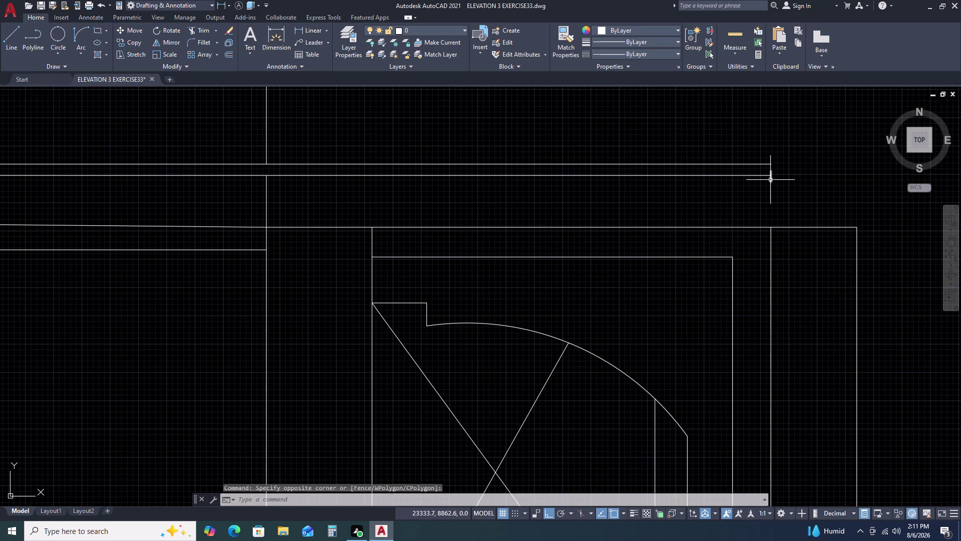
key(End)
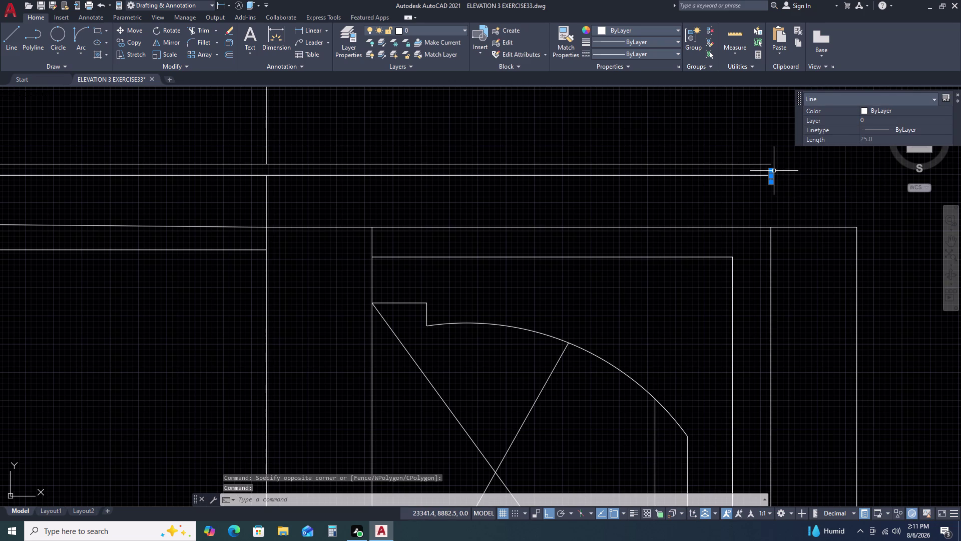
key(Delete)
Draw a short line down from the top frame corner.
text(L)
key(space)
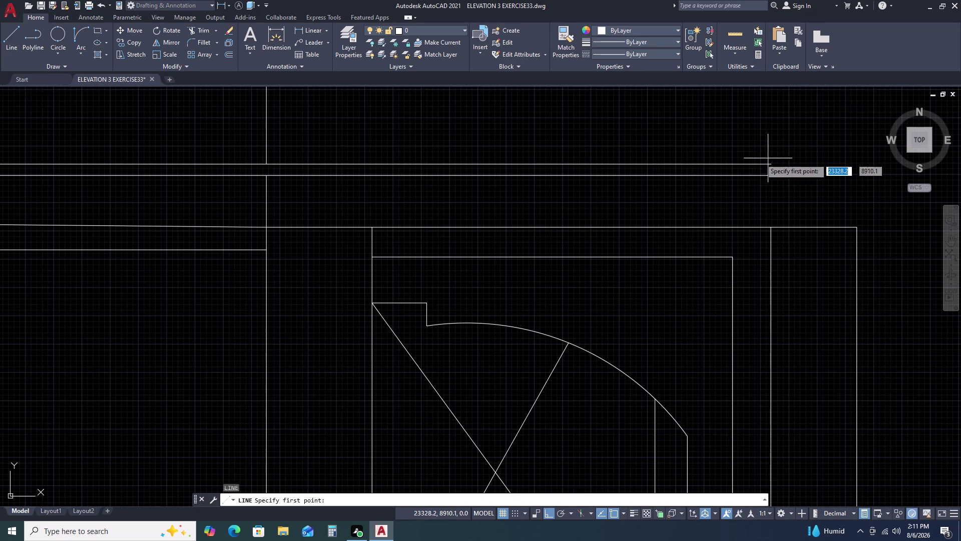
click(772, 164)
click(769, 179)
key(Escape)
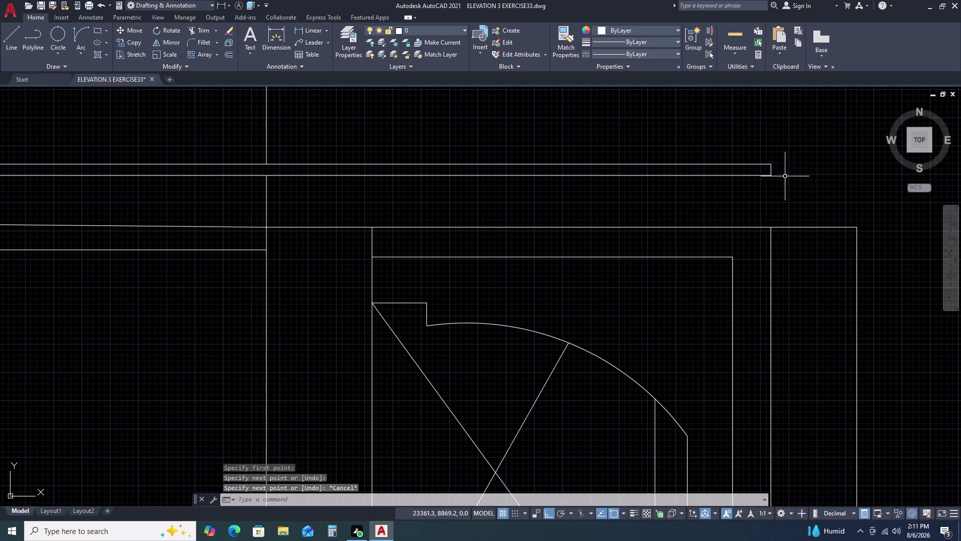
scroll(down, 3)
scroll(up, 3)
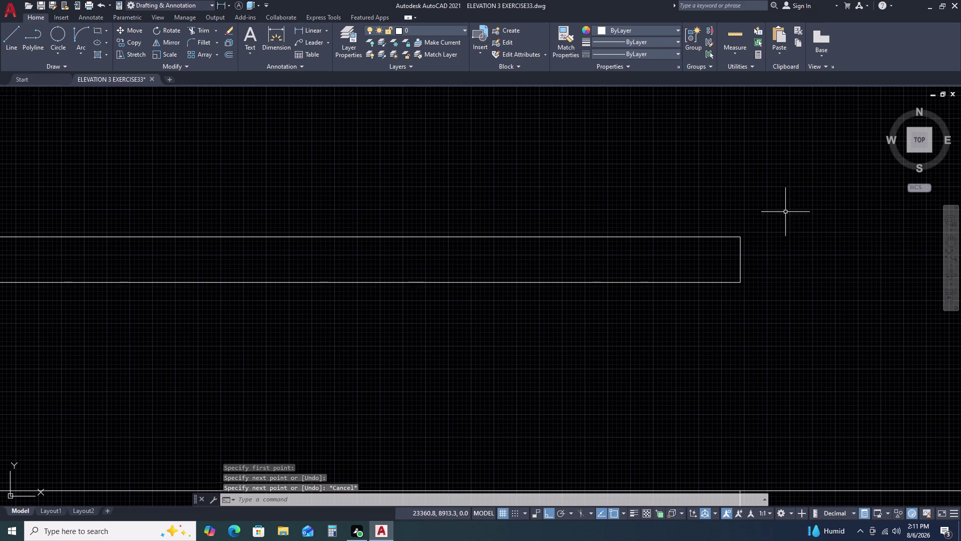
scroll(down, 3)
middle_drag(809, 327, 785, 254)
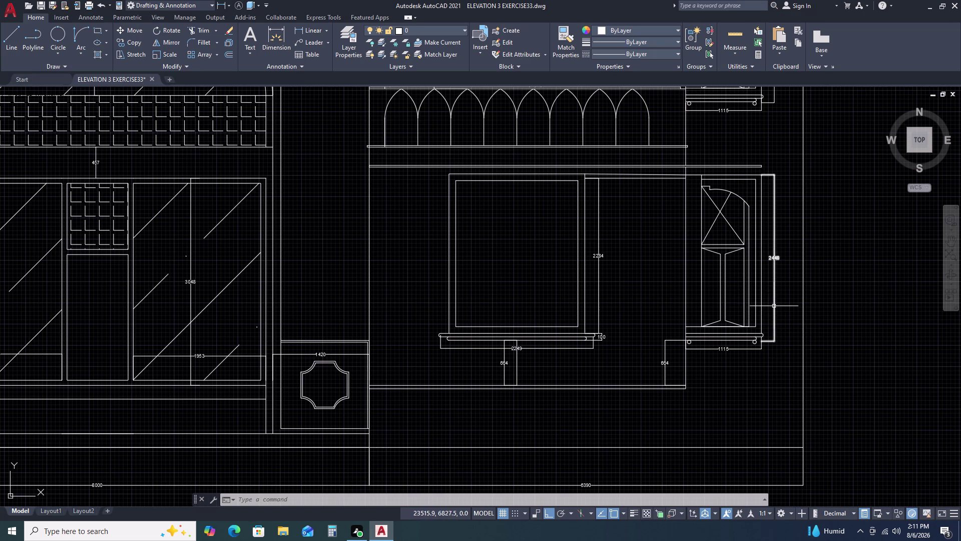
Draw a sloping line from the ledge's right end up to the arcade base.
scroll(up, 3)
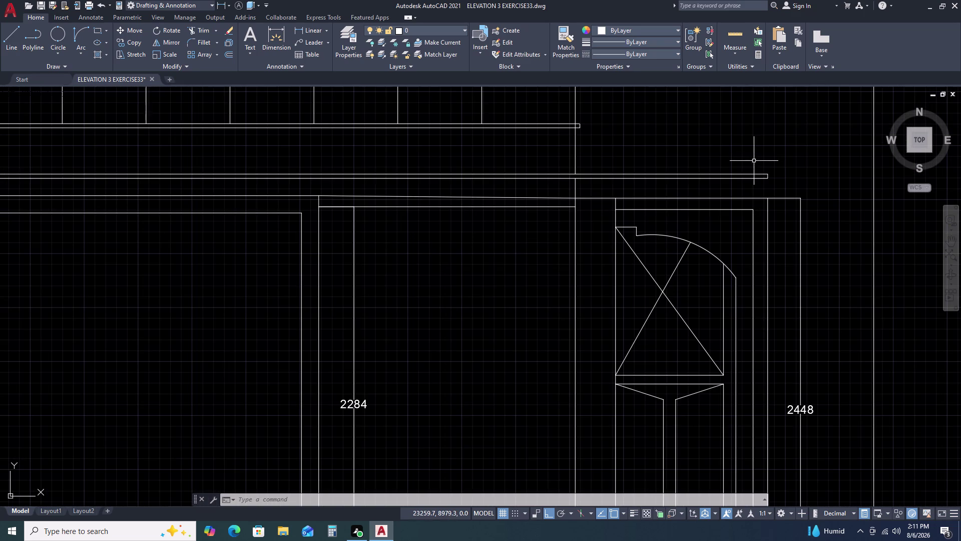
middle_drag(754, 178, 785, 220)
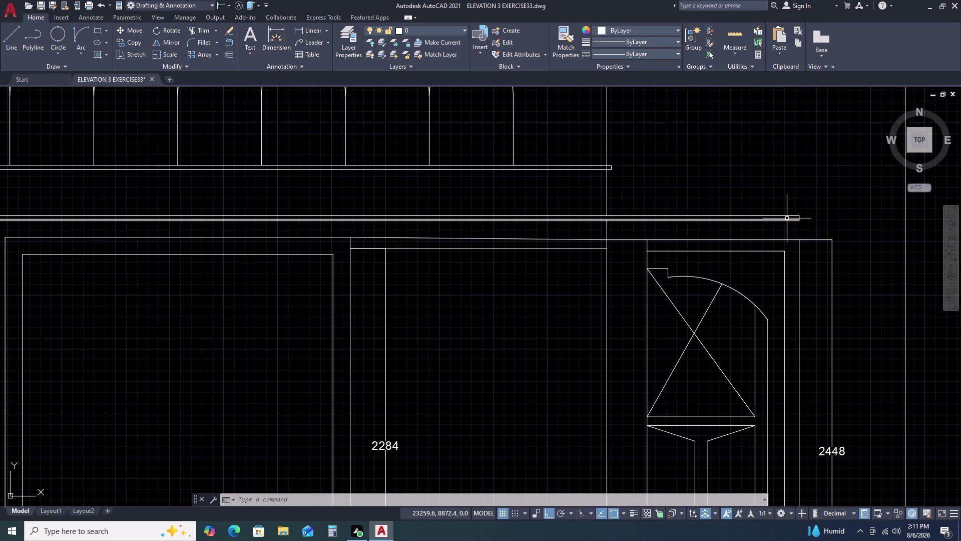
key(l)
key(space)
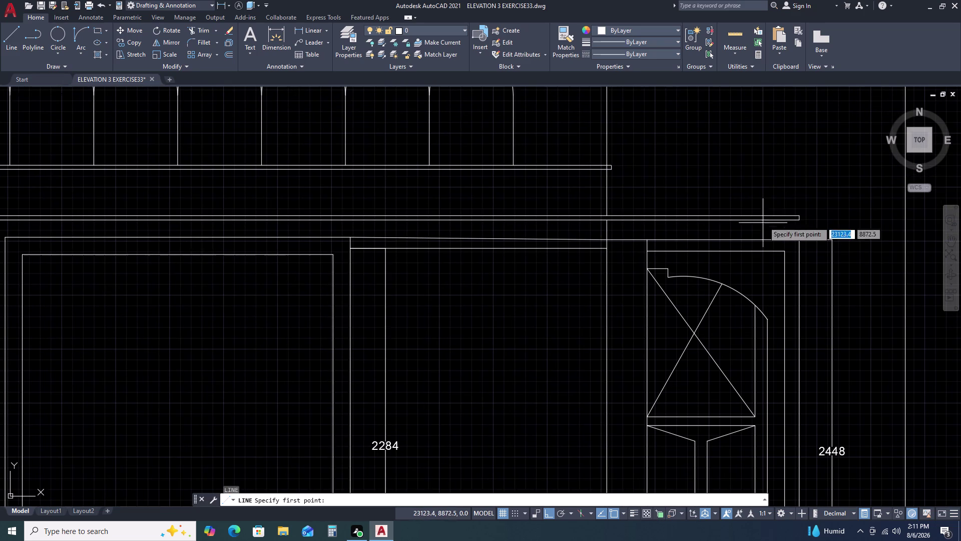
click(796, 215)
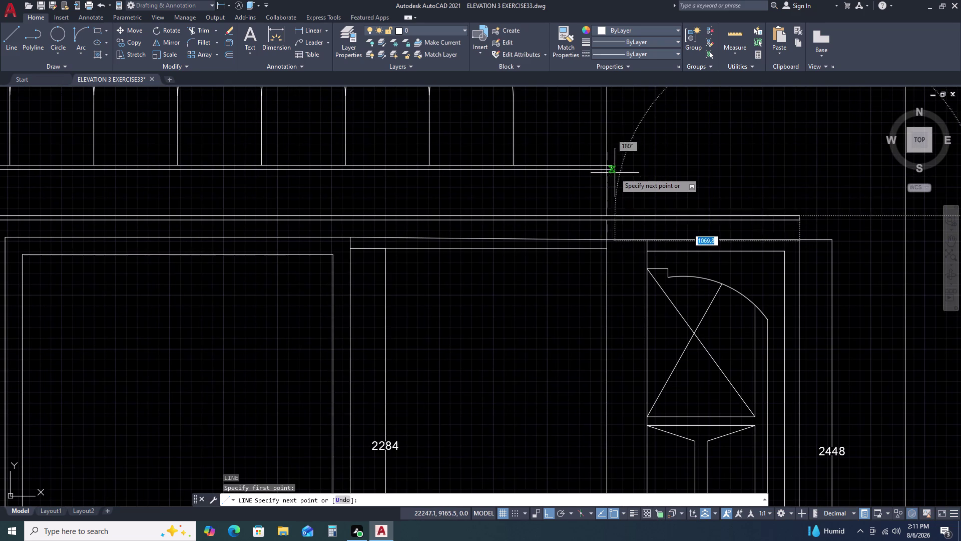
click(615, 173)
key(Escape)
scroll(down, 3)
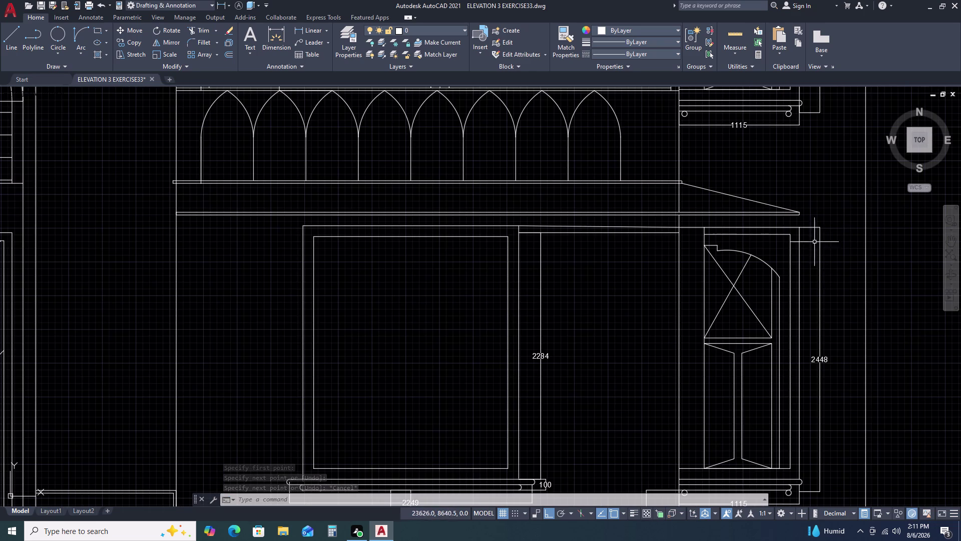
Trim the overhanging line ends with a fence across the excess segments.
key(t)
key(r)
key(space)
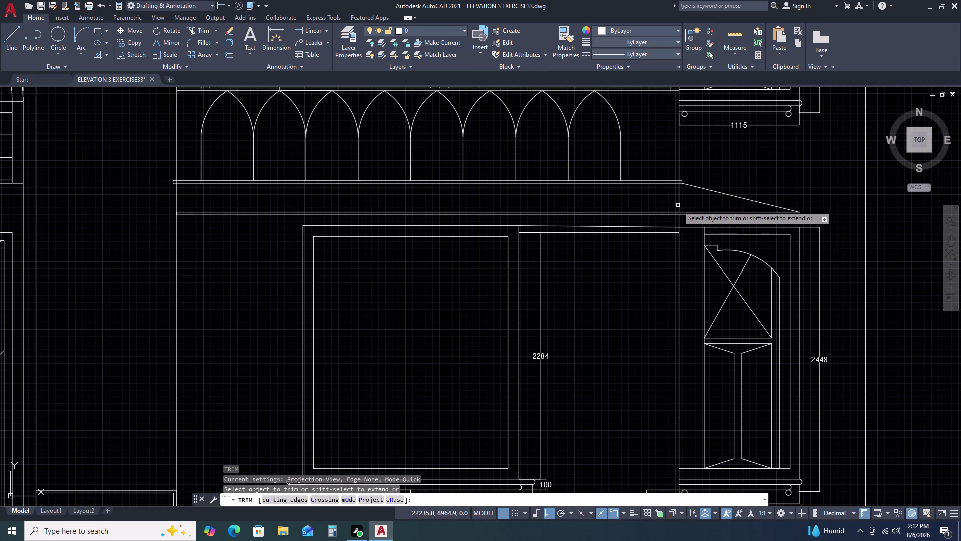
click(682, 198)
click(648, 196)
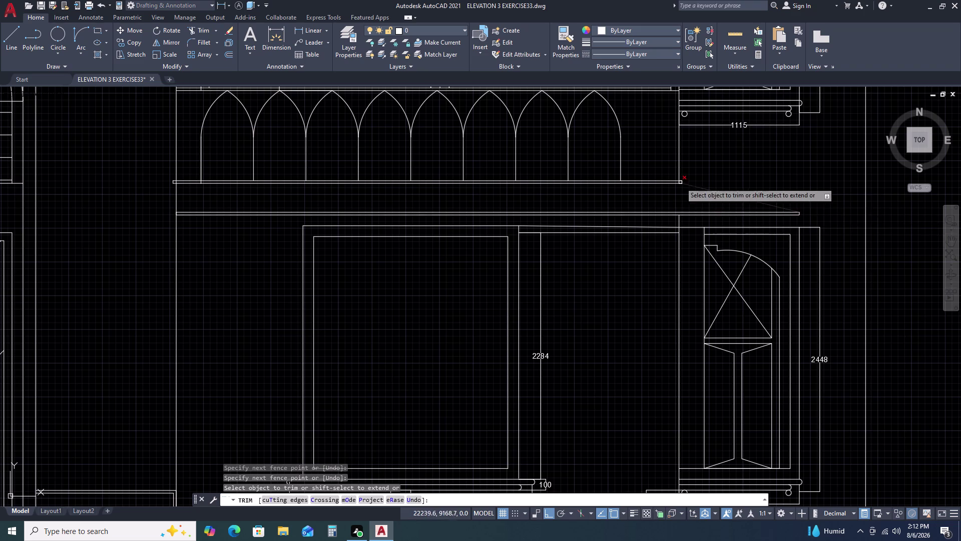
scroll(up, 3)
scroll(up, 3)
click(676, 197)
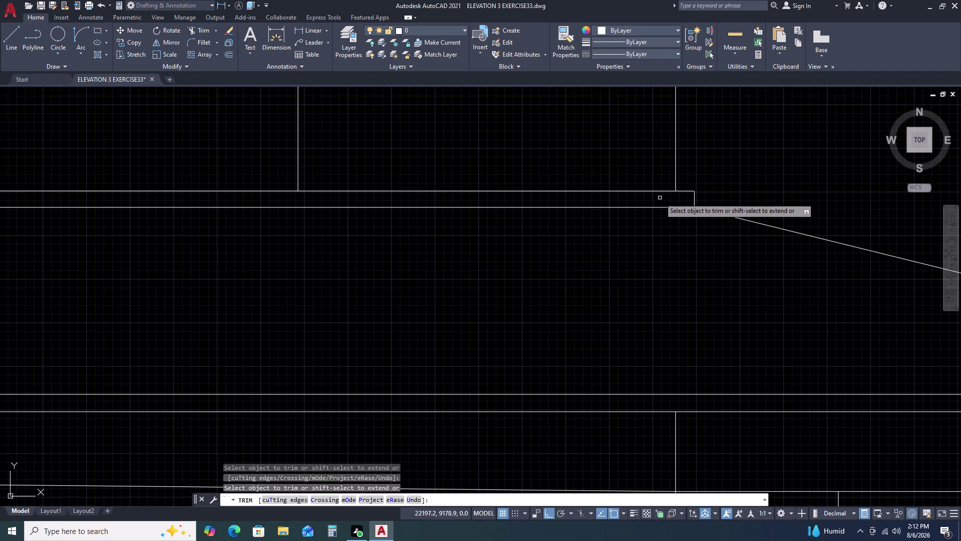
scroll(up, 3)
key(Escape)
Fillet the arcade band's upper line and closing edge into a sharp radius-0 corner.
click(685, 200)
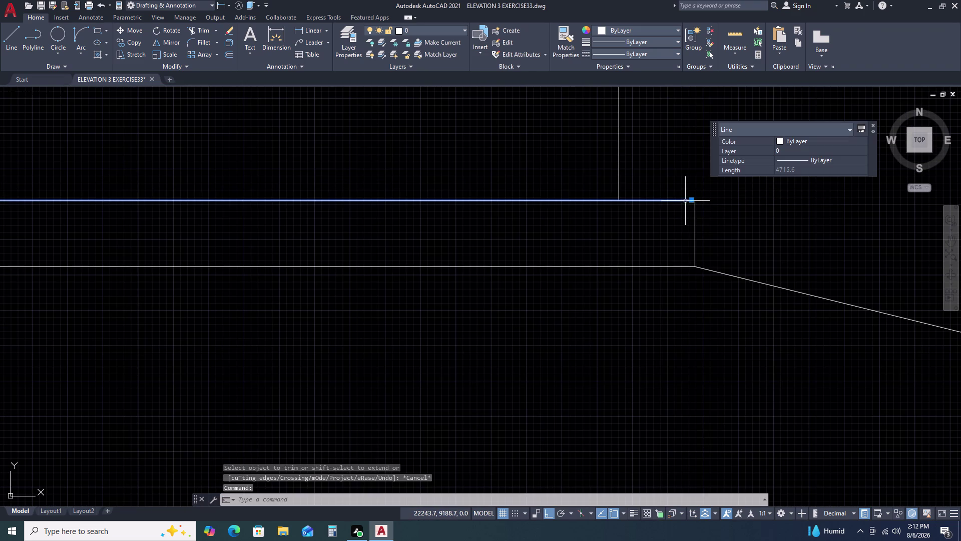
key(Escape)
text(F)
key(space)
key(Escape)
key(f)
key(space)
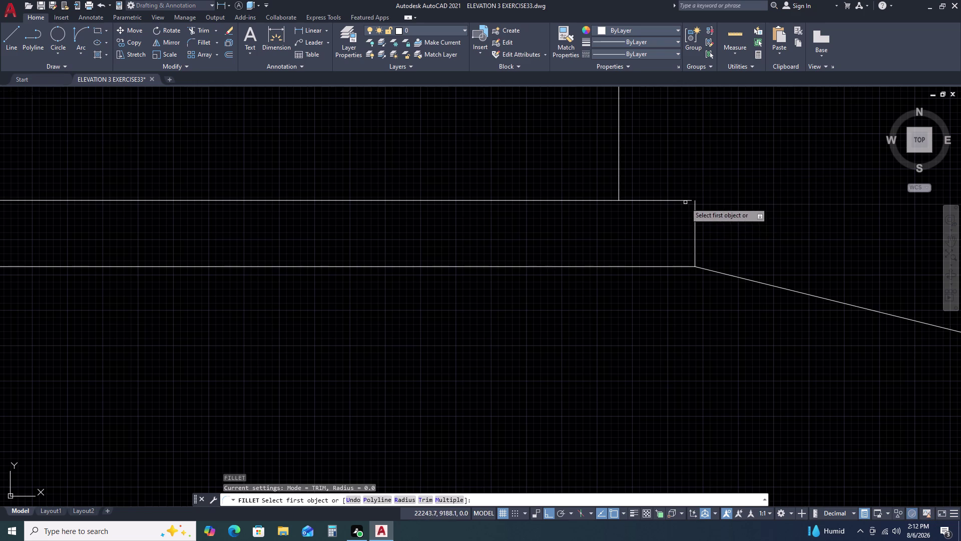
double_click(687, 201)
click(694, 208)
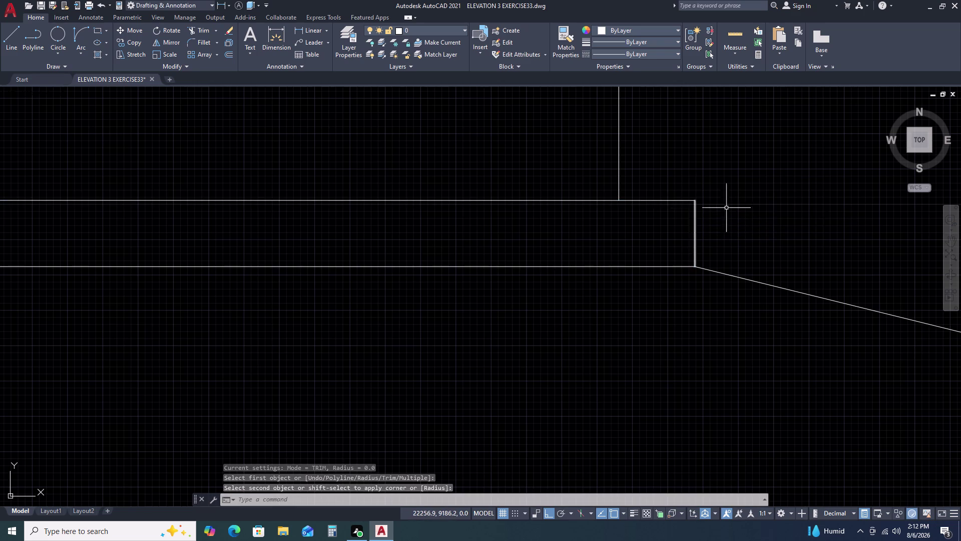
scroll(down, 3)
key(Escape)
scroll(down, 3)
scroll(down, 3)
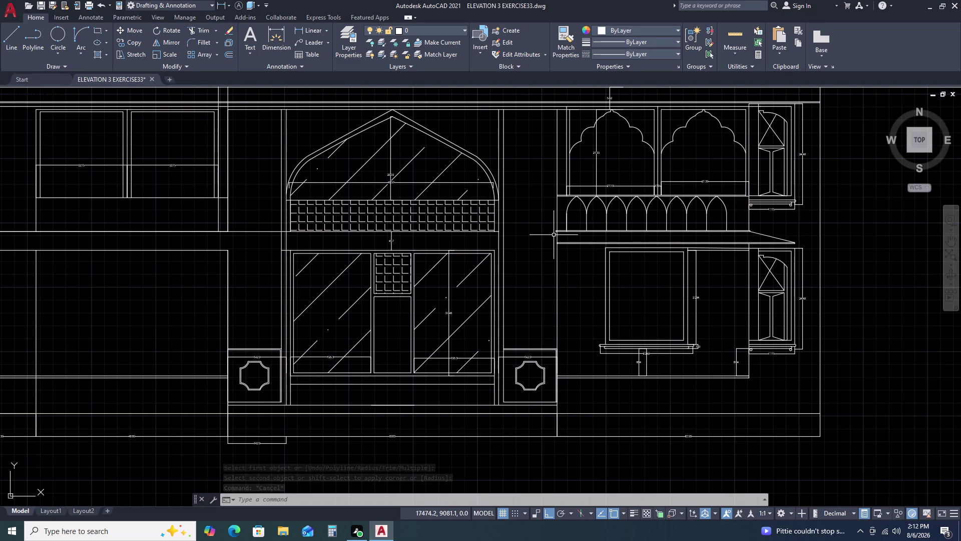
Cancel the accidental text box placed near the ledge.
scroll(up, 3)
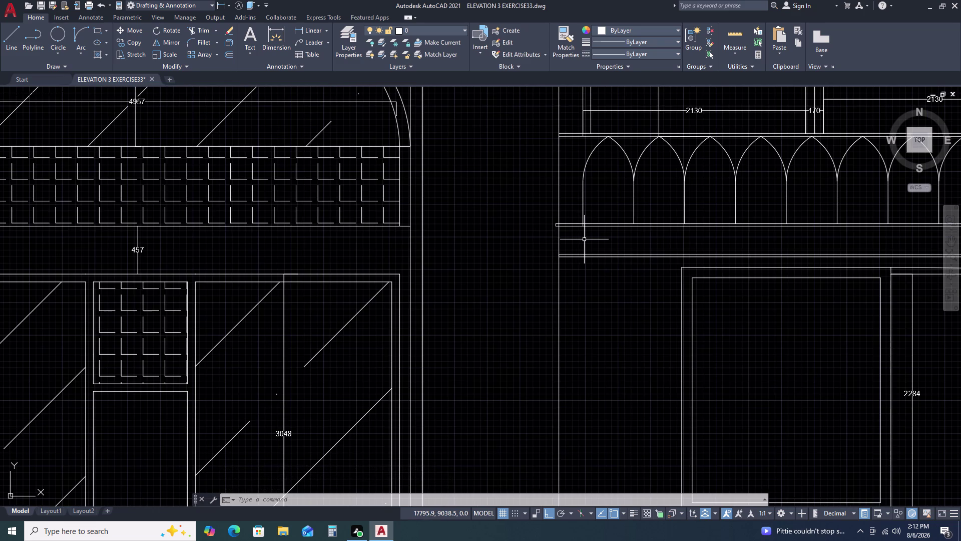
text(T)
key(space)
click(581, 239)
click(546, 241)
key(Escape)
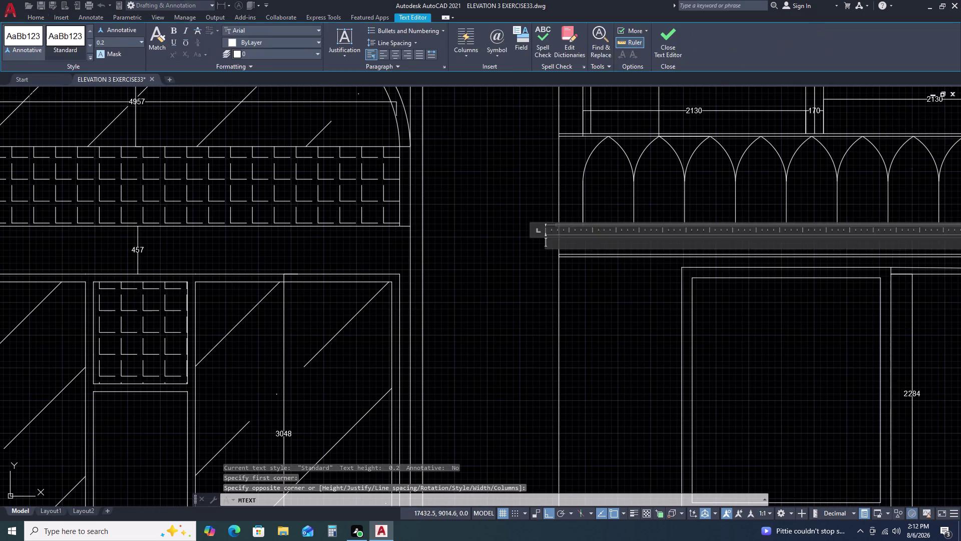
key(Escape)
key(Escape)
key(Escape)
Trim the stray segments at the ledge's left end.
text(TR)
key(space)
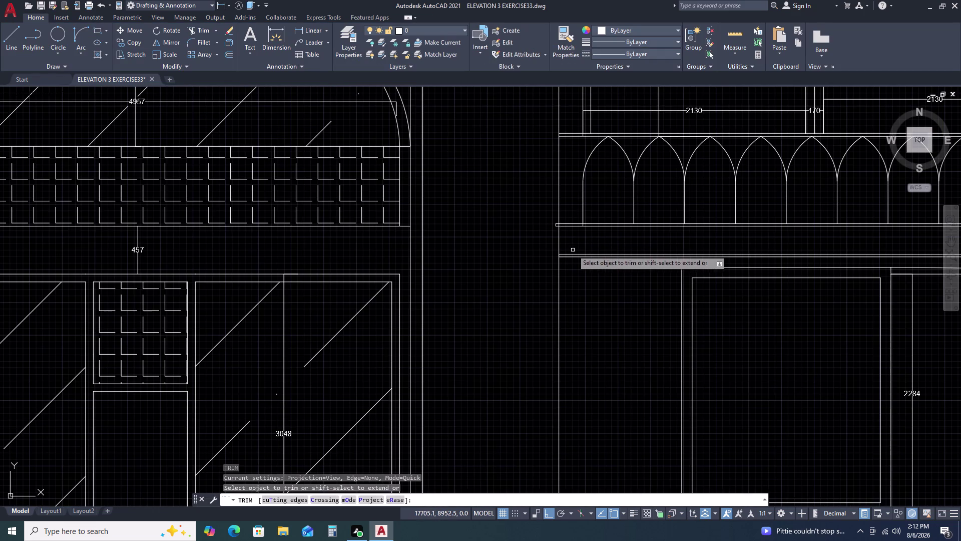
double_click(573, 241)
click(548, 243)
scroll(up, 3)
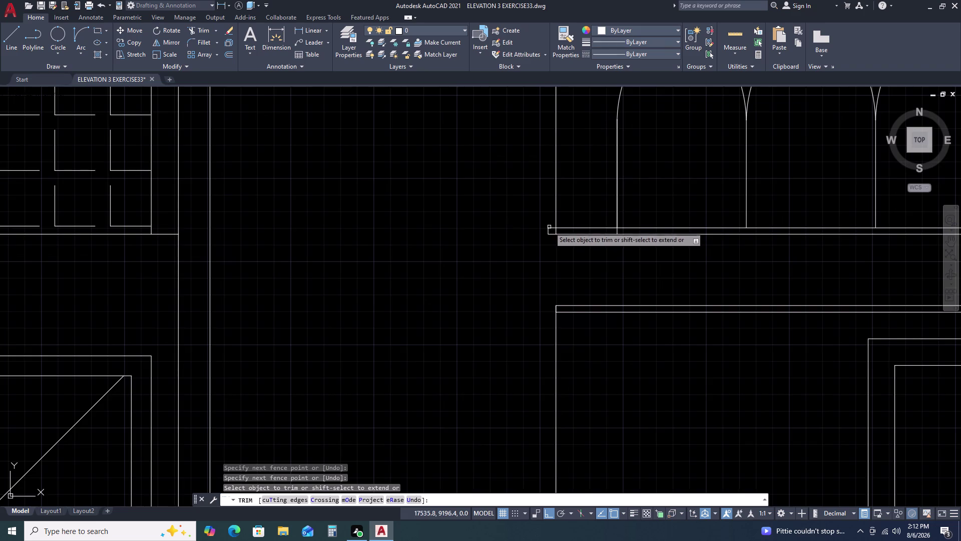
scroll(up, 3)
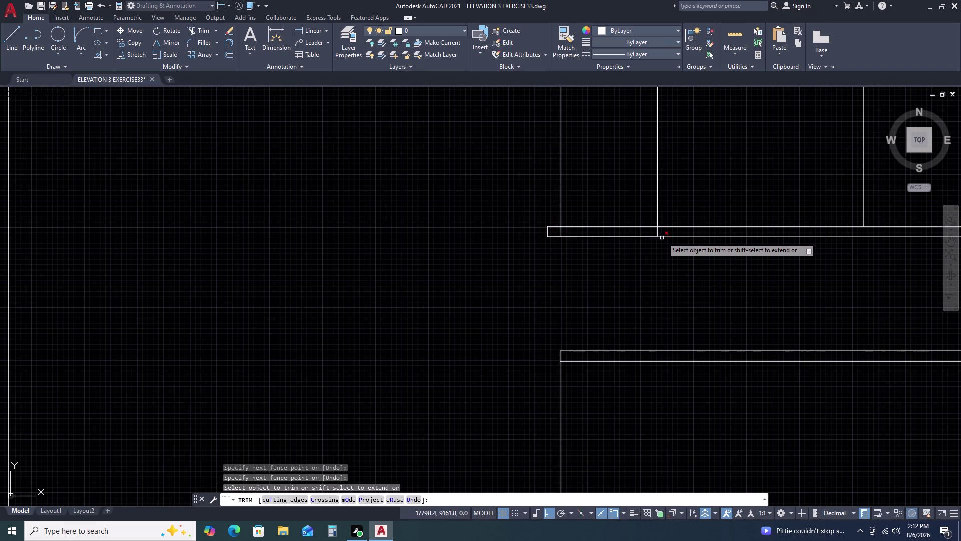
scroll(down, 3)
scroll(down, 3)
scroll(down, 3)
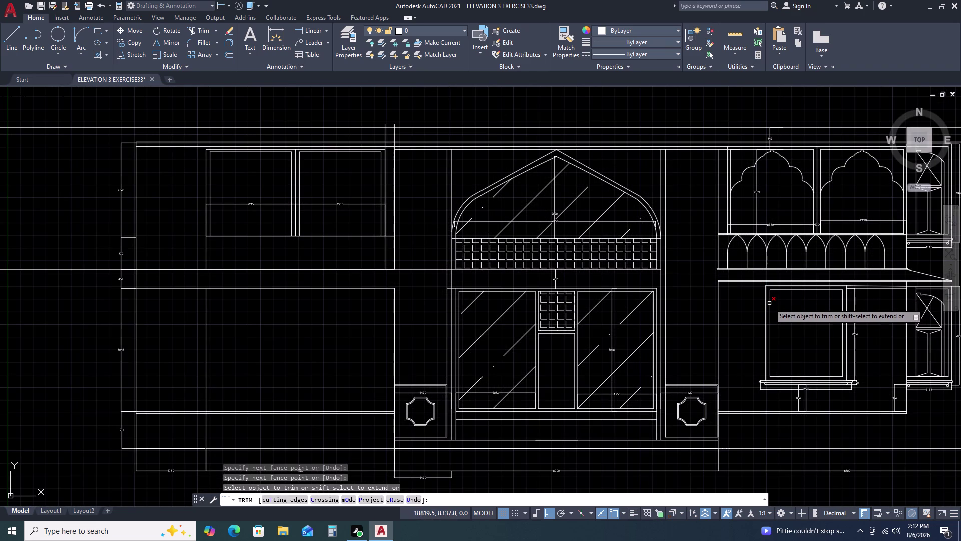
scroll(up, 3)
scroll(up, 3)
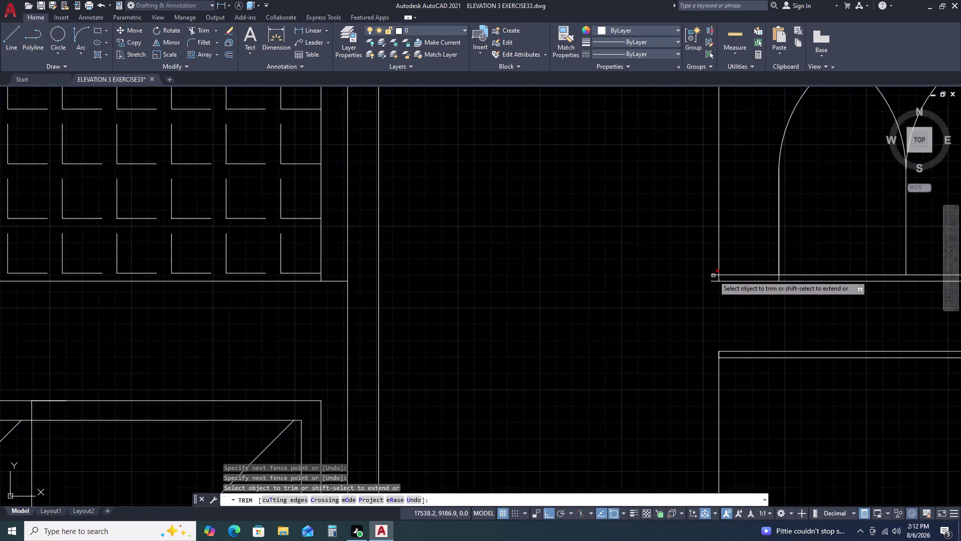
scroll(up, 3)
Fence-trim the remaining excess segments at the ledge's left end.
click(726, 277)
click(712, 280)
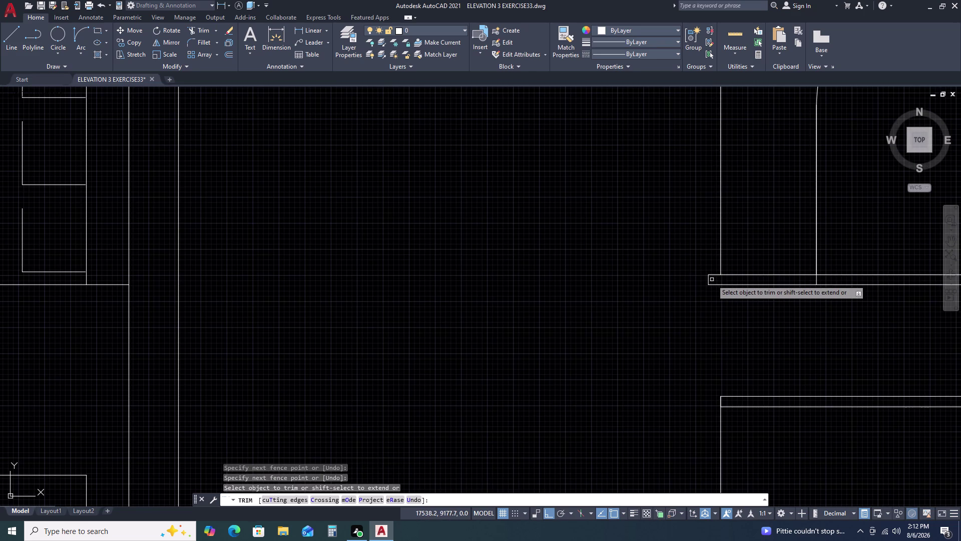
scroll(down, 3)
scroll(up, 3)
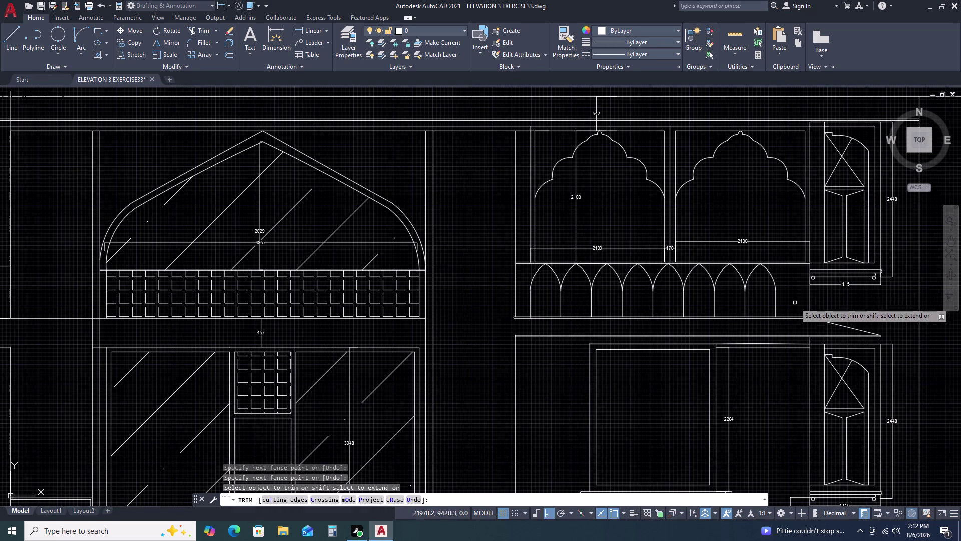
key(Escape)
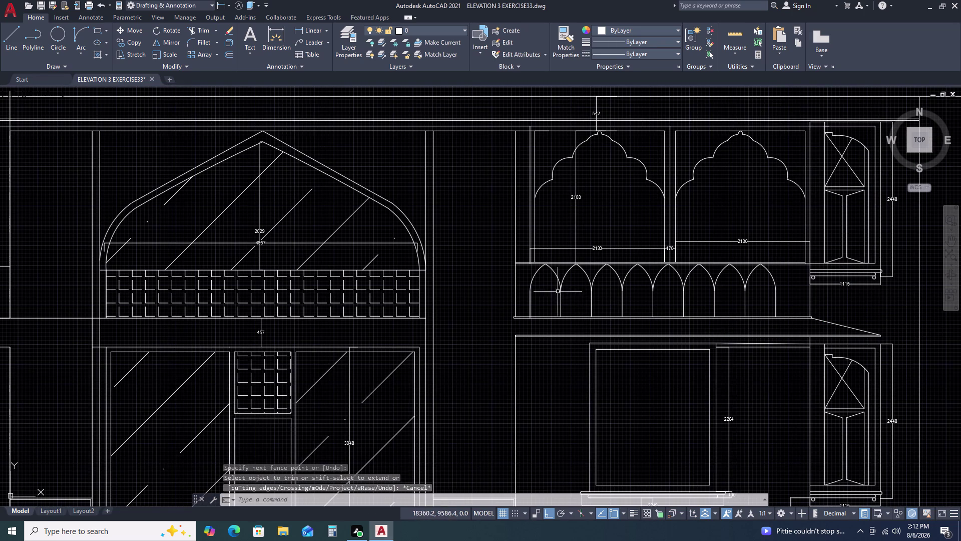
key(l)
key(space)
scroll(up, 3)
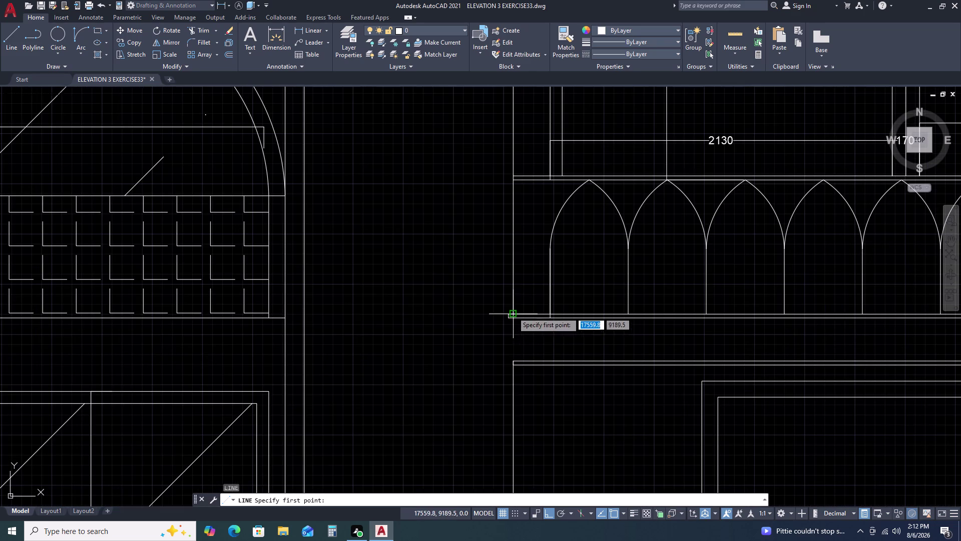
Draw a vertical line up from the ledge's left end.
double_click(509, 315)
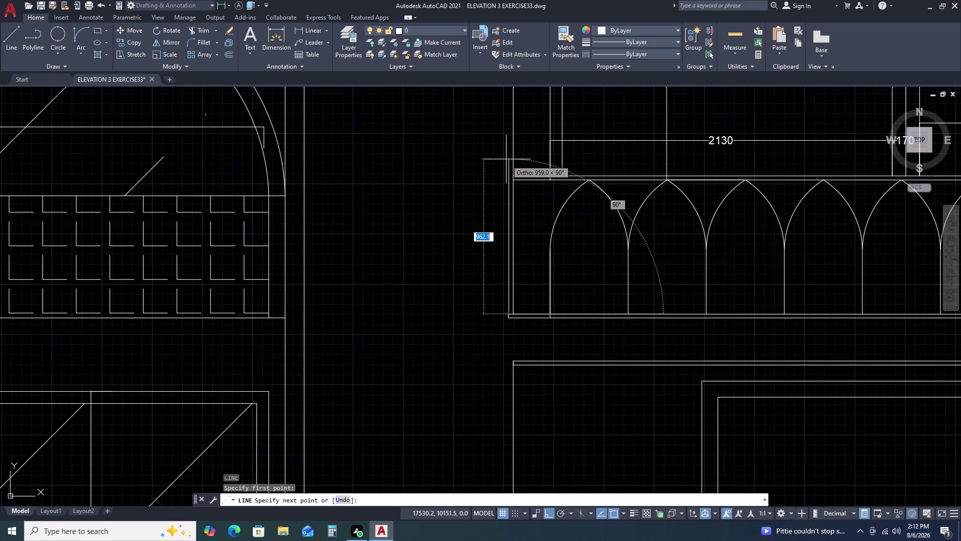
click(506, 159)
key(Escape)
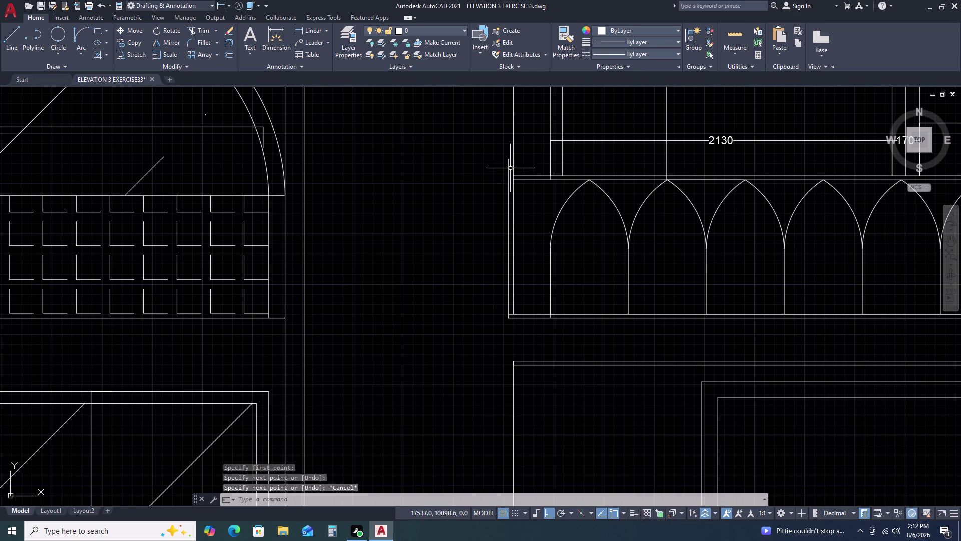
scroll(up, 3)
Extend a line up to the selected boundary line.
text(EX)
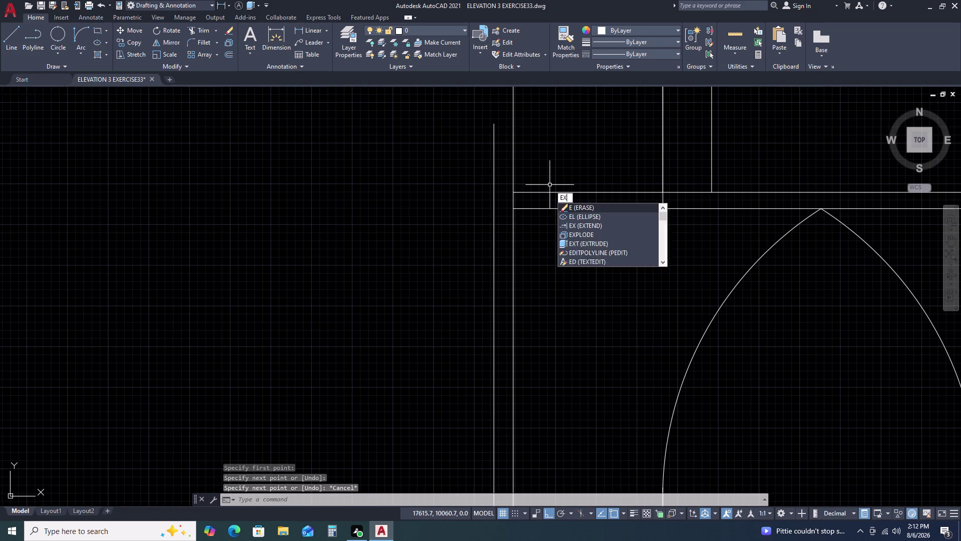
key(space)
click(549, 184)
double_click(535, 224)
key(Escape)
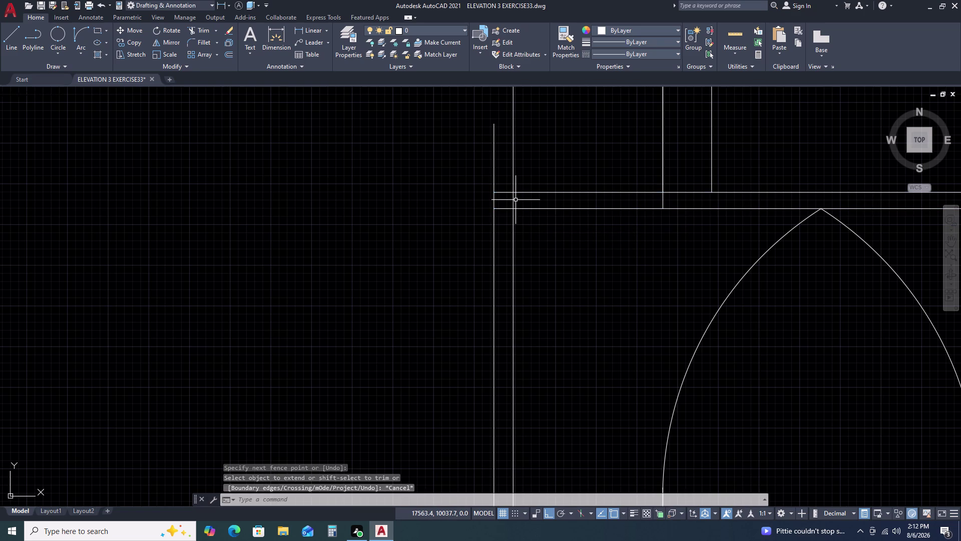
Trim overhanging line ends and stray corner segments near the arches.
text(TR)
key(space)
click(503, 168)
click(481, 156)
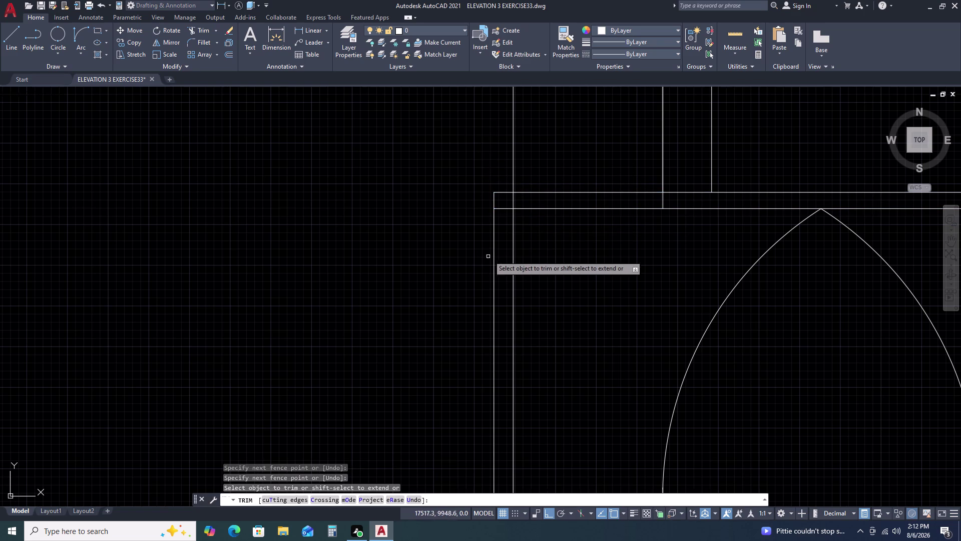
double_click(494, 248)
double_click(512, 200)
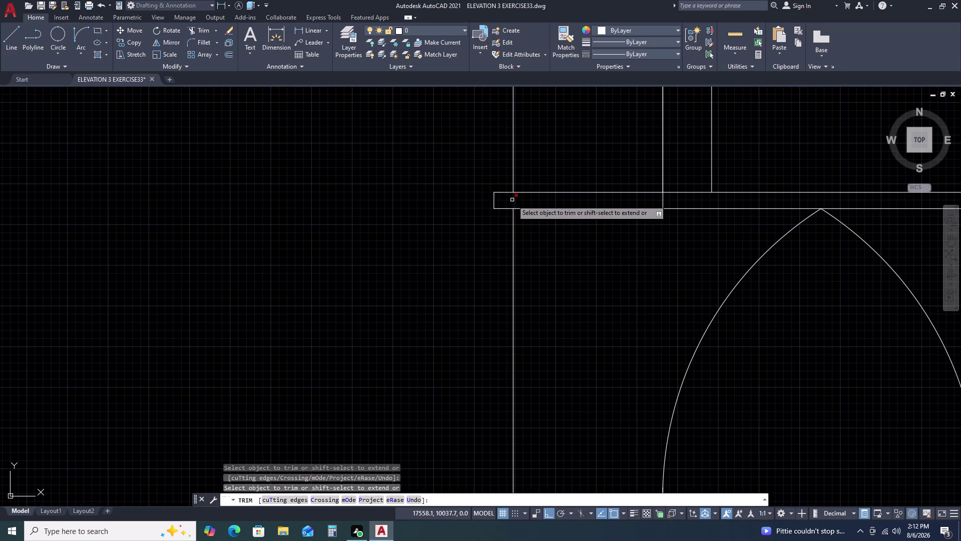
scroll(down, 3)
scroll(up, 3)
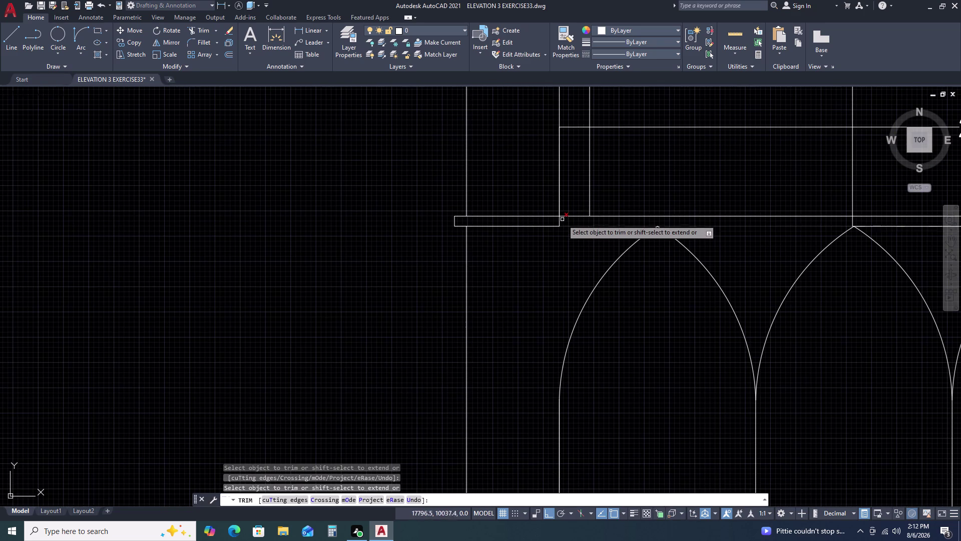
click(559, 221)
scroll(down, 3)
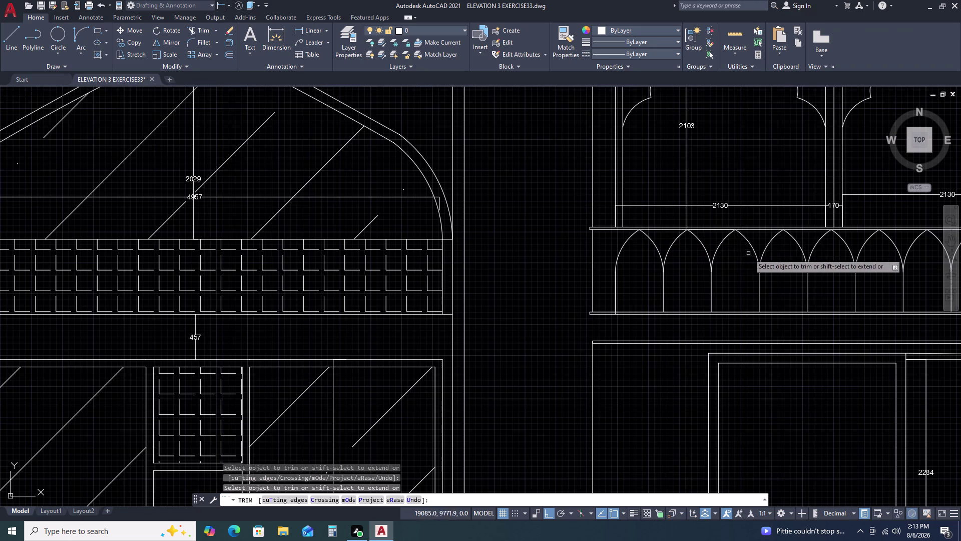
scroll(down, 3)
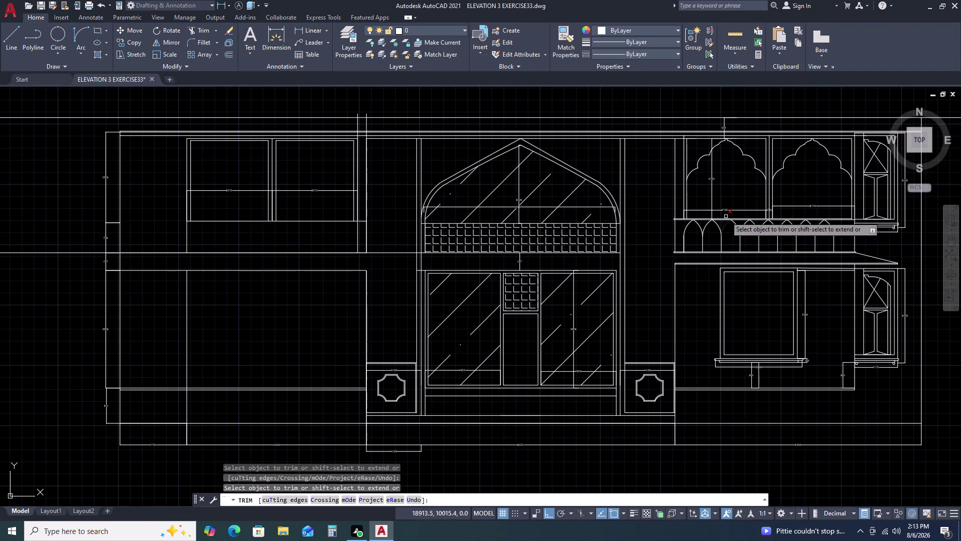
scroll(up, 3)
scroll(up, 3)
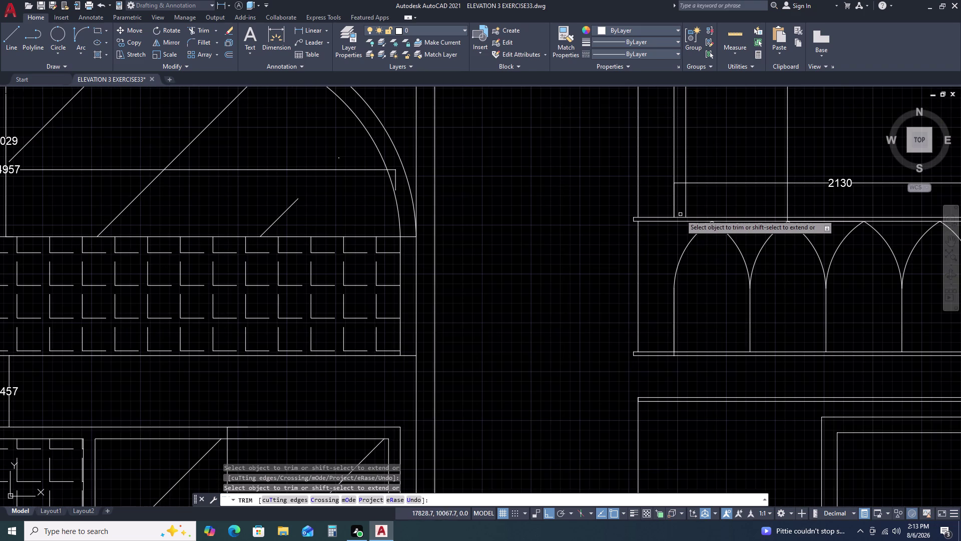
Trim the remaining overshooting line ends around the right window and below the arch.
double_click(680, 217)
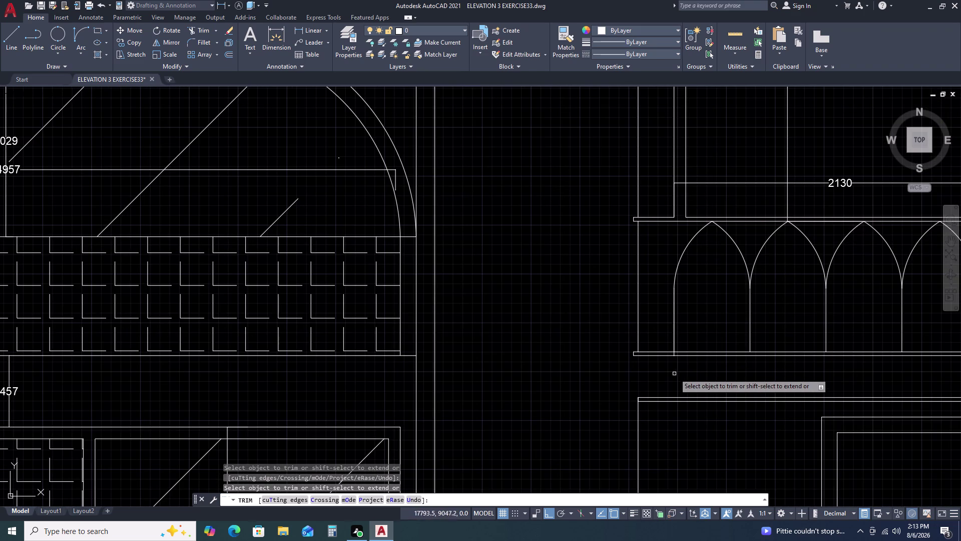
scroll(up, 3)
click(664, 351)
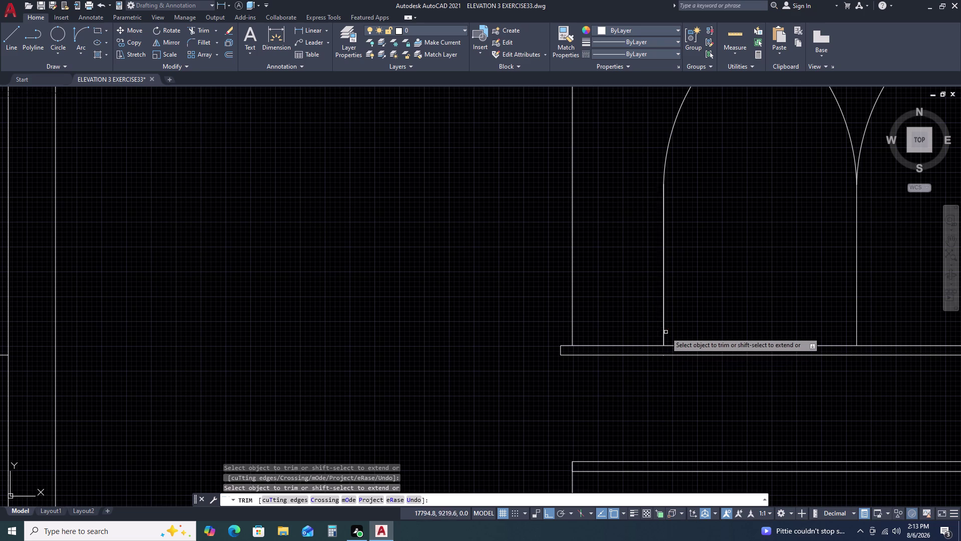
click(664, 327)
scroll(down, 3)
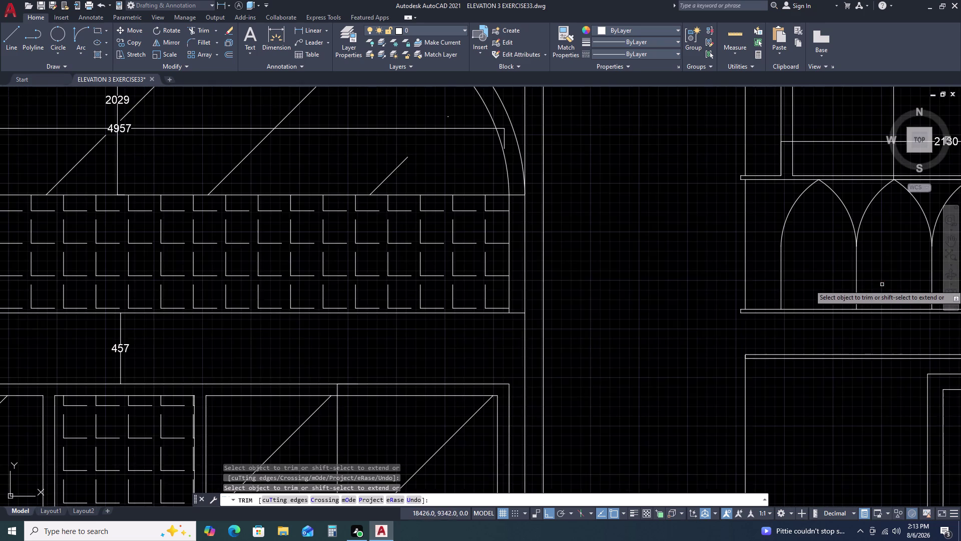
middle_drag(882, 285, 646, 268)
scroll(down, 3)
middle_drag(846, 312, 623, 274)
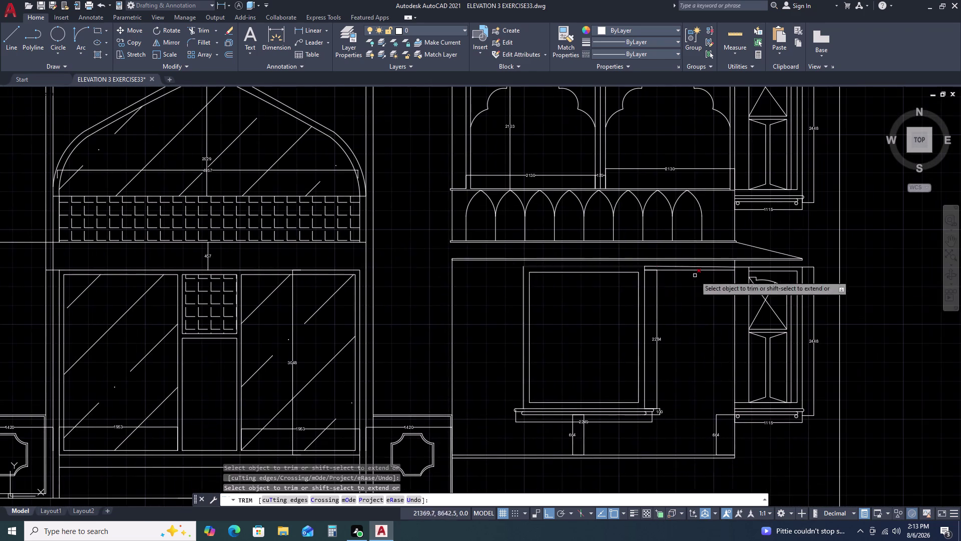
key(Escape)
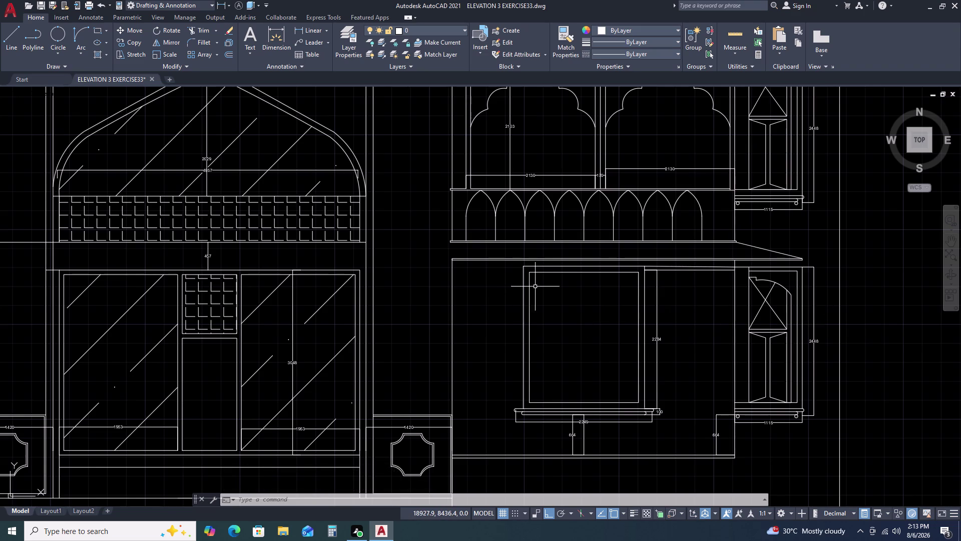
scroll(down, 3)
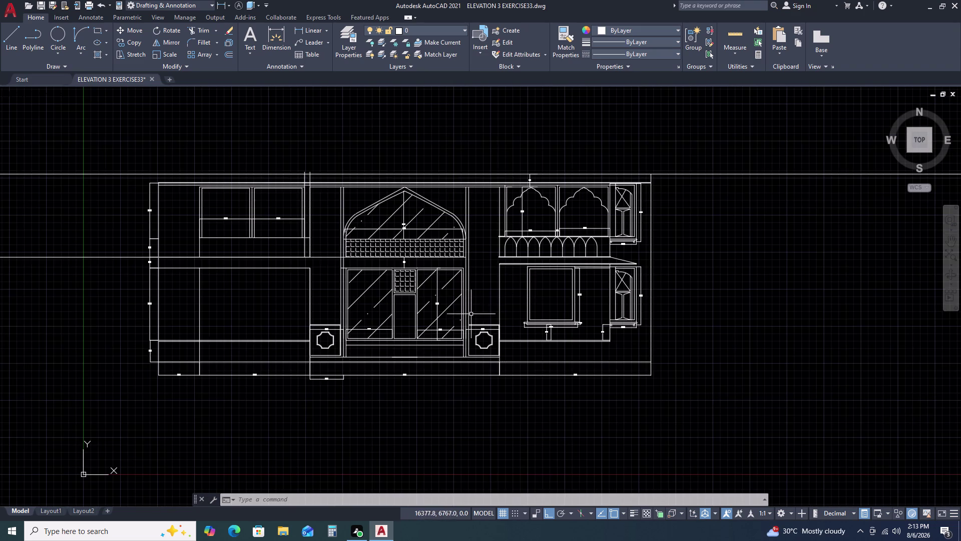
scroll(up, 3)
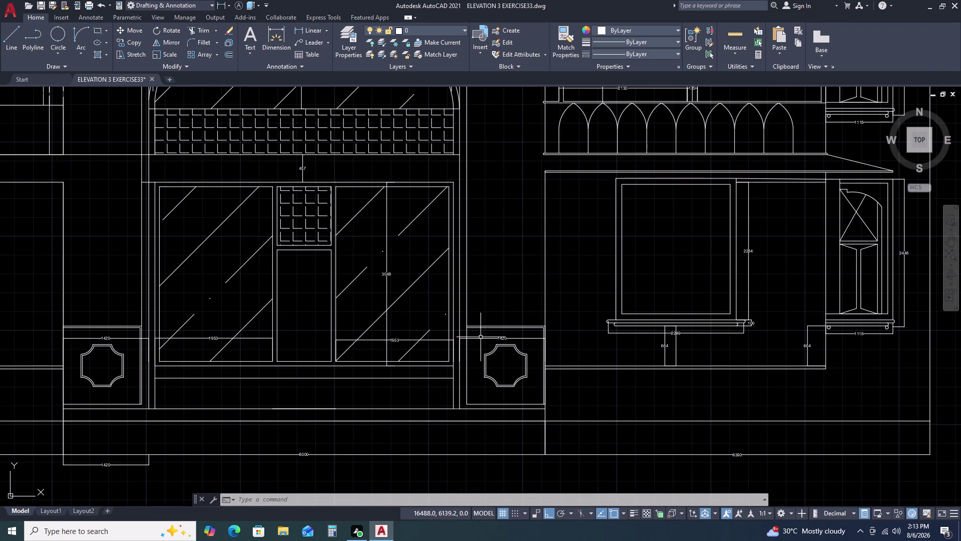
scroll(up, 3)
scroll(down, 3)
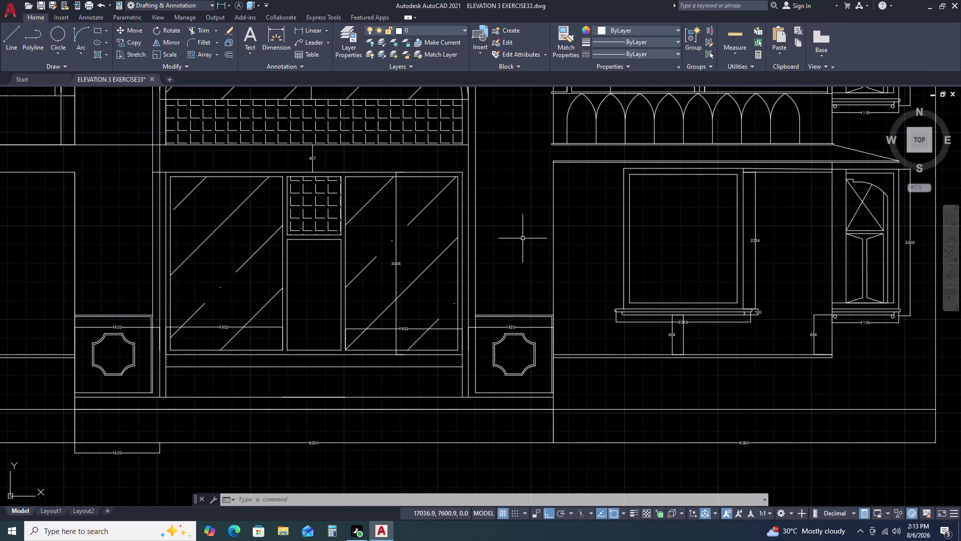
middle_click(523, 237)
middle_drag(528, 276, 528, 283)
middle_drag(545, 213, 551, 220)
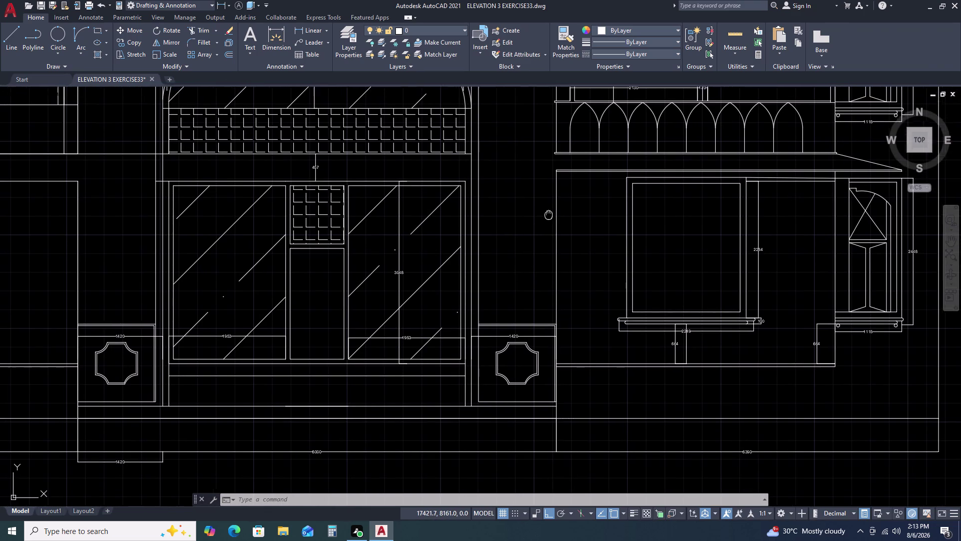
middle_drag(551, 220, 565, 265)
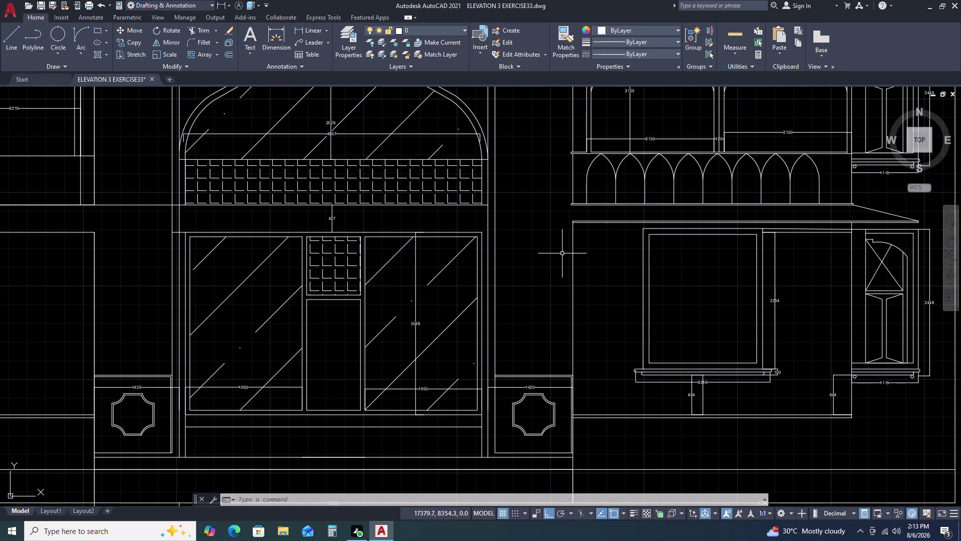
scroll(up, 3)
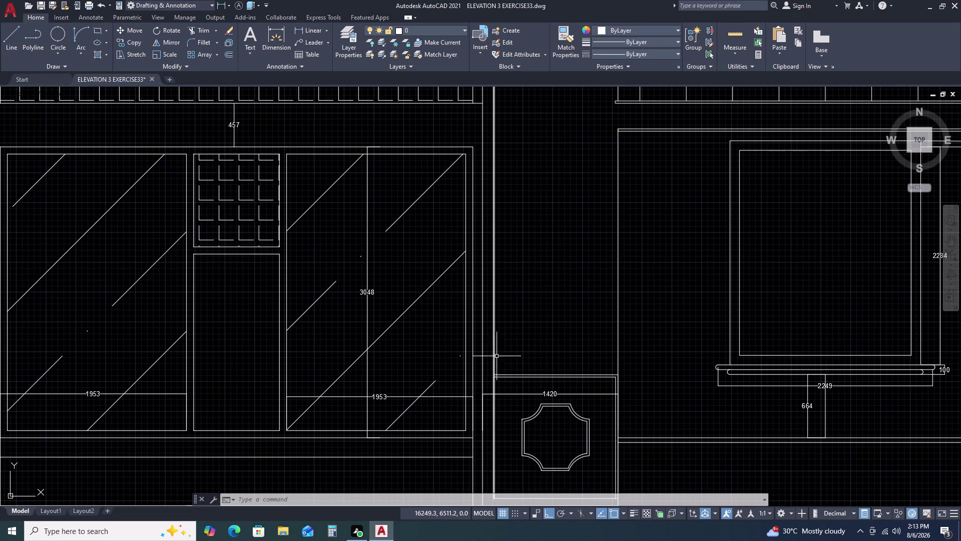
scroll(down, 3)
scroll(down, 3)
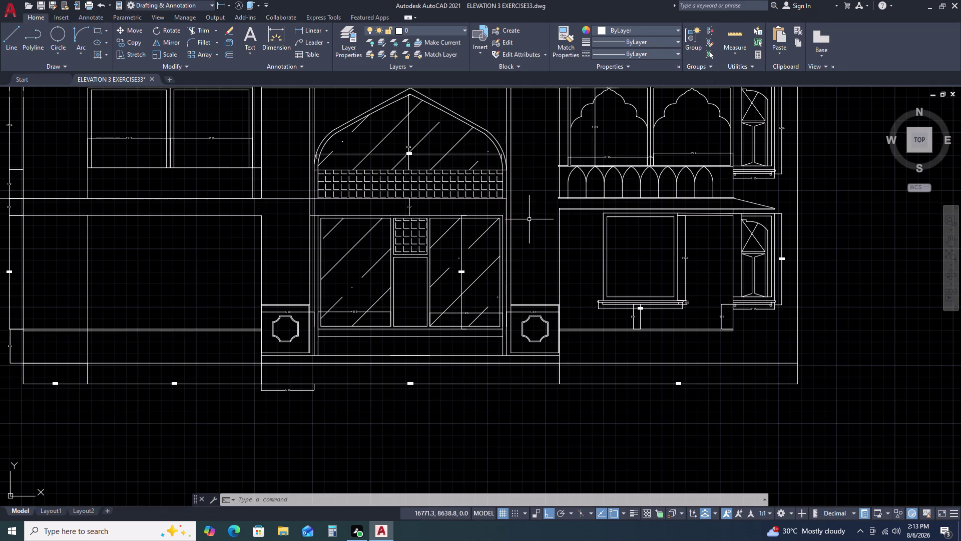
middle_drag(547, 176, 557, 213)
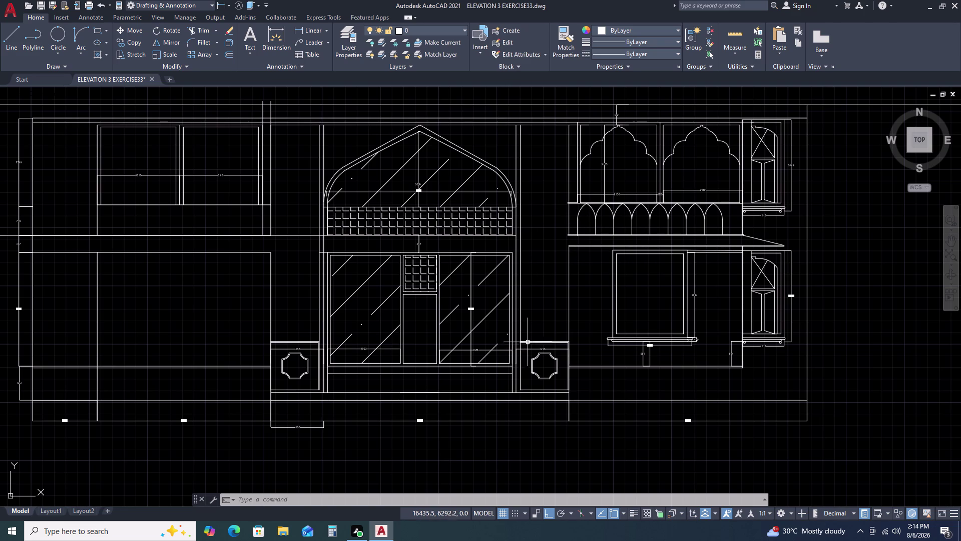
Draw a small rectangle with RECTANG near the top of the strip.
text(RE)
text(C)
key(space)
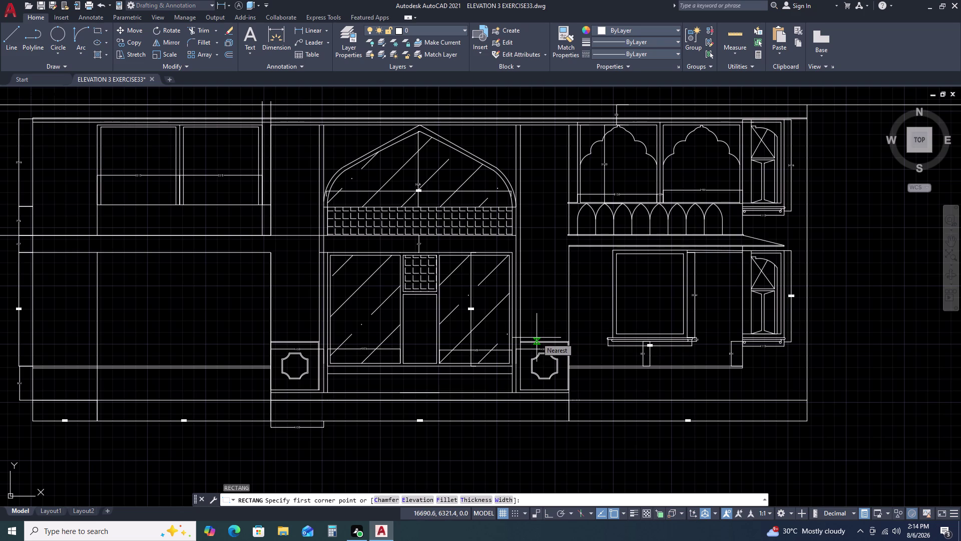
double_click(528, 139)
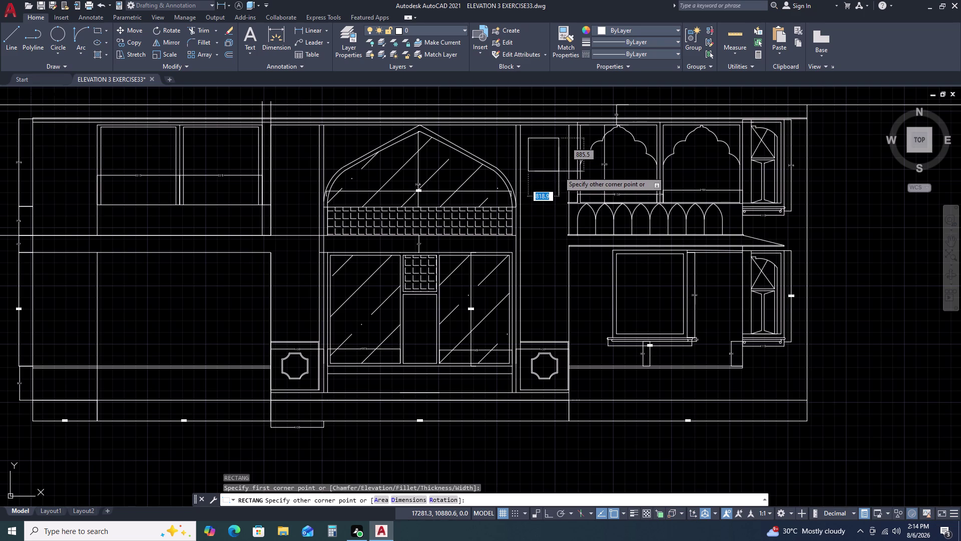
click(559, 170)
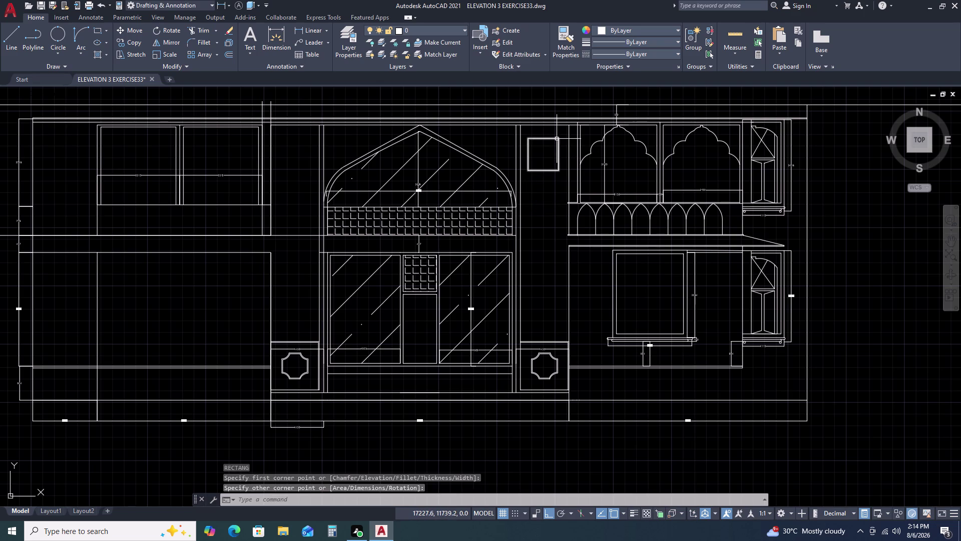
Draw a horizontal guide line and move the rectangle up against it.
text(L)
key(space)
scroll(up, 3)
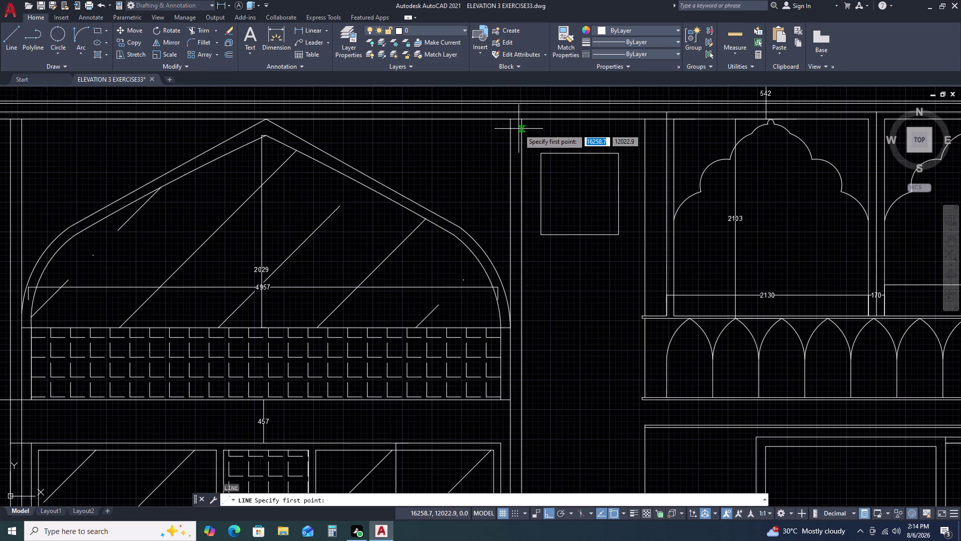
click(519, 119)
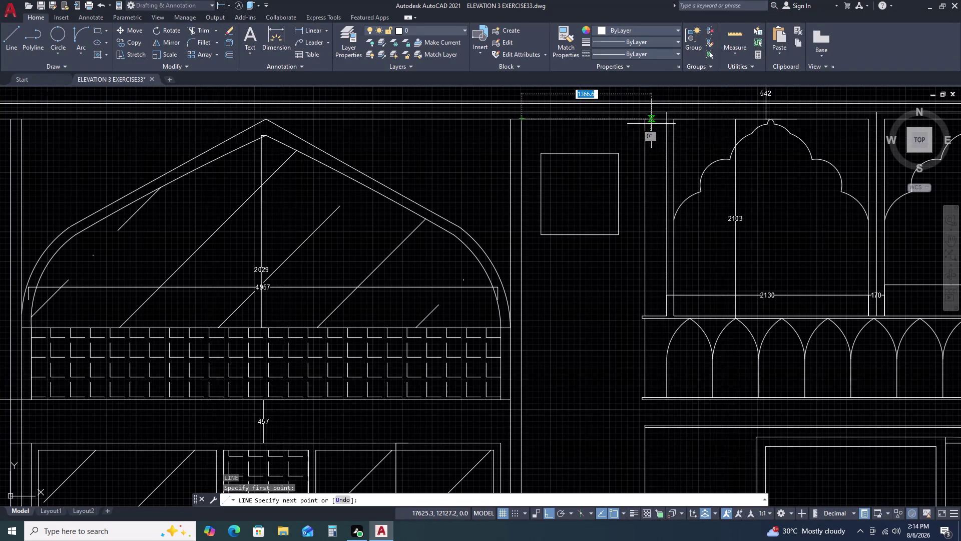
click(646, 116)
key(Escape)
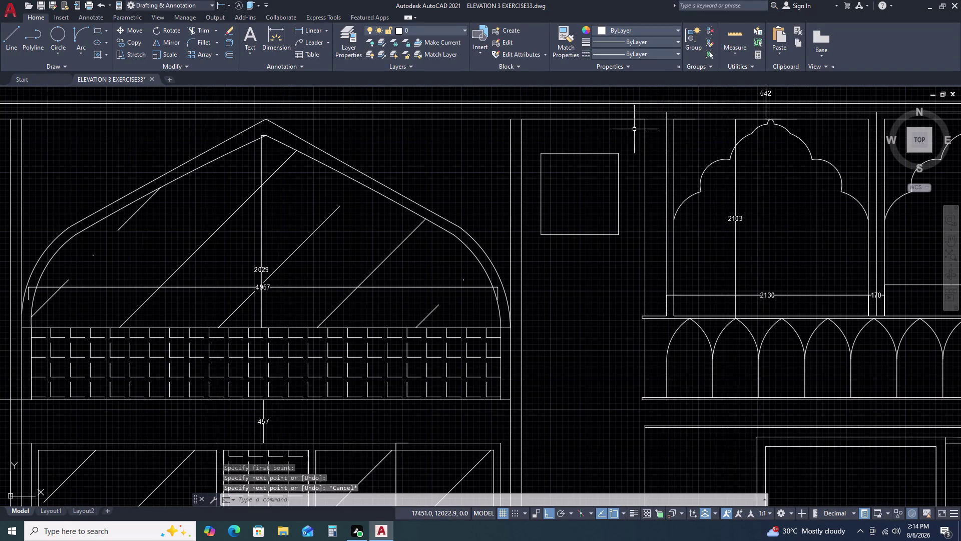
double_click(630, 132)
click(603, 171)
text(M)
key(space)
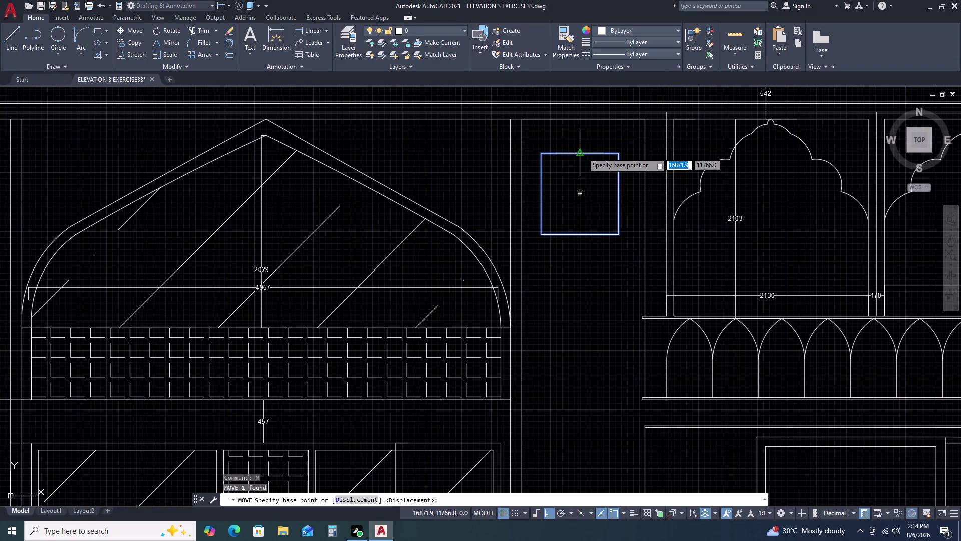
double_click(582, 152)
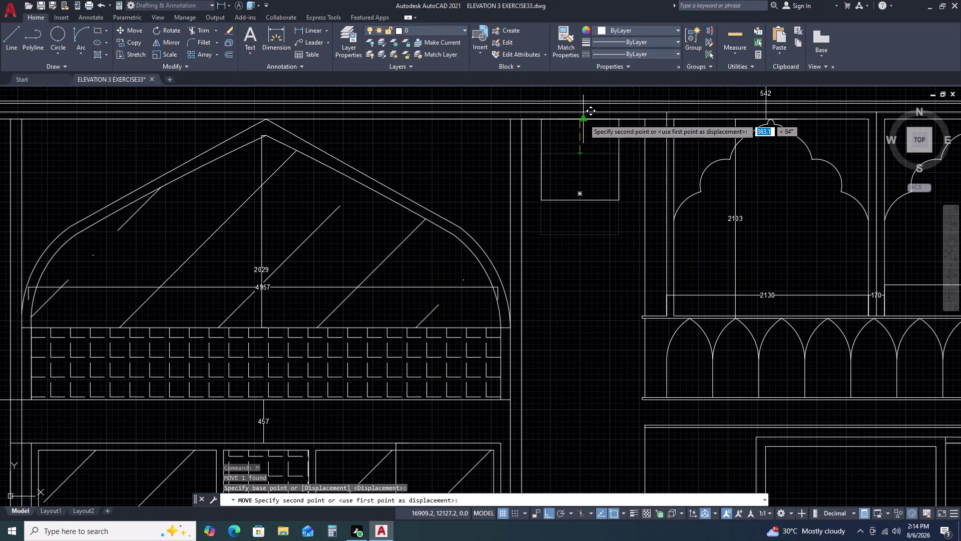
click(583, 119)
Delete the horizontal guide line.
click(608, 160)
click(556, 261)
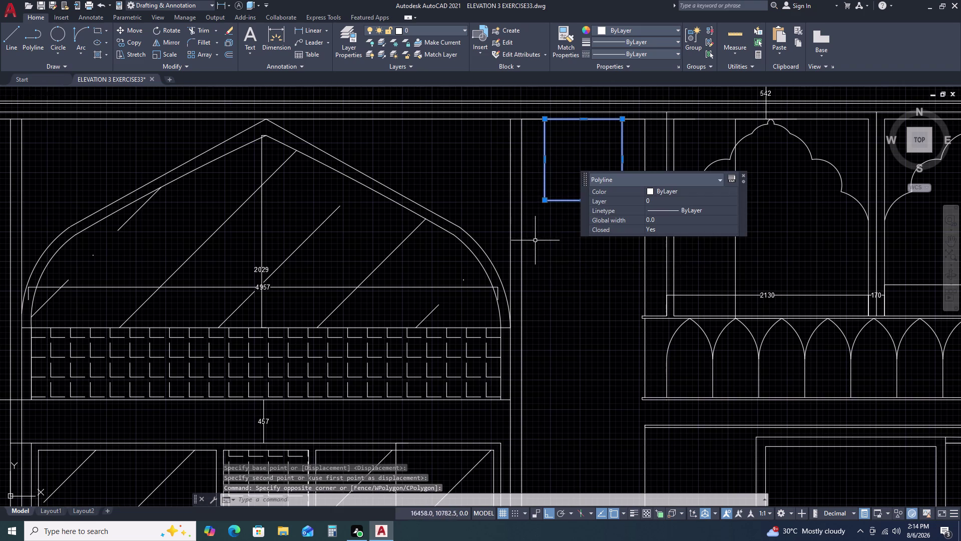
key(Escape)
double_click(532, 120)
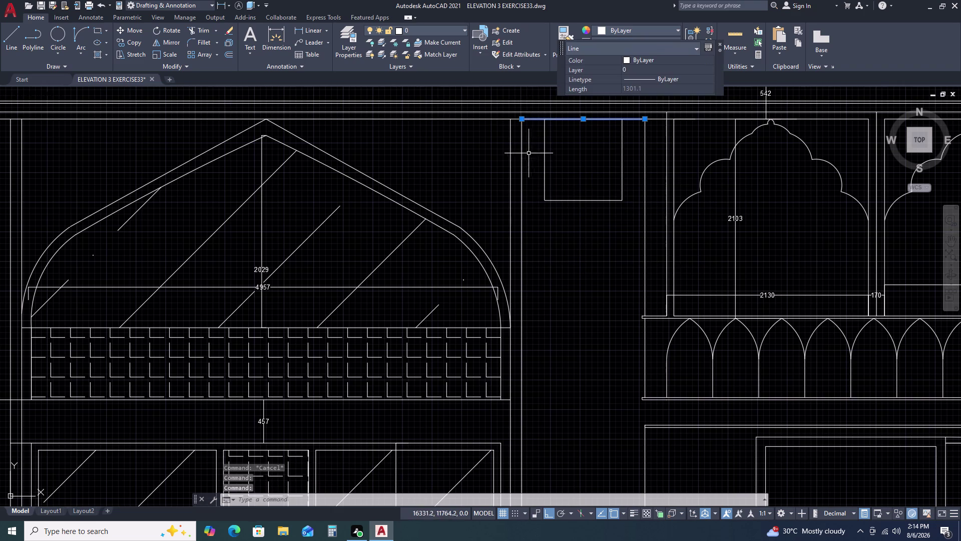
key(Delete)
Move the rectangle slightly lower in the strip.
click(576, 167)
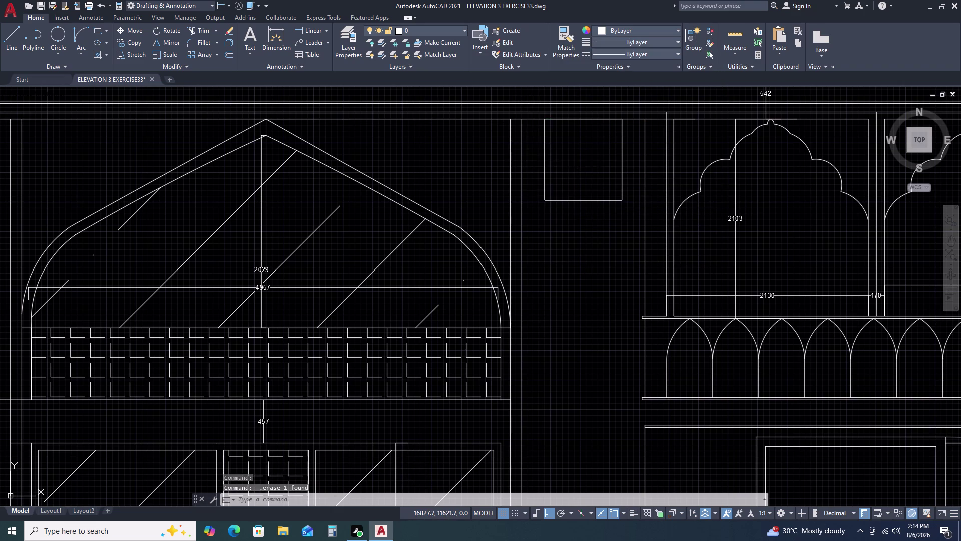
click(556, 212)
text(M)
key(space)
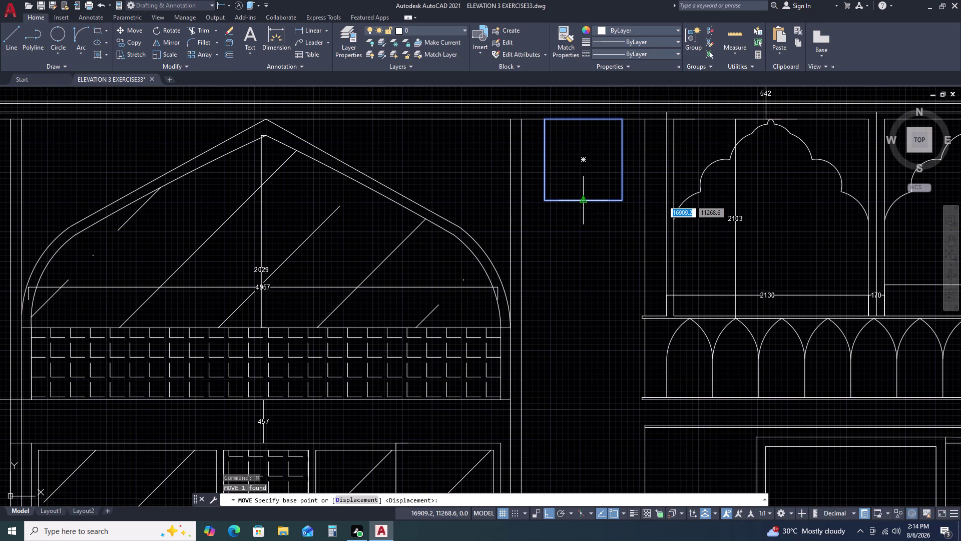
double_click(587, 200)
click(585, 233)
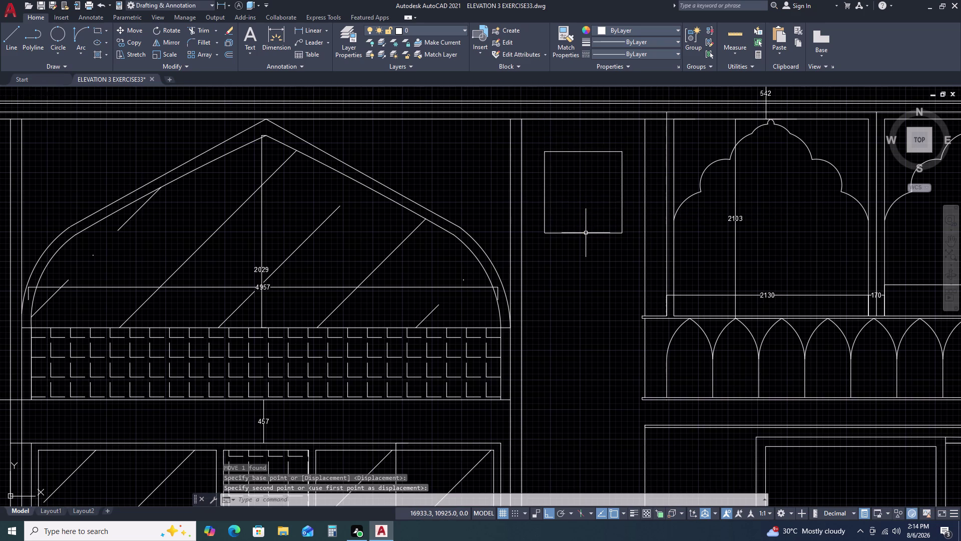
Stretch the rectangle's bottom edge upward to shorten the panel.
click(585, 233)
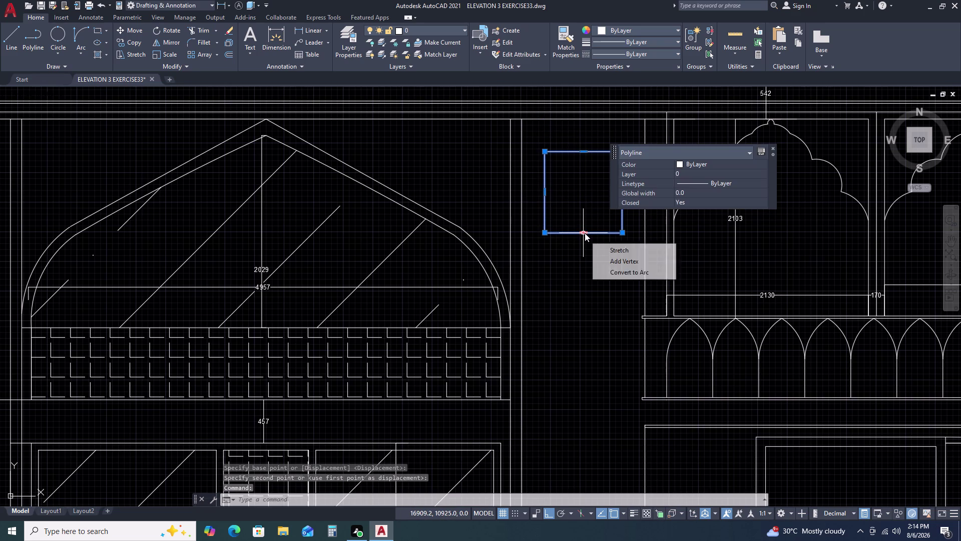
double_click(585, 232)
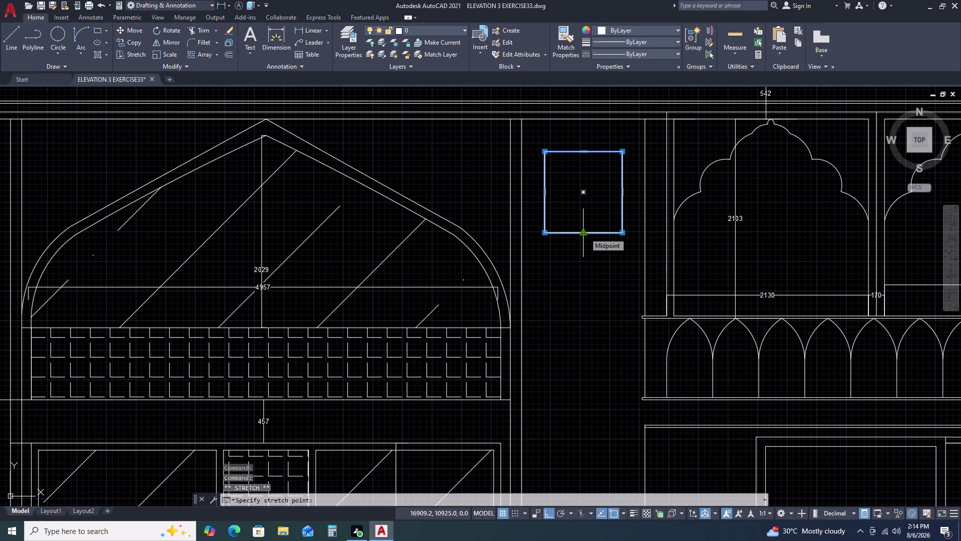
double_click(590, 208)
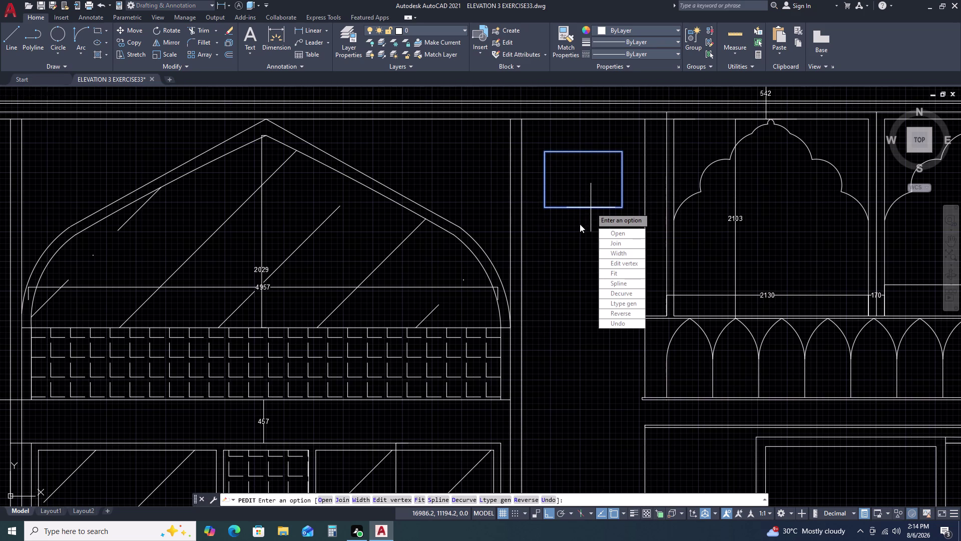
double_click(579, 224)
click(556, 241)
key(Escape)
key(Escape)
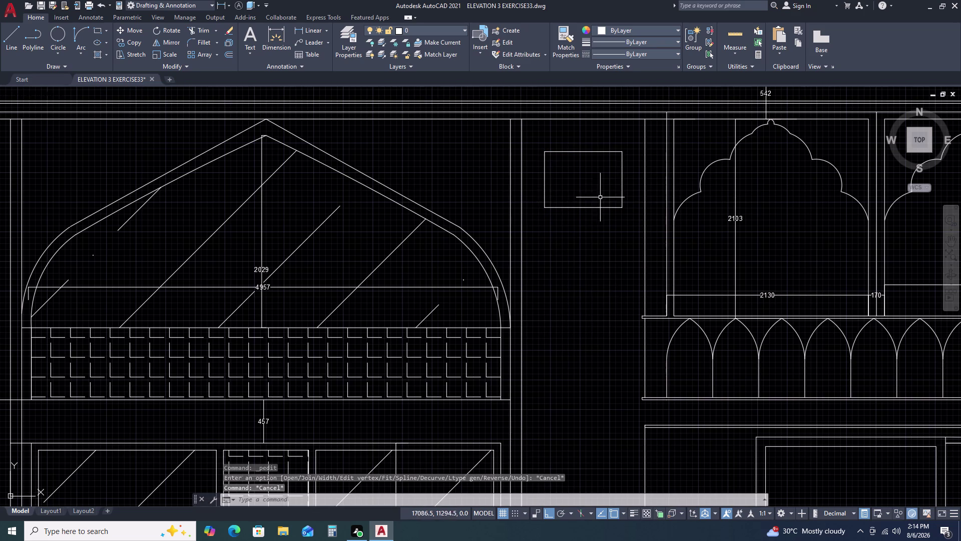
click(610, 207)
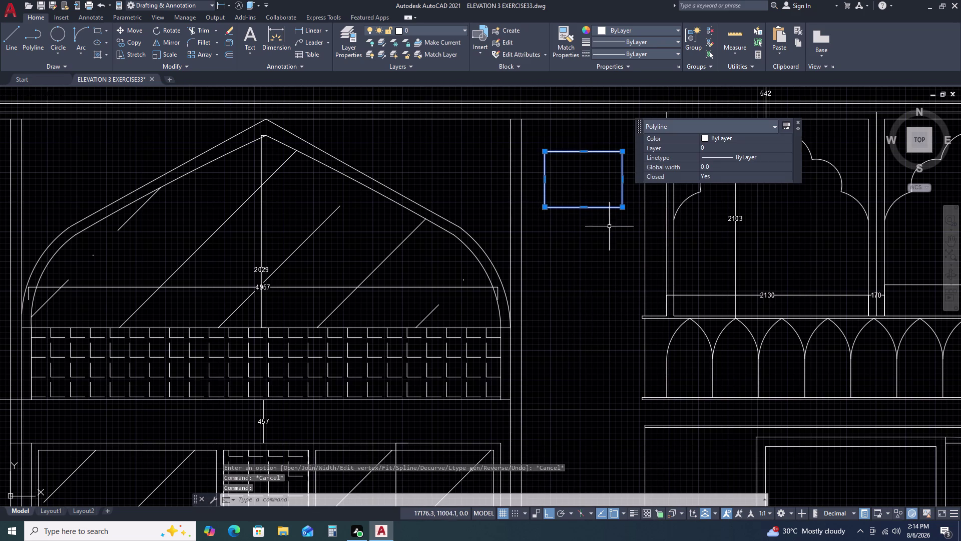
Copy the panel to a position directly below it.
key(c)
key(o)
key(space)
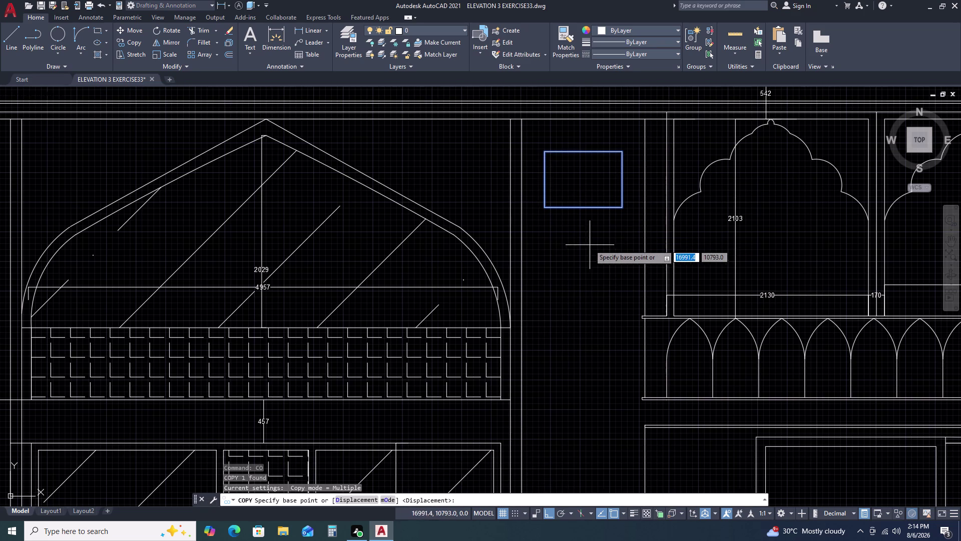
click(544, 206)
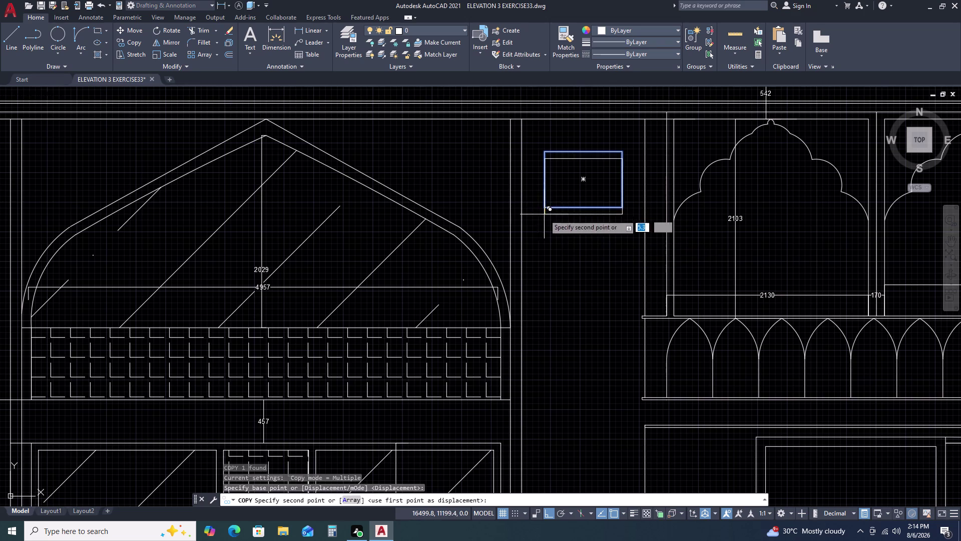
click(537, 294)
key(Escape)
Copy the second panel downward to make a third panel.
middle_drag(590, 310, 592, 301)
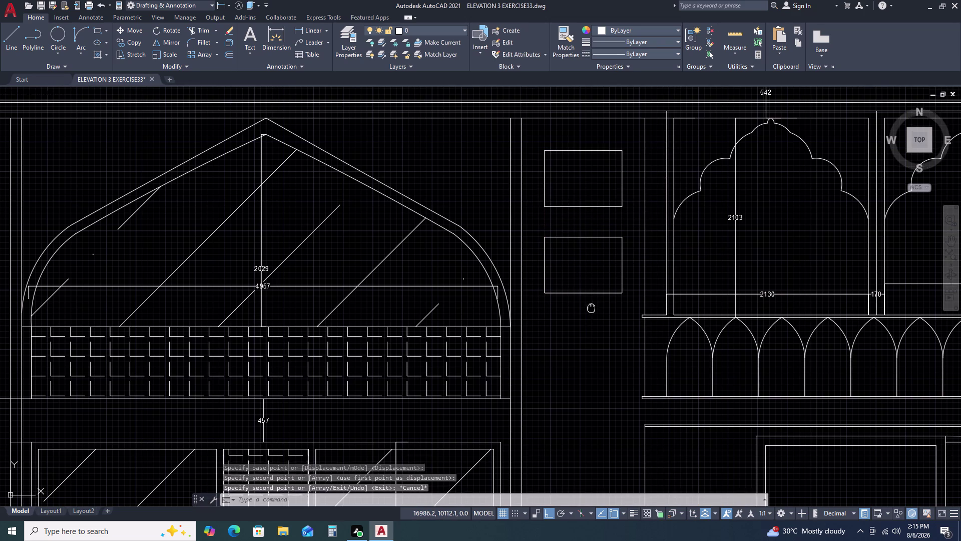
middle_drag(593, 301, 600, 246)
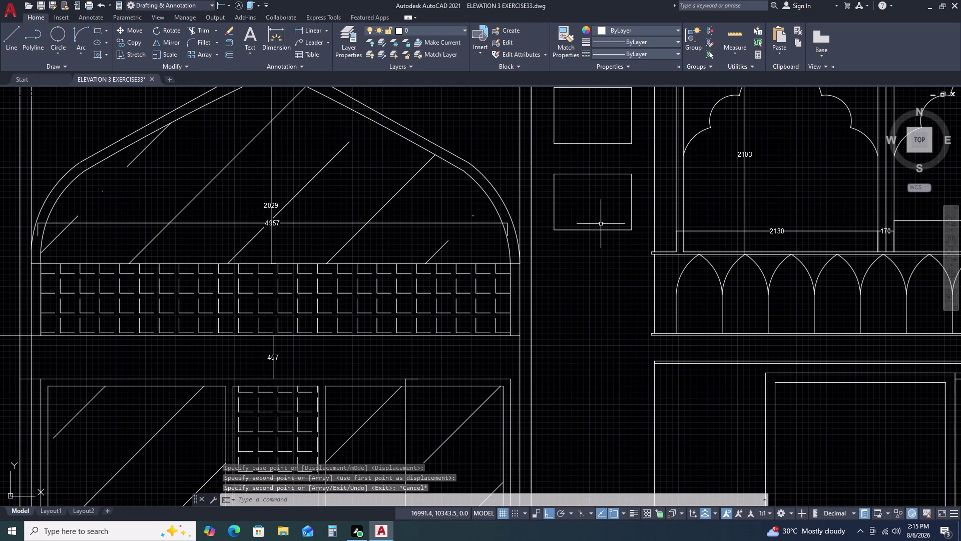
click(600, 224)
double_click(581, 237)
key(c)
text(O)
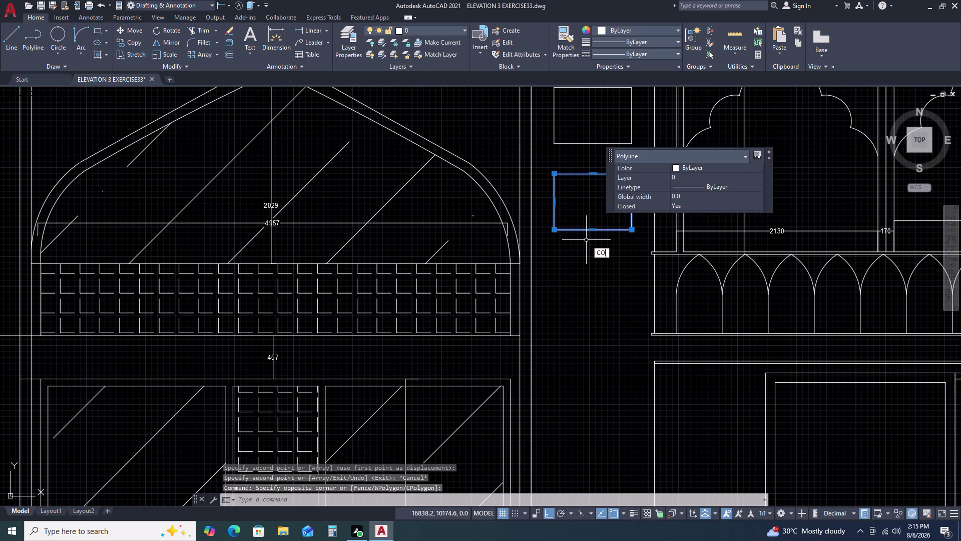
key(space)
click(554, 232)
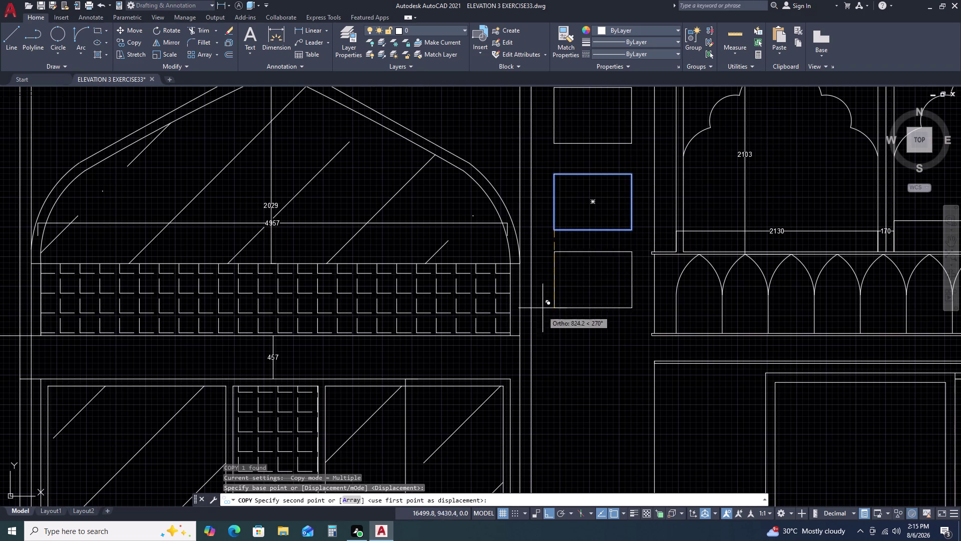
click(548, 308)
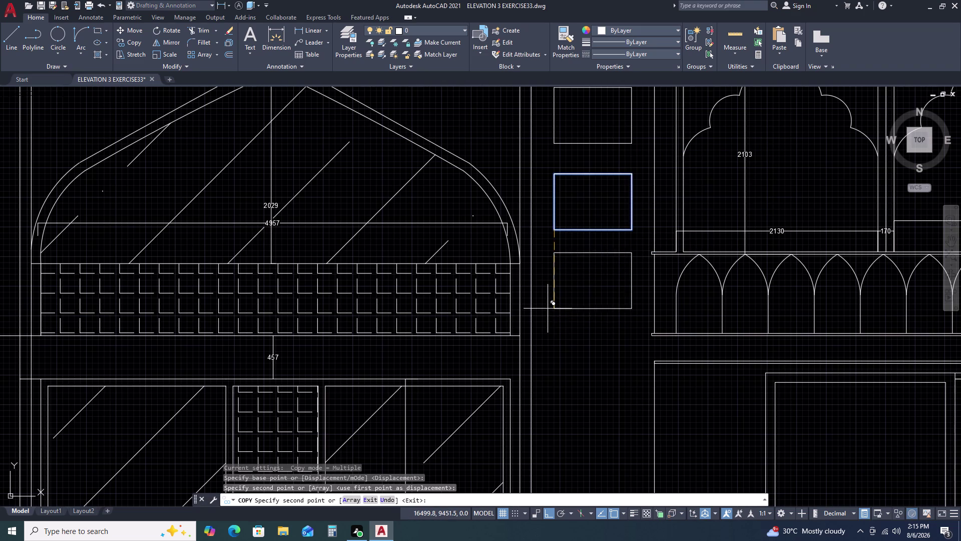
key(Escape)
Select the bottom panel to stretch its lower edge.
click(578, 302)
click(571, 317)
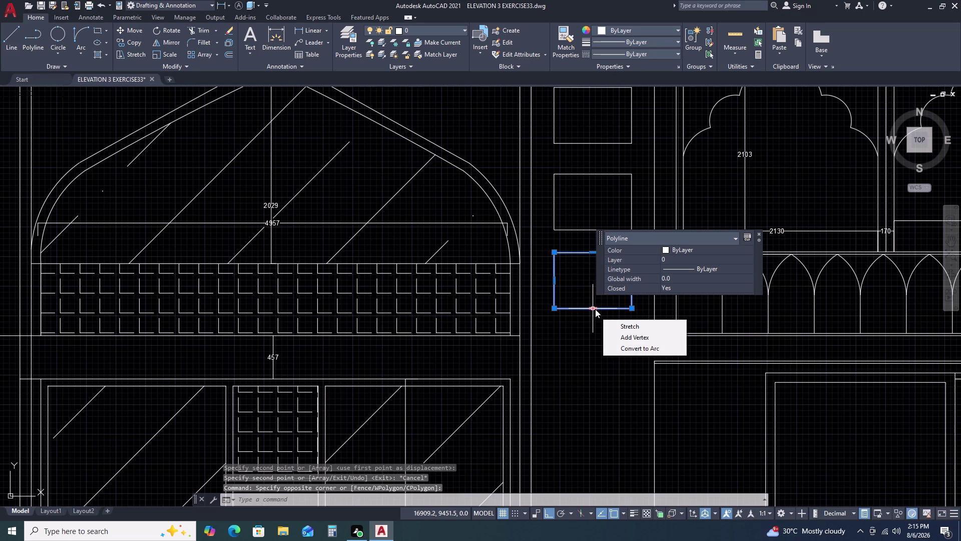
click(595, 309)
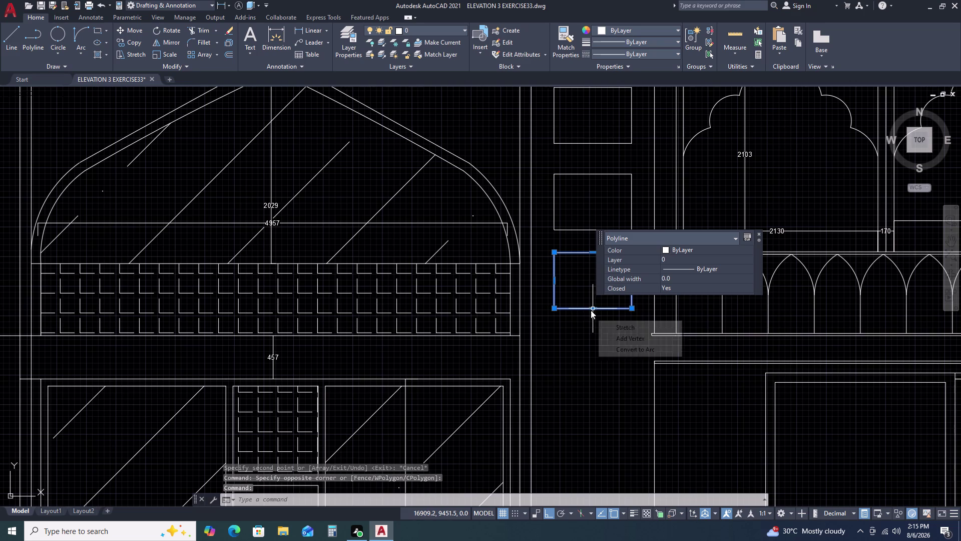
Stretch the bottom panel's lower edge to the arcade base line and draw a reference line.
click(591, 310)
click(592, 335)
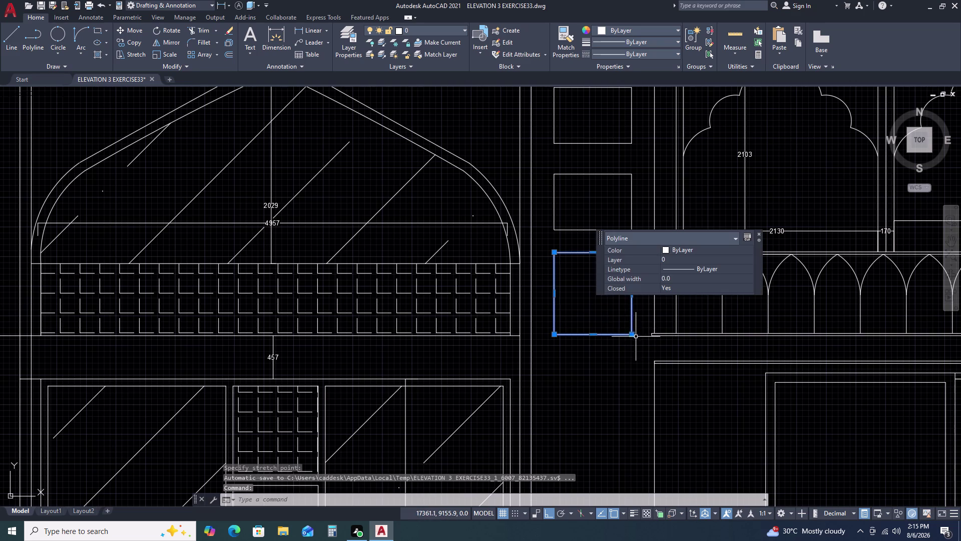
key(Escape)
text(L)
key(space)
scroll(up, 3)
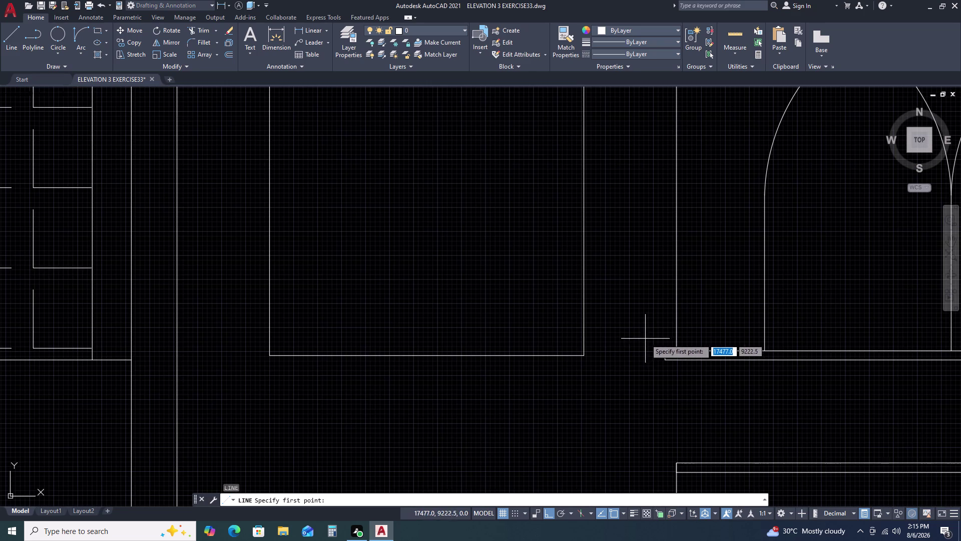
click(665, 362)
click(497, 361)
key(Escape)
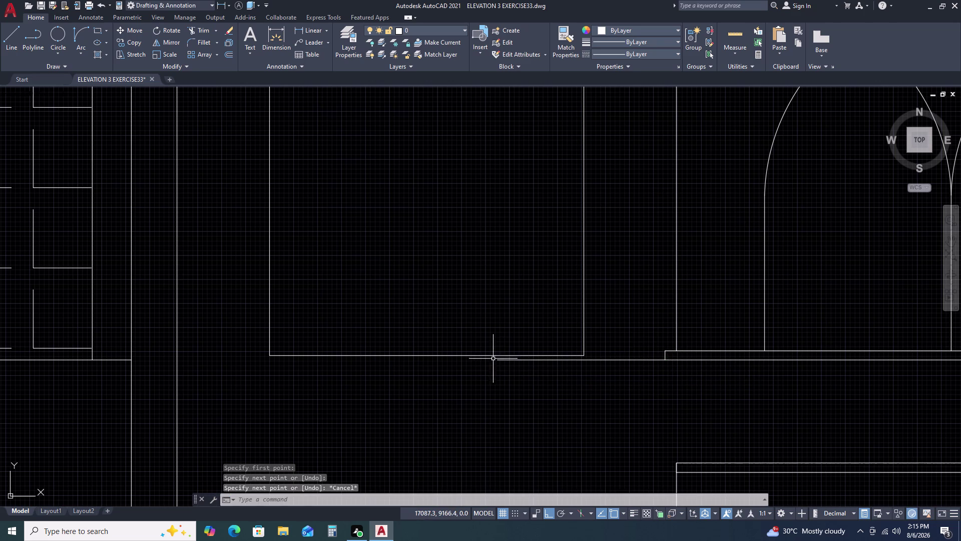
Move the stretched panel so its lower-right corner sits on the base line.
click(595, 325)
click(533, 321)
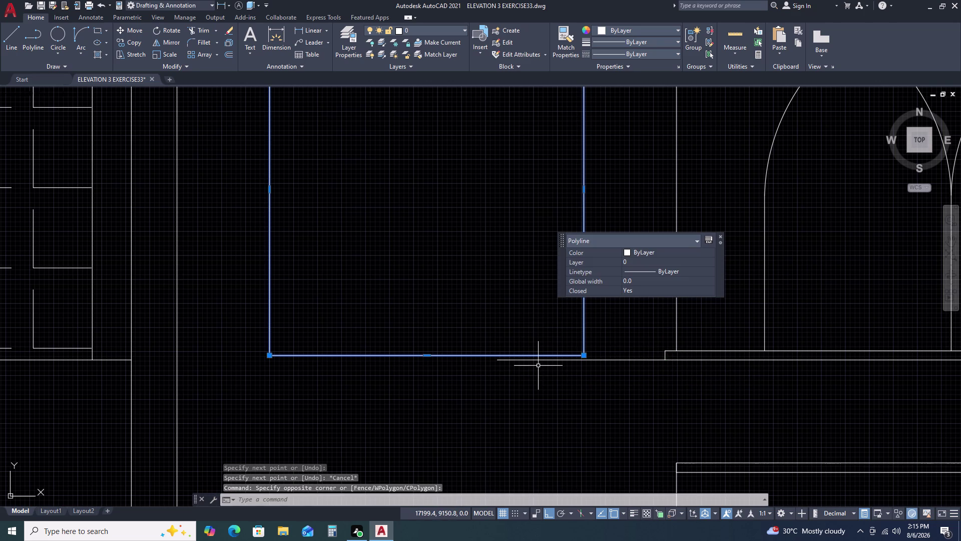
text(M)
key(space)
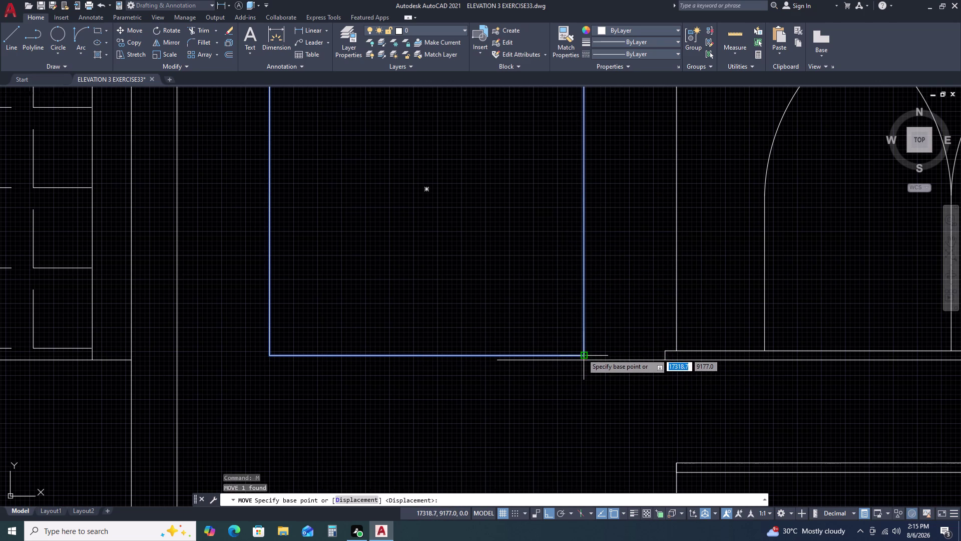
click(583, 354)
click(582, 360)
scroll(down, 3)
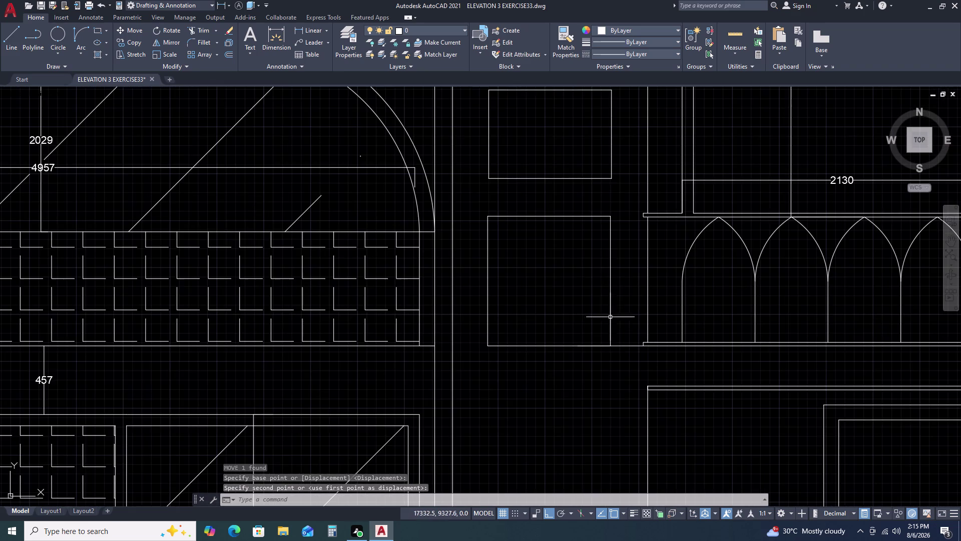
scroll(down, 3)
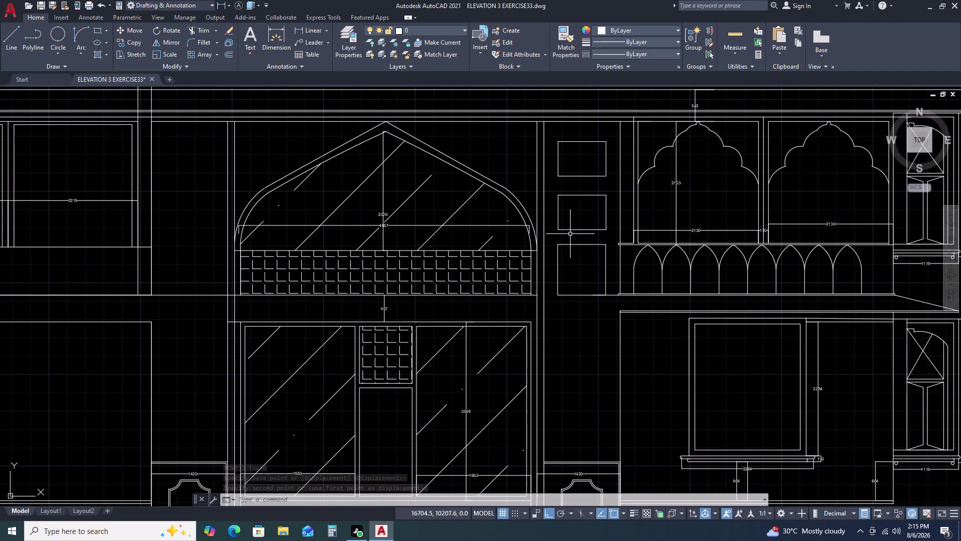
Dimension the 344 gap between the strip top and the first panel.
key(d)
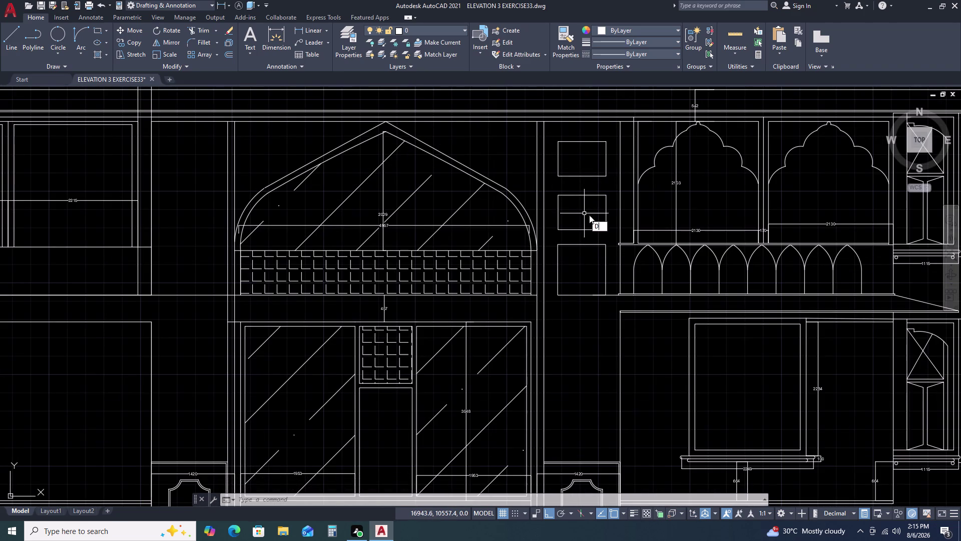
key(l)
key(i)
key(space)
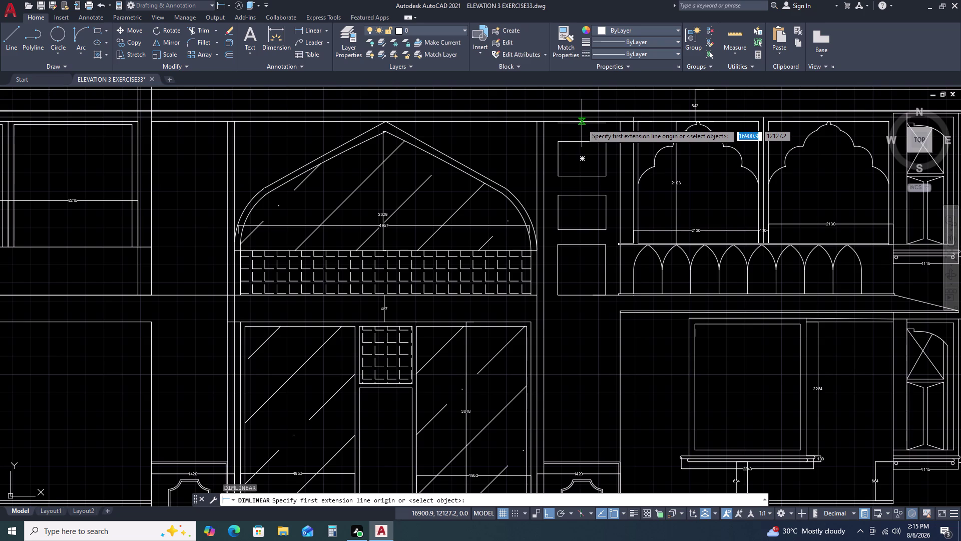
click(582, 120)
double_click(580, 141)
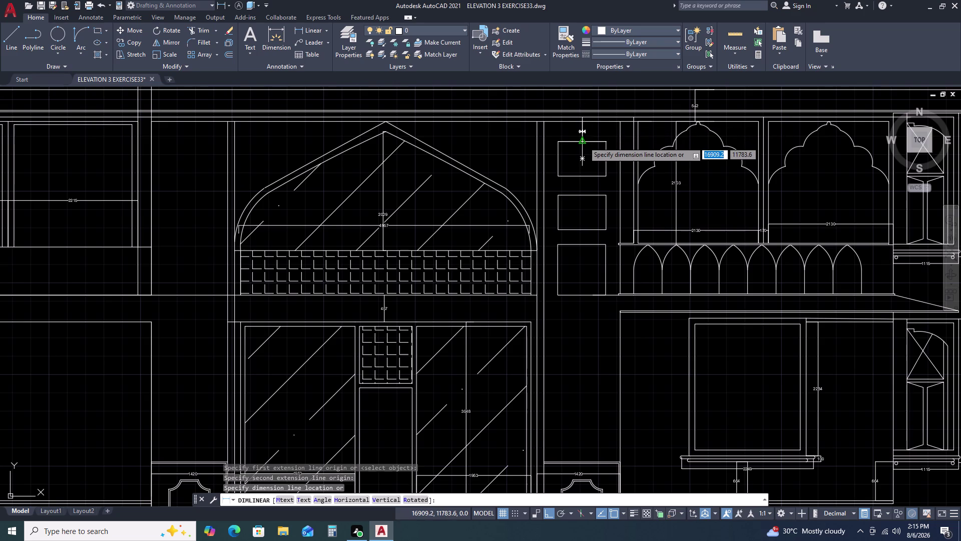
scroll(up, 3)
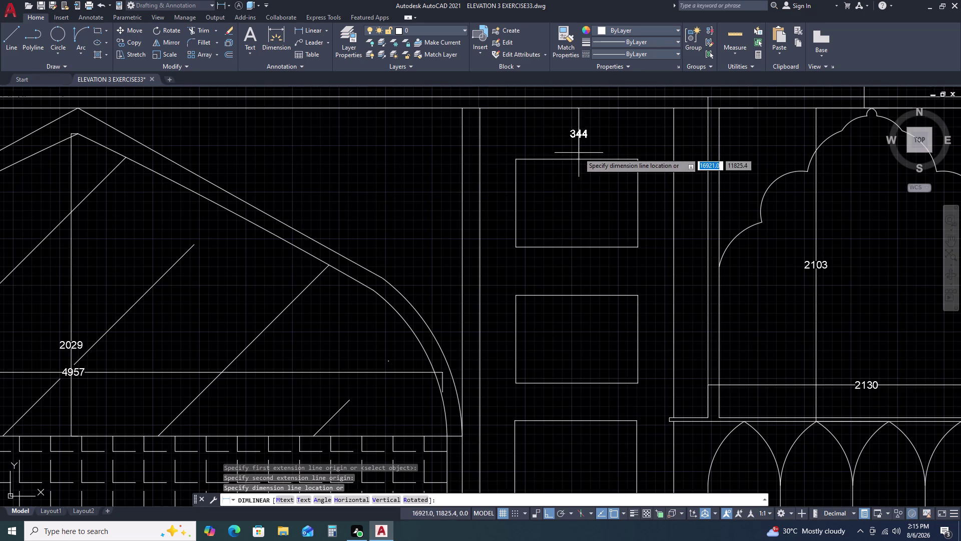
click(578, 161)
Add the 324 and 252 gap dimensions between the lower panels.
key(space)
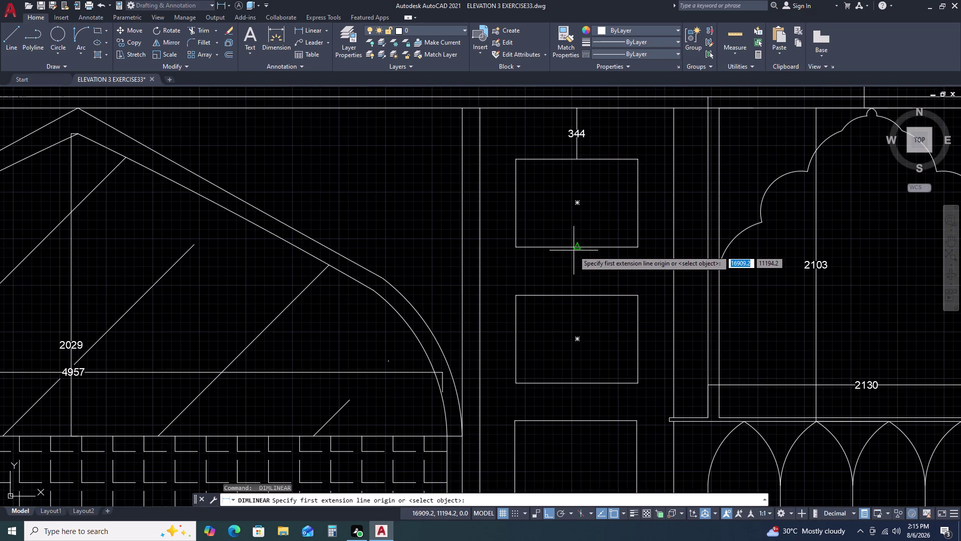
click(575, 246)
double_click(579, 295)
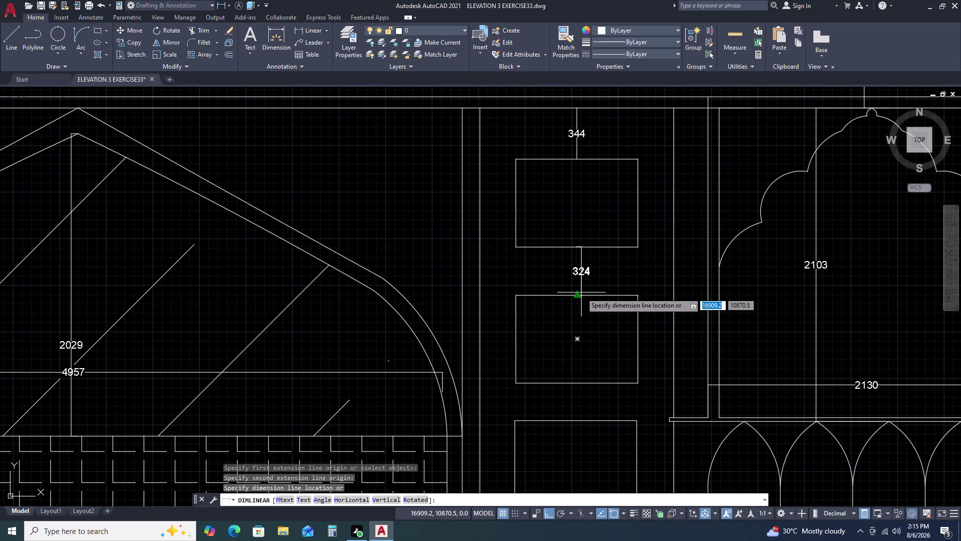
click(576, 292)
key(space)
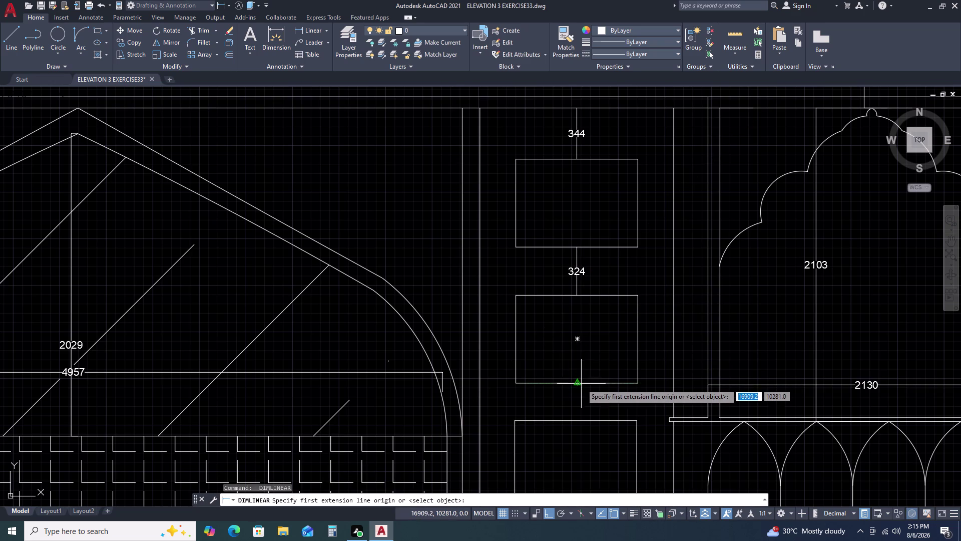
click(575, 384)
click(576, 419)
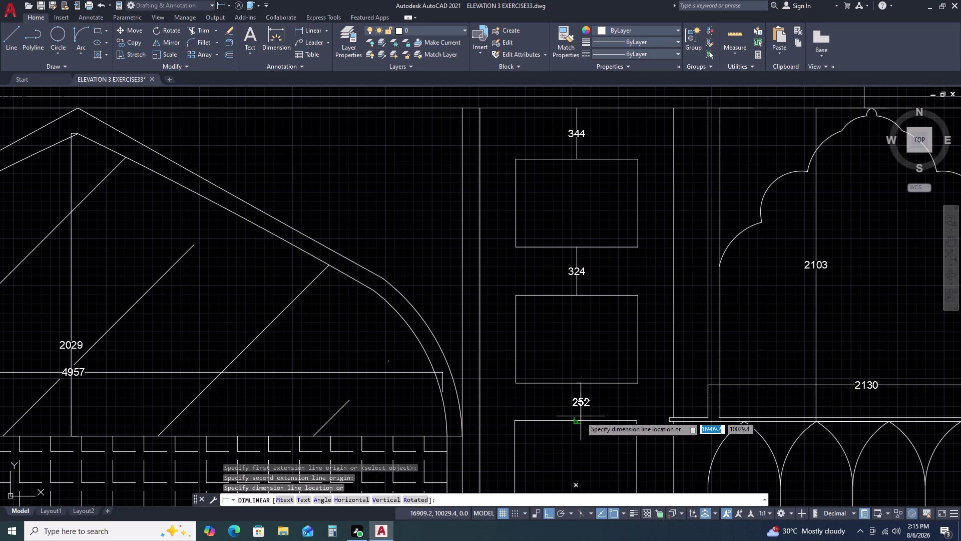
click(578, 416)
scroll(down, 3)
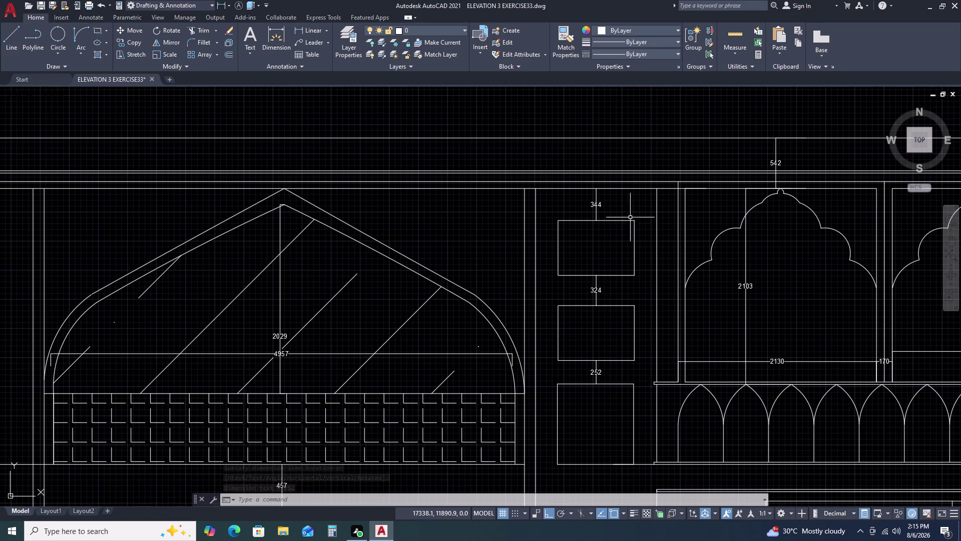
key(Escape)
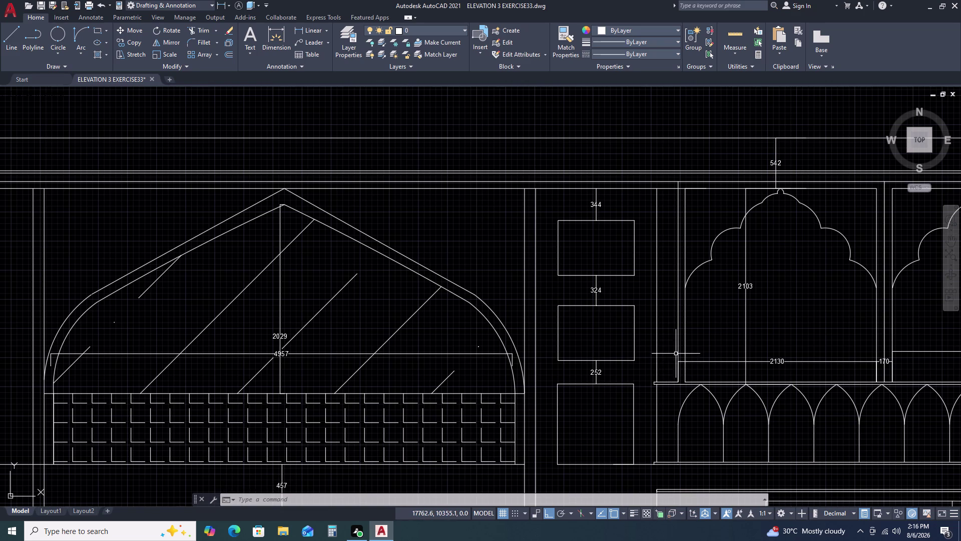
Attempt a full-height dimension of the strip, then abandon it.
key(d)
text(LI)
key(space)
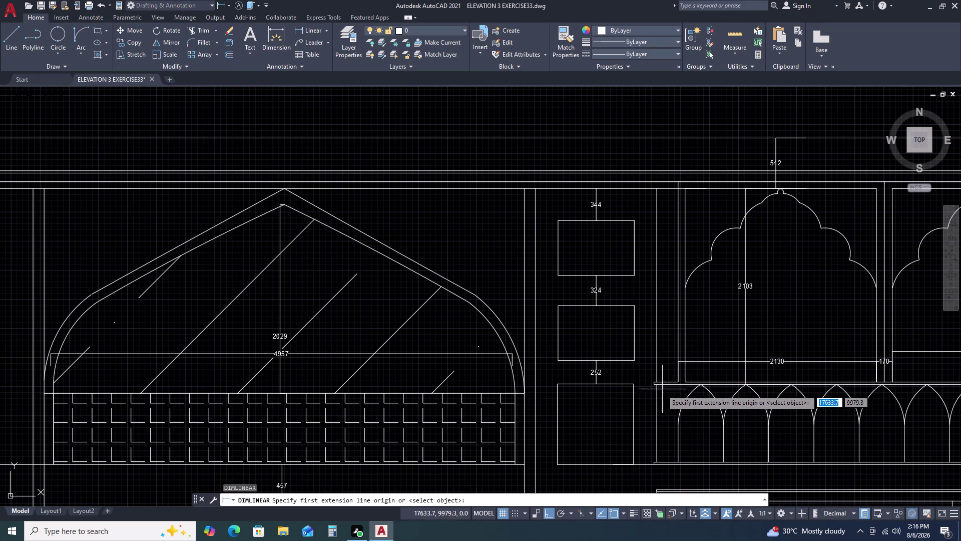
scroll(up, 3)
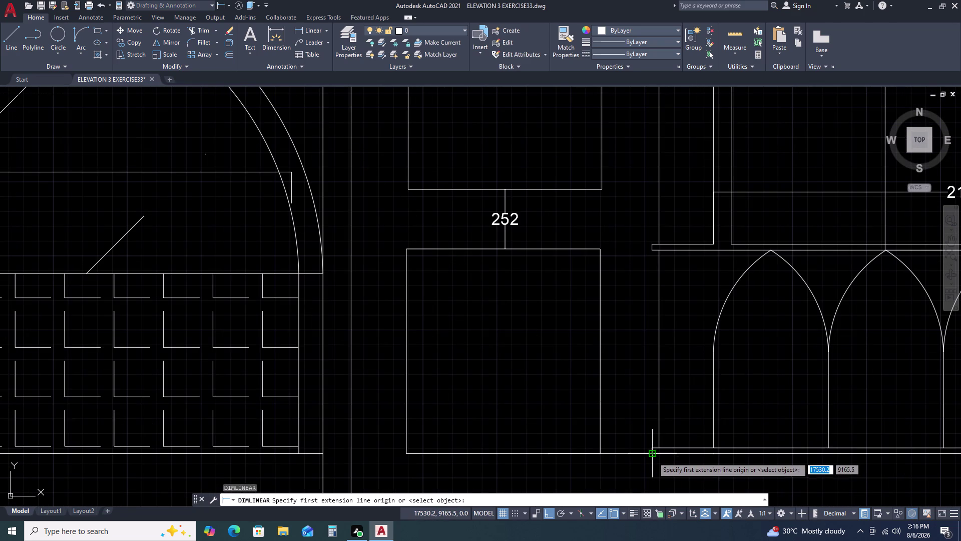
double_click(651, 455)
scroll(down, 3)
middle_drag(668, 132, 663, 241)
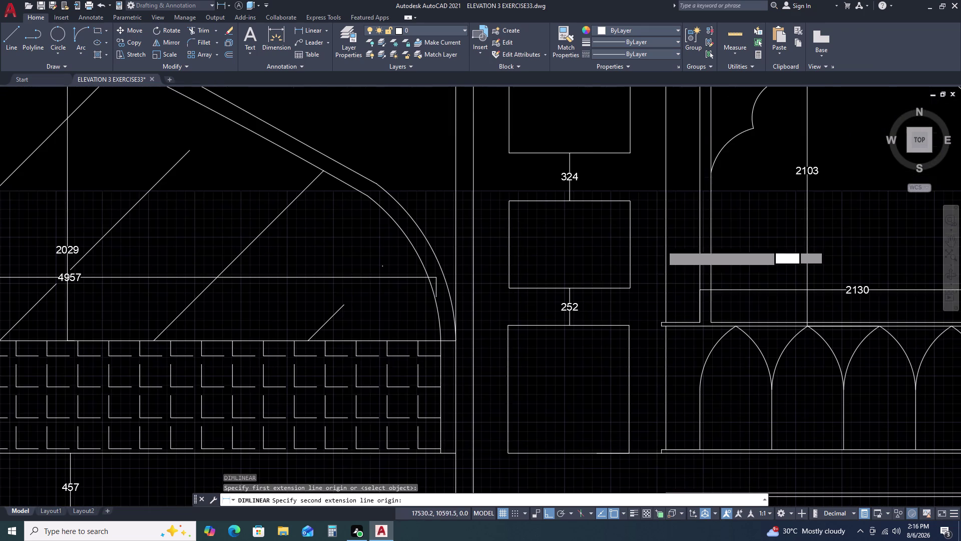
middle_drag(683, 132, 668, 263)
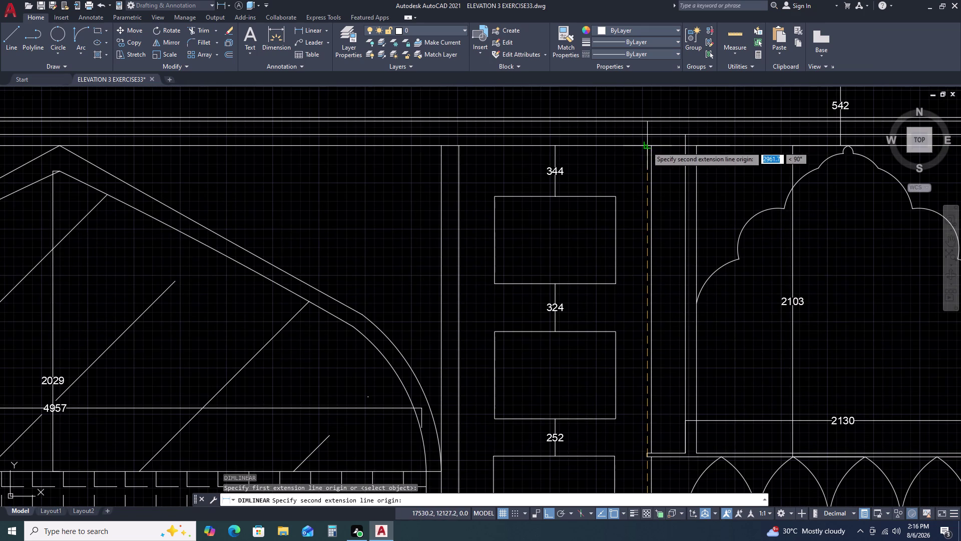
double_click(647, 147)
key(Escape)
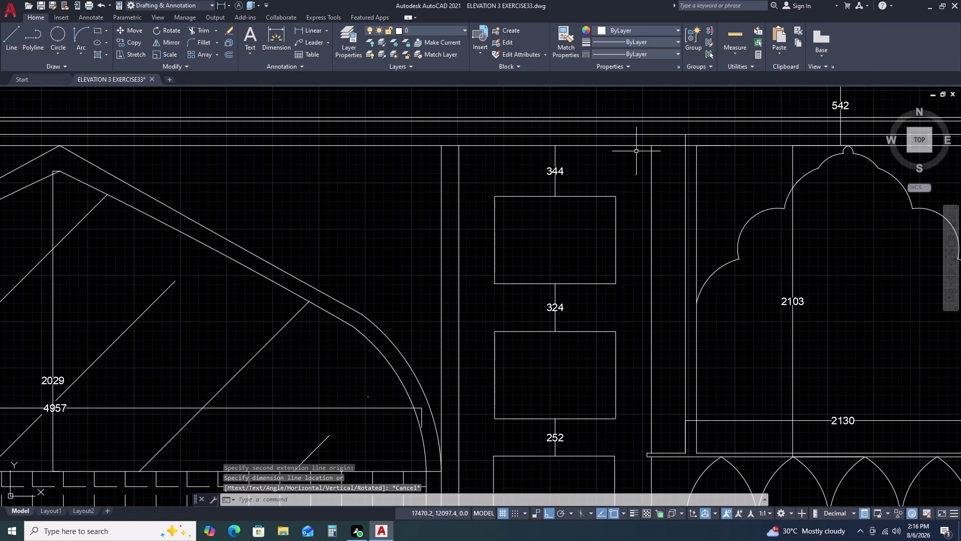
scroll(down, 3)
key(d)
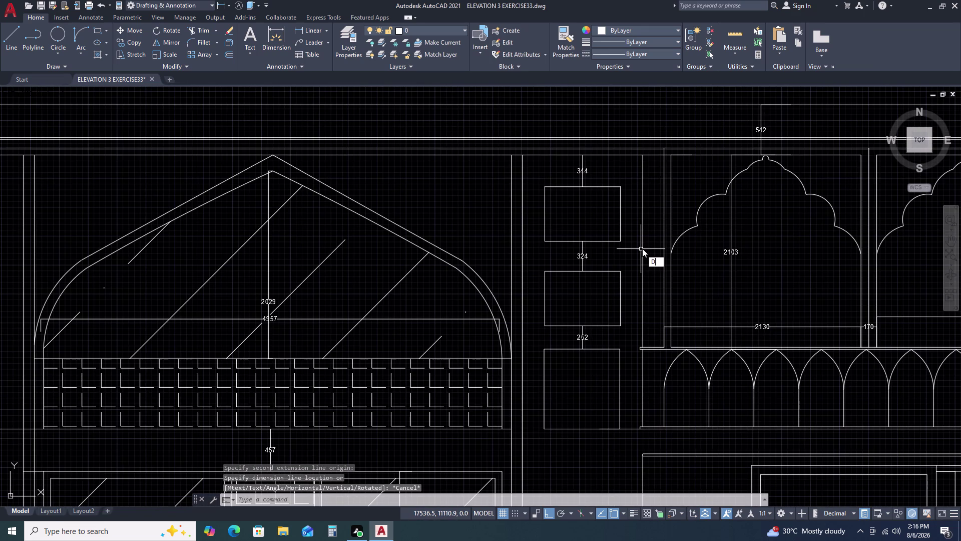
key(l)
key(Escape)
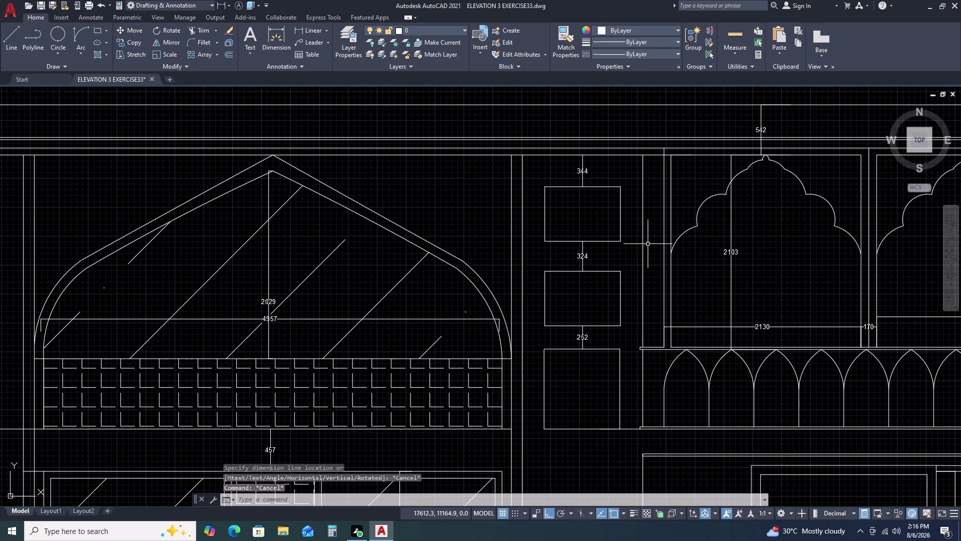
text(L)
key(space)
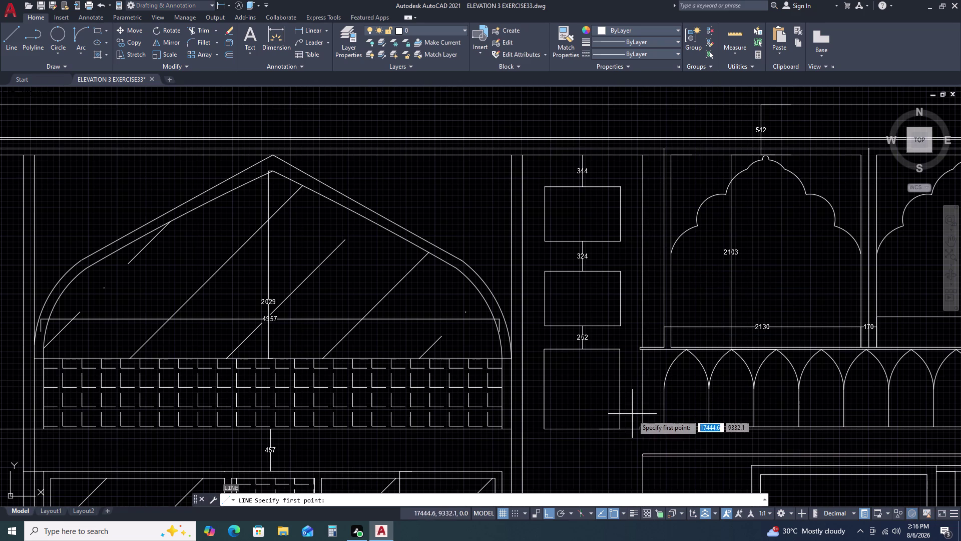
Draw a vertical line from the bottom box's corner up past the top box.
drag(621, 431, 622, 424)
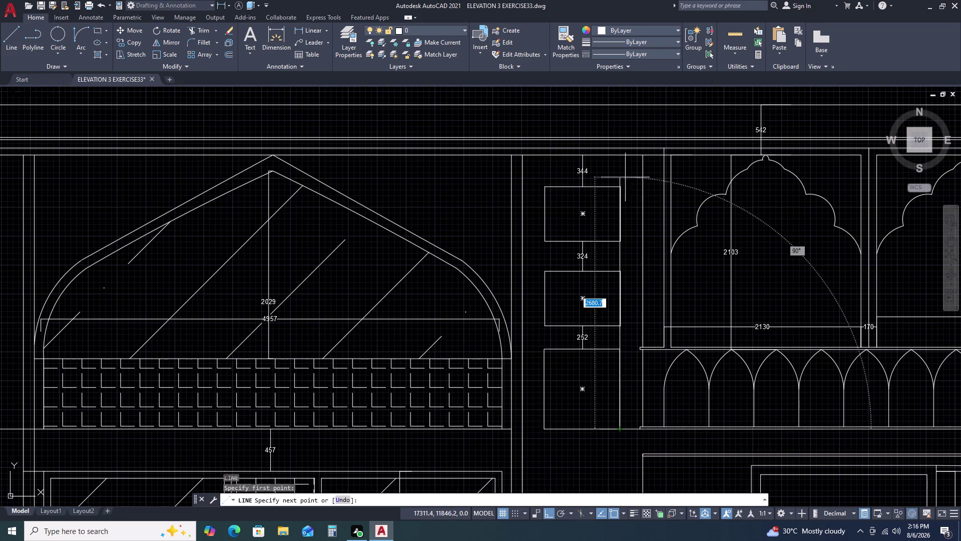
click(621, 158)
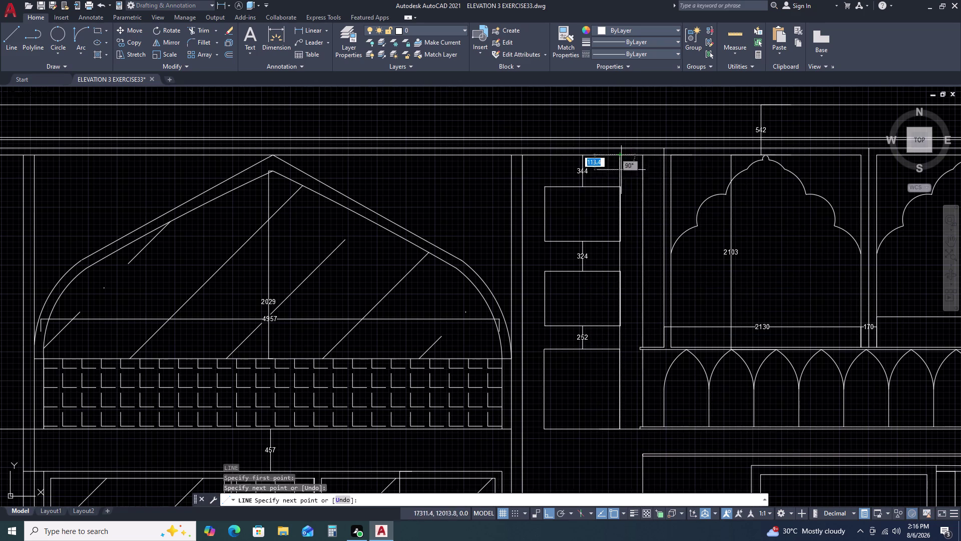
key(Escape)
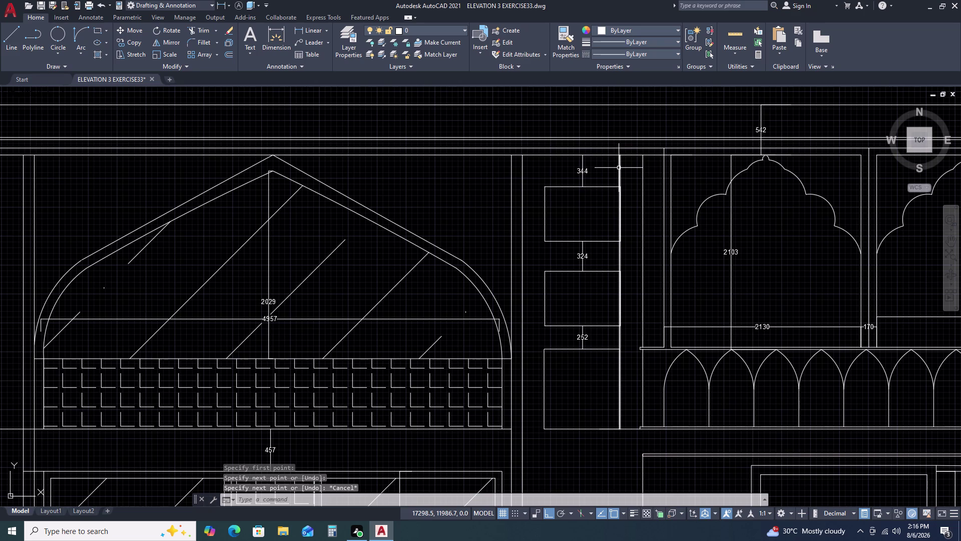
Divide the vertical line into 4 equal segments.
click(619, 168)
key(d)
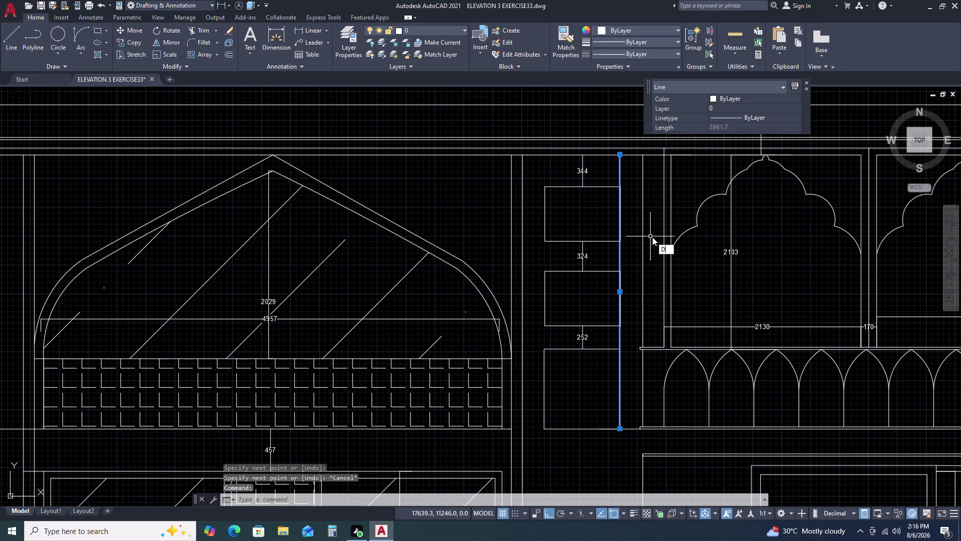
key(i)
text(V)
key(space)
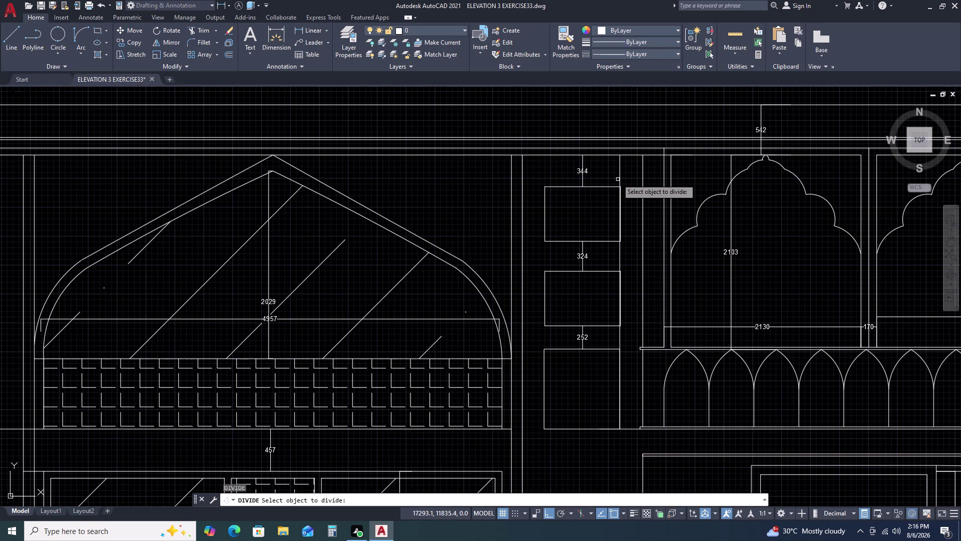
click(620, 166)
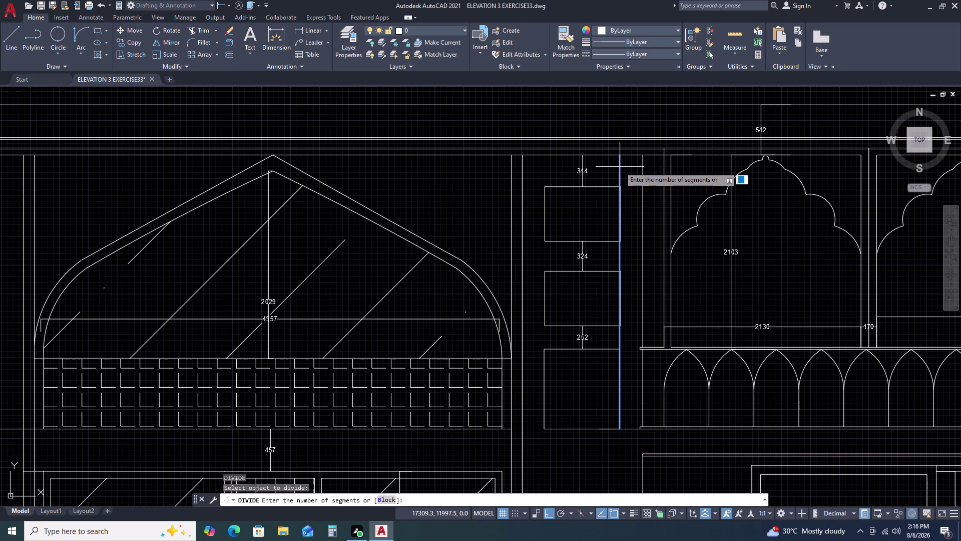
text(4)
key(space)
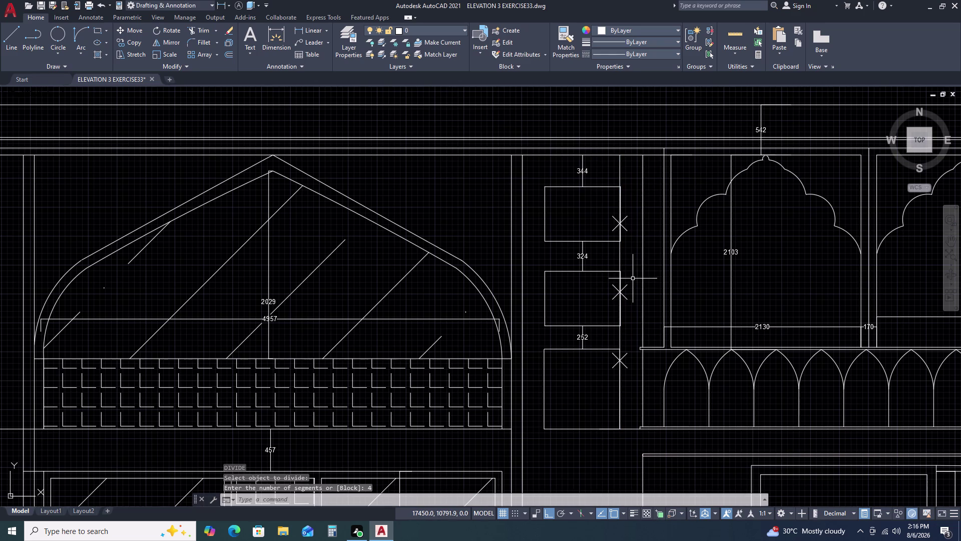
key(Escape)
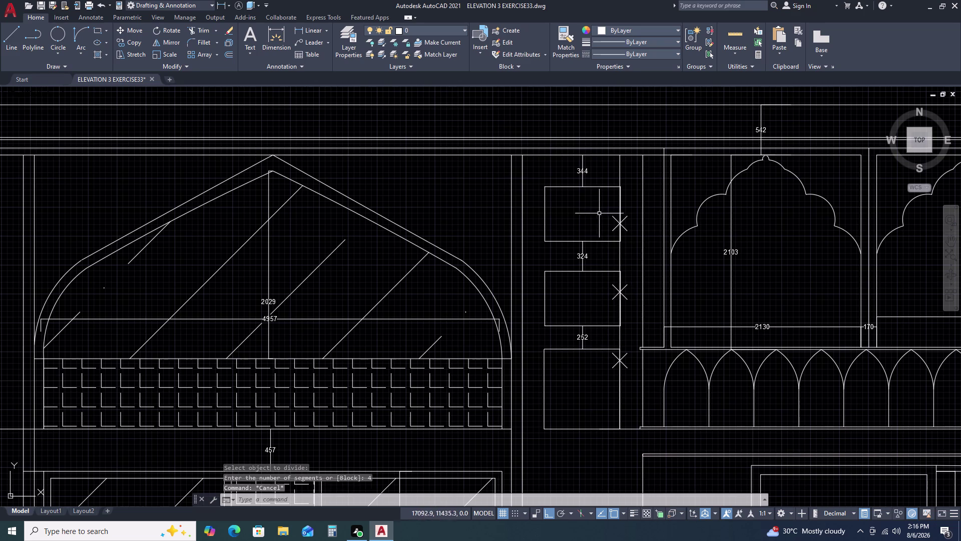
click(605, 182)
Move the top box onto the top division mark.
click(587, 199)
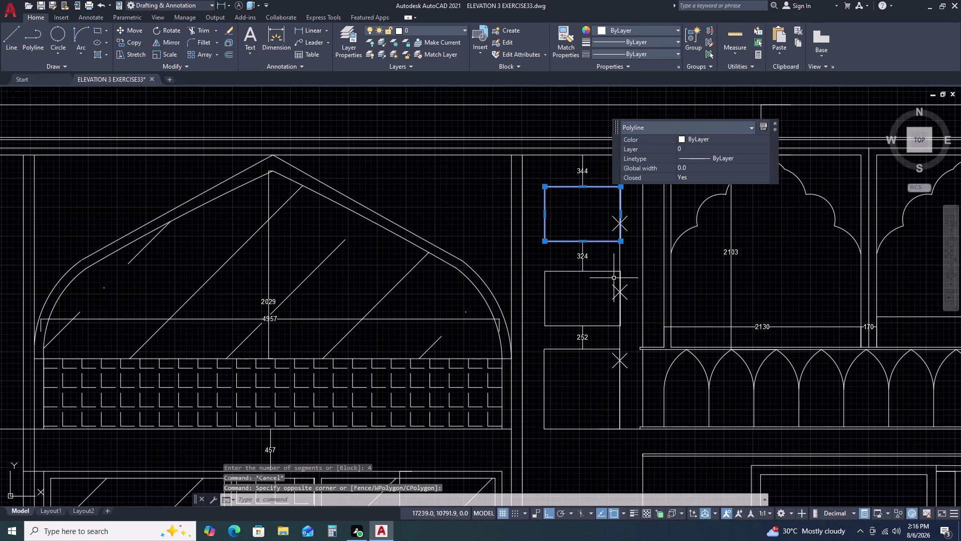
text(M)
key(space)
double_click(619, 243)
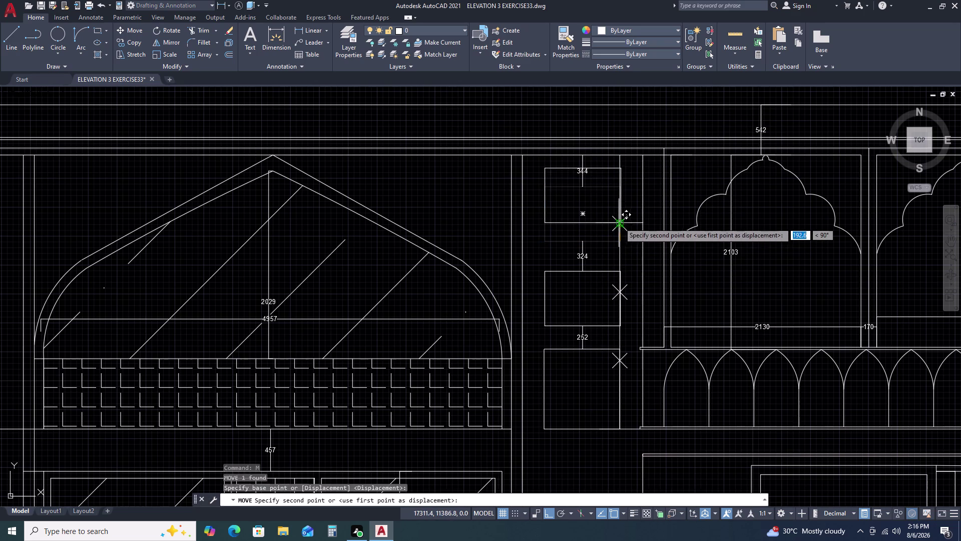
click(620, 221)
triple_click(606, 262)
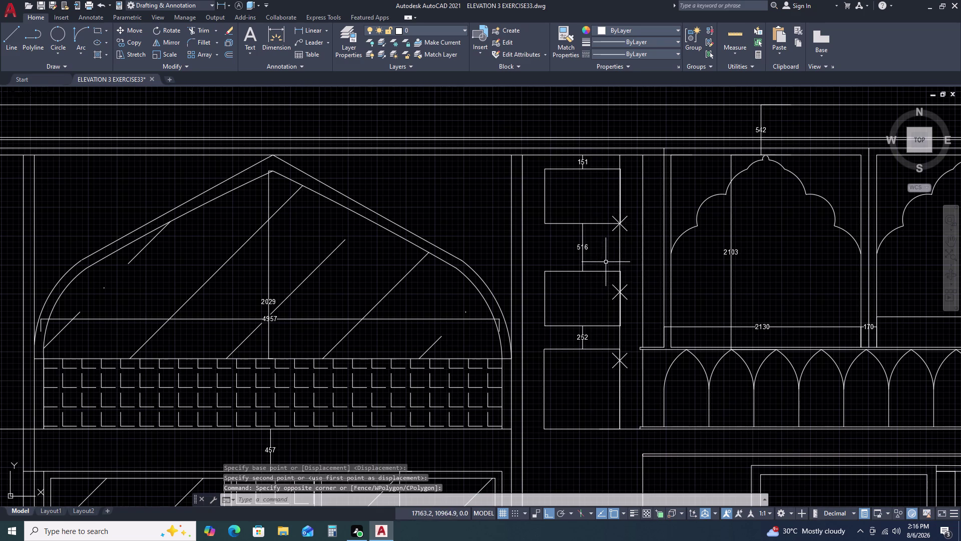
Move the middle box onto the second division mark.
click(592, 282)
click(599, 331)
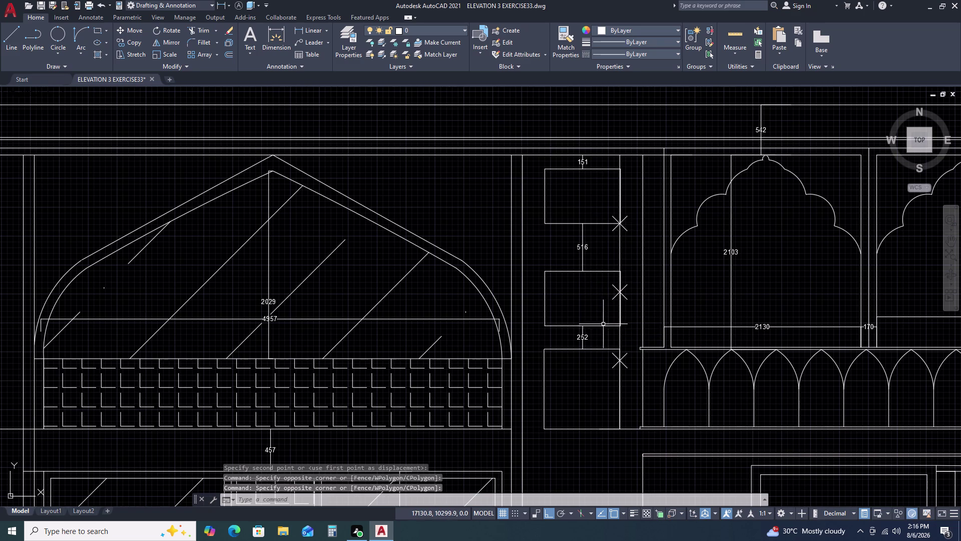
click(603, 324)
click(601, 328)
text(M)
key(space)
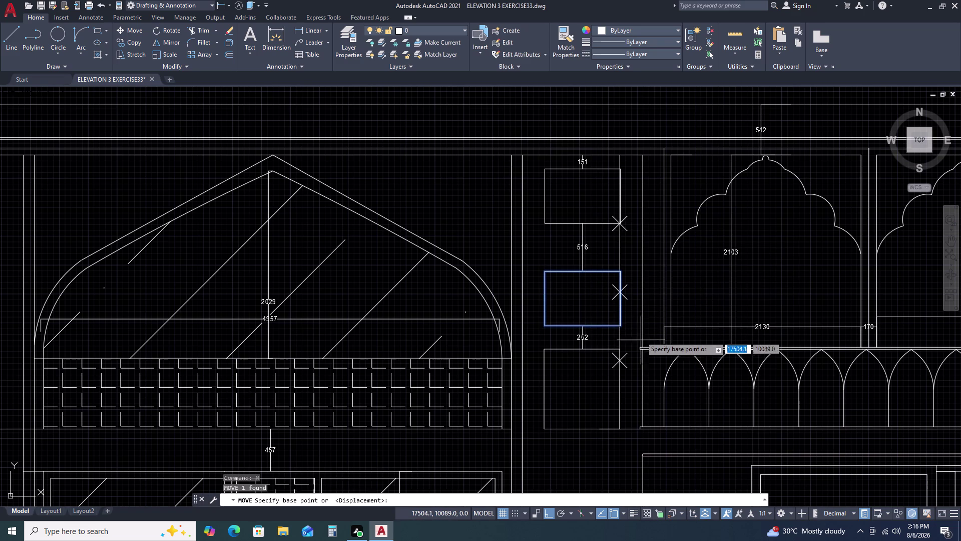
click(621, 329)
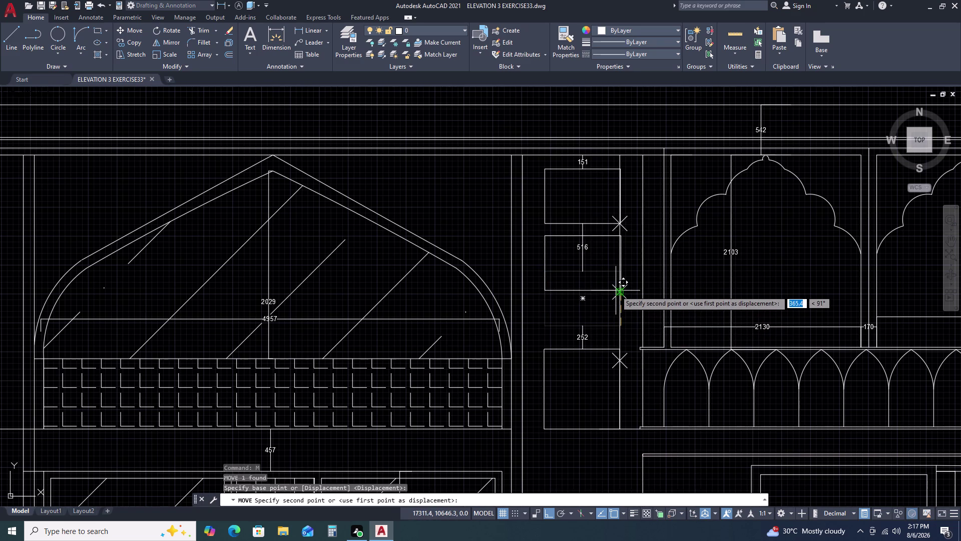
click(619, 293)
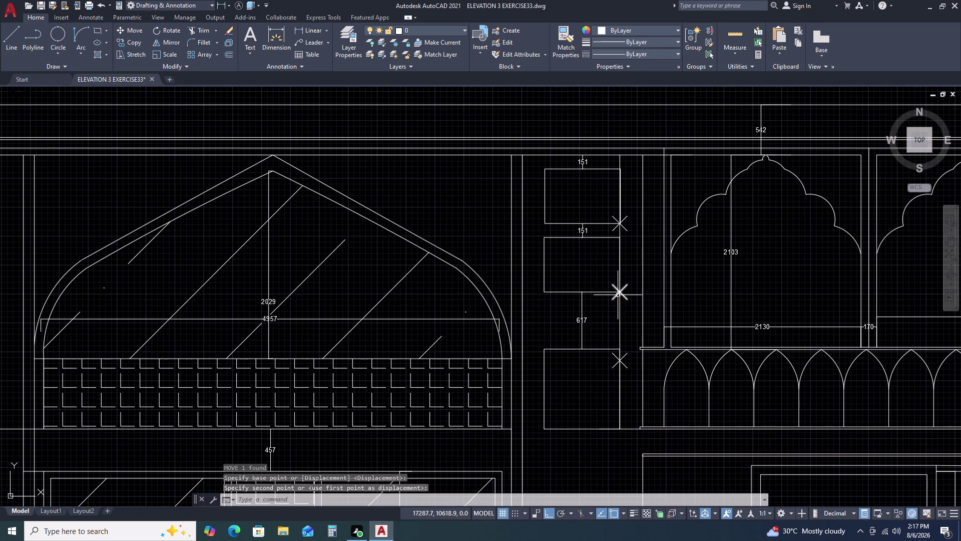
Cancel moving the bottom box, then select and delete all three boxes.
click(603, 344)
click(589, 358)
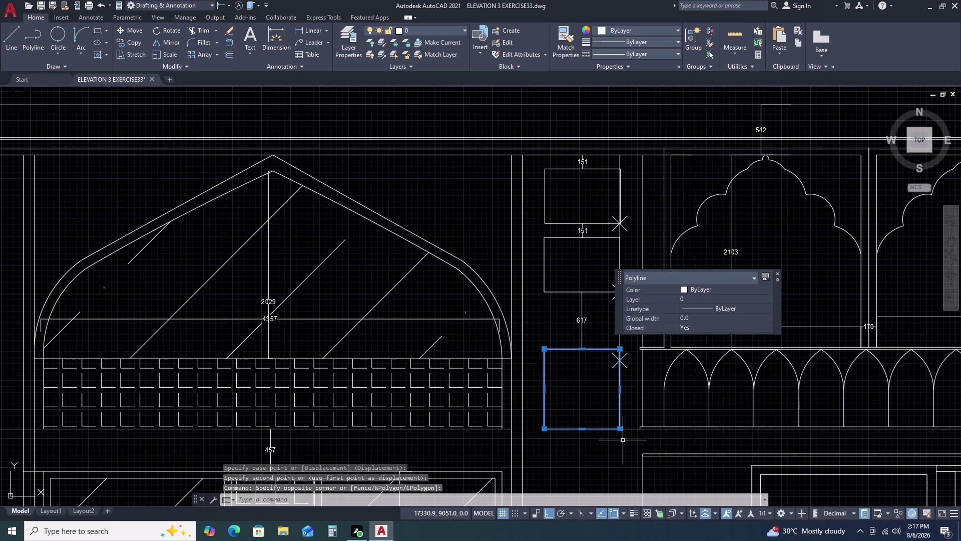
key(m)
key(space)
click(618, 432)
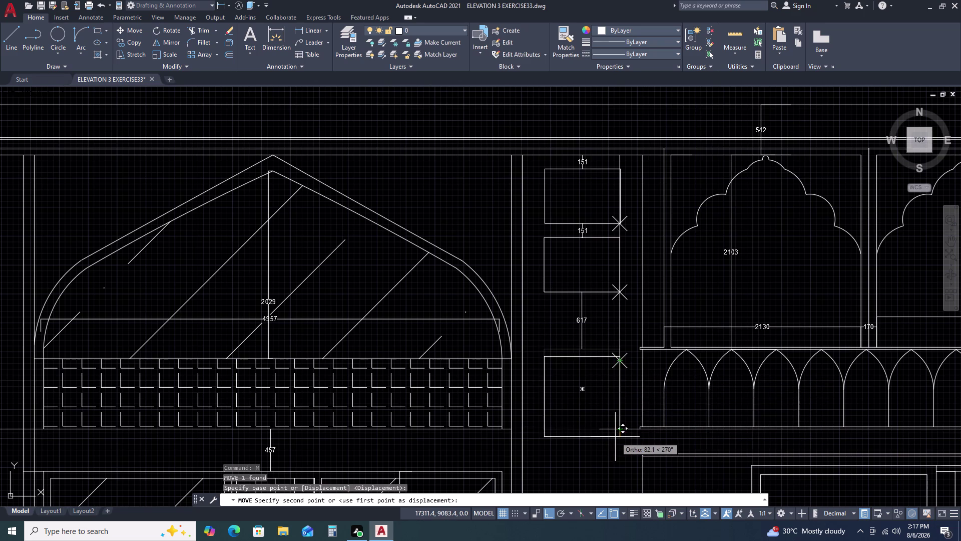
key(Escape)
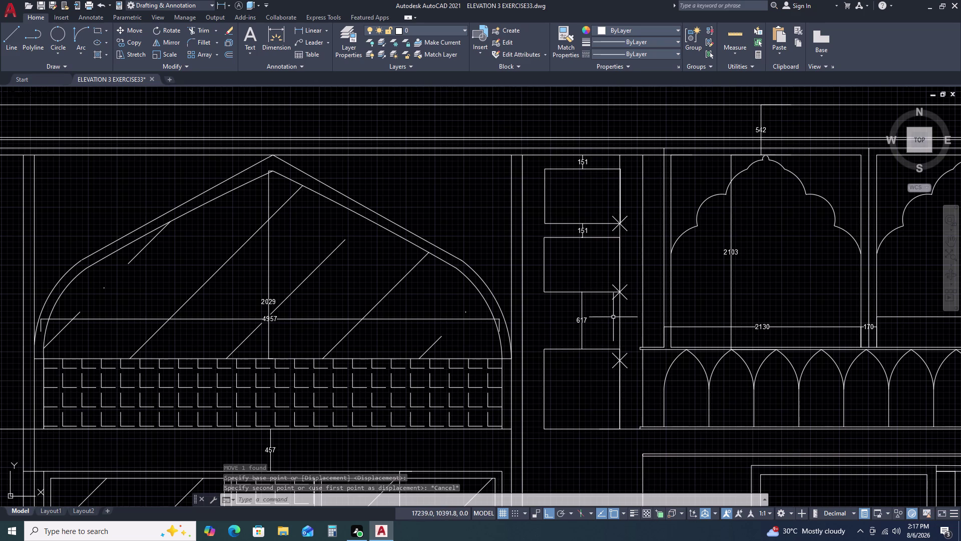
click(610, 223)
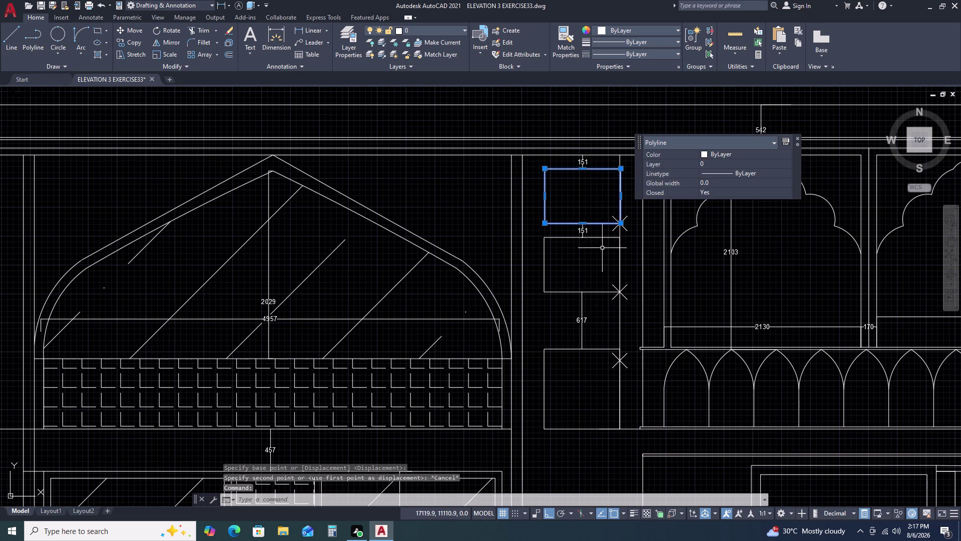
key(Escape)
click(564, 206)
click(549, 382)
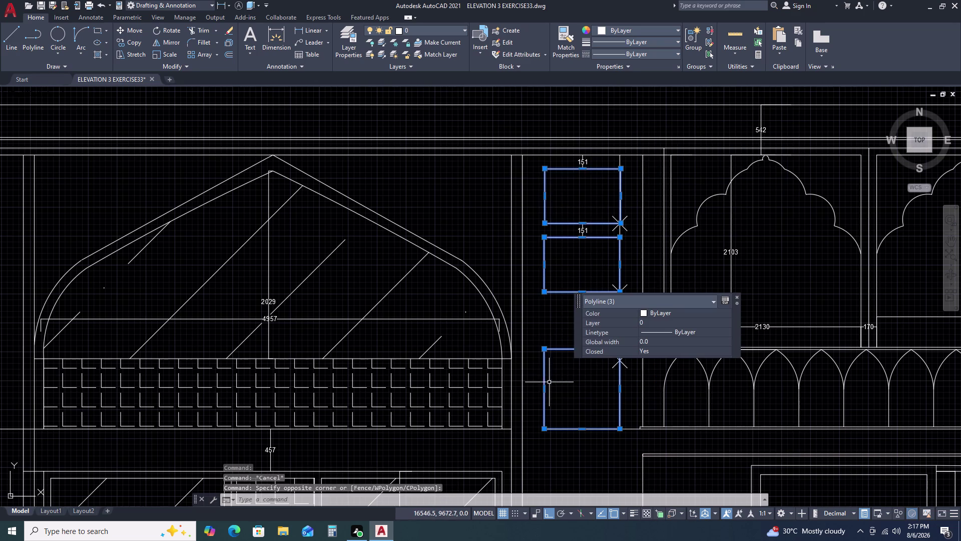
key(Delete)
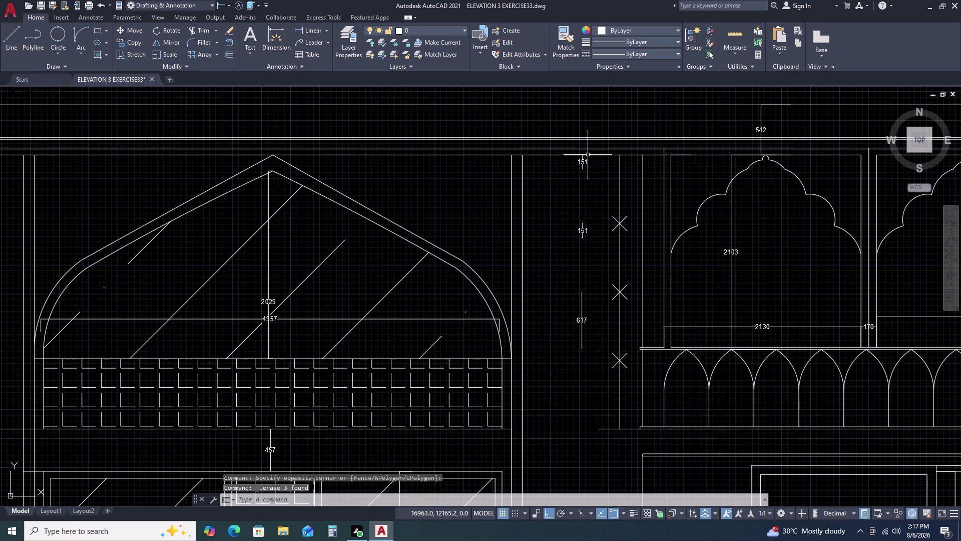
click(587, 158)
Erase the leftover 151, 151 and 617 gap dimensions.
click(579, 234)
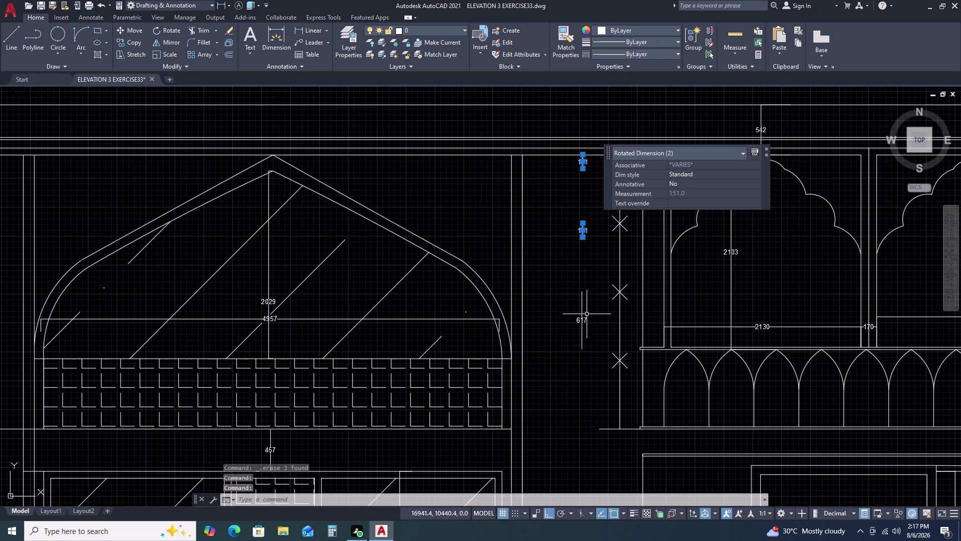
click(584, 326)
click(564, 322)
key(Delete)
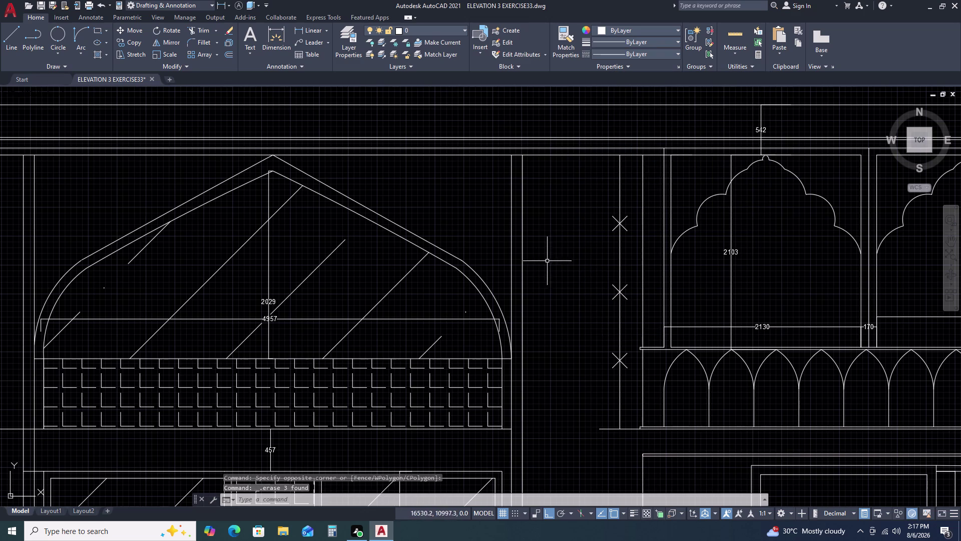
Draw a horizontal line from the top division mark to the panel's left edge.
text(L)
key(space)
click(620, 223)
drag(619, 224, 598, 224)
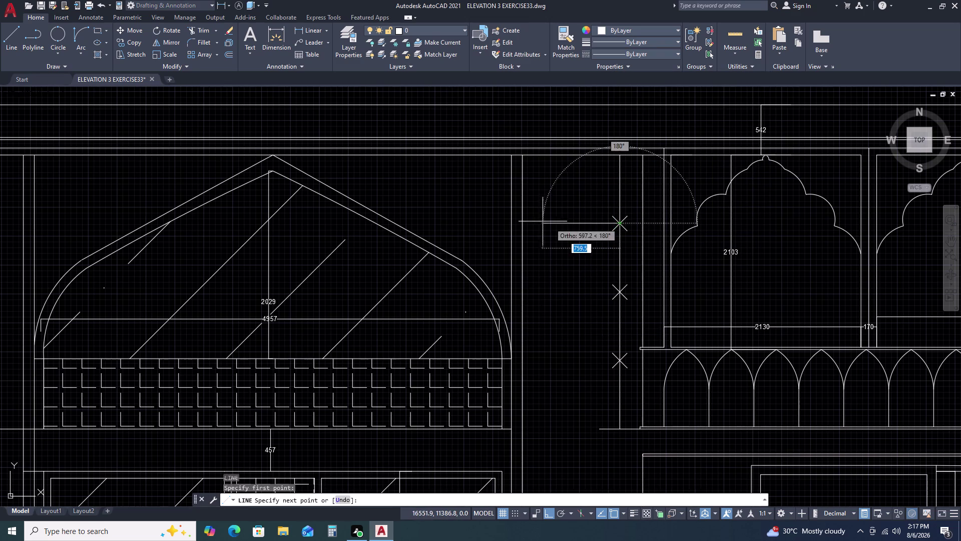
double_click(522, 225)
key(Escape)
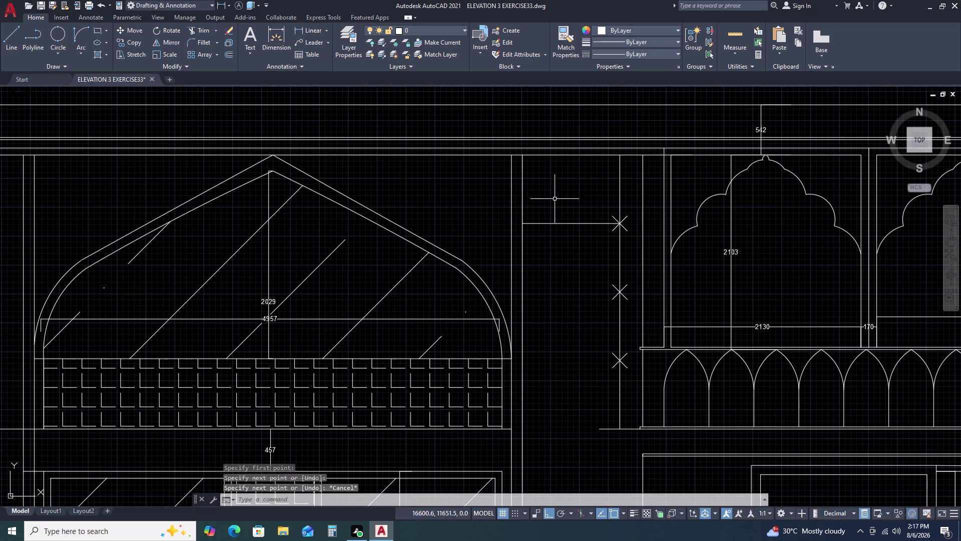
text(R)
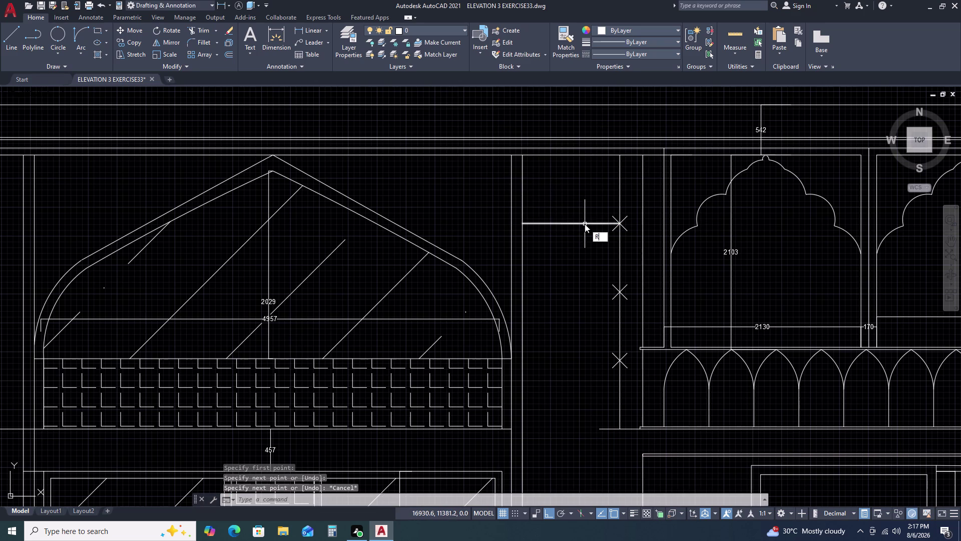
text(E)
text(C)
key(space)
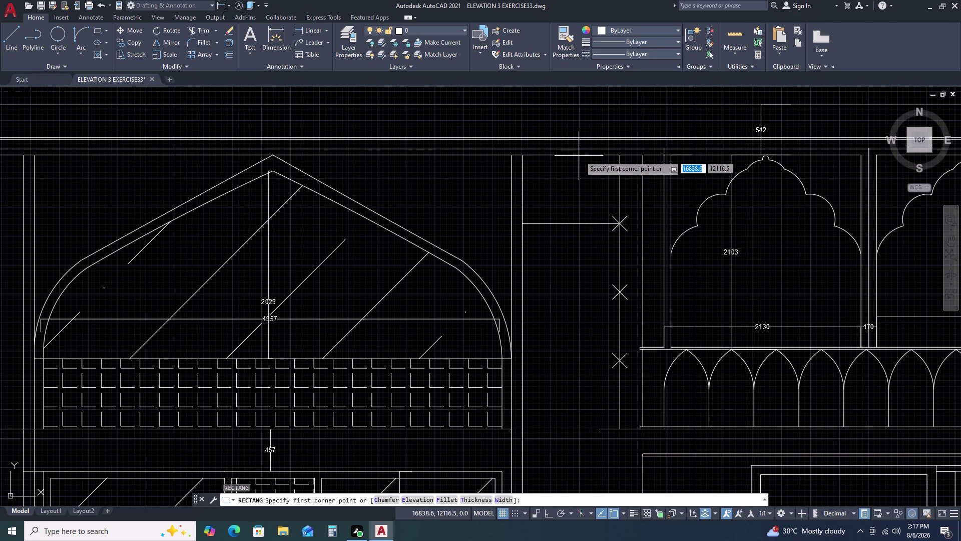
Abandon a stray line and draw a rectangle in the strip down to the top division mark.
key(Escape)
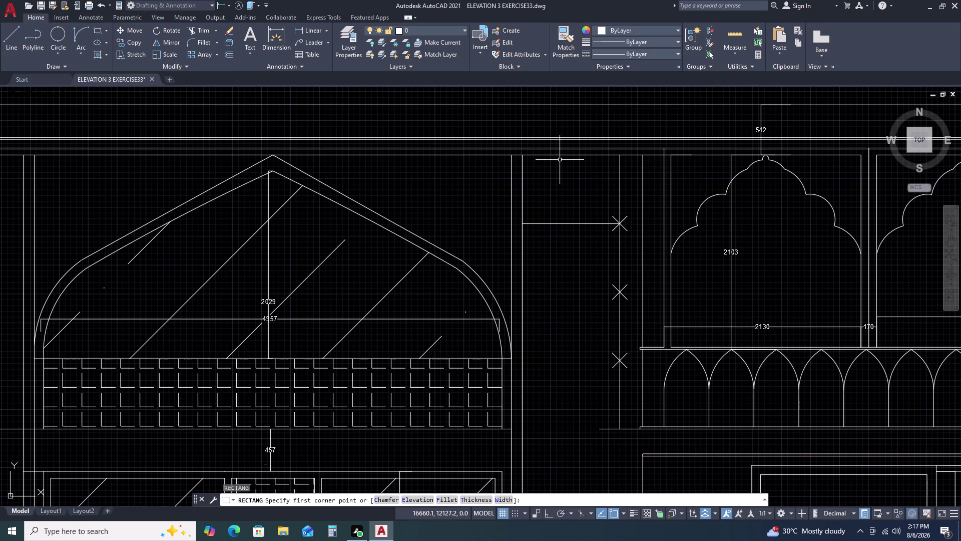
text(L)
key(space)
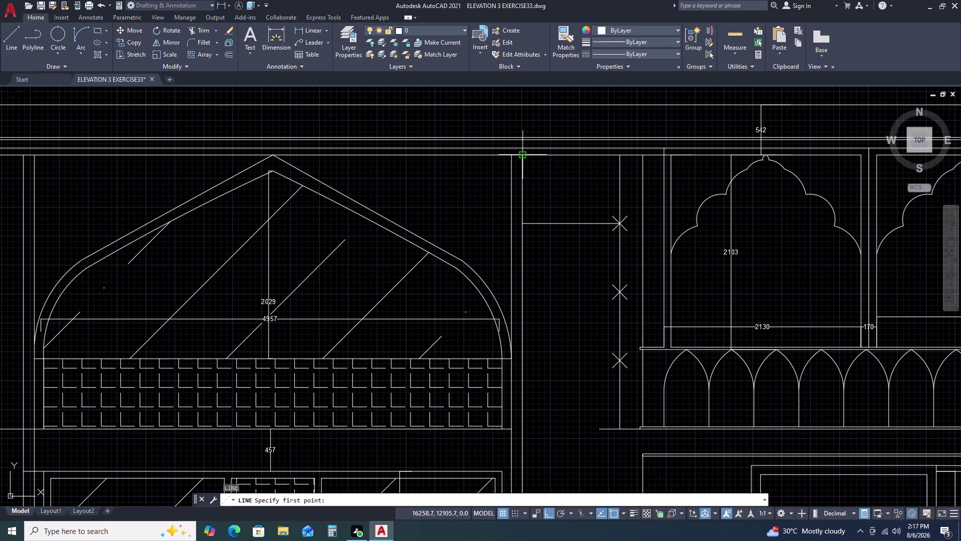
click(523, 156)
double_click(621, 153)
key(Escape)
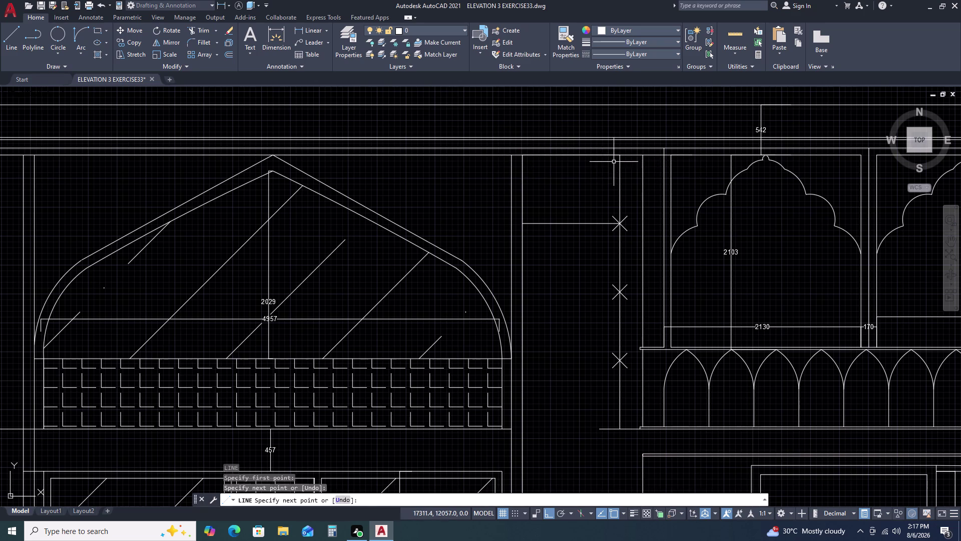
key(r)
key(e)
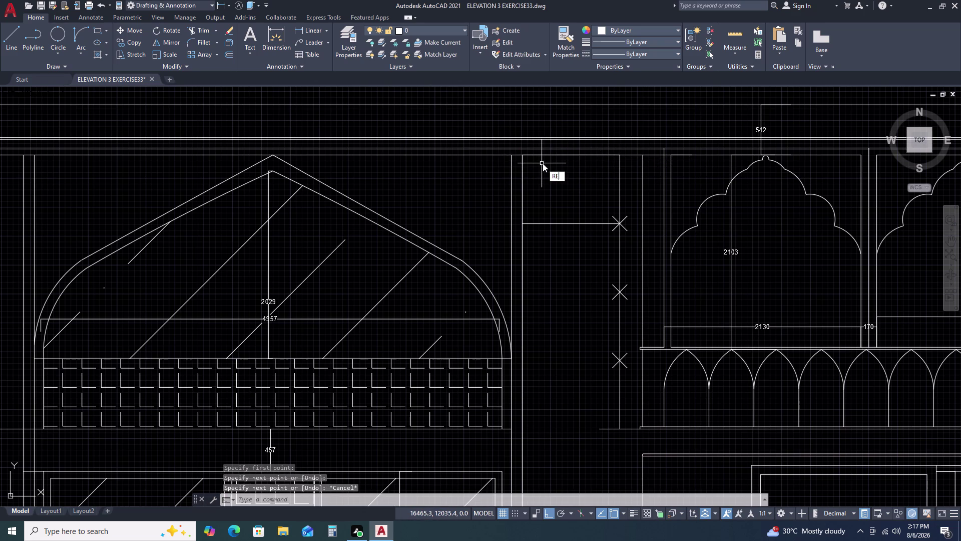
text(C)
key(space)
click(522, 157)
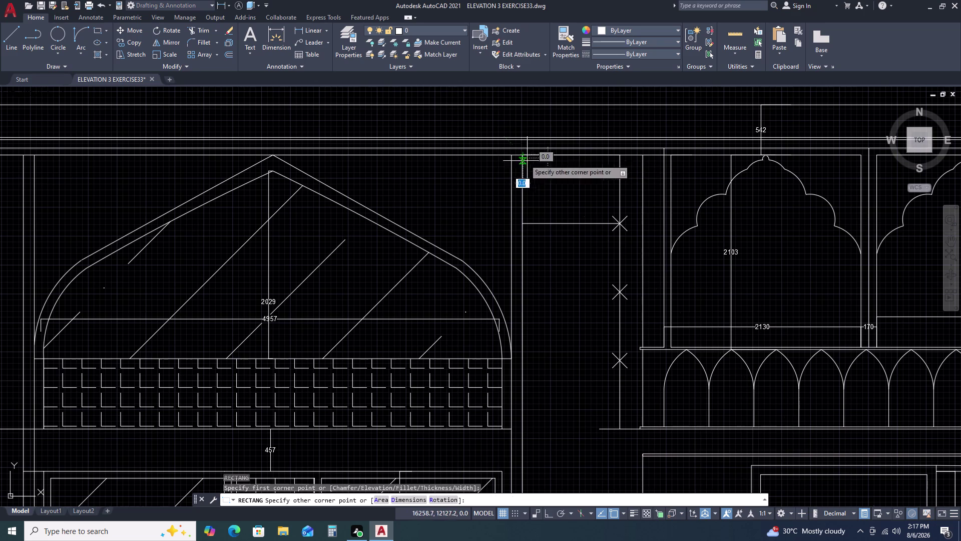
double_click(617, 222)
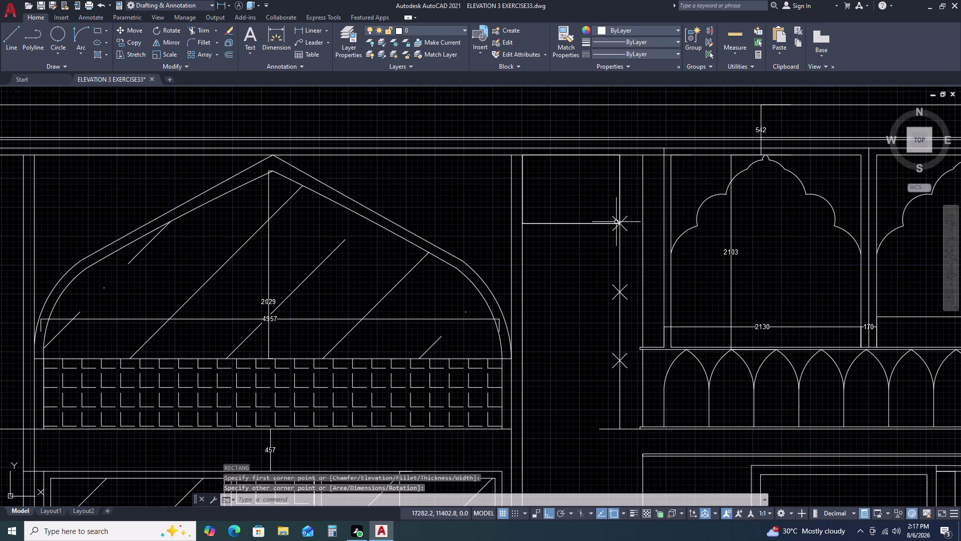
double_click(587, 221)
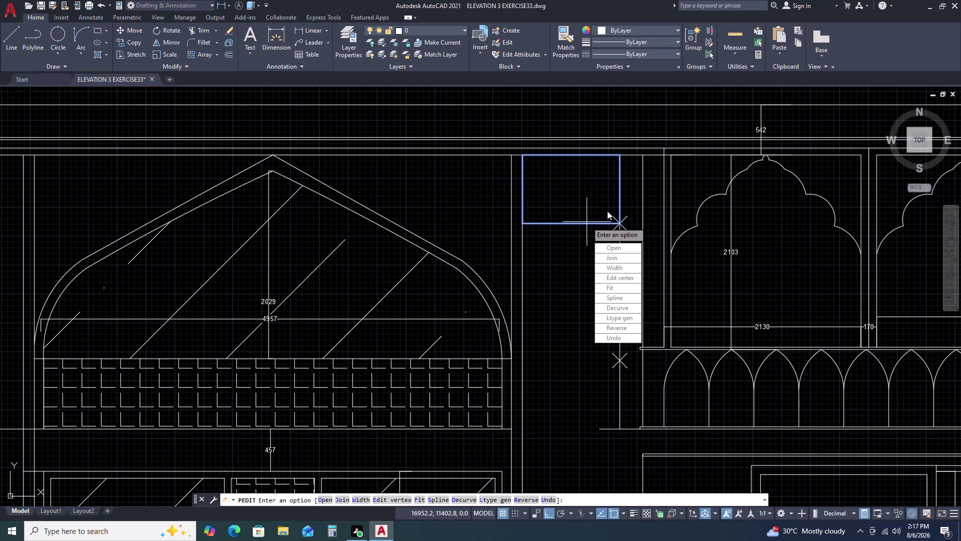
key(Escape)
key(Escape)
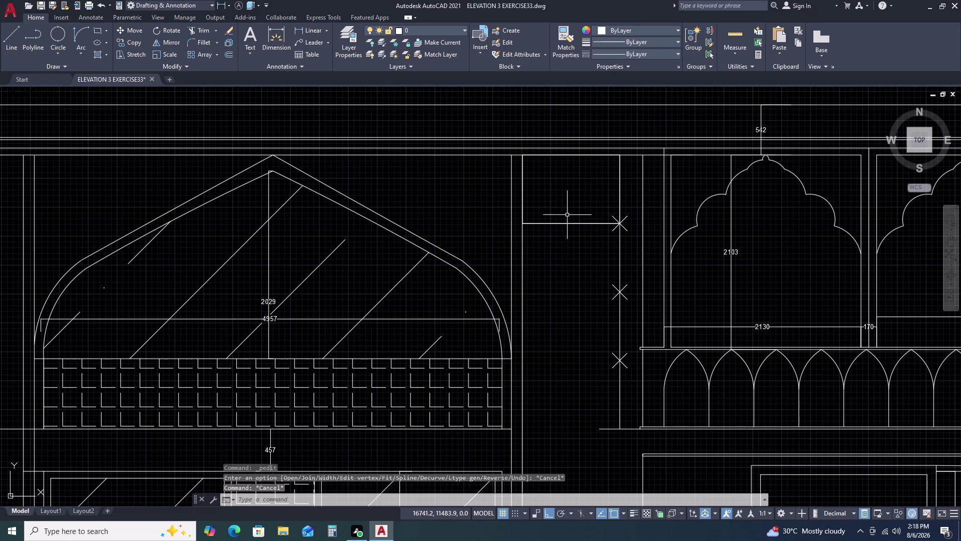
Grip-pull the rectangle's top, right and left edges inward, then erase the line below it.
click(621, 166)
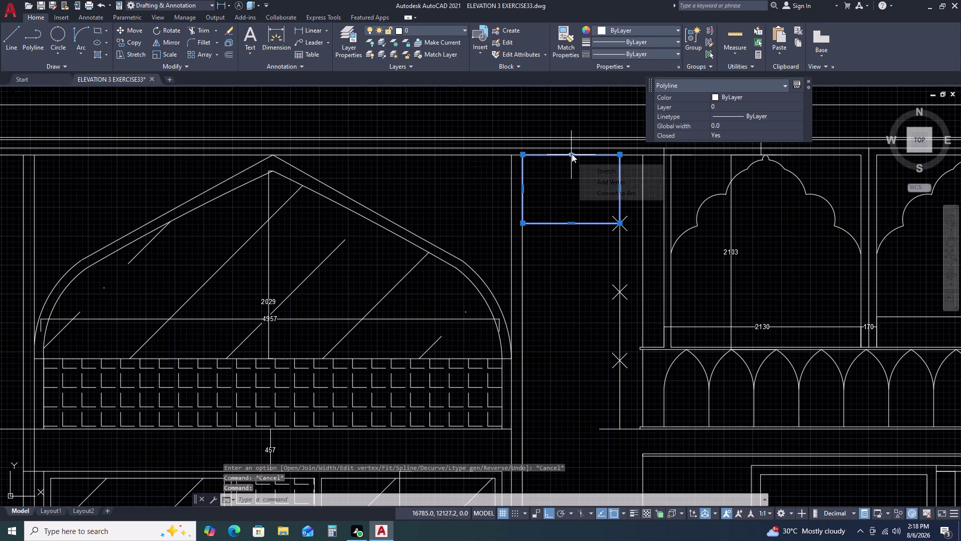
click(572, 153)
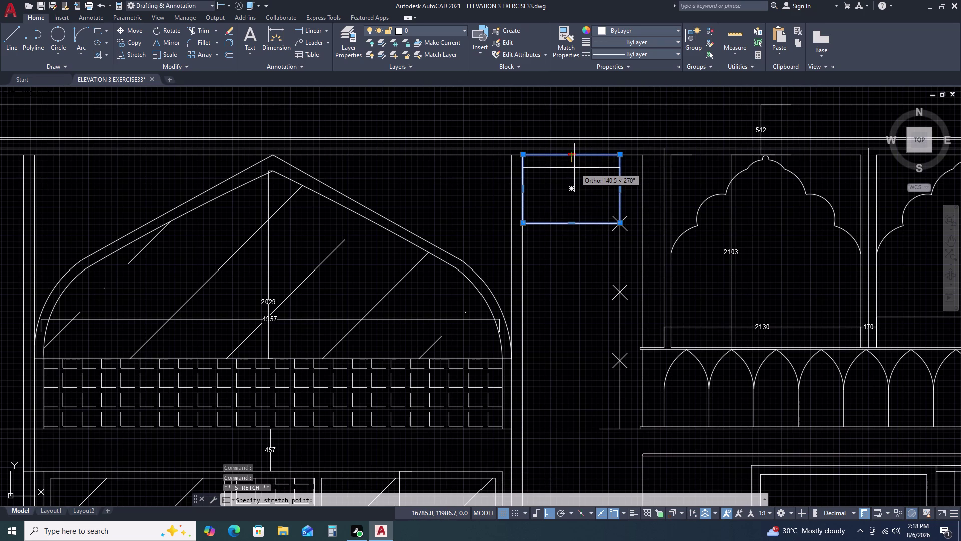
click(574, 168)
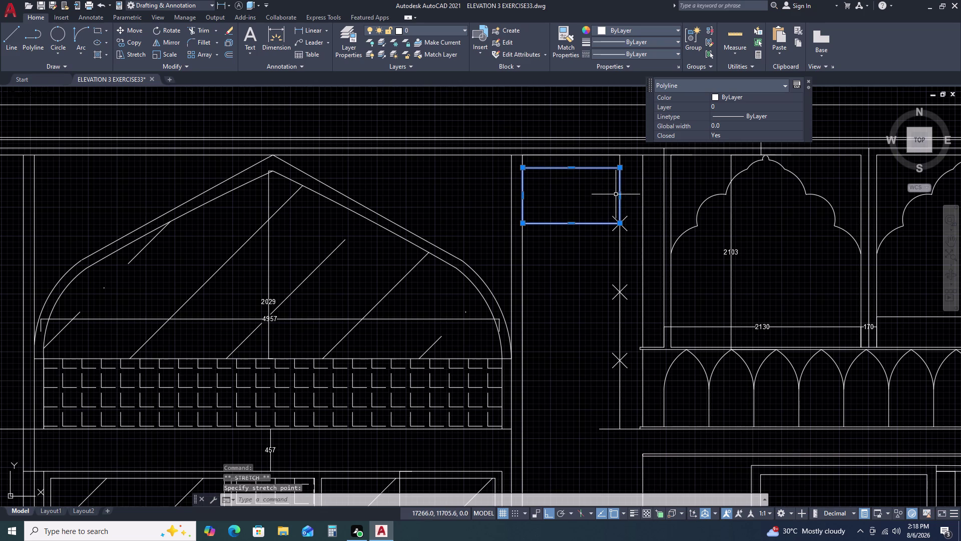
click(618, 196)
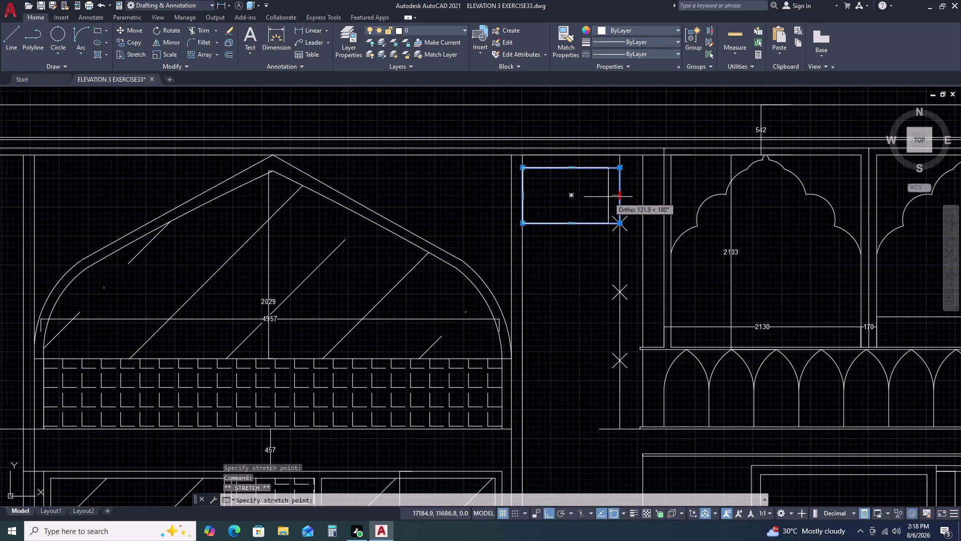
click(606, 197)
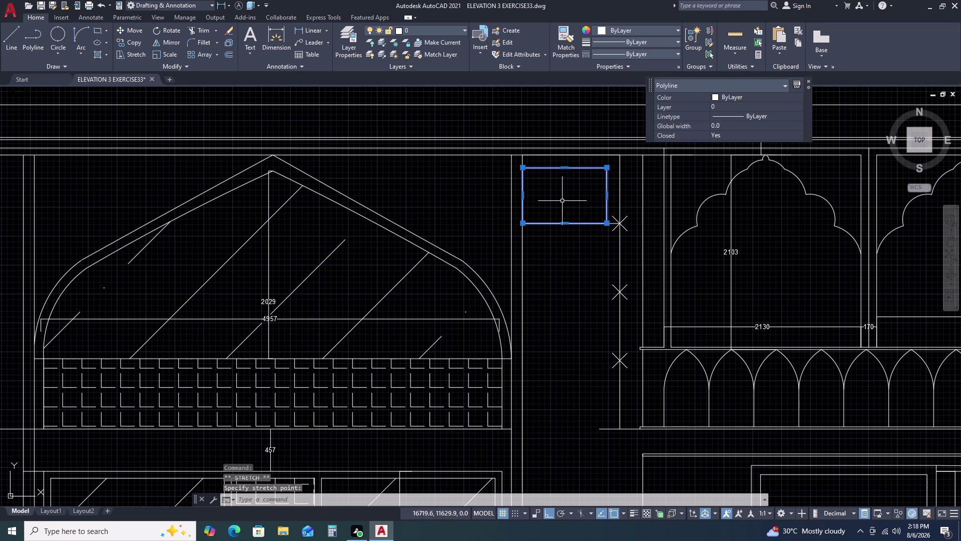
click(521, 197)
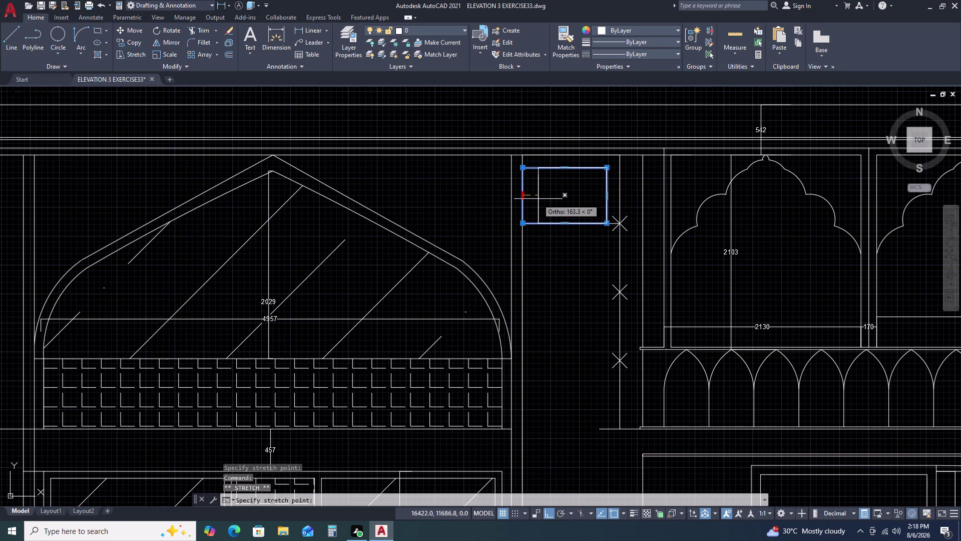
click(539, 199)
key(Escape)
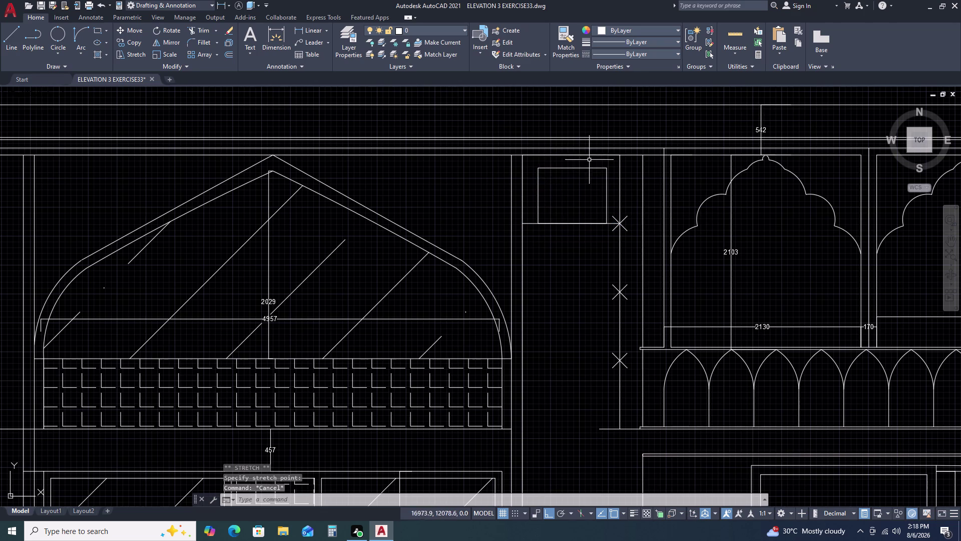
click(531, 223)
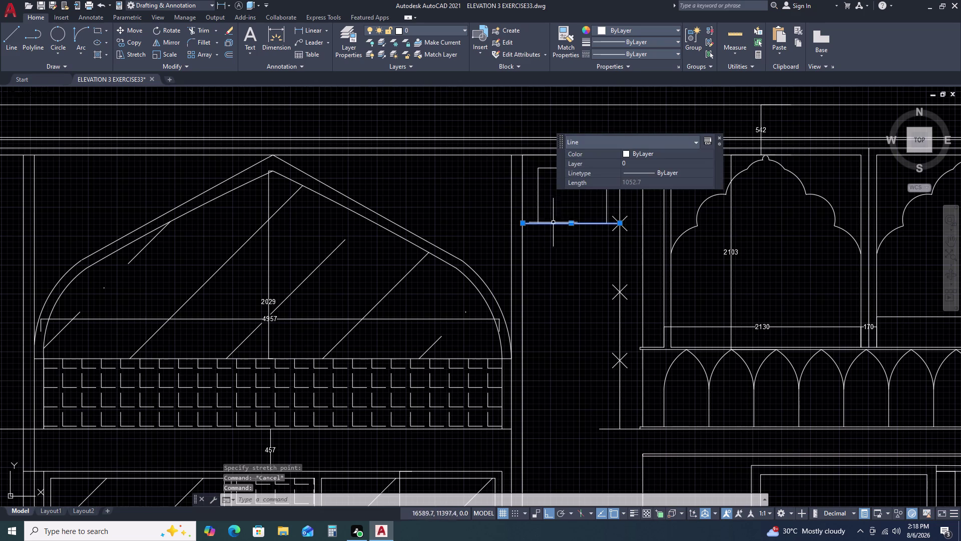
key(Delete)
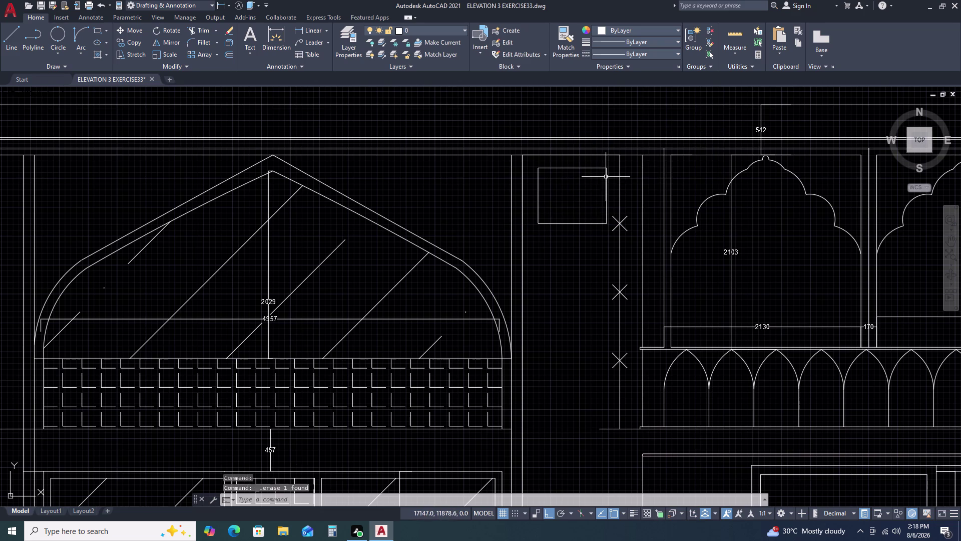
Draw a horizontal line across the narrow strip.
key(l)
key(space)
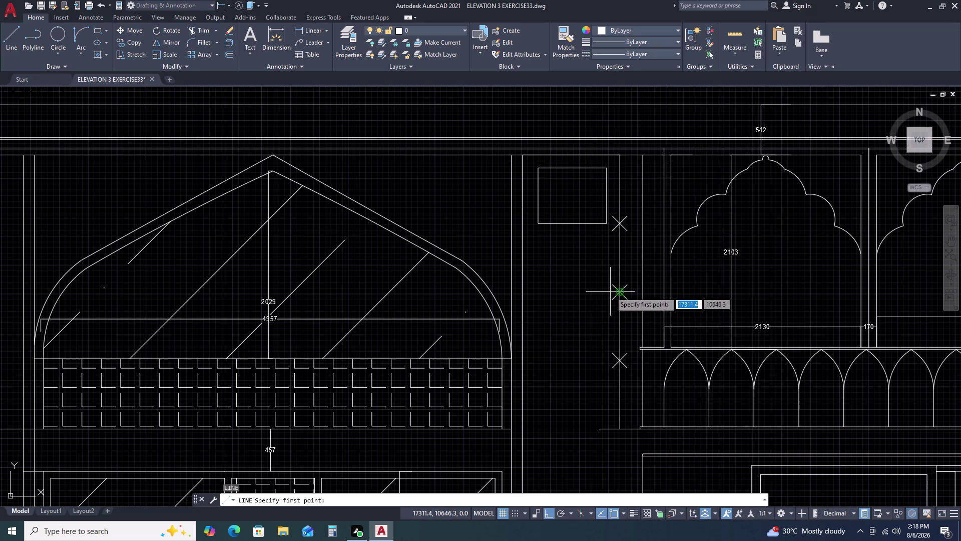
click(621, 292)
click(540, 293)
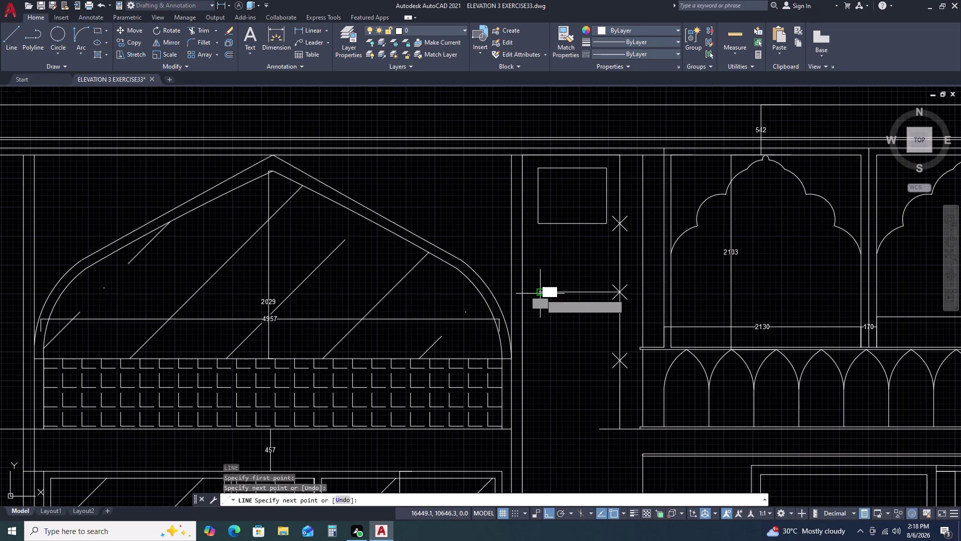
key(Escape)
Copy the small panel straight down so it sits directly below the original.
drag(580, 209, 576, 213)
click(565, 232)
text(C)
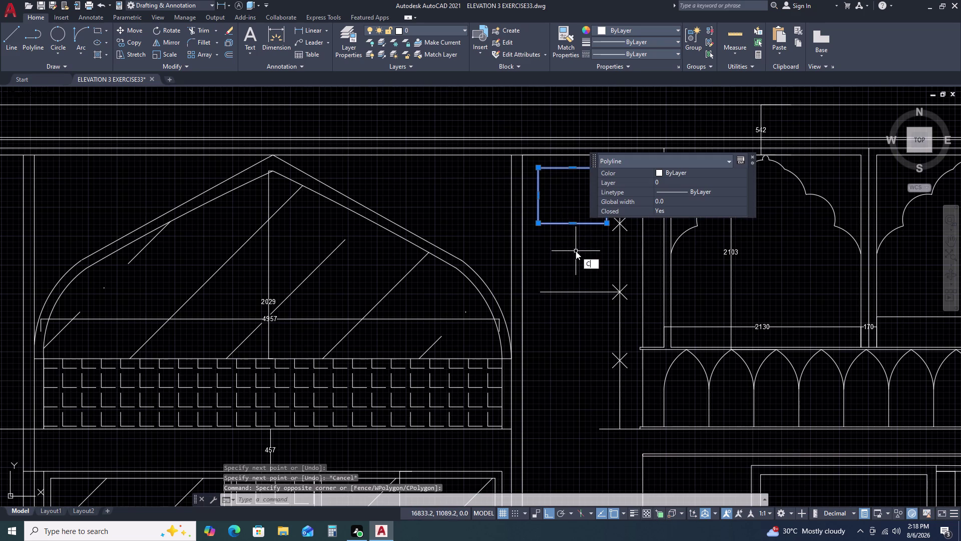
text(O)
key(space)
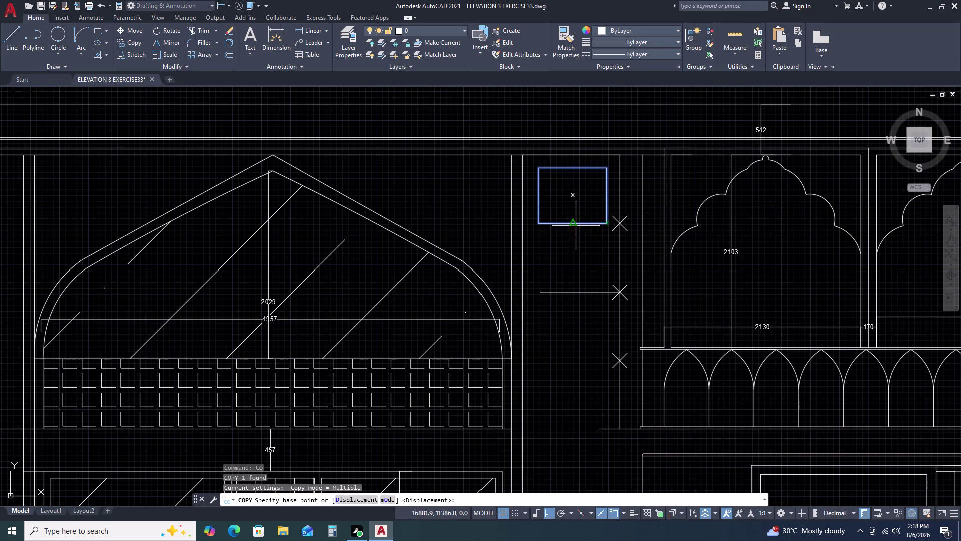
click(574, 226)
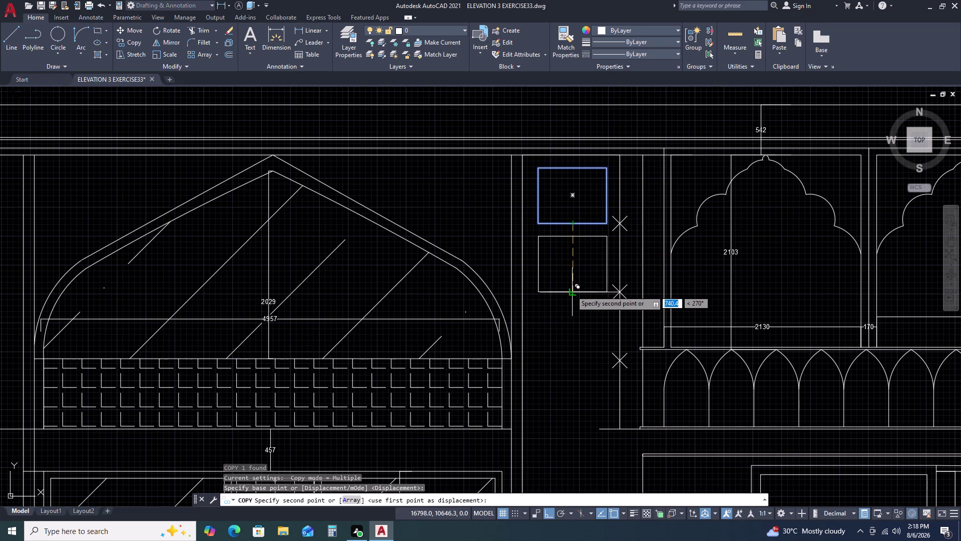
click(571, 291)
key(Escape)
Pan the view upward and select the lower panel.
middle_drag(590, 357, 593, 319)
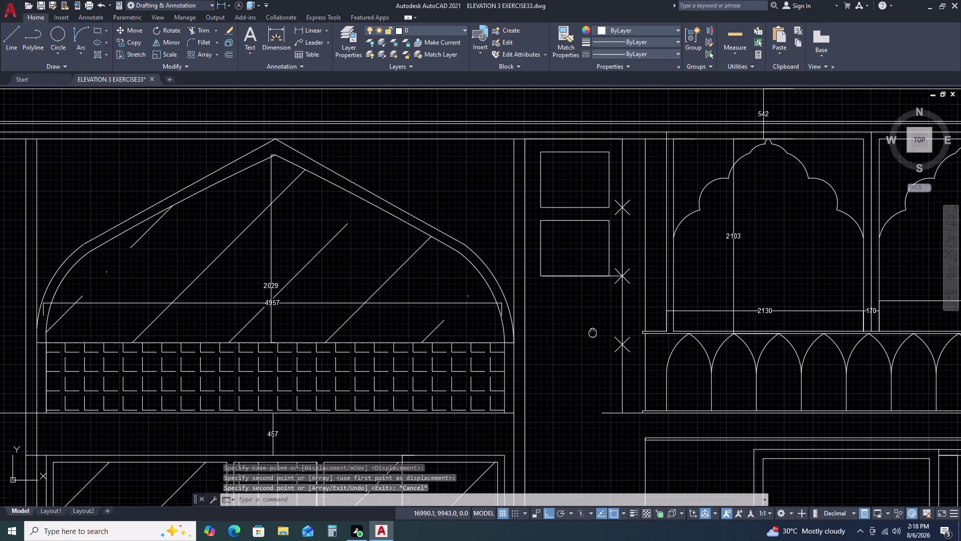
middle_drag(593, 319, 593, 301)
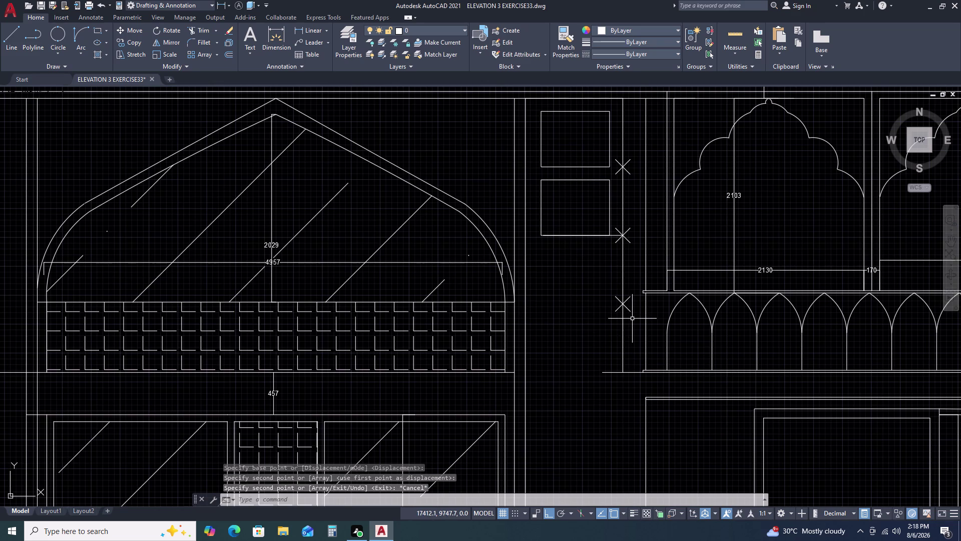
double_click(620, 175)
key(Escape)
click(615, 182)
double_click(594, 212)
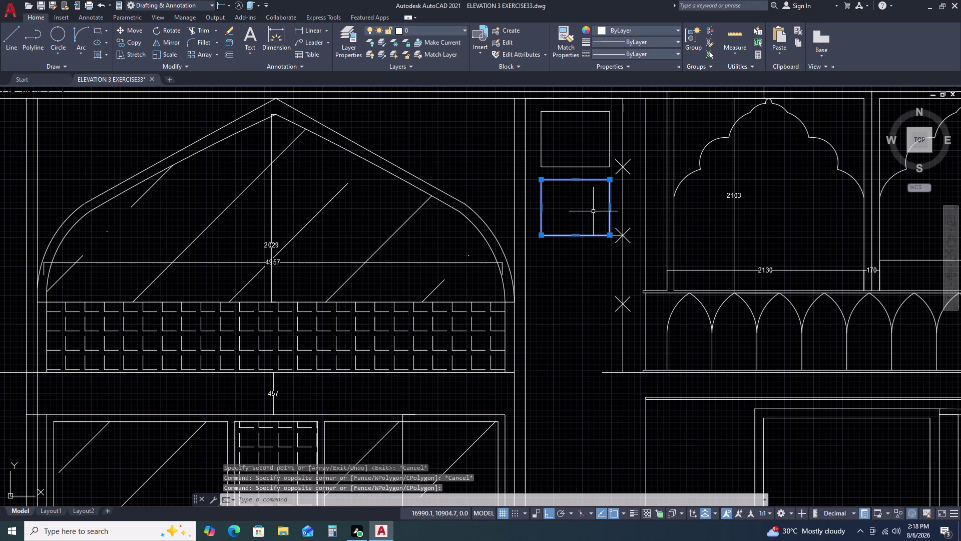
Delete the lower panel, then the remaining panel and lines in the strip.
key(Delete)
double_click(594, 151)
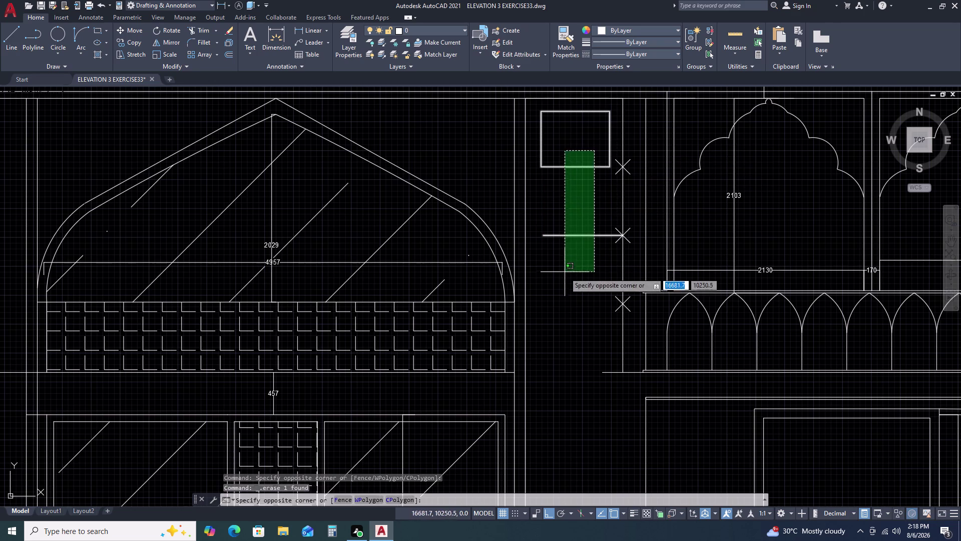
double_click(564, 273)
key(Delete)
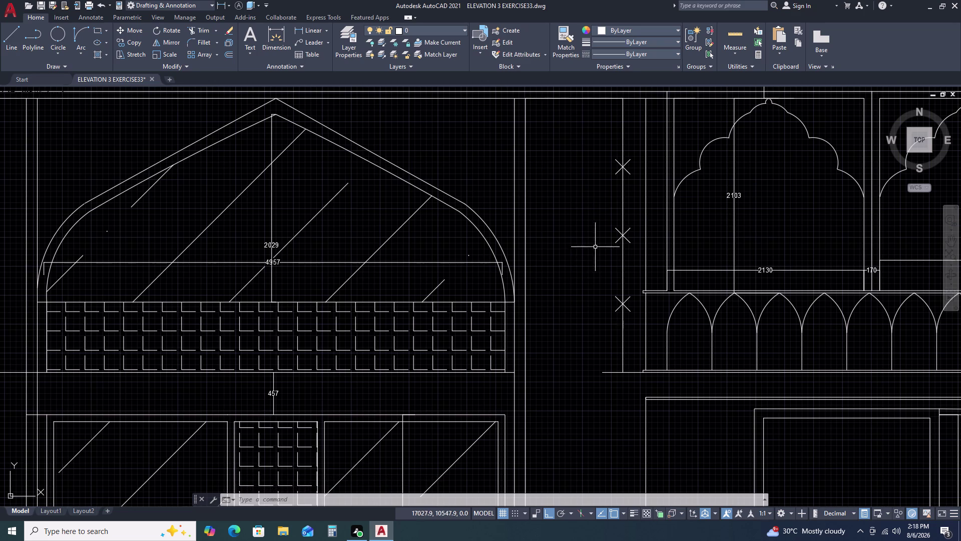
Draw a tall rectangle from the strip's top corner down with REC.
text(RE)
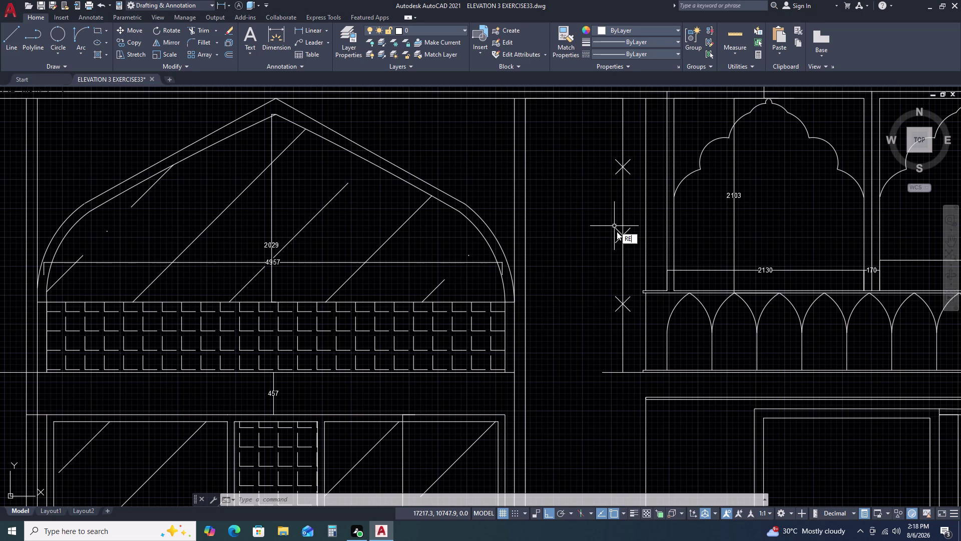
text(C)
key(space)
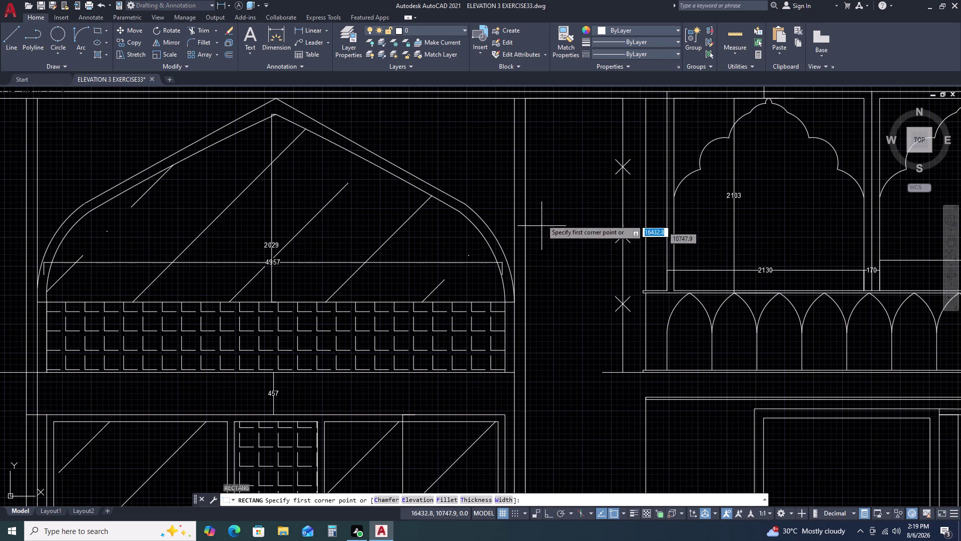
double_click(524, 99)
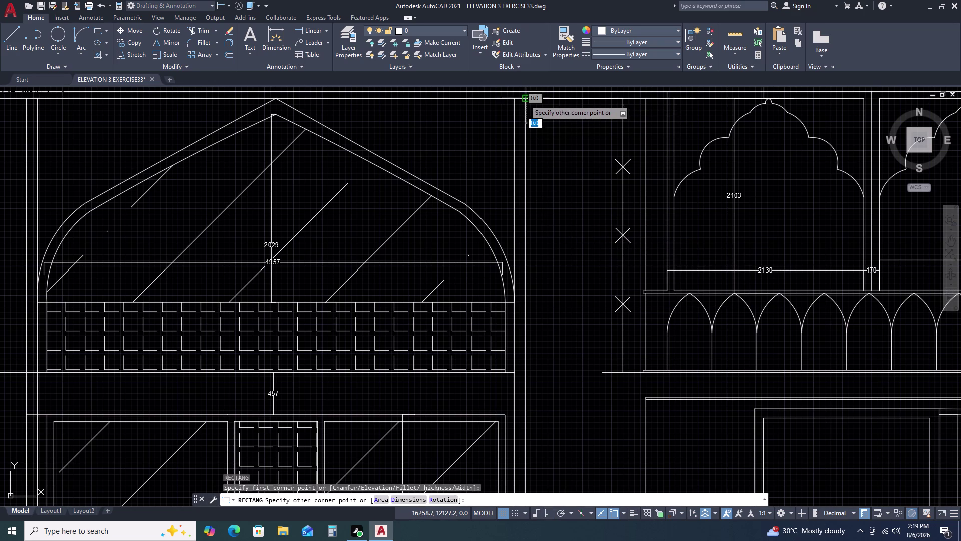
double_click(623, 213)
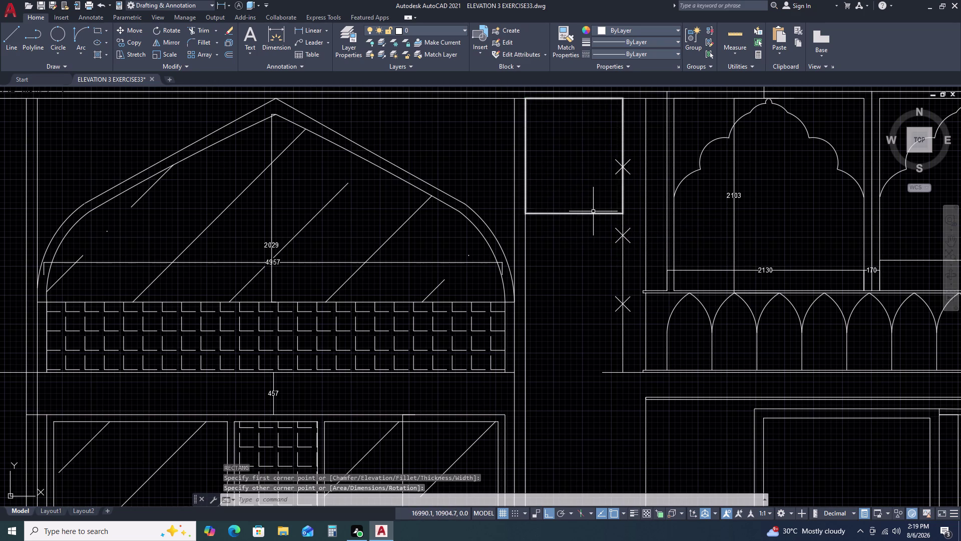
Select the new rectangle, dismissing the polyline editing options.
double_click(593, 211)
double_click(575, 227)
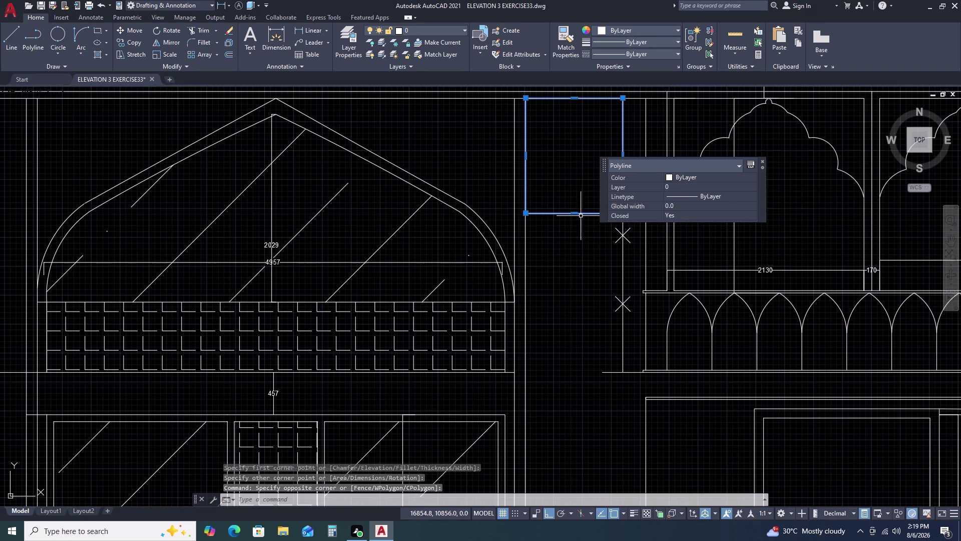
double_click(576, 214)
double_click(580, 199)
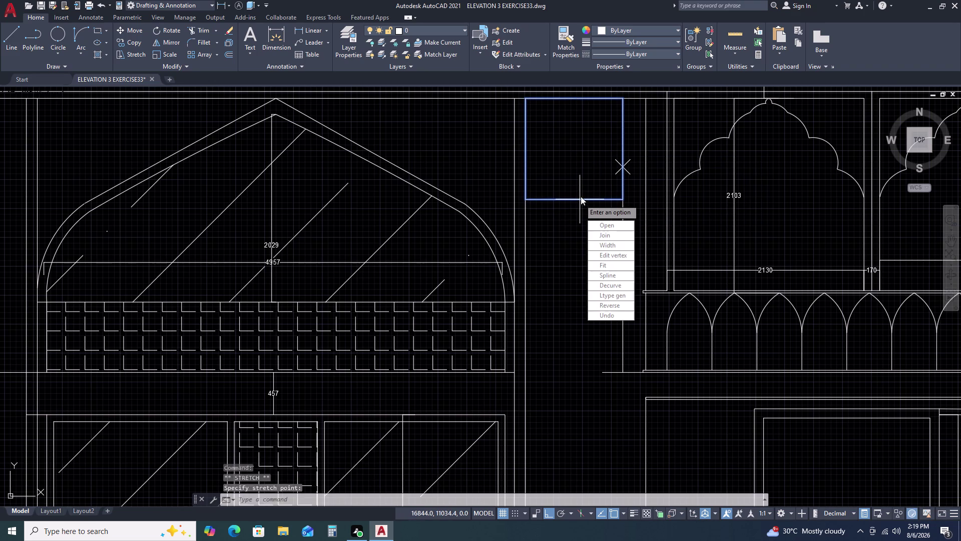
key(Escape)
key(Escape)
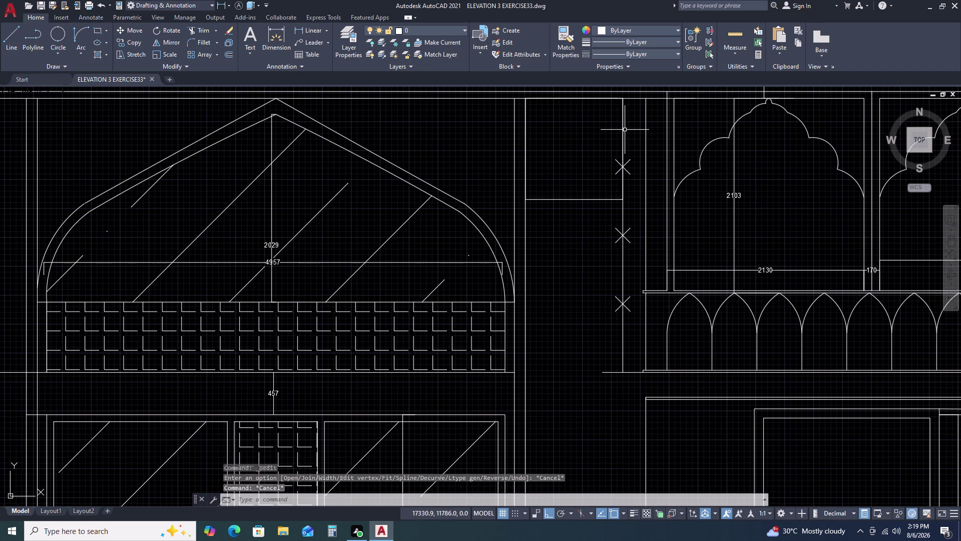
double_click(625, 130)
key(Escape)
Grip-stretch the rectangle's left and top edges inward from the panel borders.
click(622, 135)
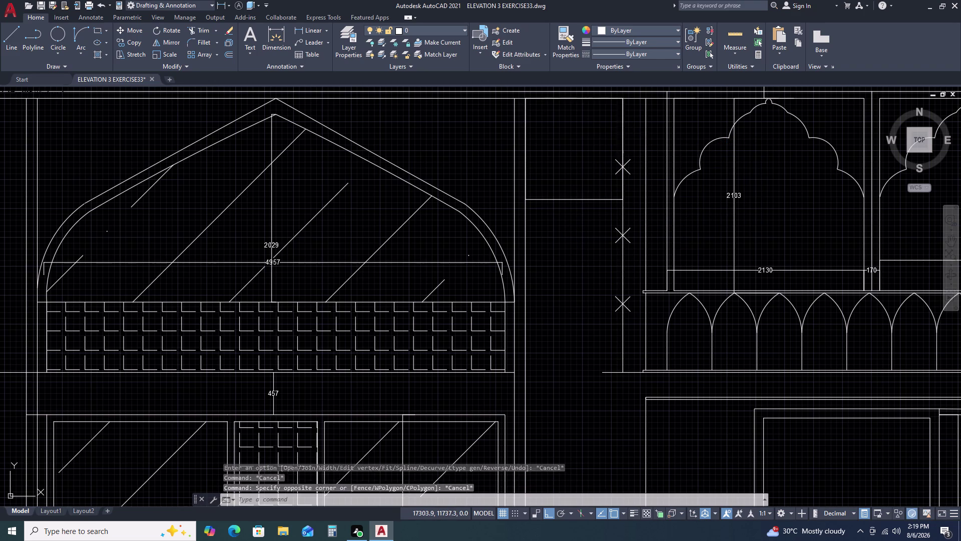
click(526, 149)
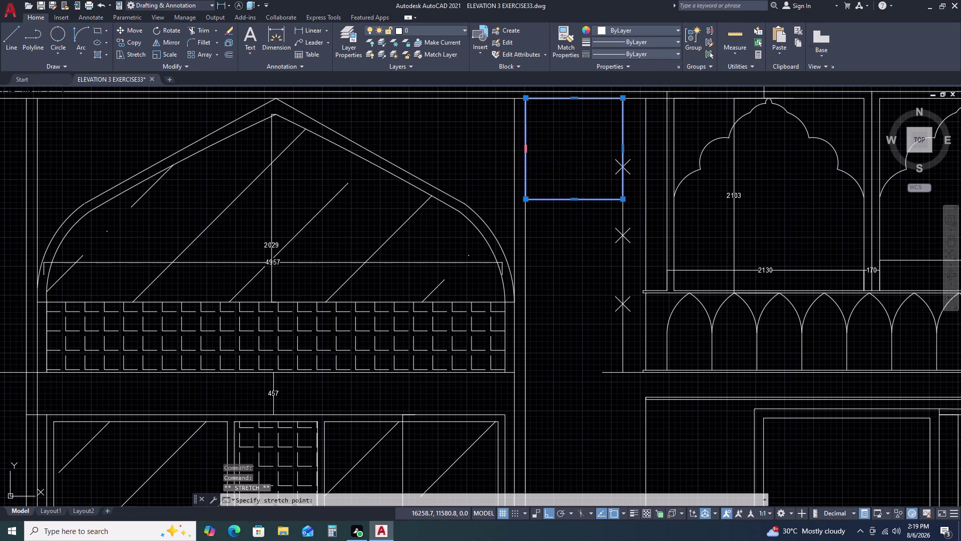
click(536, 149)
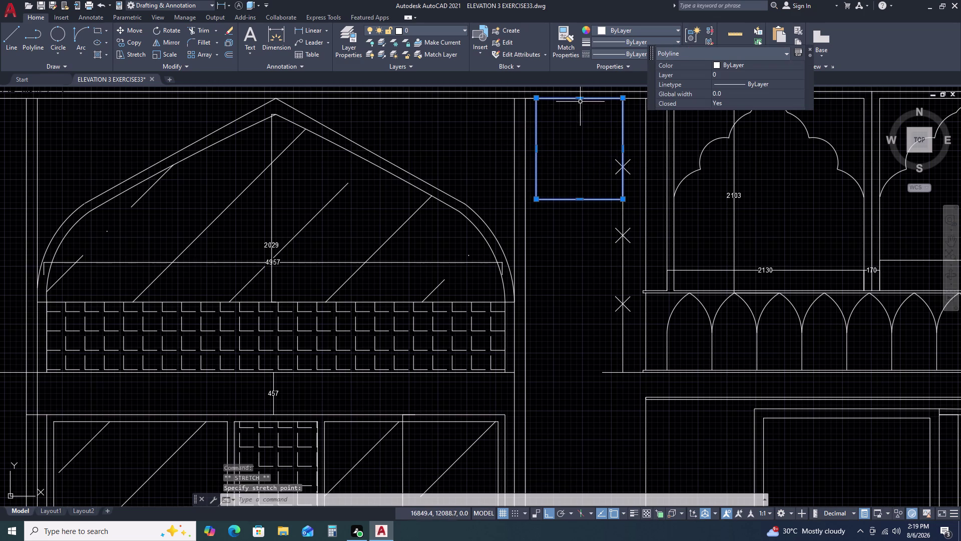
double_click(581, 100)
double_click(580, 108)
key(Escape)
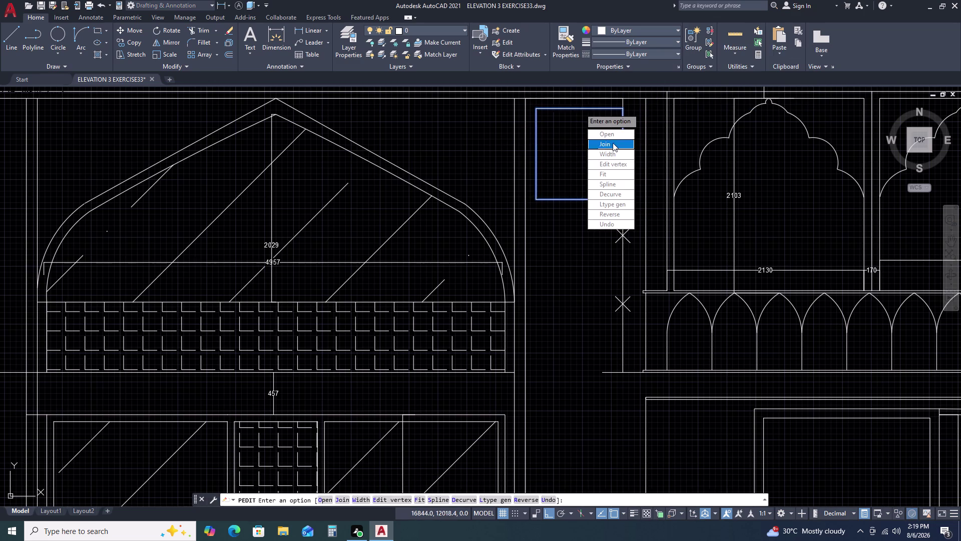
Pull the rectangle's right edge inward from the border and reselect it.
click(623, 142)
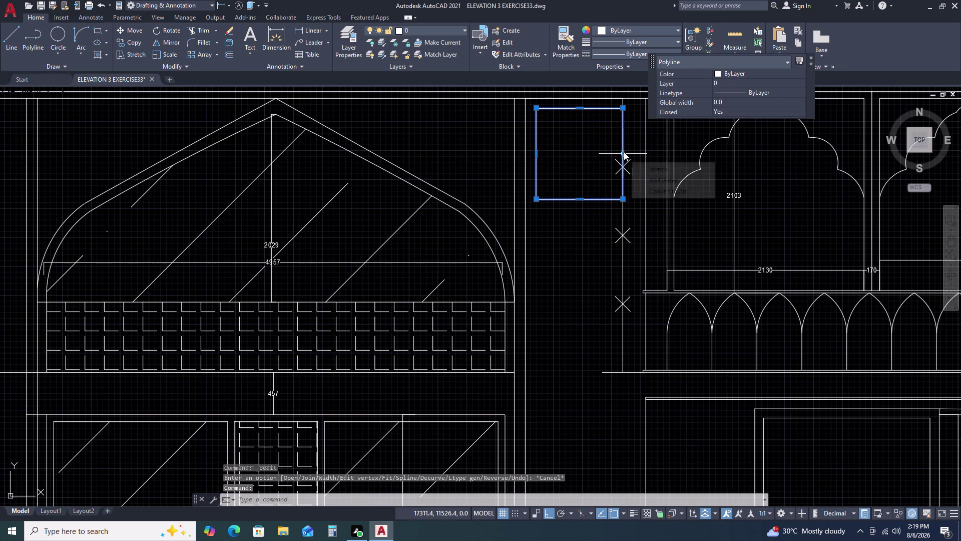
double_click(624, 152)
triple_click(613, 152)
key(Escape)
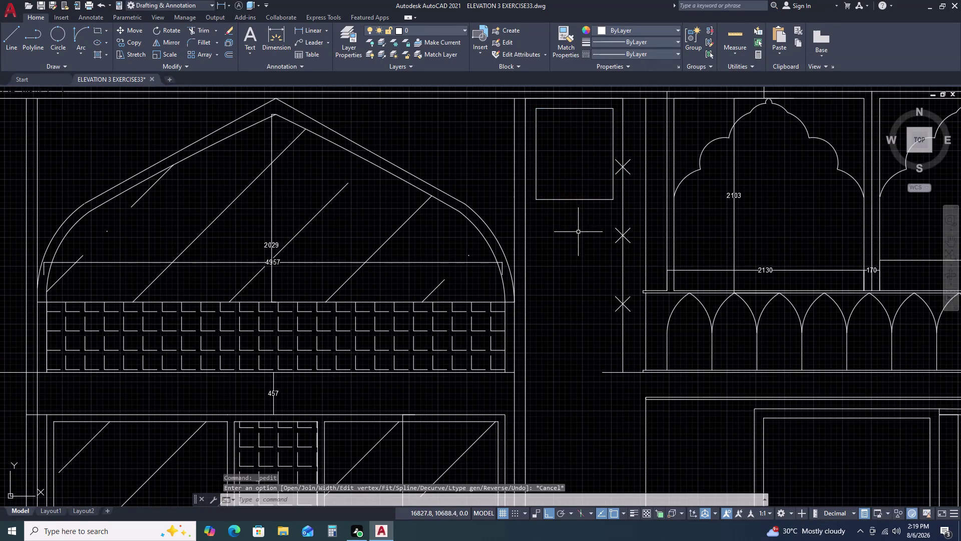
double_click(585, 196)
double_click(579, 205)
Shorten the inset box by raising its bottom edge.
key(c)
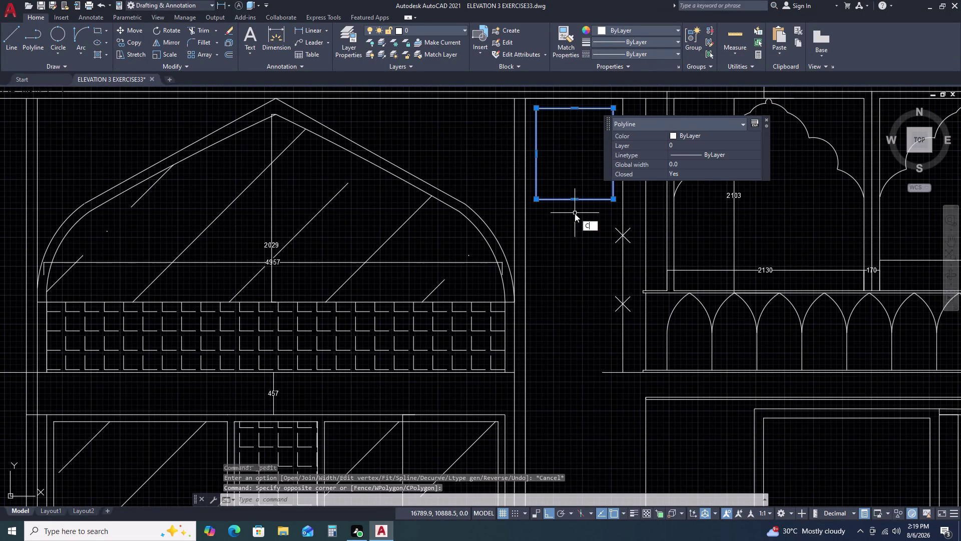
text(O)
key(space)
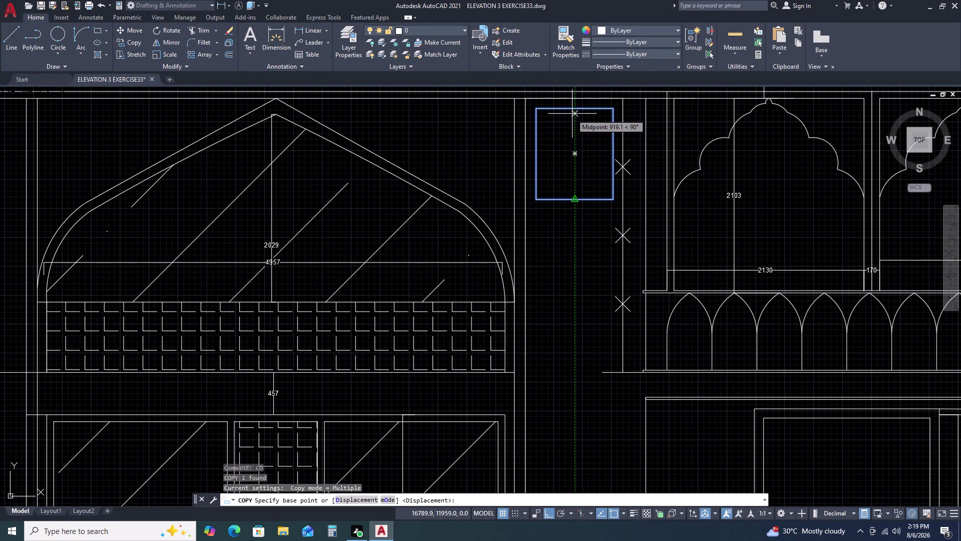
click(577, 107)
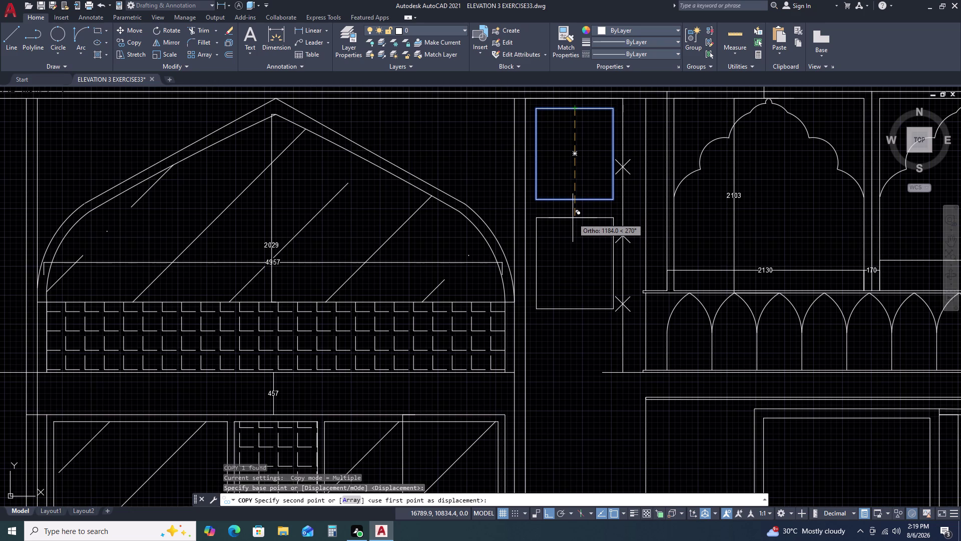
key(Escape)
click(582, 187)
drag(582, 188, 577, 197)
click(576, 201)
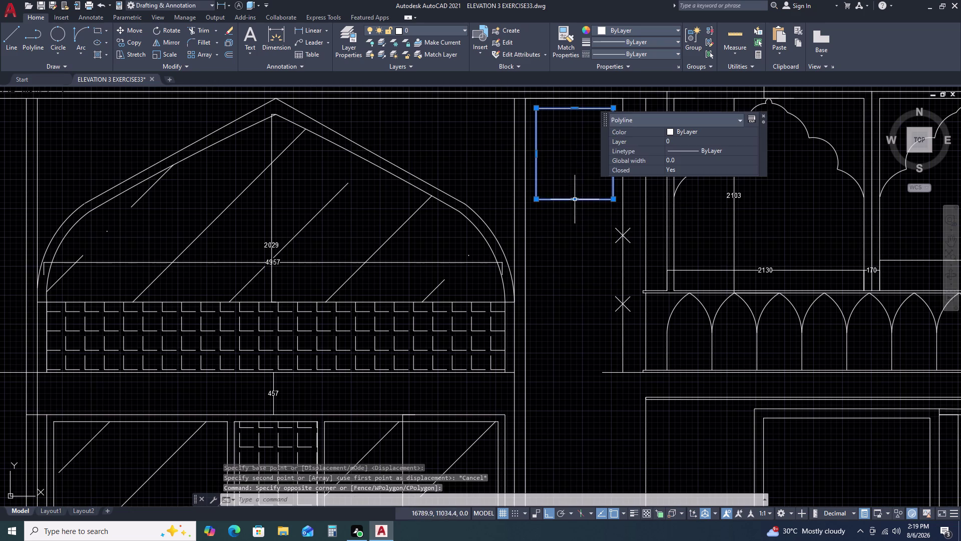
double_click(576, 198)
click(575, 178)
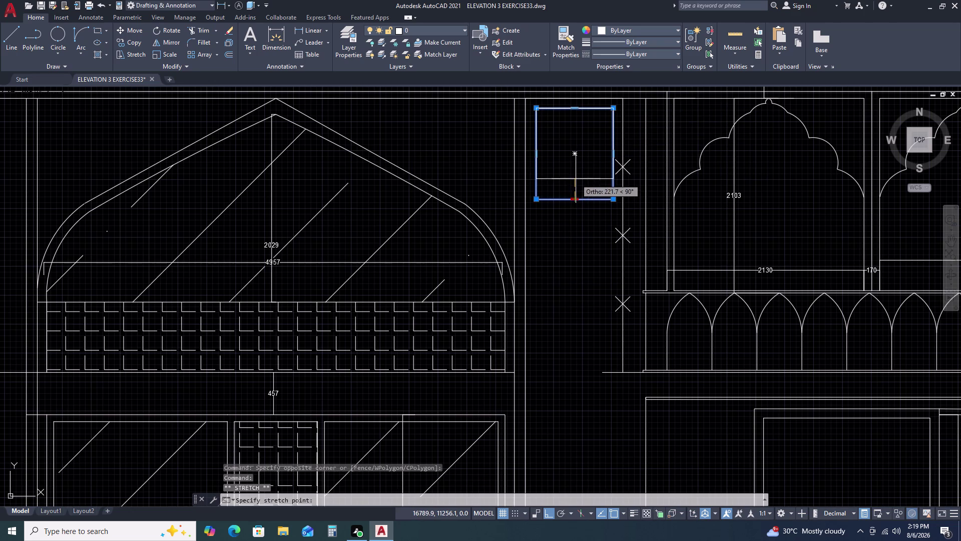
Copy the shortened box twice downward from its bottom midpoint, stacking three boxes.
text(CO)
key(space)
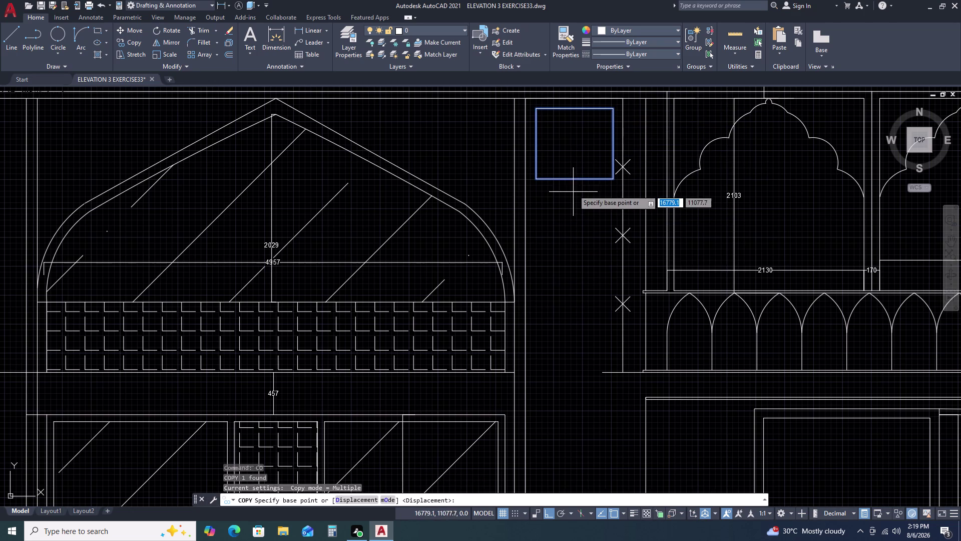
double_click(574, 179)
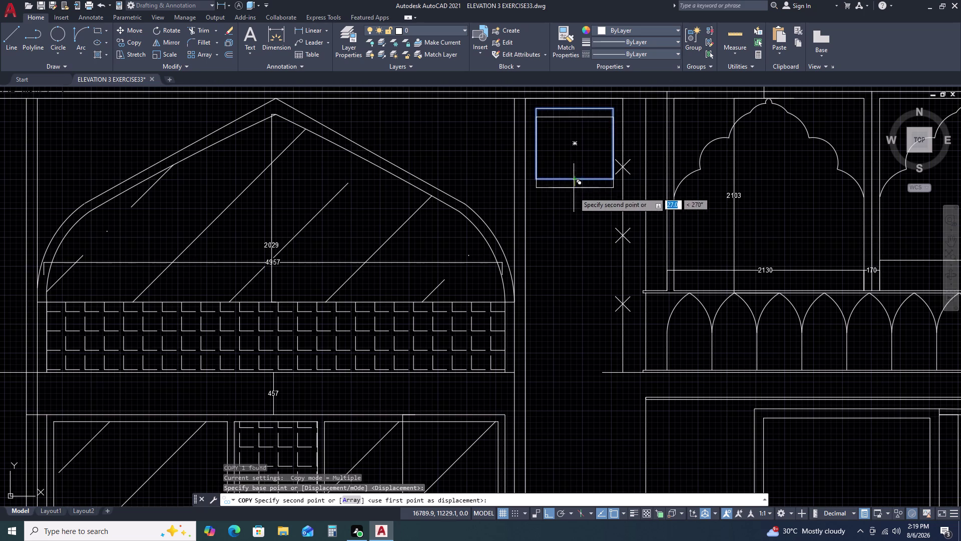
click(569, 268)
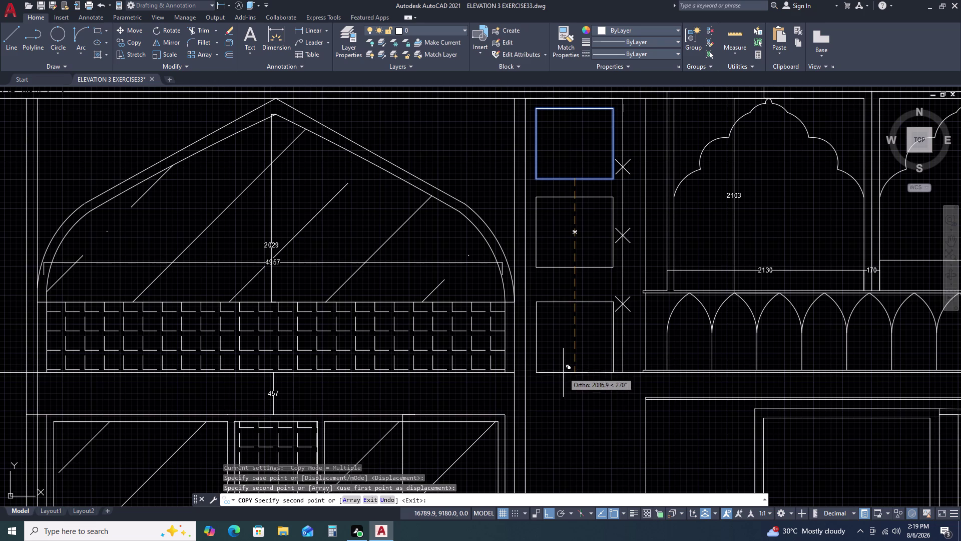
double_click(563, 367)
key(Escape)
double_click(575, 360)
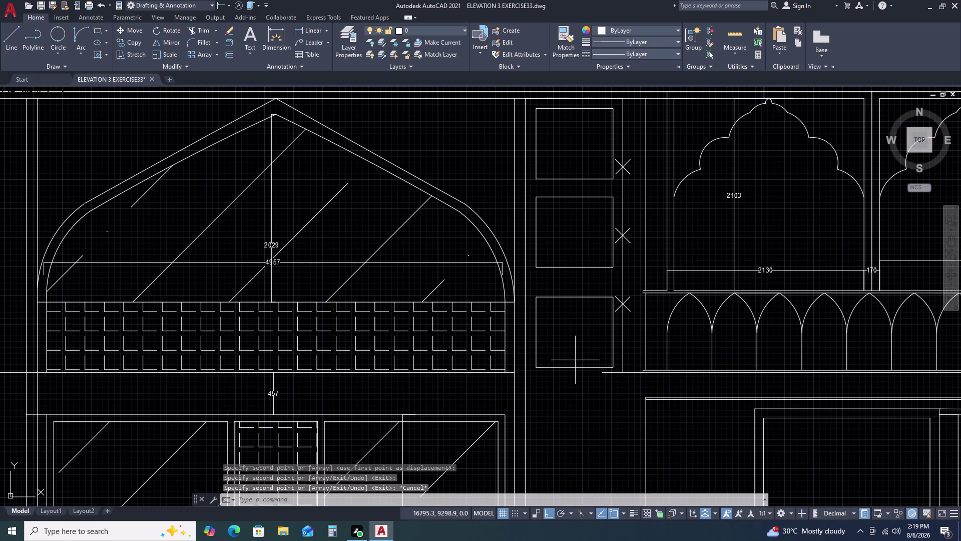
double_click(568, 373)
Zoom in on the lowest box's bottom edge and corner.
scroll(up, 3)
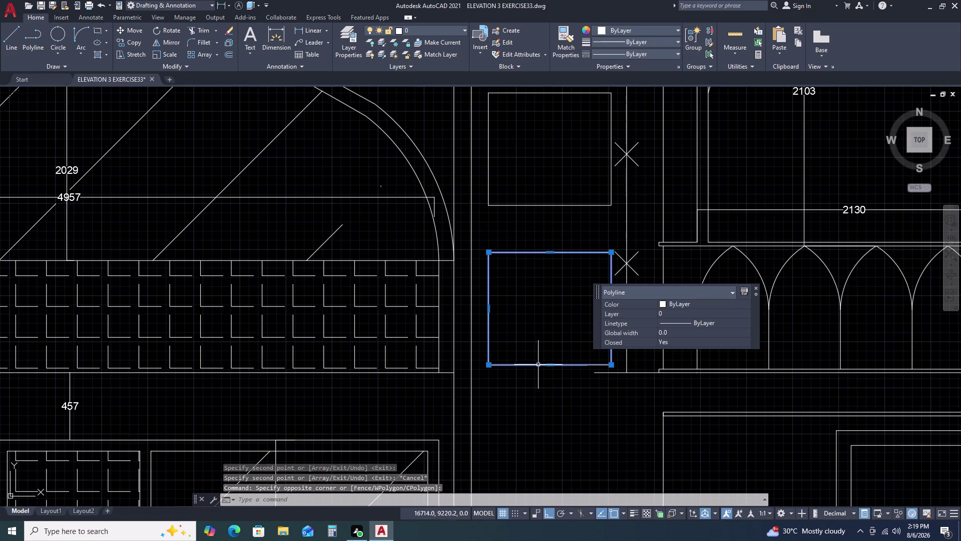
click(610, 366)
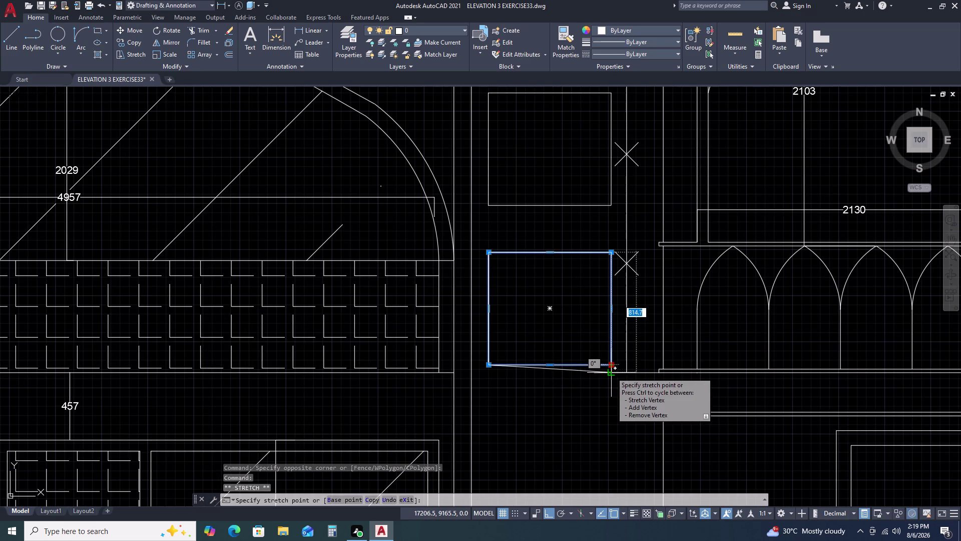
key(Escape)
click(548, 362)
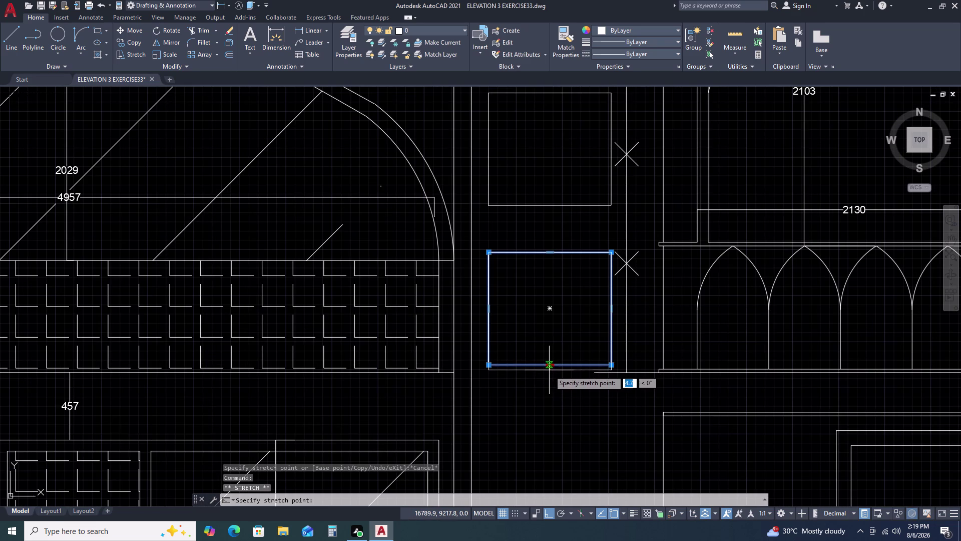
click(549, 371)
scroll(up, 3)
middle_drag(603, 367, 605, 360)
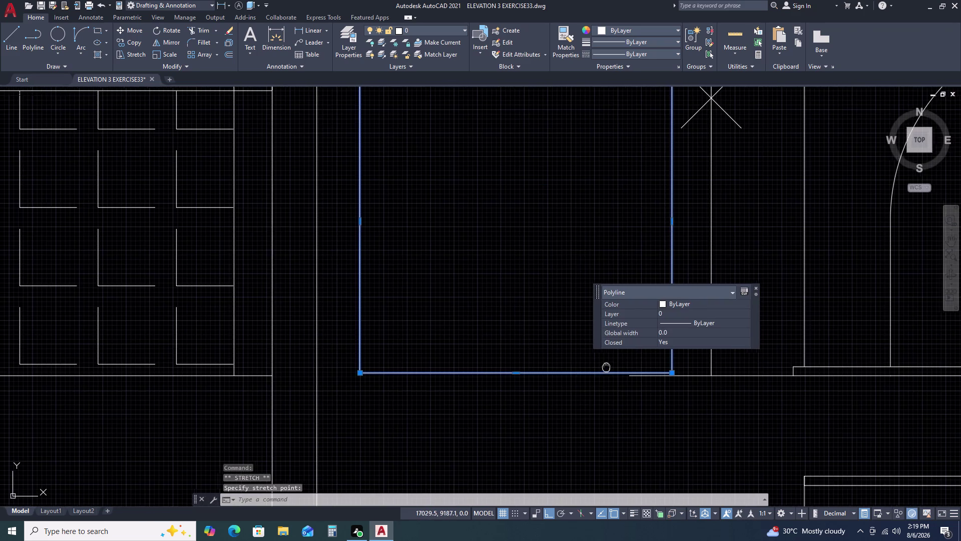
middle_drag(604, 360, 582, 333)
scroll(down, 3)
middle_drag(563, 338, 529, 278)
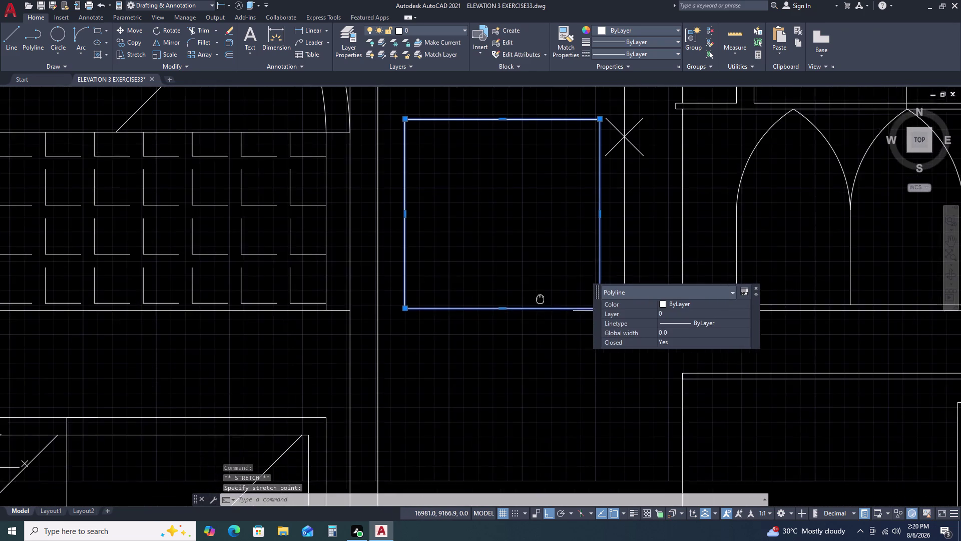
scroll(up, 3)
Move the lowest box down toward the panel line.
text(M)
key(space)
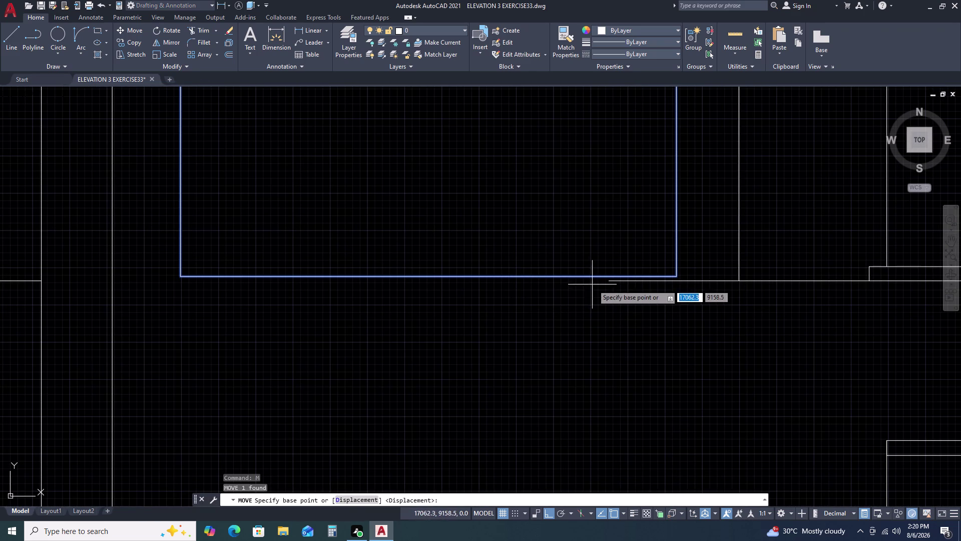
click(609, 276)
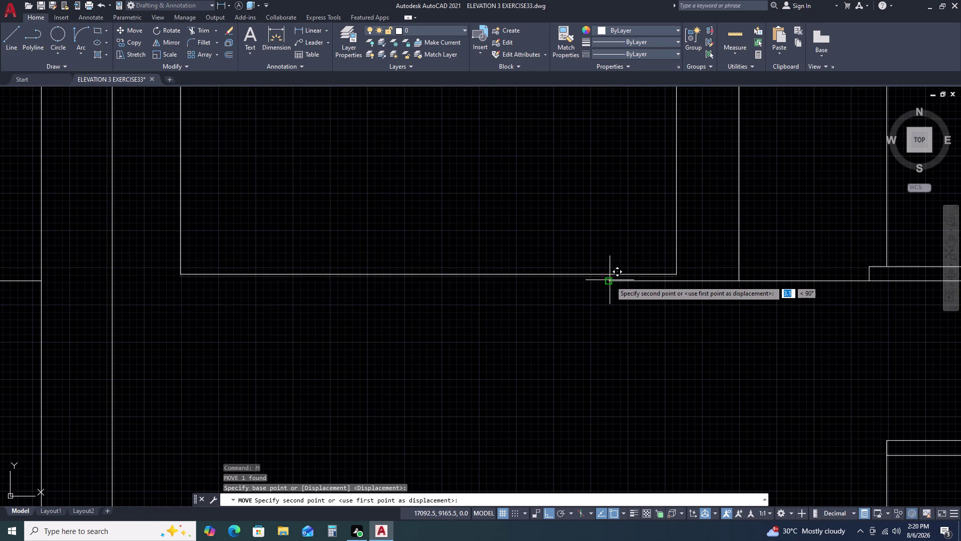
click(611, 285)
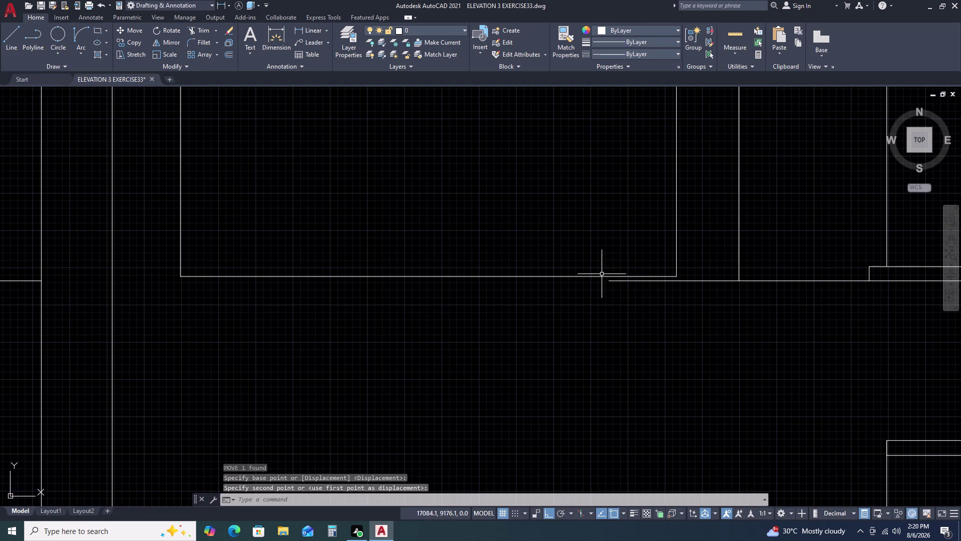
Move the box again, snapping its bottom-right corner onto the panel's bottom line.
click(596, 272)
click(556, 293)
key(m)
key(space)
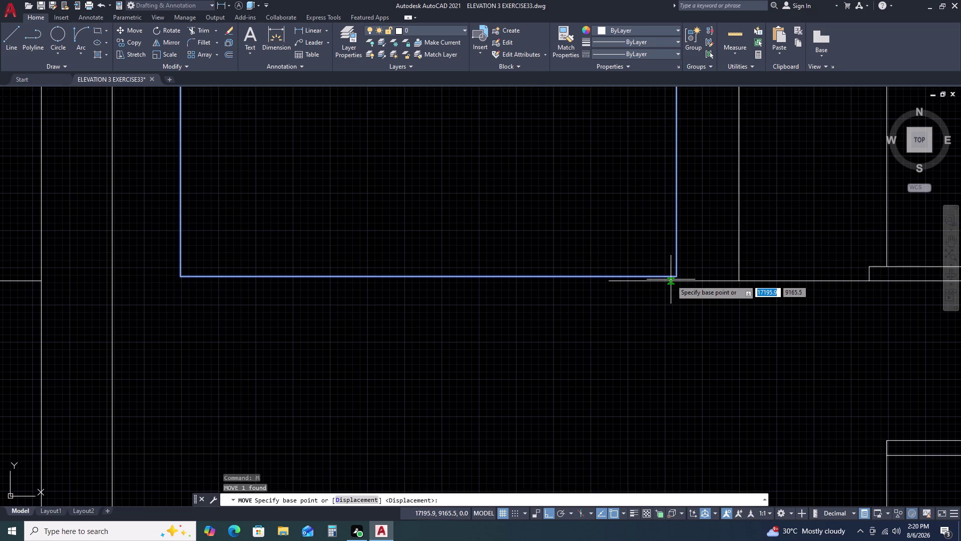
double_click(676, 277)
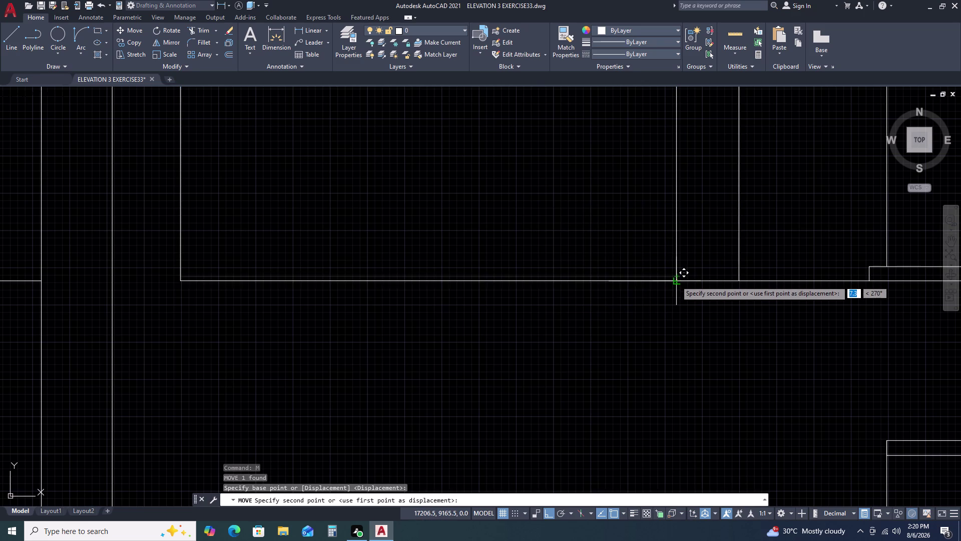
click(676, 280)
scroll(down, 3)
scroll(down, 3)
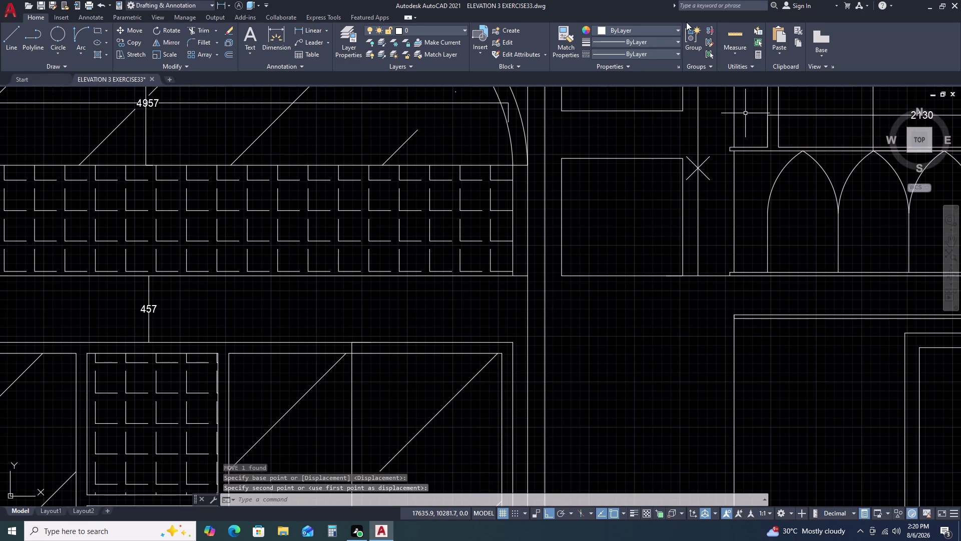
scroll(down, 3)
middle_drag(651, 88, 624, 186)
scroll(down, 3)
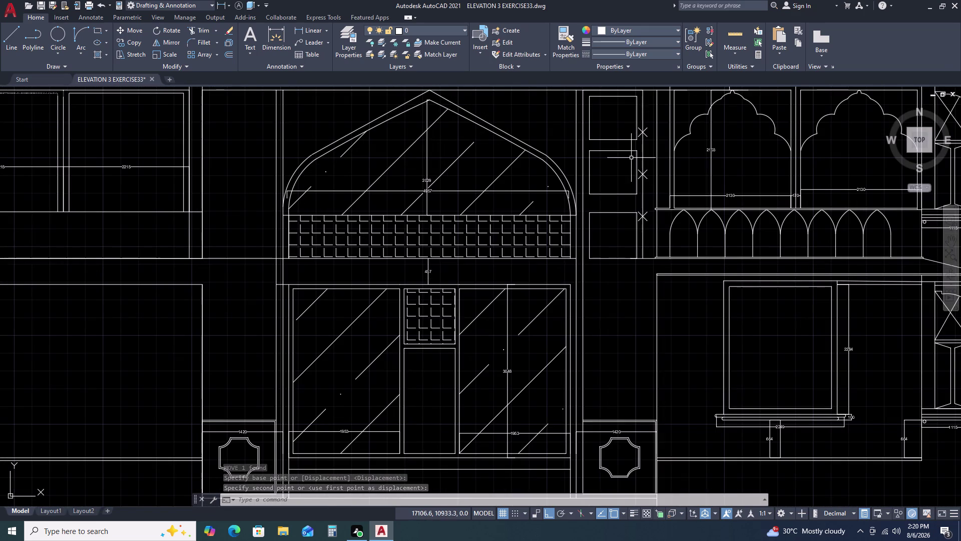
middle_drag(625, 143, 622, 187)
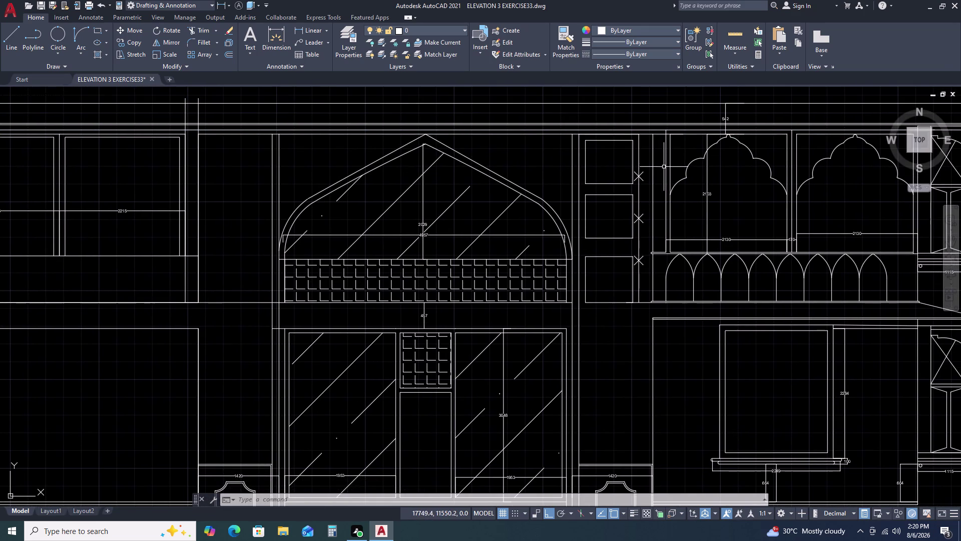
Scale a side-panel square to set the middle square's new size.
click(631, 139)
click(632, 138)
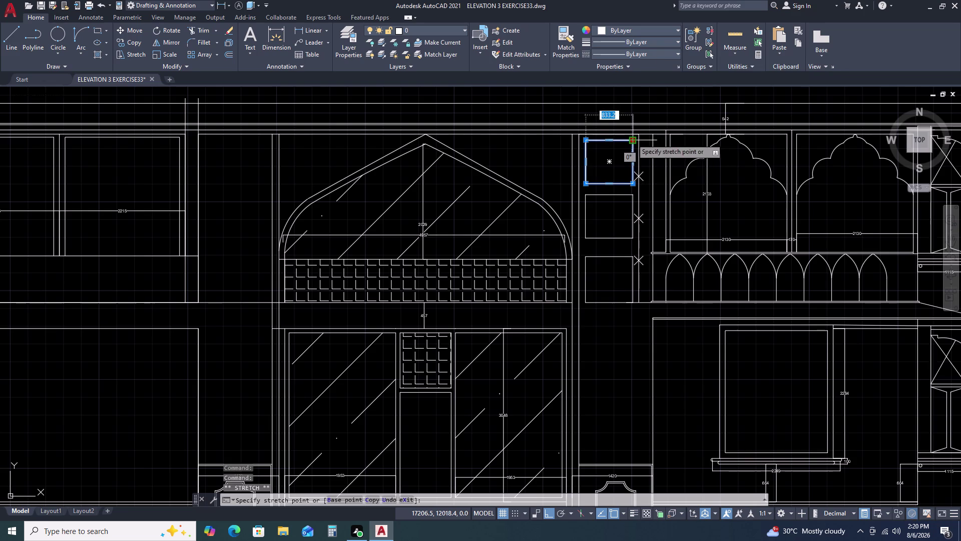
key(Escape)
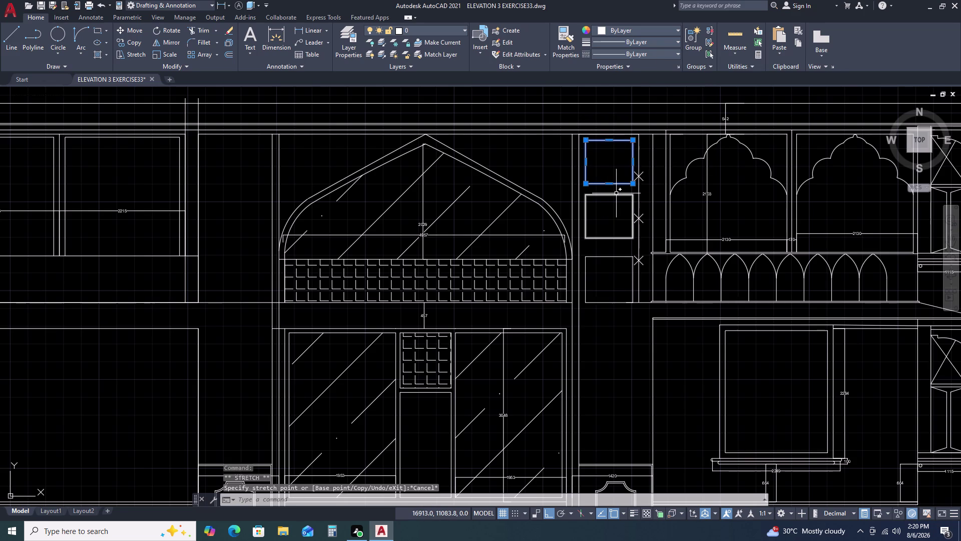
text(SC)
key(space)
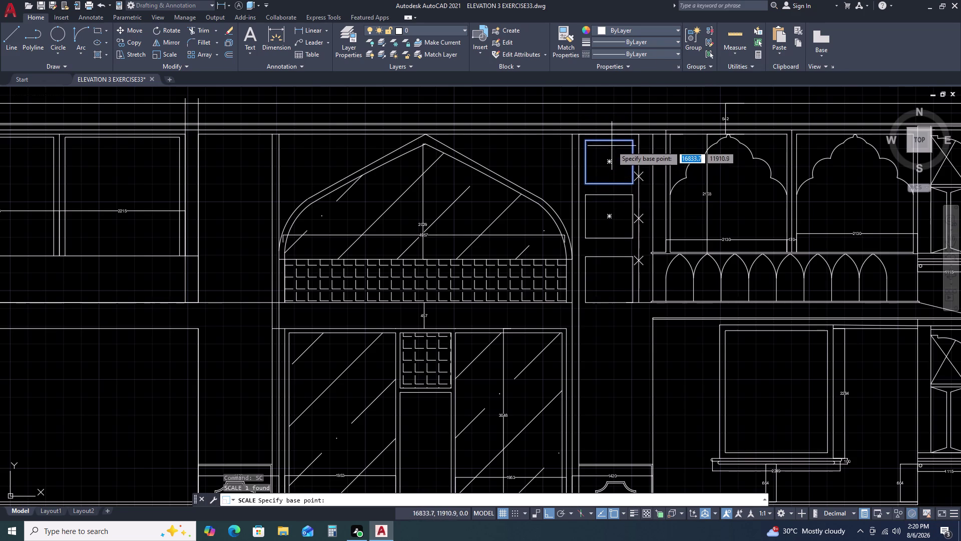
double_click(607, 140)
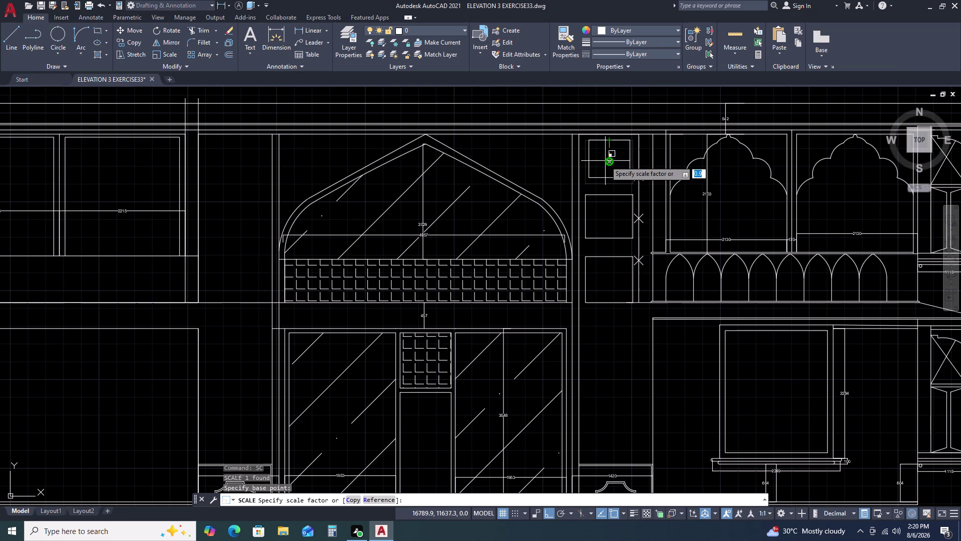
click(605, 160)
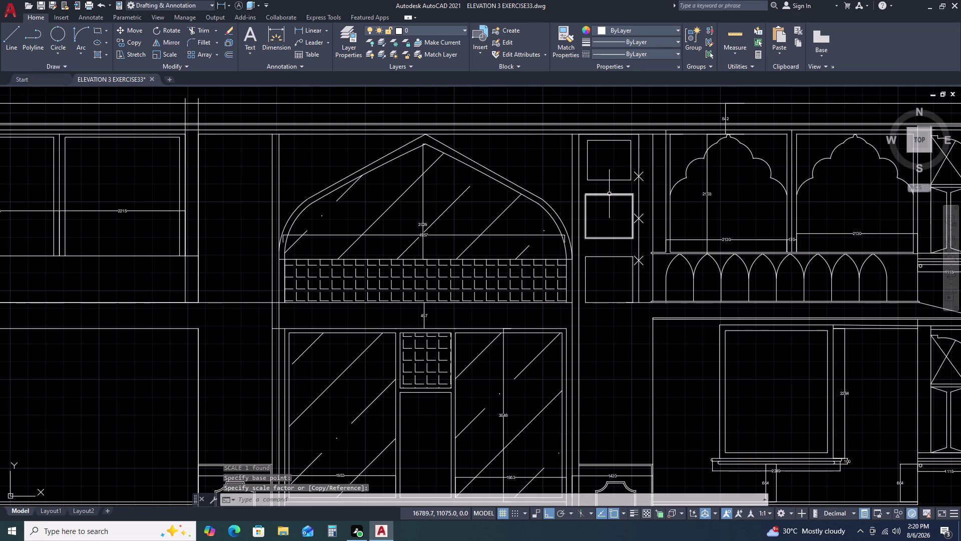
click(610, 194)
key(Delete)
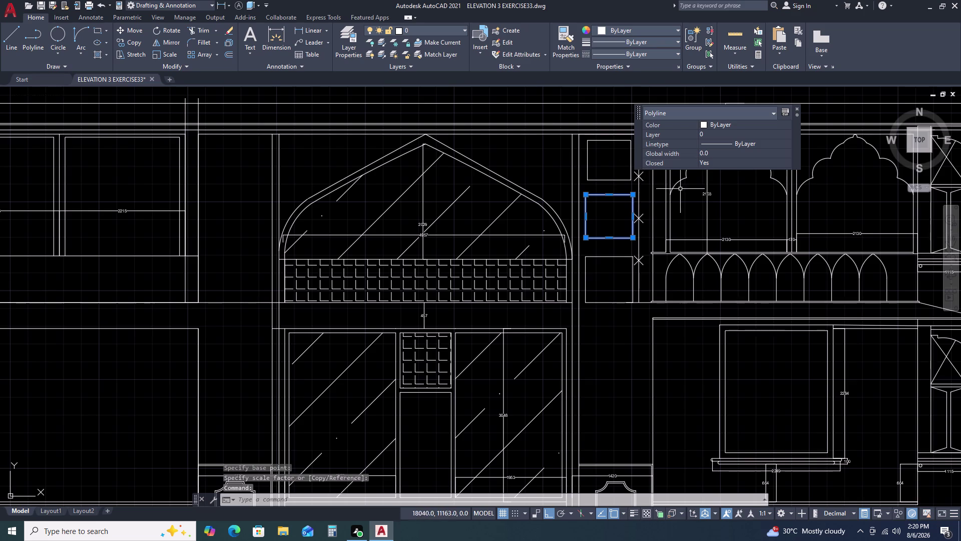
Delete the middle square and move the top square slightly lower.
key(Delete)
click(613, 178)
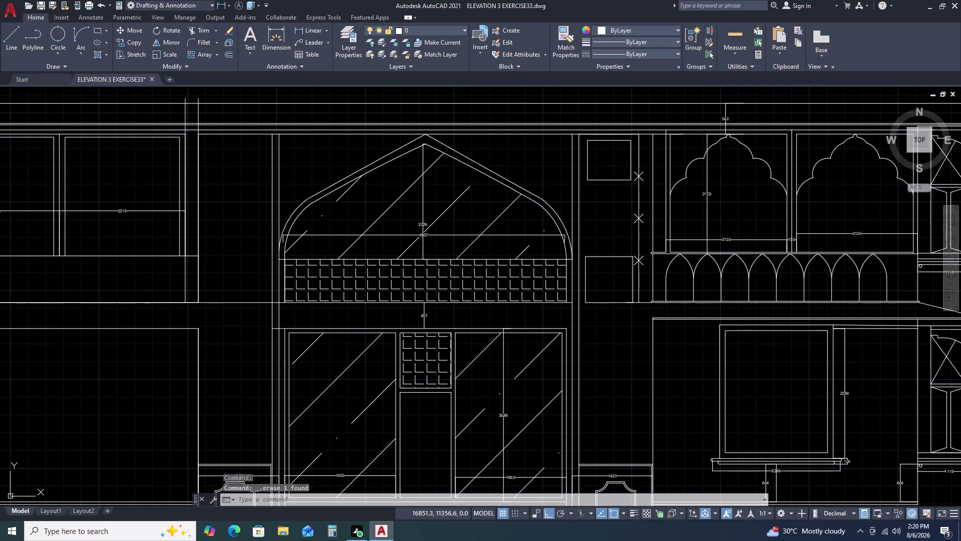
click(608, 188)
key(Escape)
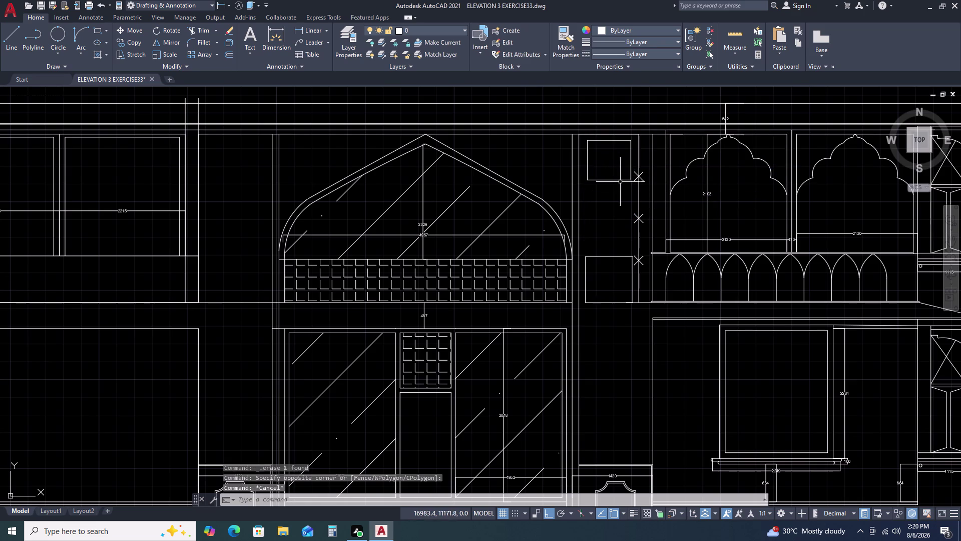
click(615, 140)
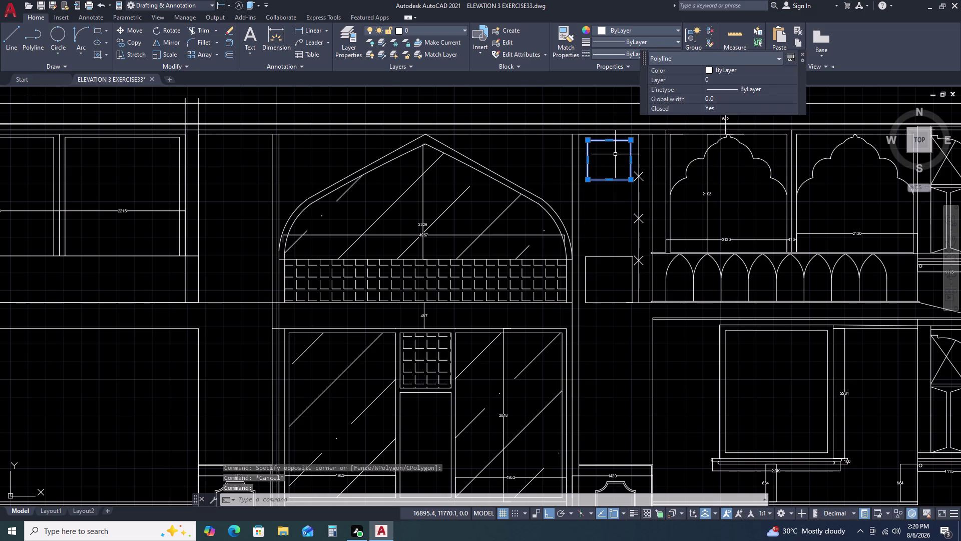
text(M)
key(space)
click(614, 155)
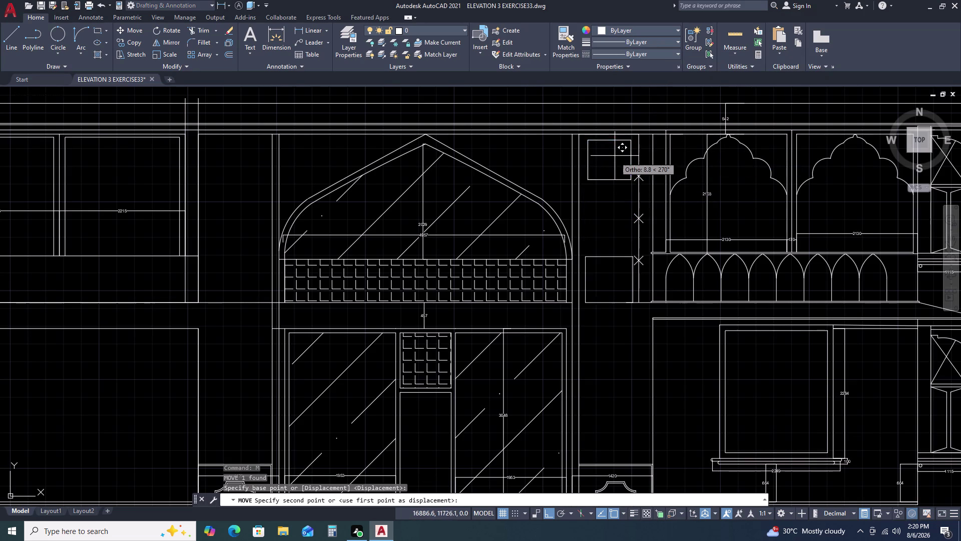
click(613, 164)
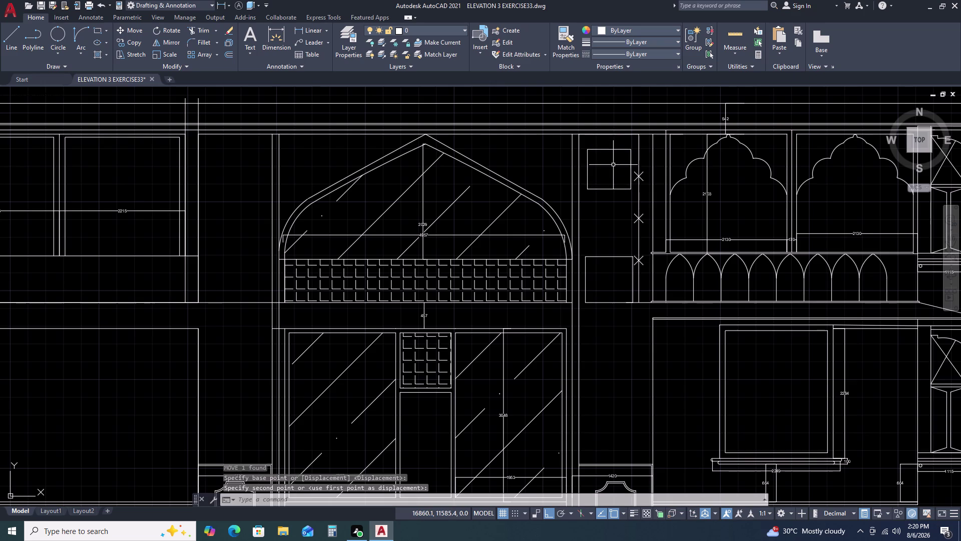
Copy the top square downward as the new middle square.
click(613, 182)
click(603, 200)
key(x)
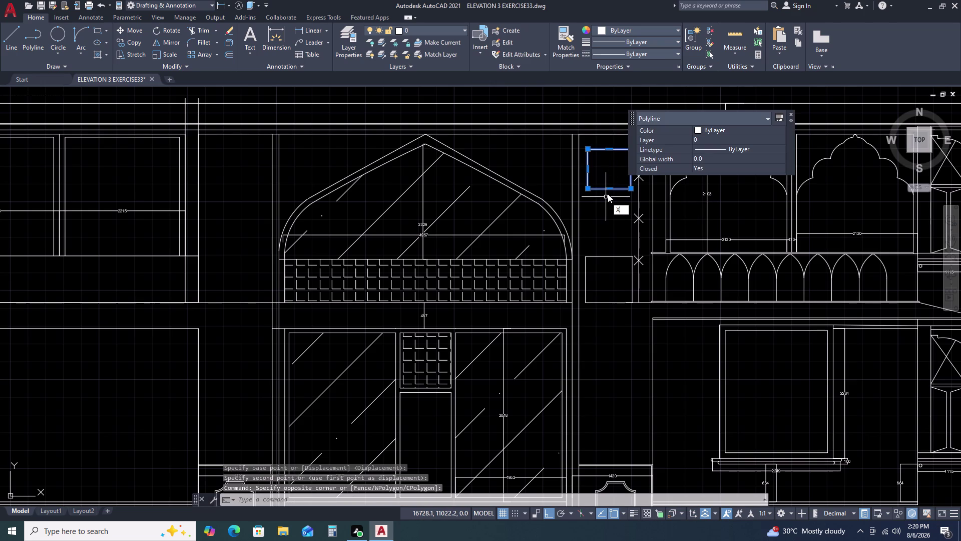
key(BackSpace)
text(CO)
key(space)
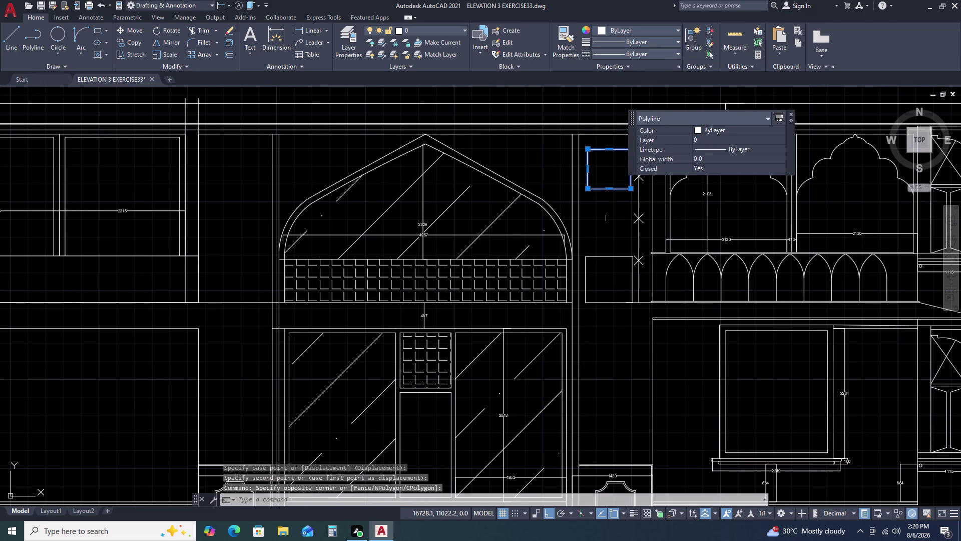
click(612, 186)
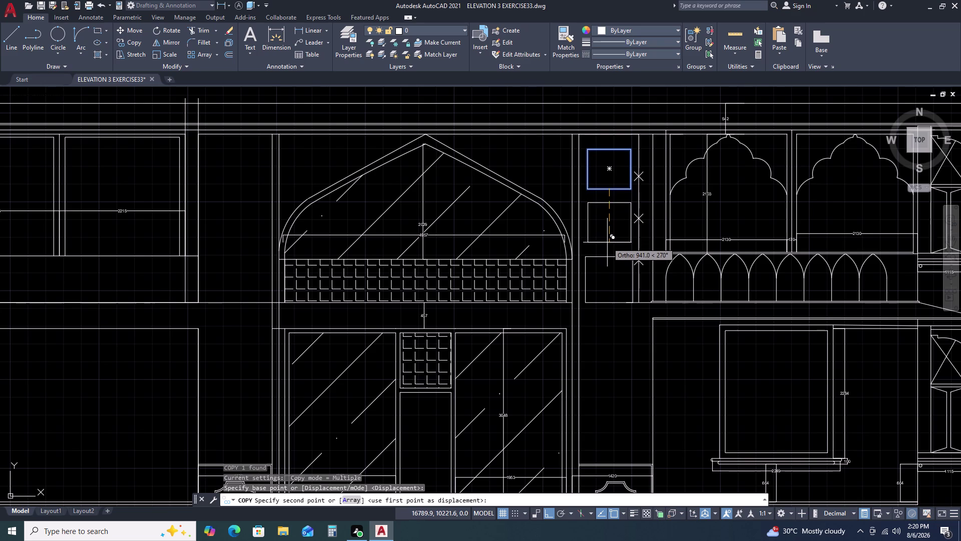
click(607, 243)
key(Escape)
text(D)
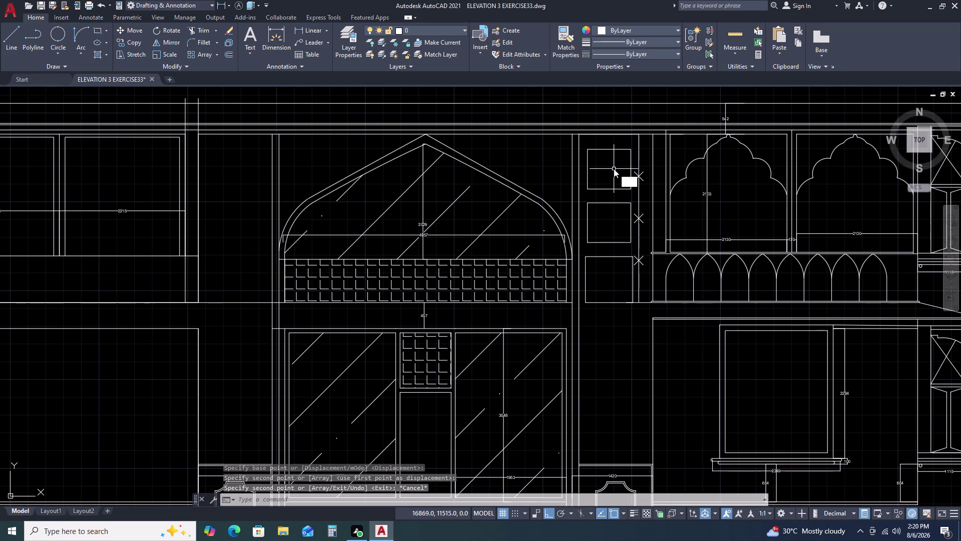
text(LI)
key(space)
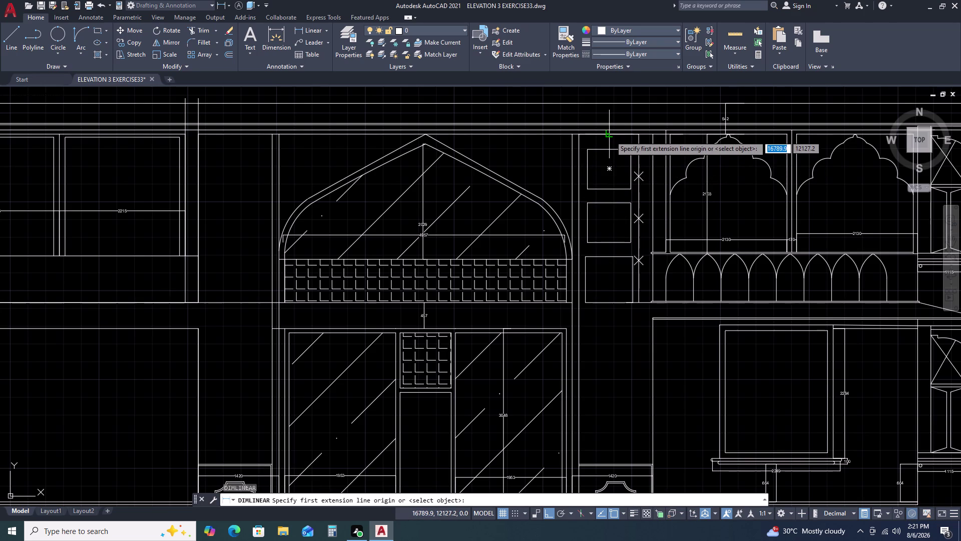
Dimension the 267 gap above the top square and the 243 gap below it.
click(611, 136)
click(610, 150)
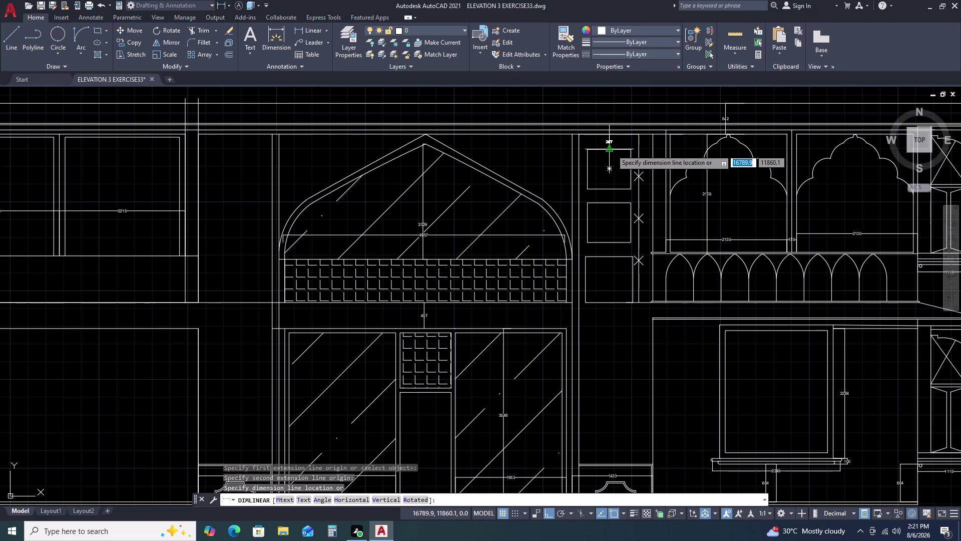
scroll(up, 3)
click(612, 149)
key(space)
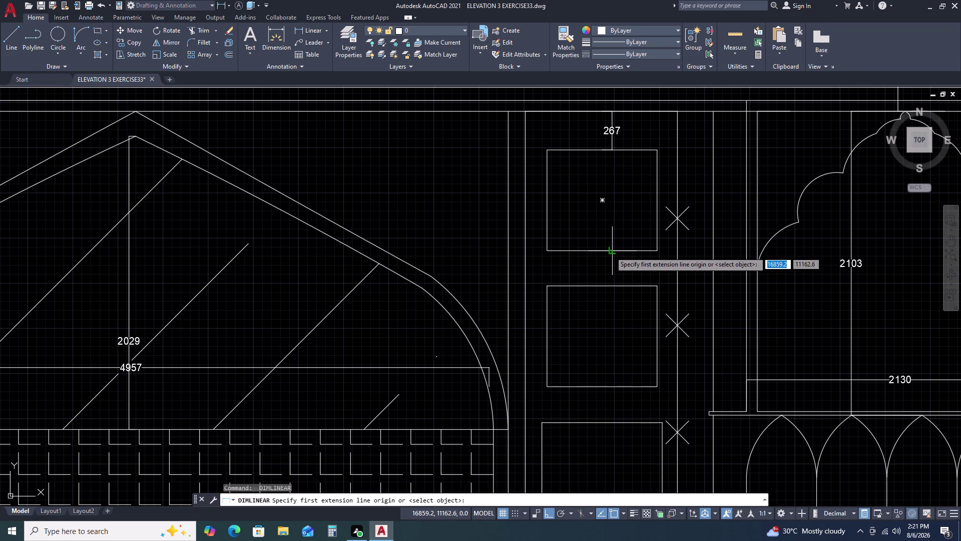
click(611, 253)
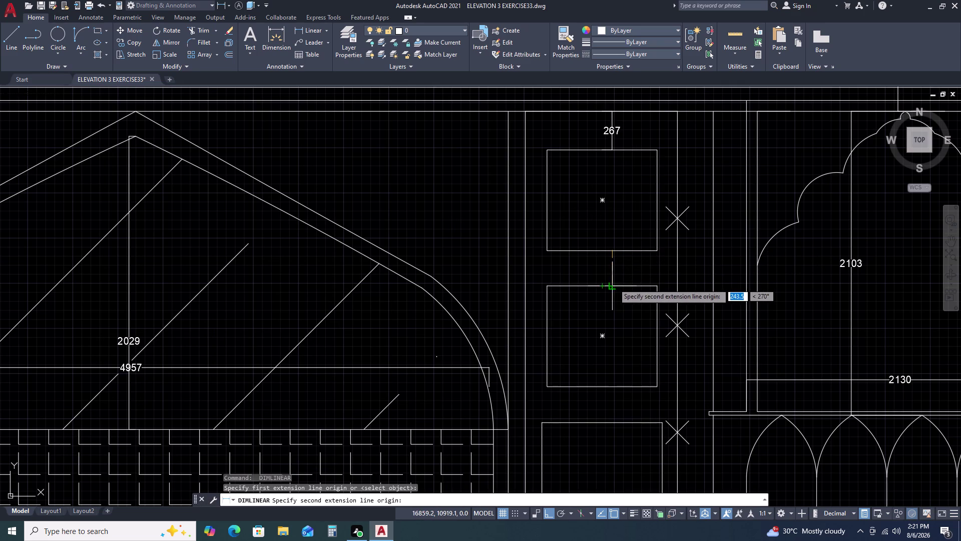
click(614, 283)
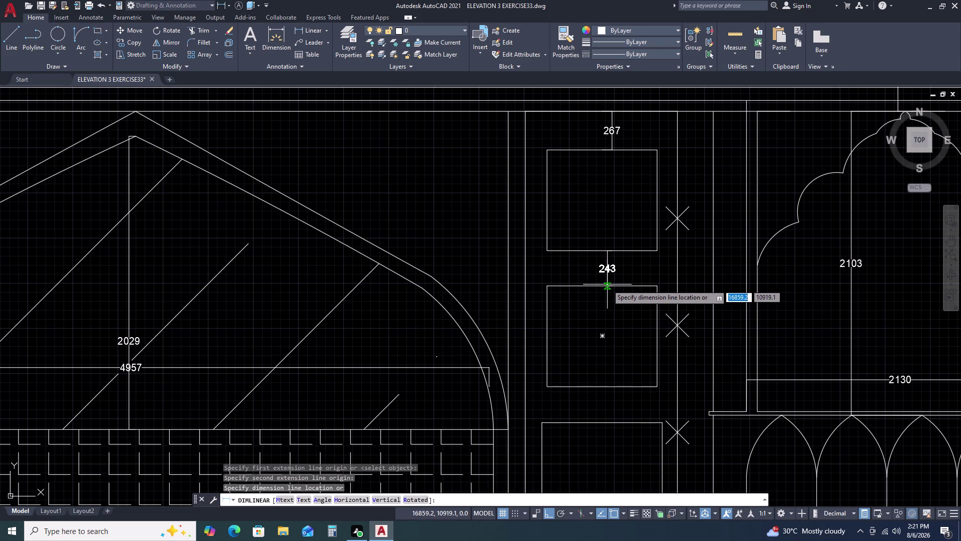
click(608, 284)
Delete the 267 dimension above the top square.
click(625, 135)
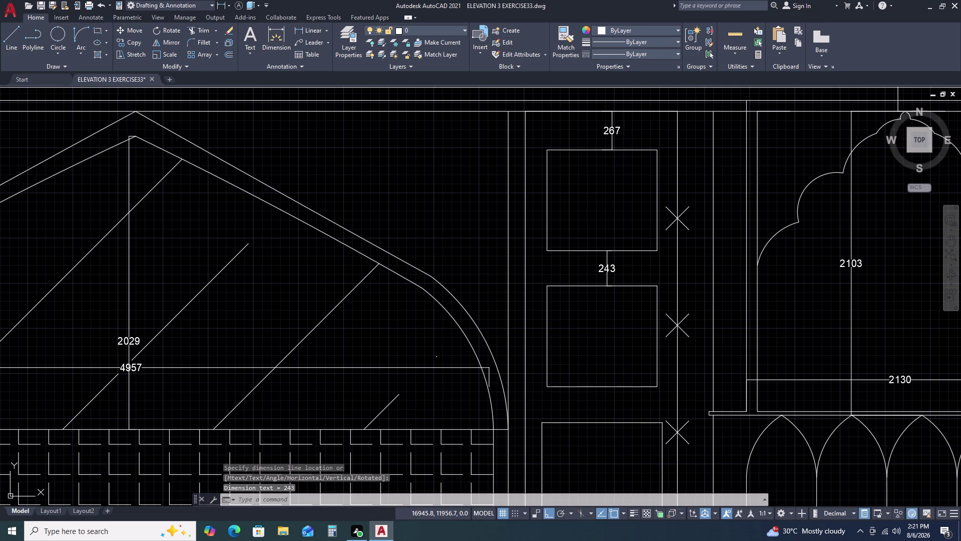
click(606, 133)
key(Escape)
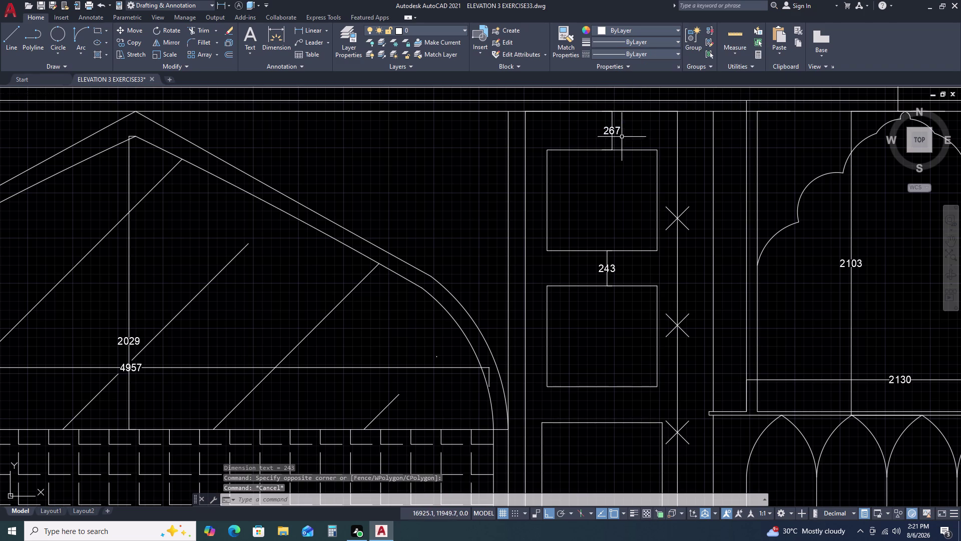
click(619, 123)
click(597, 139)
key(Delete)
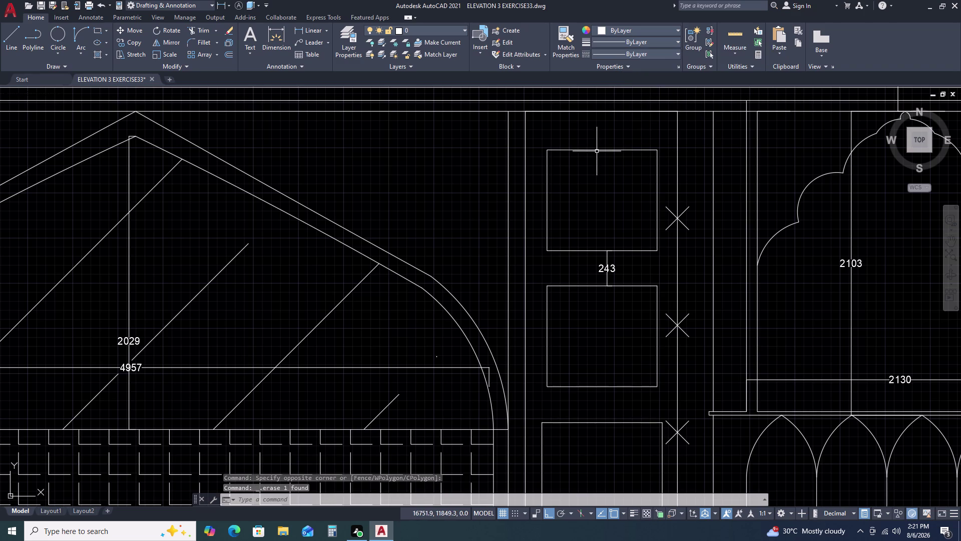
Add a 250 linear dimension from the panel top down to the top square.
key(d)
text(LI)
key(space)
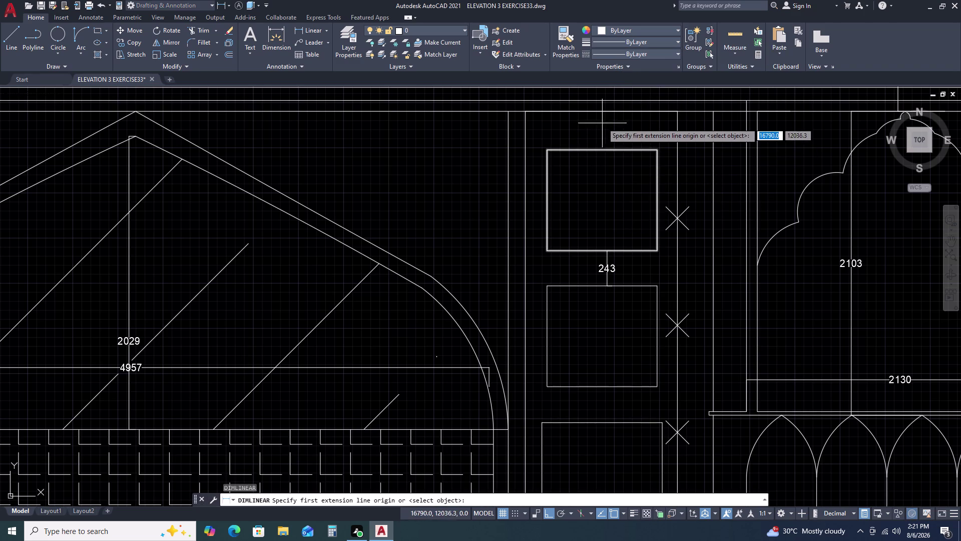
click(602, 110)
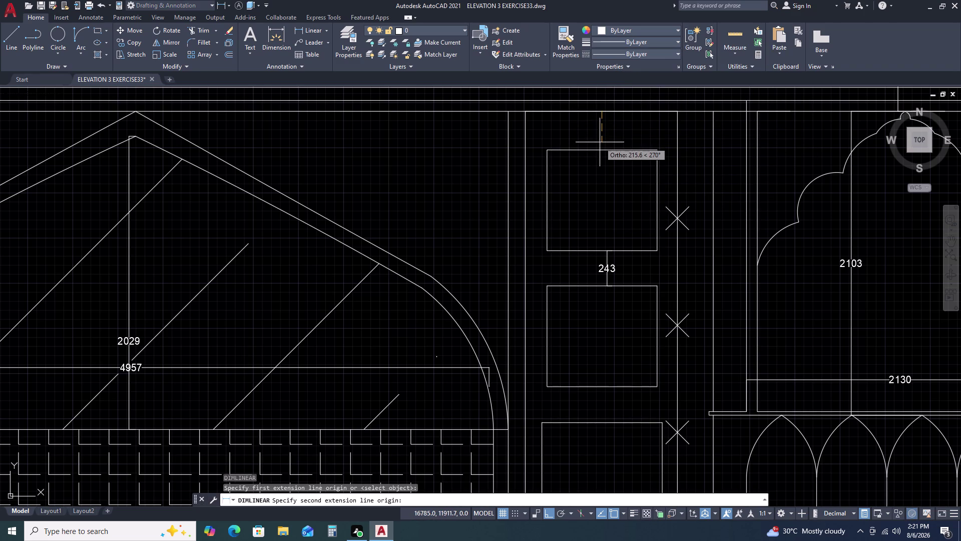
key(2)
text(50)
key(space)
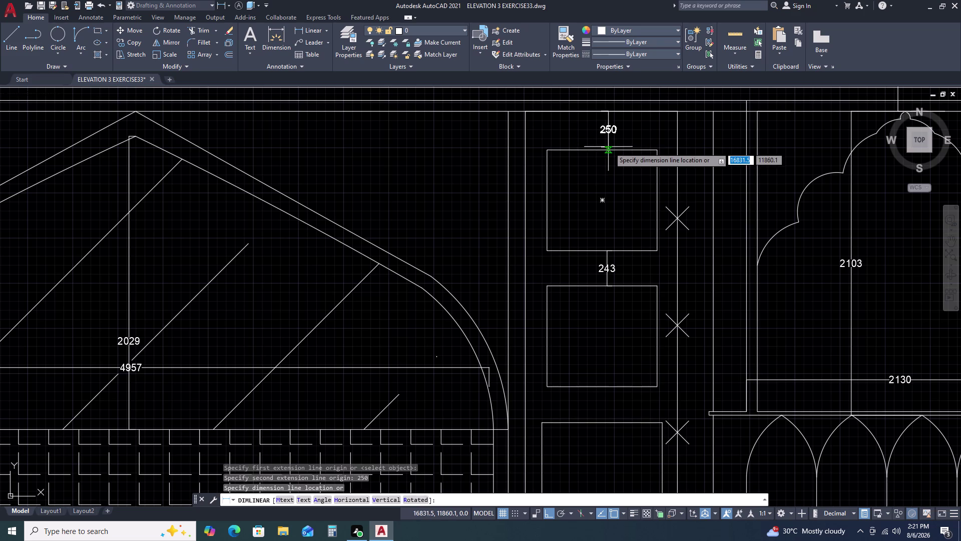
double_click(612, 149)
Move the top square to its new position below the panel top.
click(648, 146)
triple_click(642, 156)
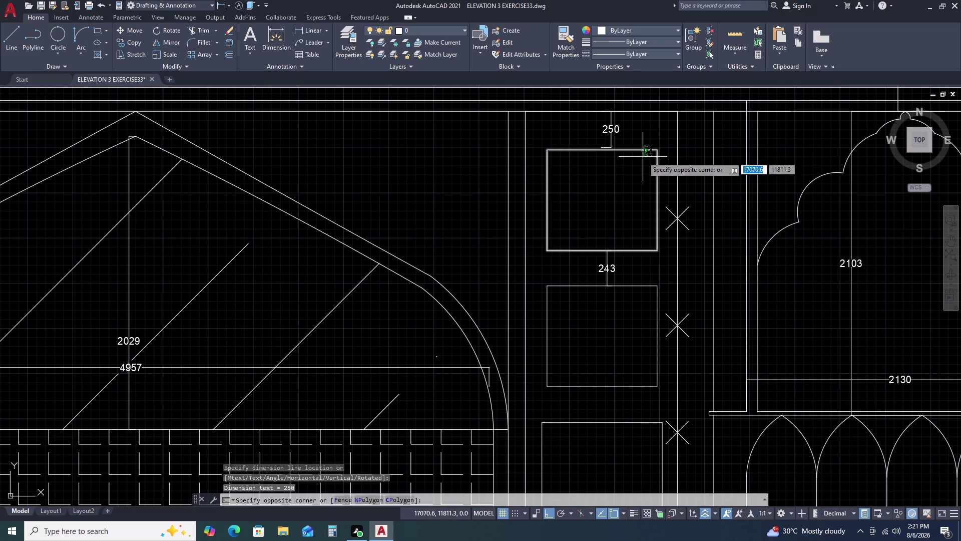
key(m)
key(space)
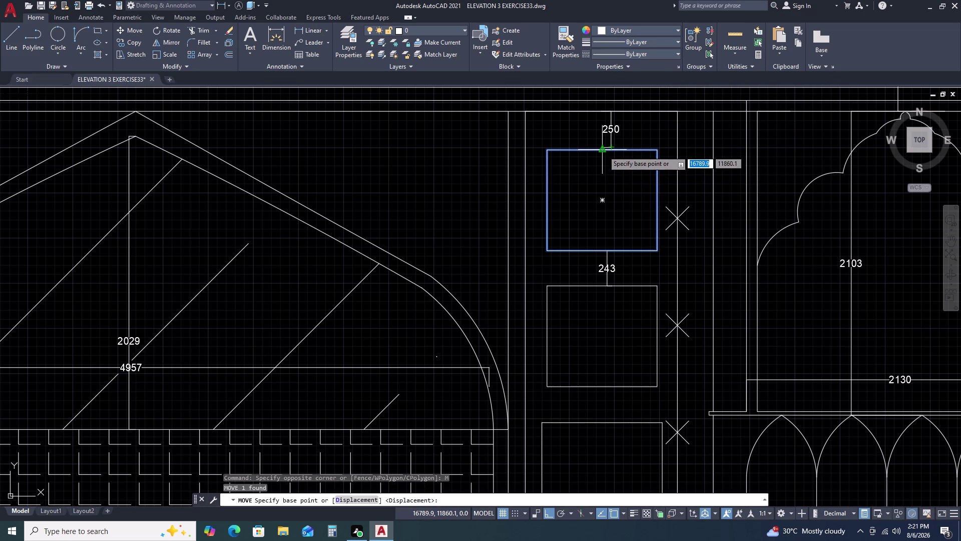
double_click(603, 151)
double_click(603, 146)
Delete the old gap dimension between the top and lower squares.
scroll(down, 3)
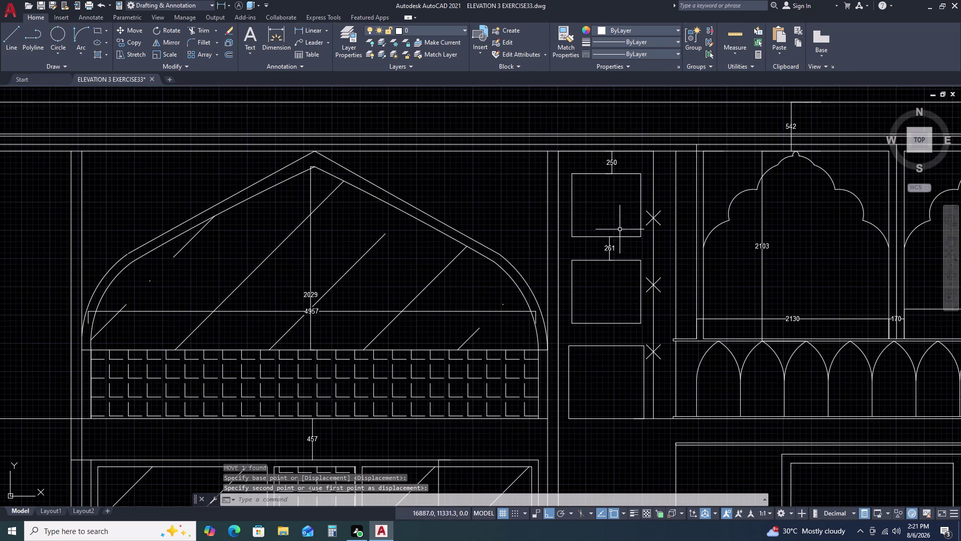
middle_drag(625, 251, 627, 195)
middle_drag(626, 158, 626, 153)
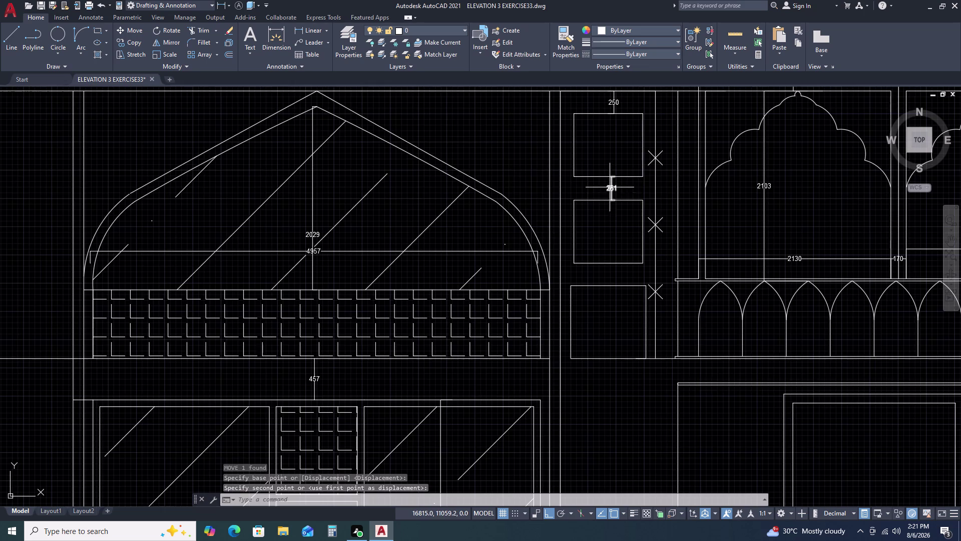
scroll(up, 3)
drag(626, 188, 617, 188)
click(580, 193)
key(Delete)
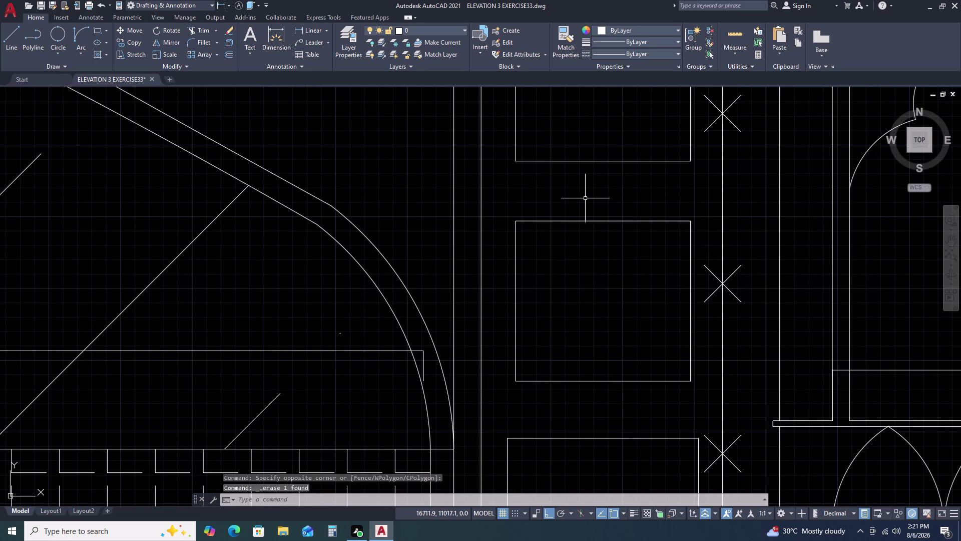
Dimension a 250 gap below the upper square's bottom edge.
key(d)
text(LI)
key(space)
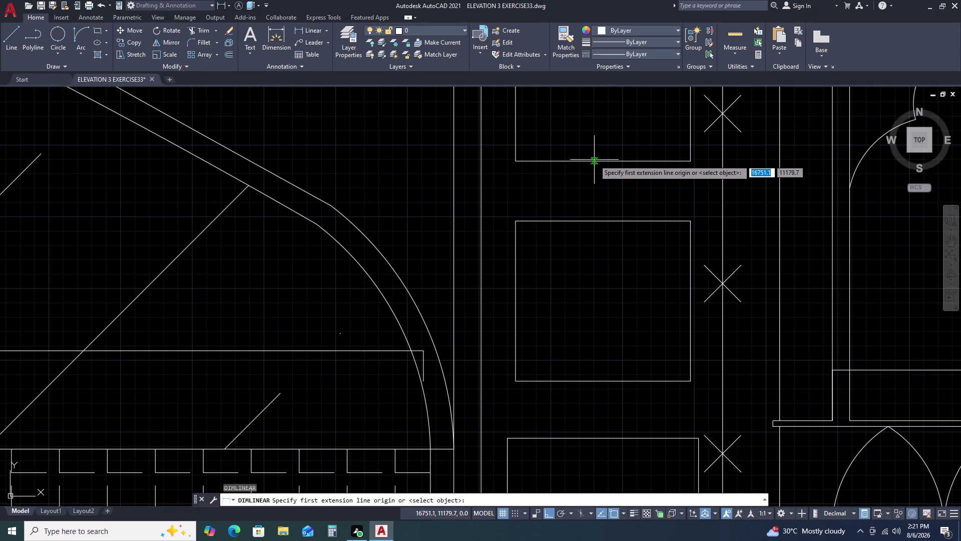
click(601, 162)
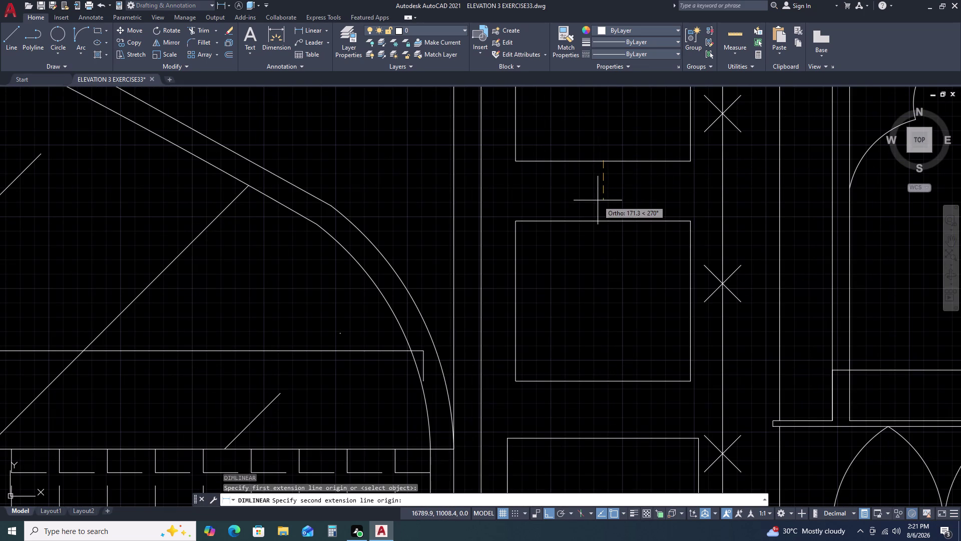
text(250)
key(space)
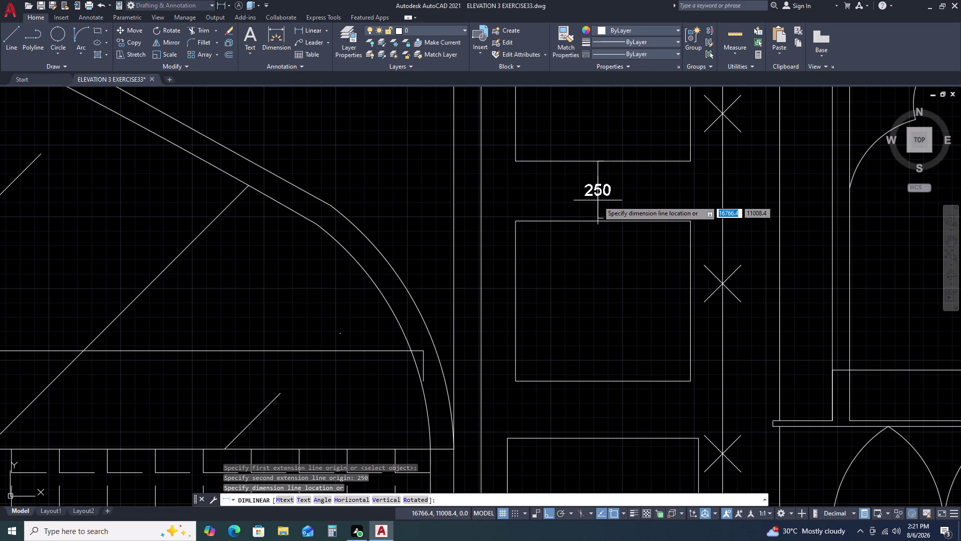
click(620, 207)
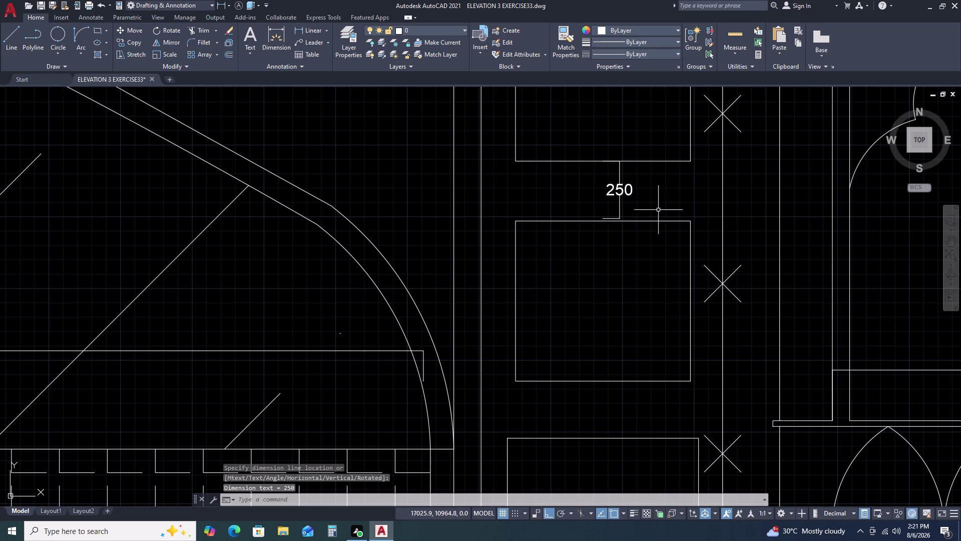
Start moving the lower square, then cancel the move.
double_click(658, 209)
click(649, 229)
text(M)
key(space)
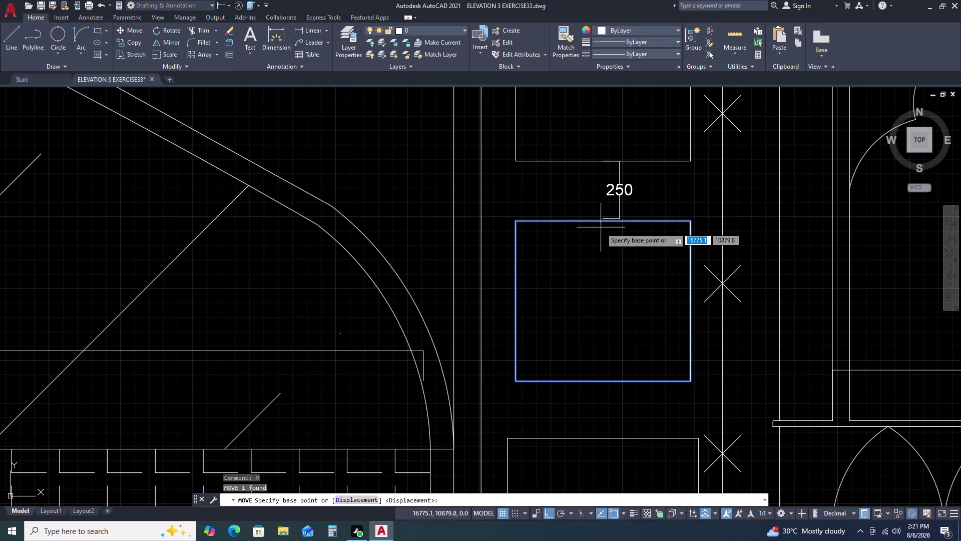
click(604, 222)
triple_click(606, 219)
scroll(down, 3)
key(Escape)
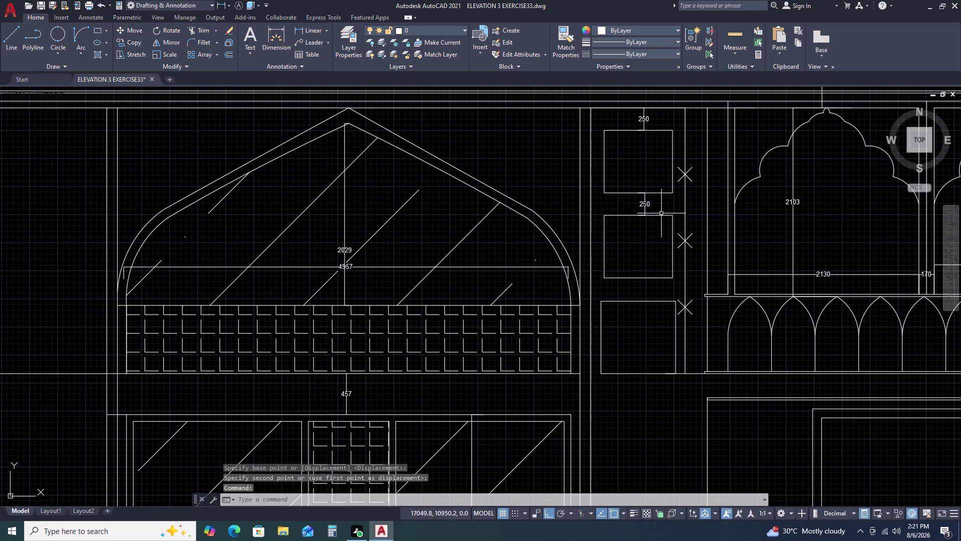
Dimension the 250 gap below the second square's bottom edge.
middle_drag(642, 239, 623, 189)
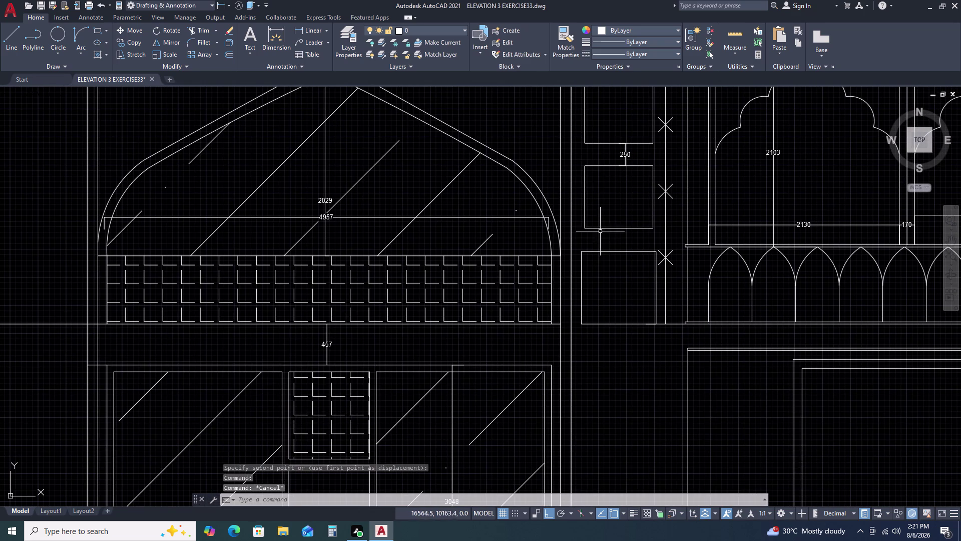
key(d)
text(LI)
key(space)
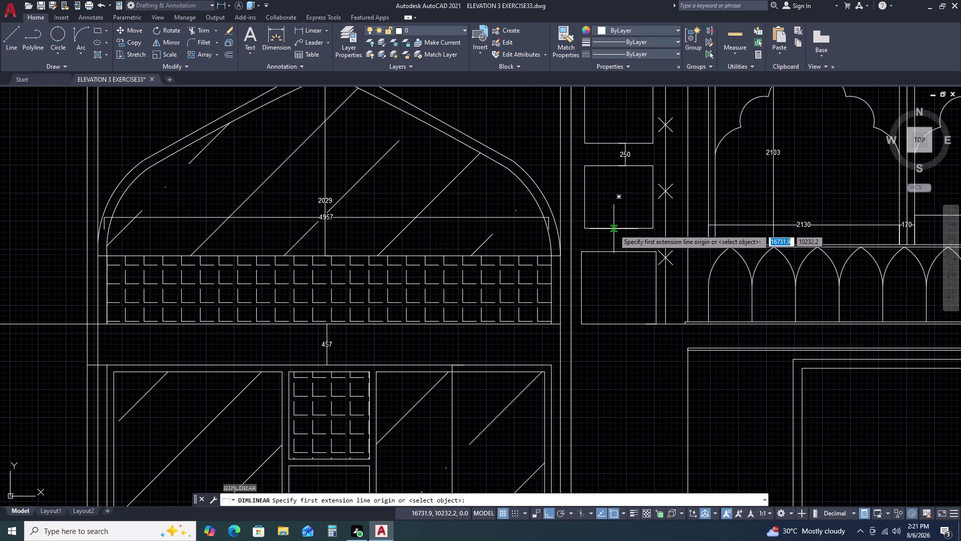
click(619, 228)
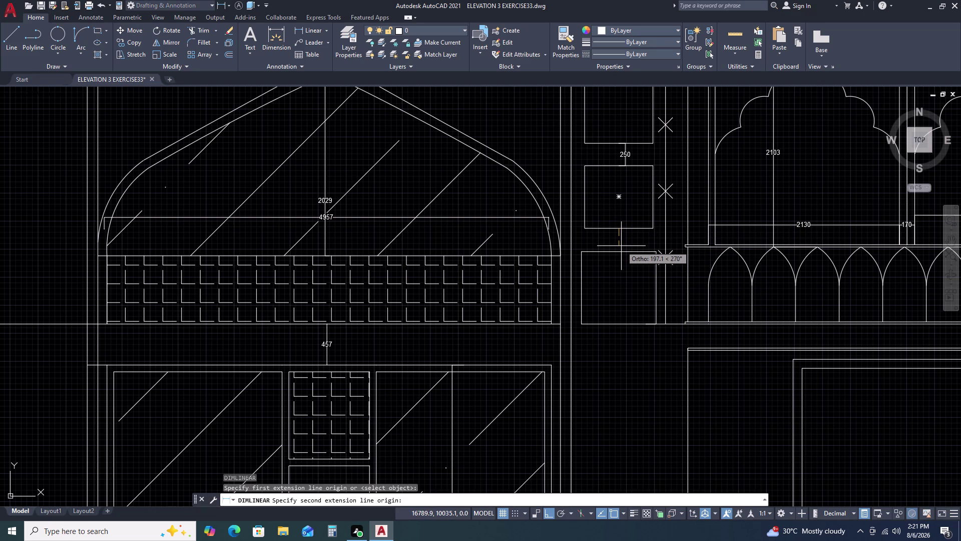
key(2)
text(50)
key(space)
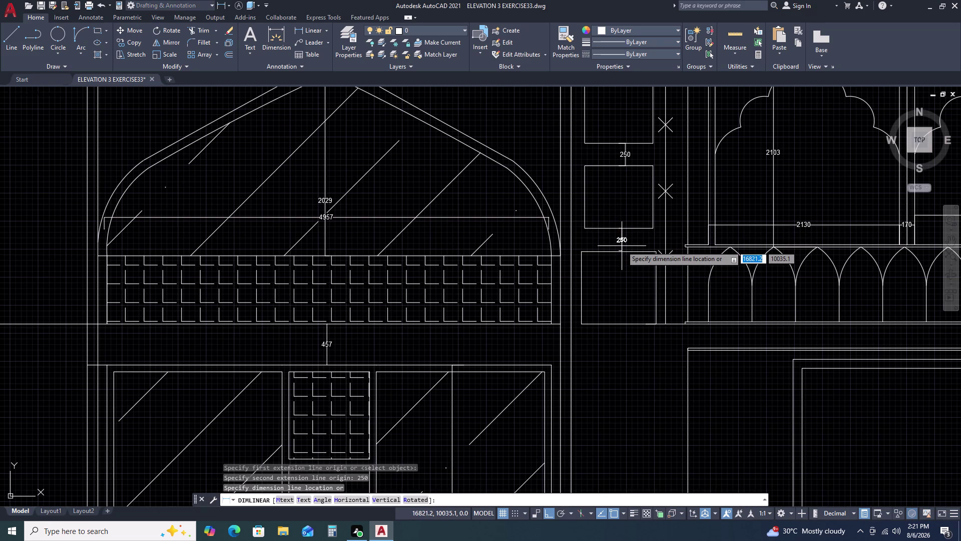
click(627, 246)
Try stretching the lowest square's top edge, cancel, then select the top square and its dimension.
click(646, 252)
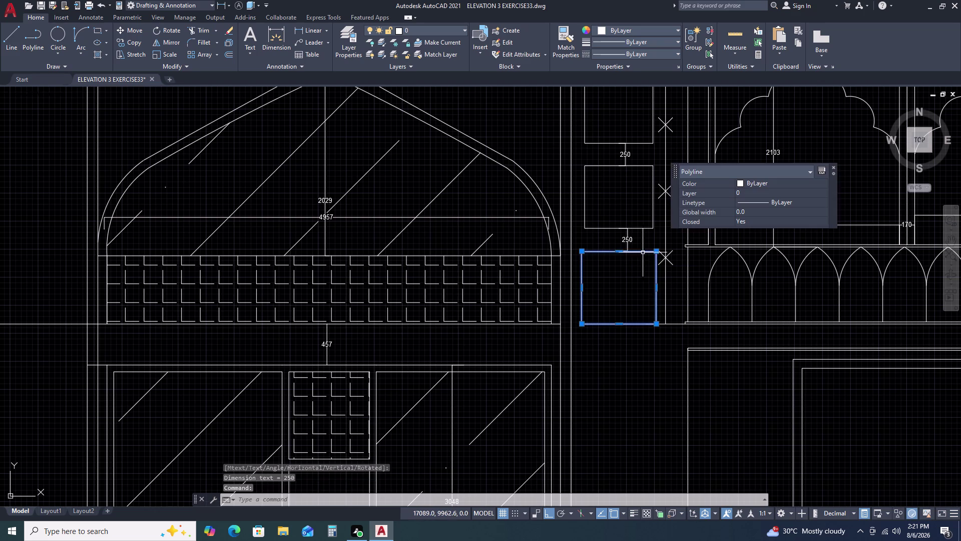
scroll(up, 3)
scroll(up, 3)
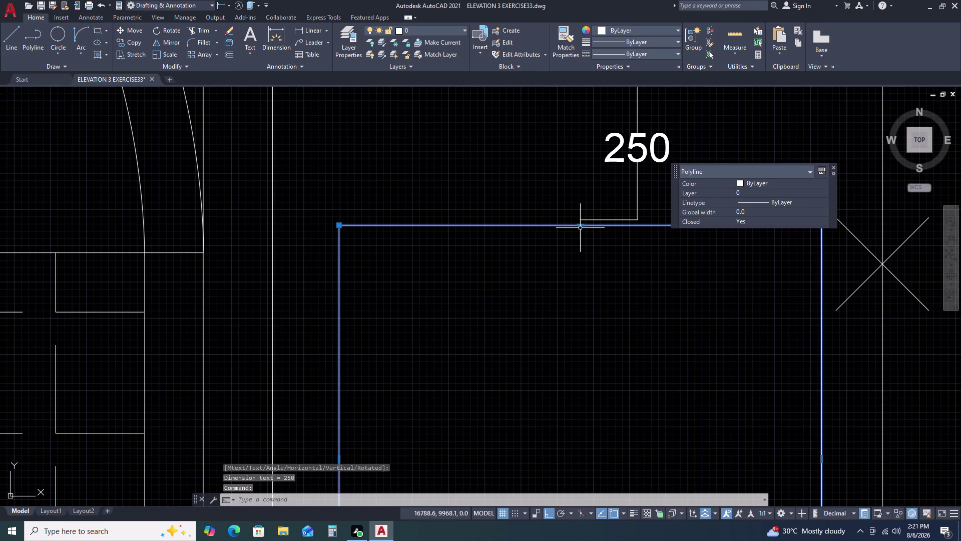
click(583, 226)
double_click(581, 227)
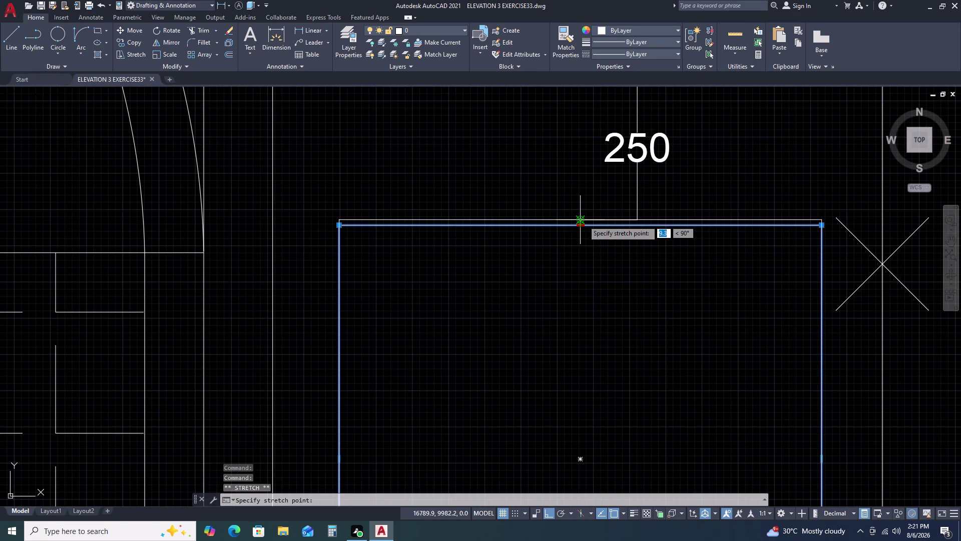
click(584, 220)
scroll(down, 3)
key(Escape)
scroll(down, 3)
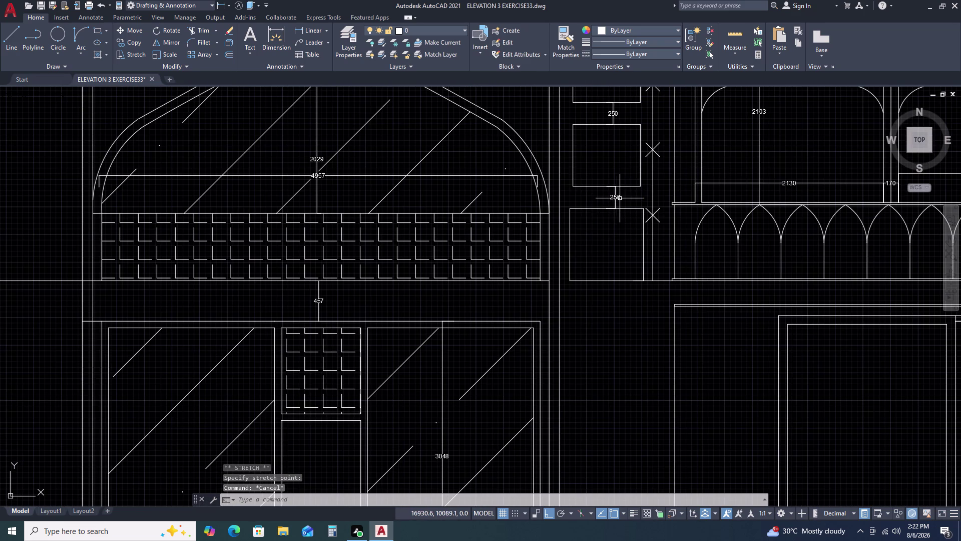
click(621, 198)
double_click(594, 183)
Delete two selected objects, then undo the deletion.
triple_click(571, 192)
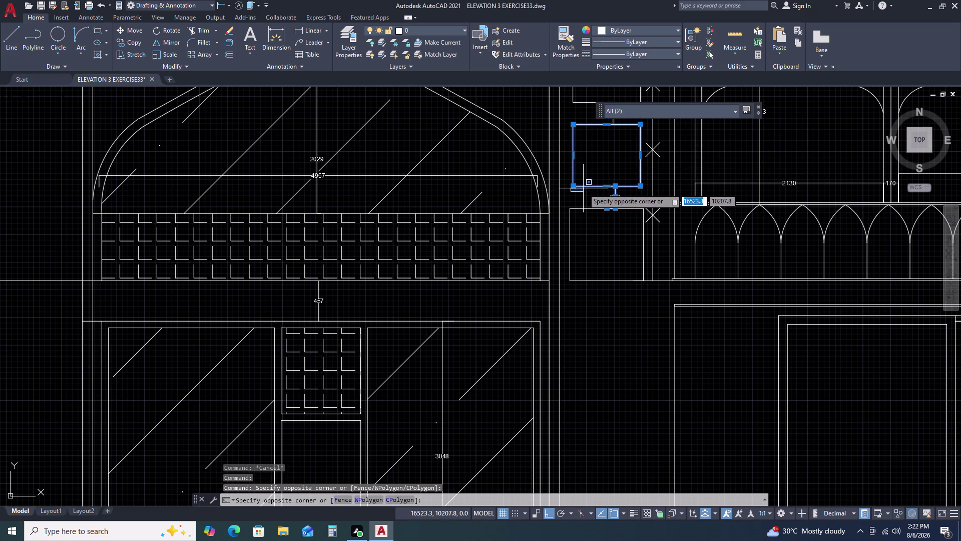
key(Delete)
key(Delete)
key(Escape)
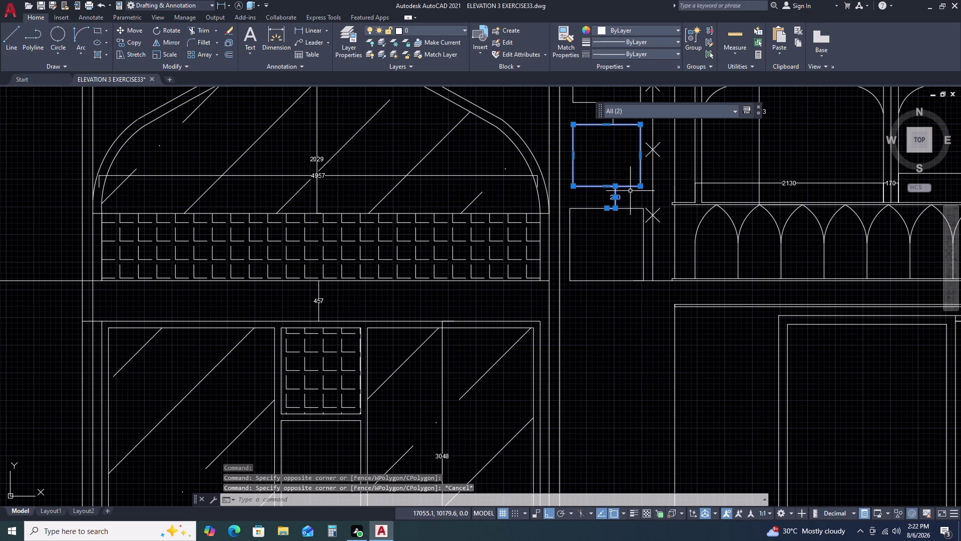
key(Delete)
scroll(down, 3)
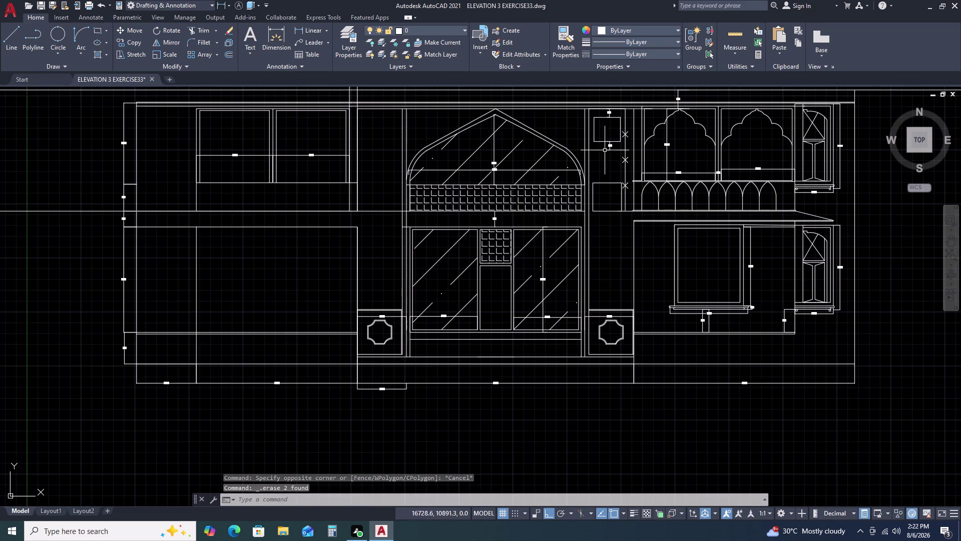
key(ctrl+z)
key(ctrl+z)
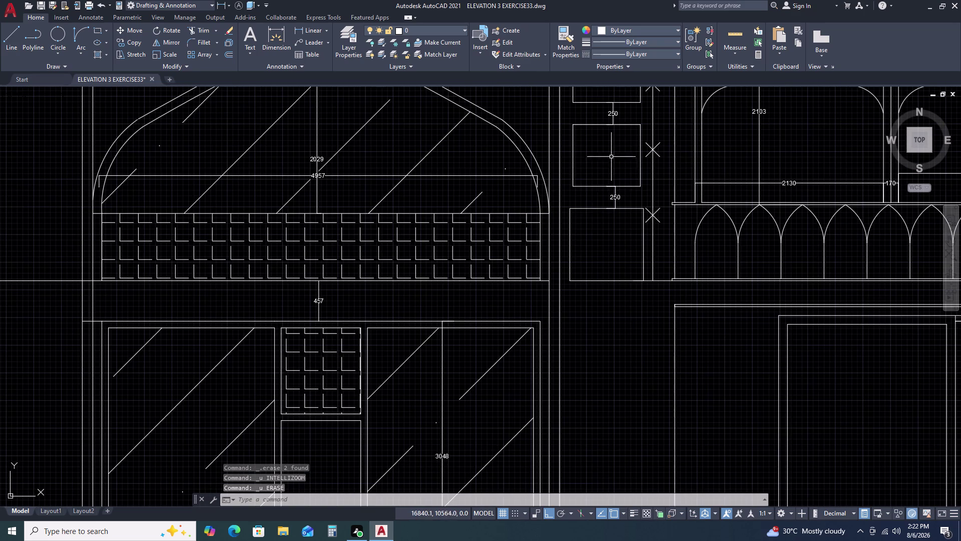
Delete the dimension between the squares and discard edits to the top dimension text.
click(615, 196)
key(Delete)
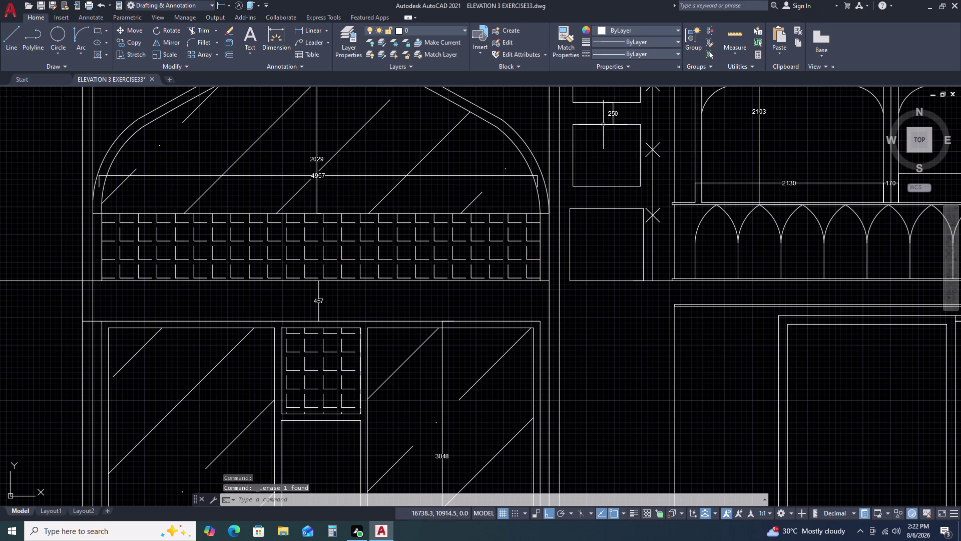
double_click(613, 111)
key(Delete)
scroll(down, 3)
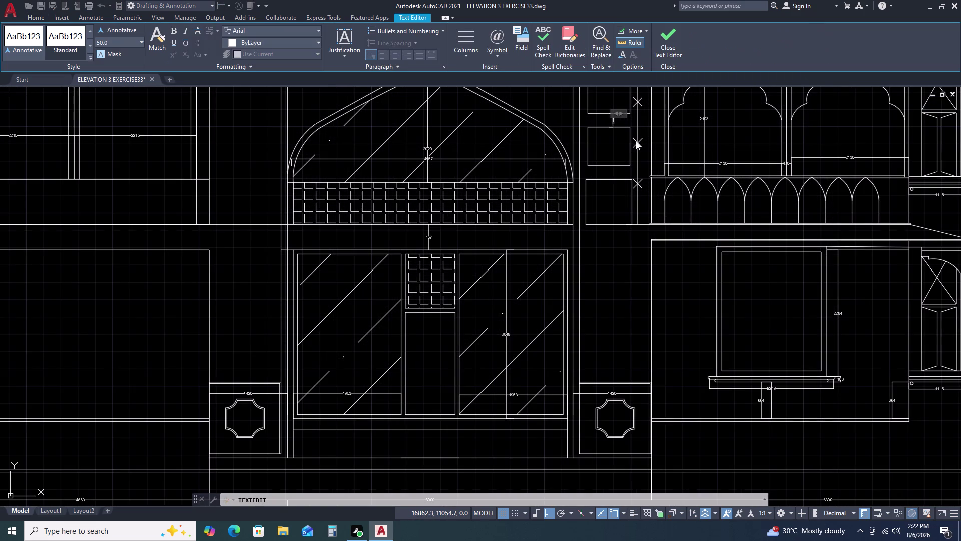
key(Escape)
key(Escape)
key(Escape)
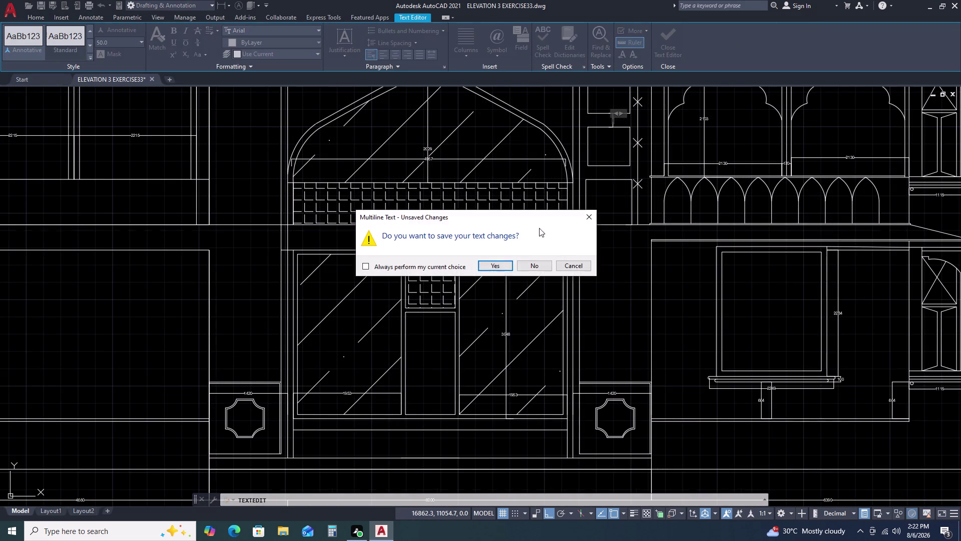
click(536, 270)
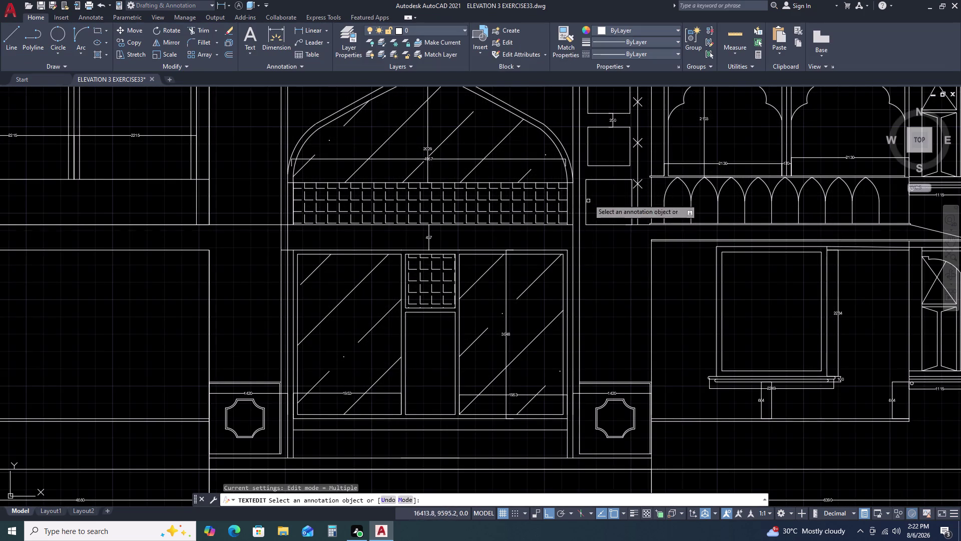
Delete the dimension above the top square.
middle_drag(598, 153, 577, 218)
key(Escape)
key(Escape)
scroll(up, 3)
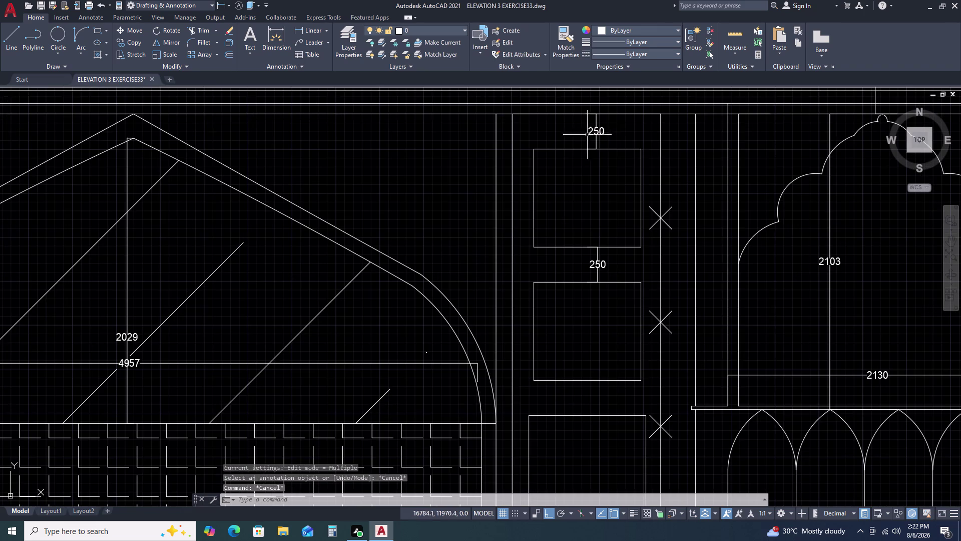
click(620, 134)
click(593, 127)
key(Delete)
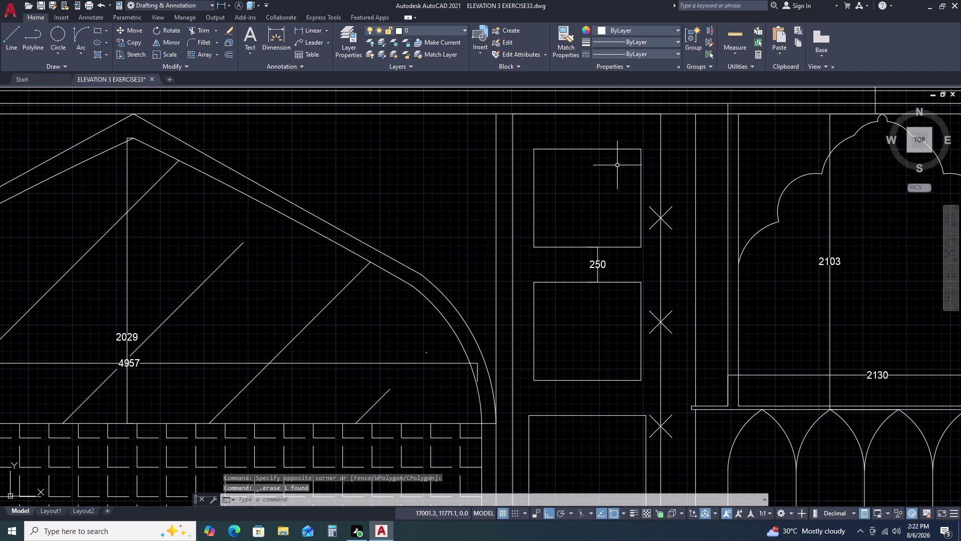
Delete objects near the lower square, then select and deselect the long horizontal construction line.
click(607, 258)
double_click(586, 258)
key(Delete)
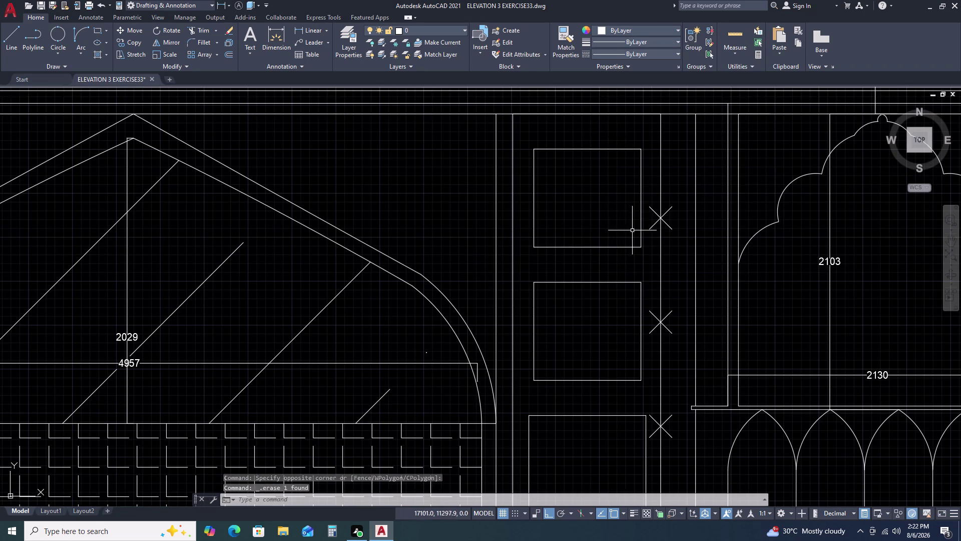
scroll(down, 3)
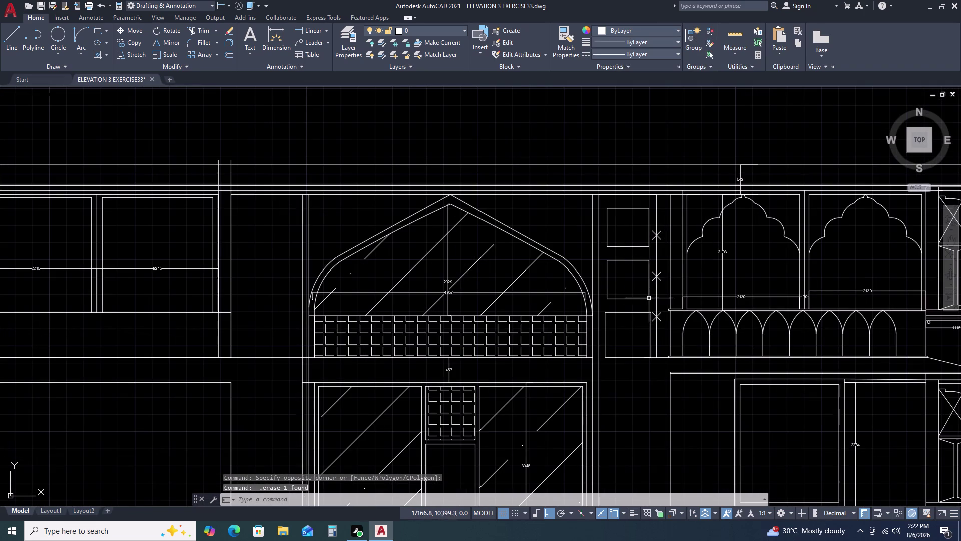
double_click(634, 164)
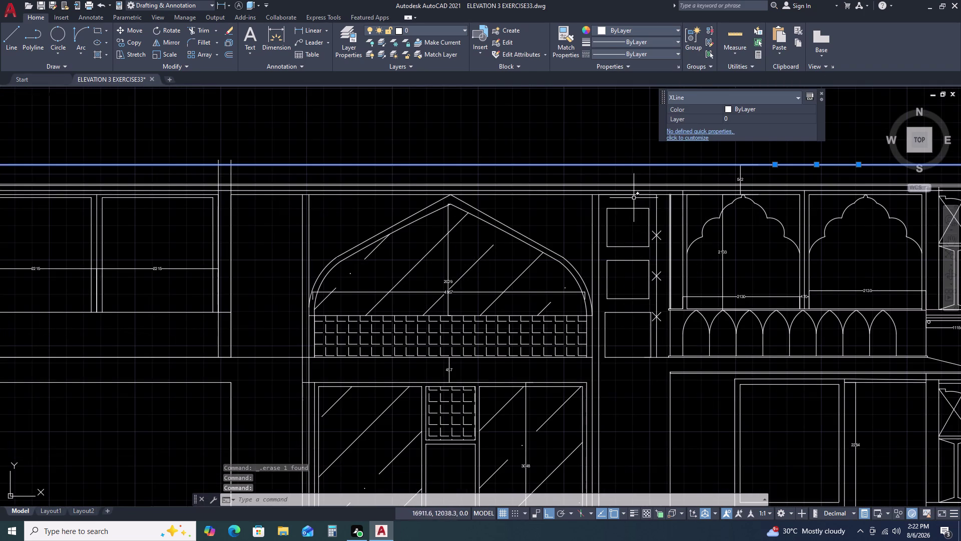
key(Escape)
Erase the vertical guide line and the three X markers beside the squares.
click(629, 173)
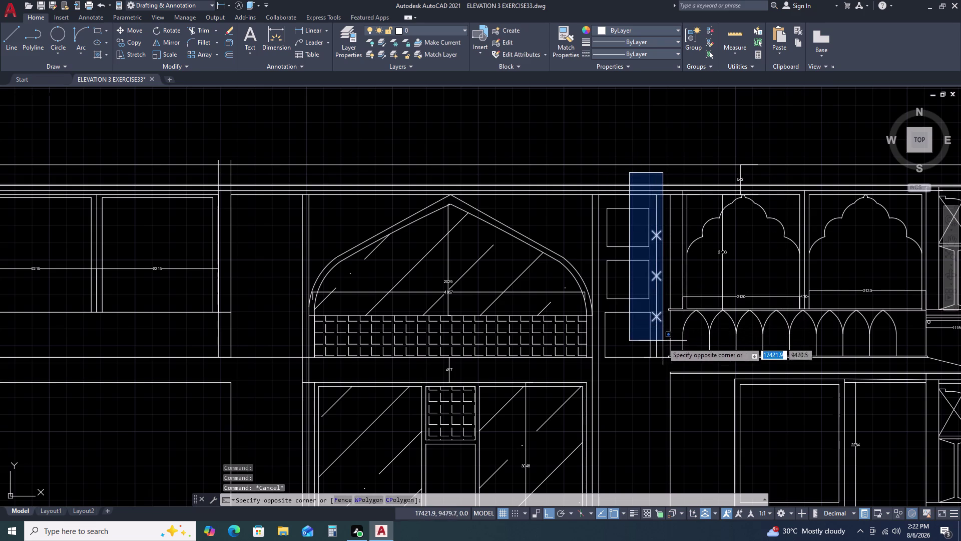
double_click(660, 366)
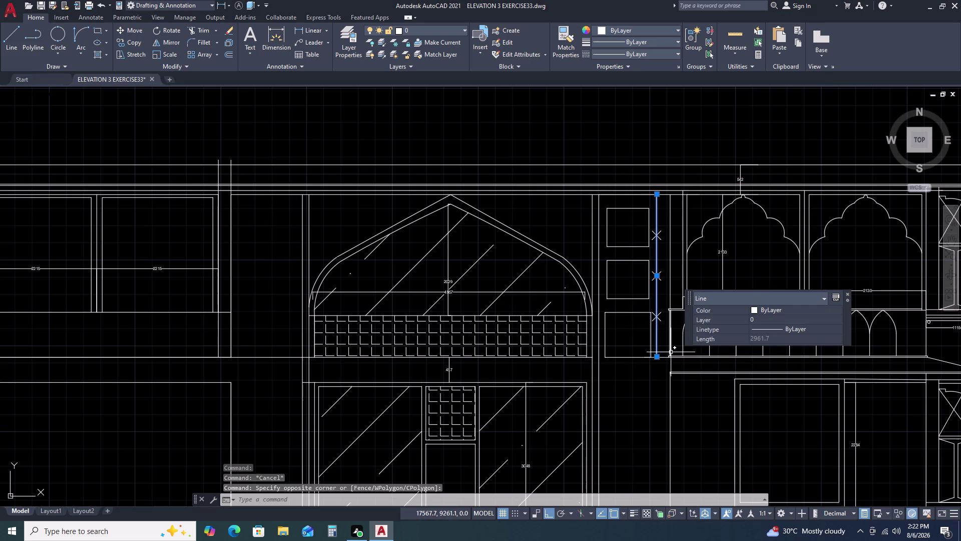
key(Delete)
click(660, 329)
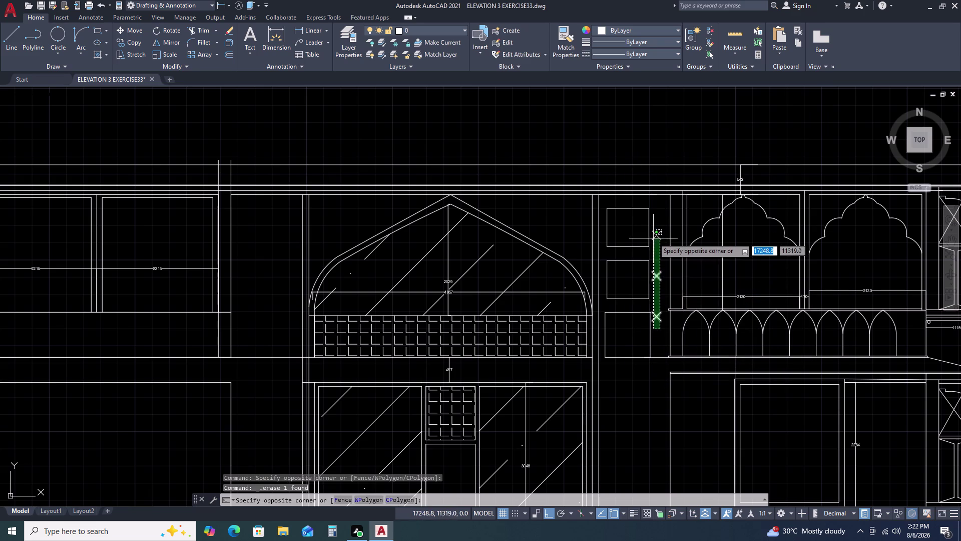
double_click(657, 230)
key(Delete)
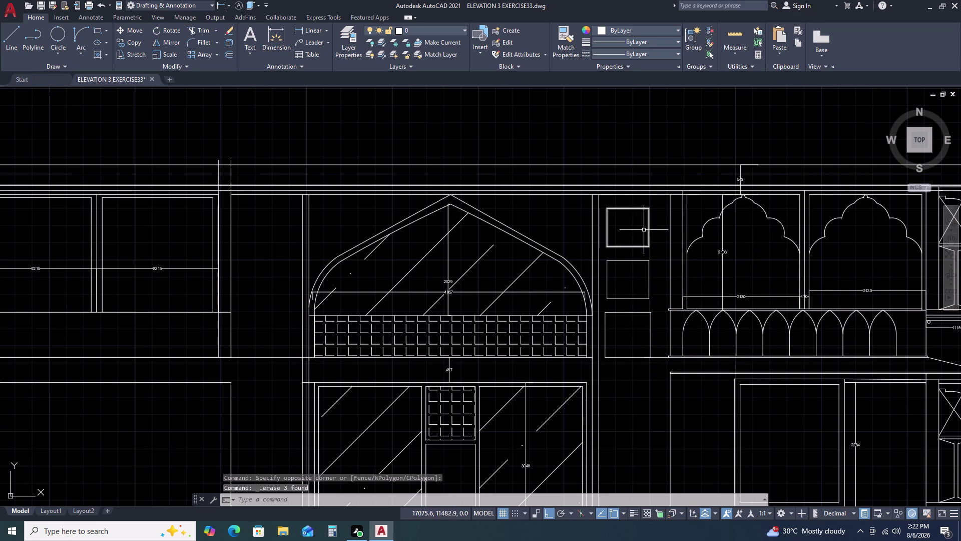
scroll(down, 3)
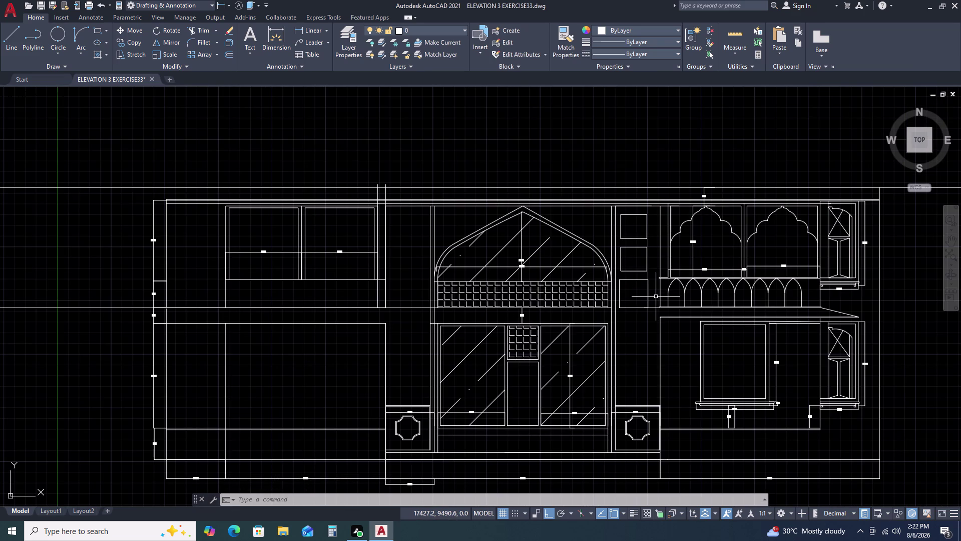
Erase the short line below the lowest small panel.
scroll(up, 3)
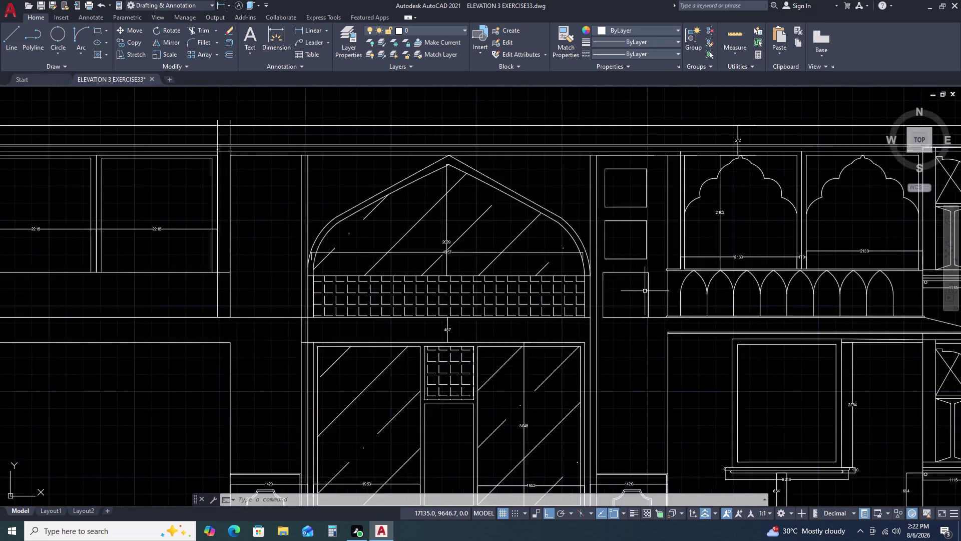
scroll(up, 3)
double_click(646, 259)
click(624, 268)
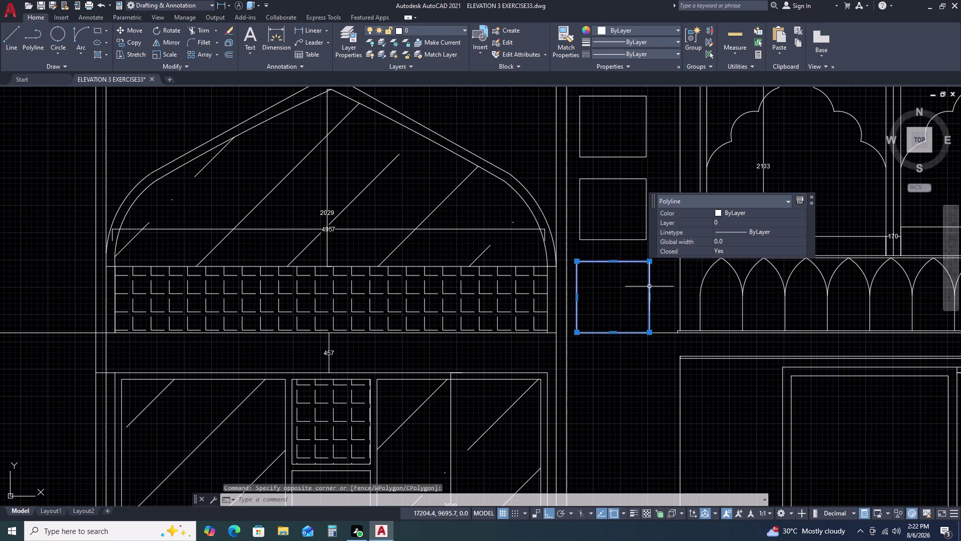
key(Escape)
drag(666, 331, 661, 339)
double_click(657, 346)
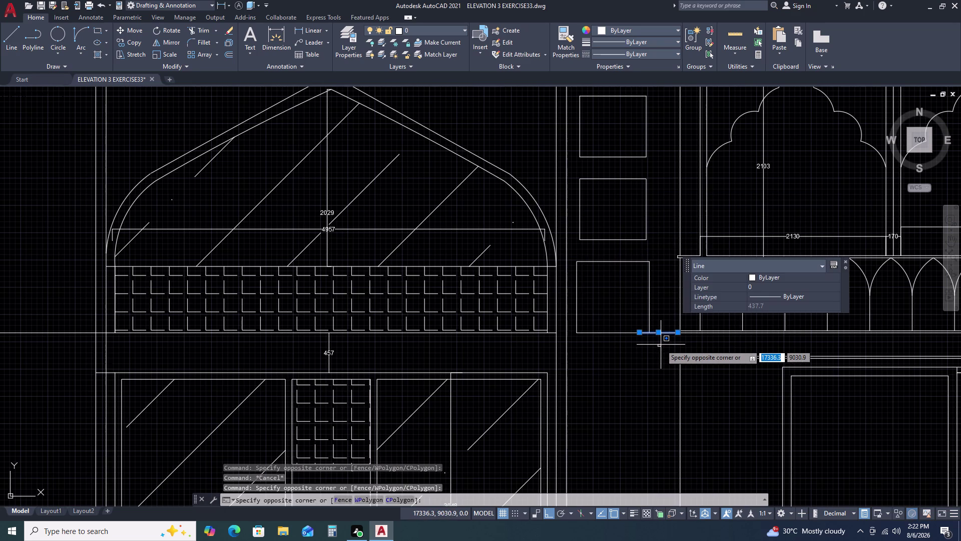
key(Delete)
key(Delete)
key(Escape)
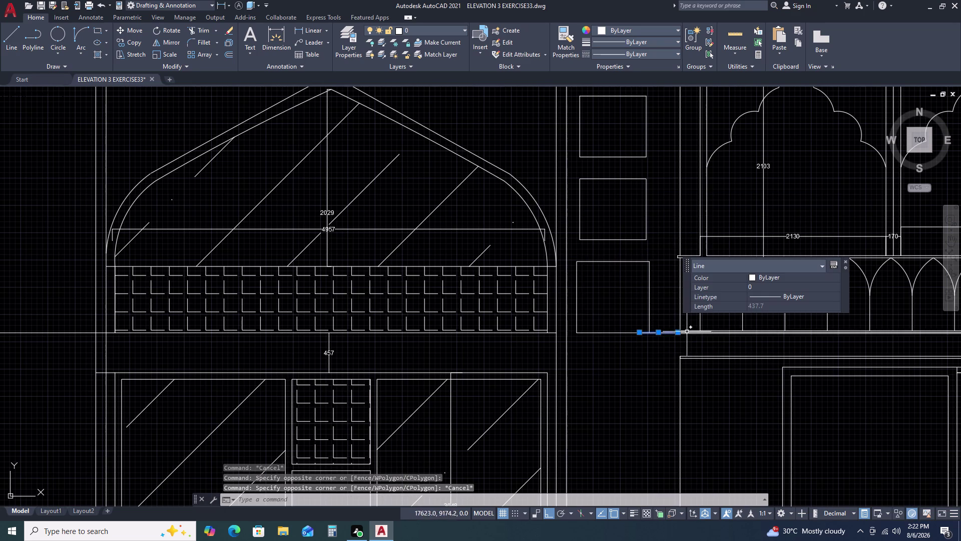
key(Delete)
scroll(down, 3)
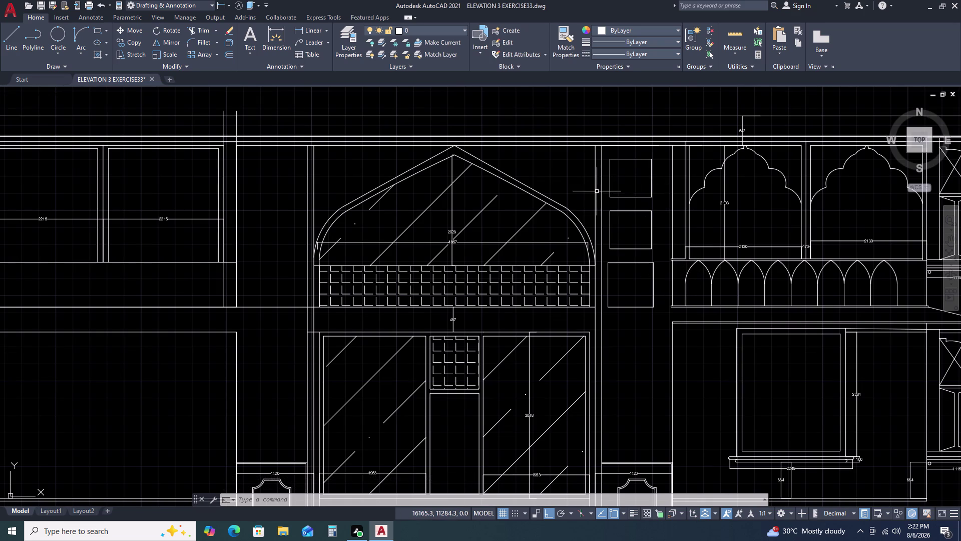
Draw a horizontal line across the top and a vertical line down the panel edge.
key(l)
key(space)
click(602, 146)
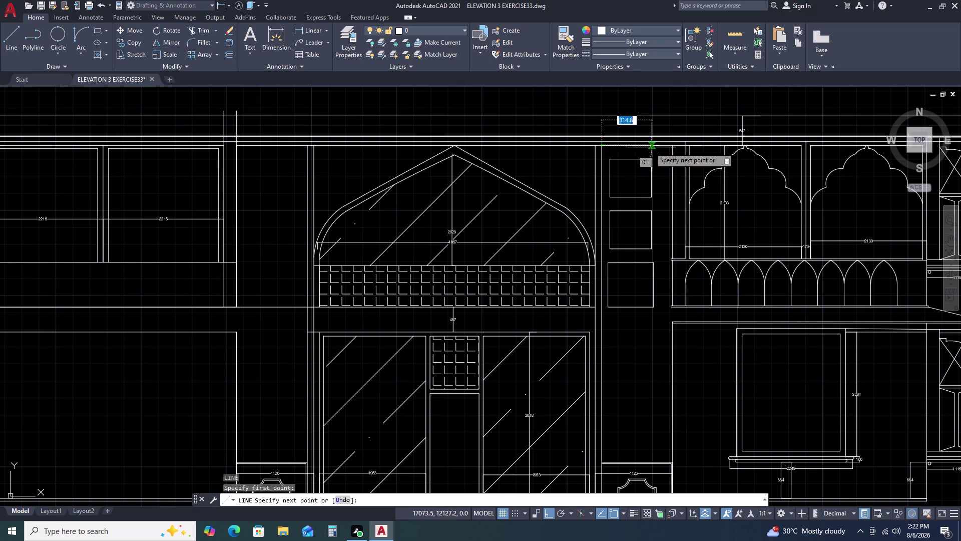
click(675, 146)
key(Escape)
key(Escape)
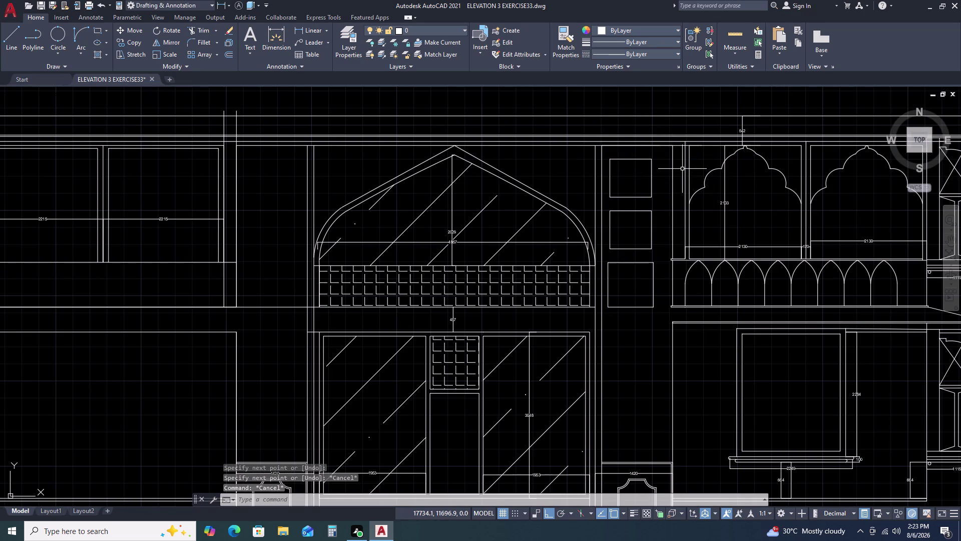
text(L)
key(space)
click(636, 146)
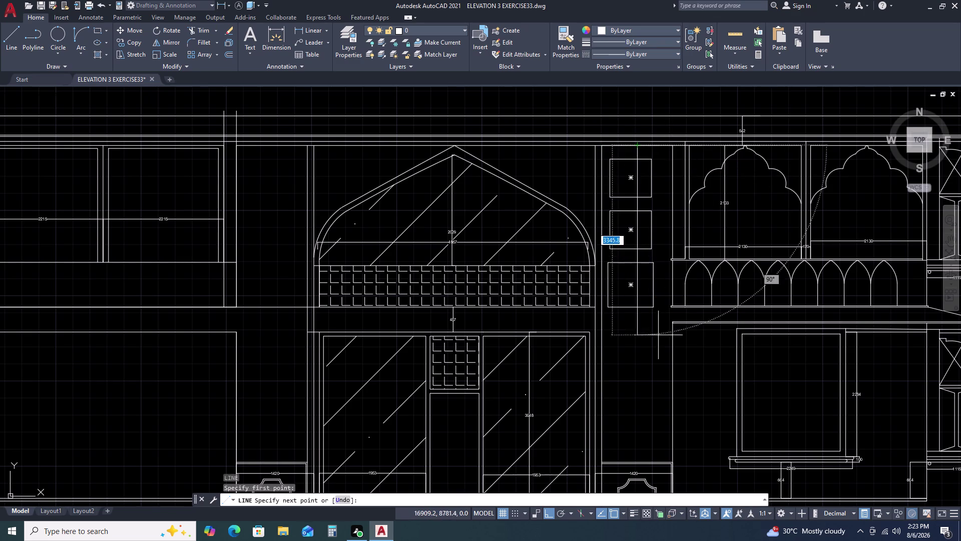
click(646, 354)
key(Escape)
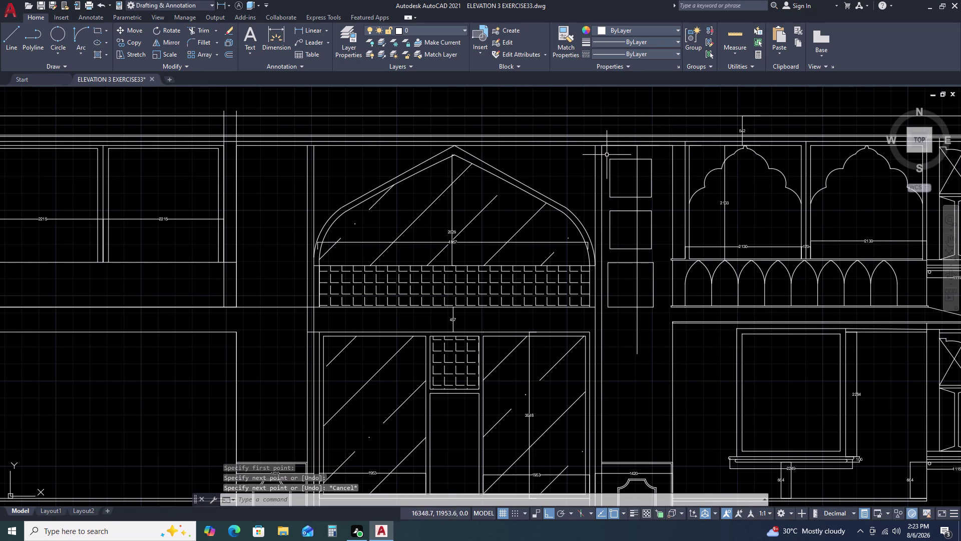
Move the three small panels slightly to the right with MOVE.
drag(606, 166, 606, 190)
click(660, 315)
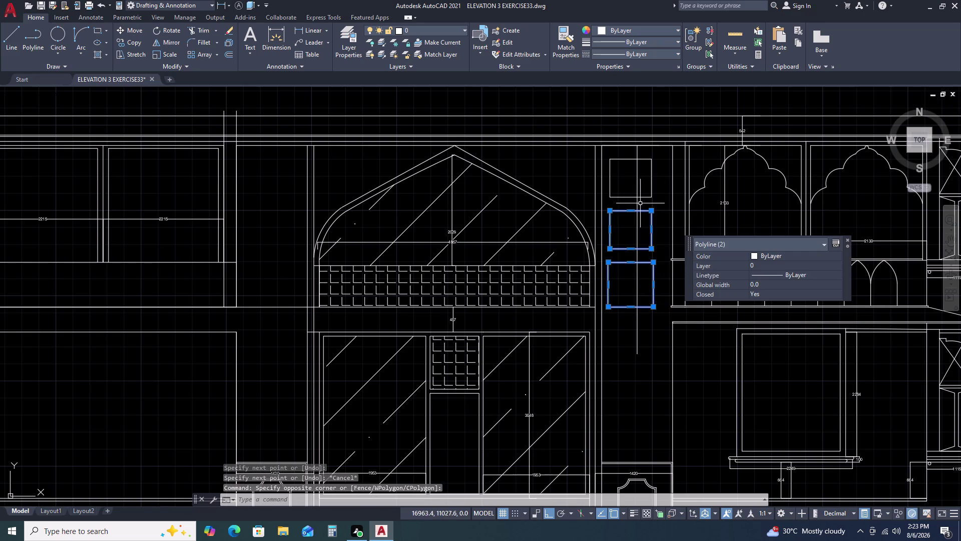
click(659, 188)
double_click(646, 172)
text(M)
key(space)
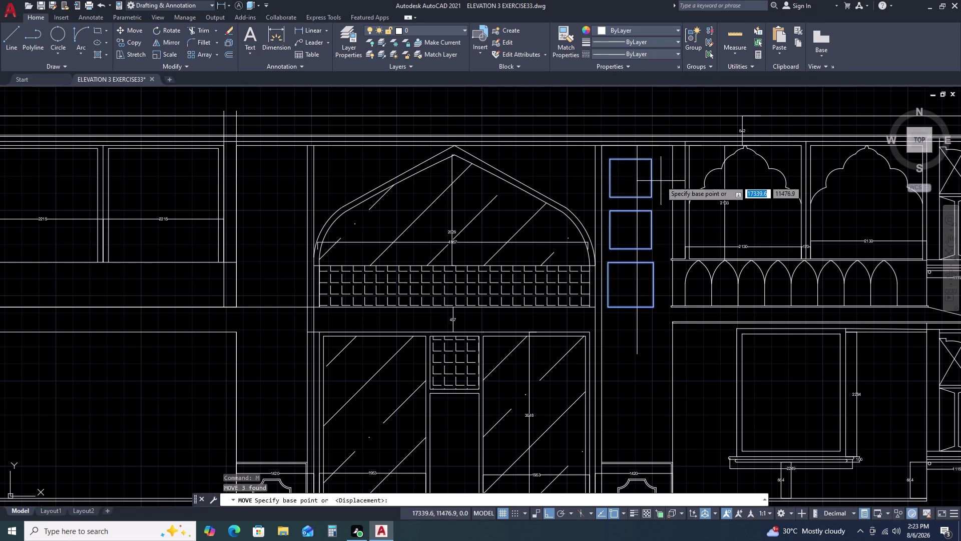
double_click(631, 157)
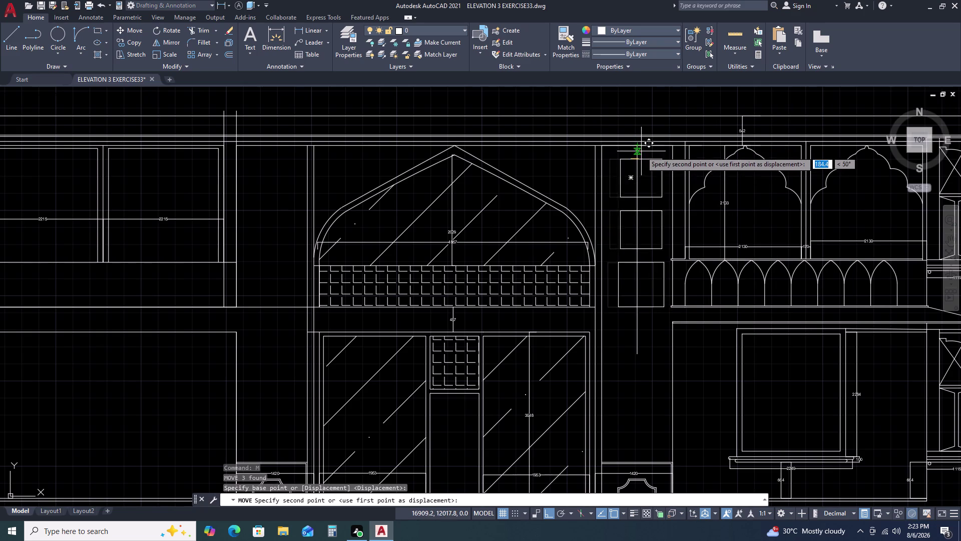
double_click(638, 160)
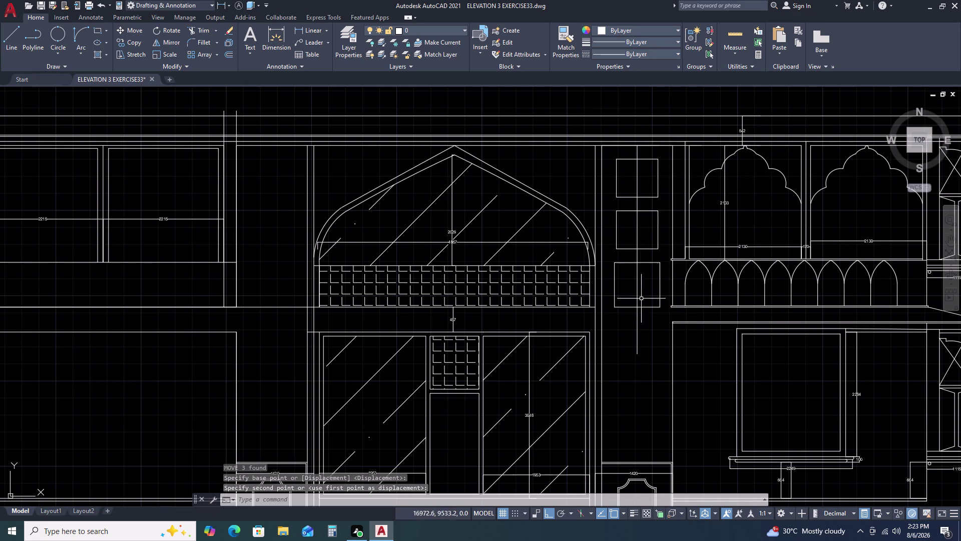
Erase the stray line and the short line at the top.
double_click(656, 332)
click(626, 329)
key(Delete)
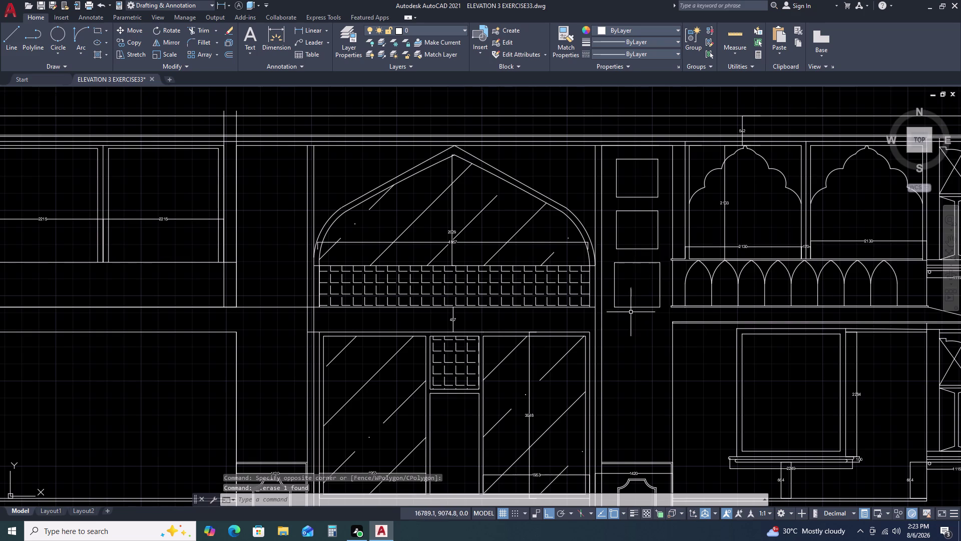
click(640, 144)
key(Delete)
double_click(639, 145)
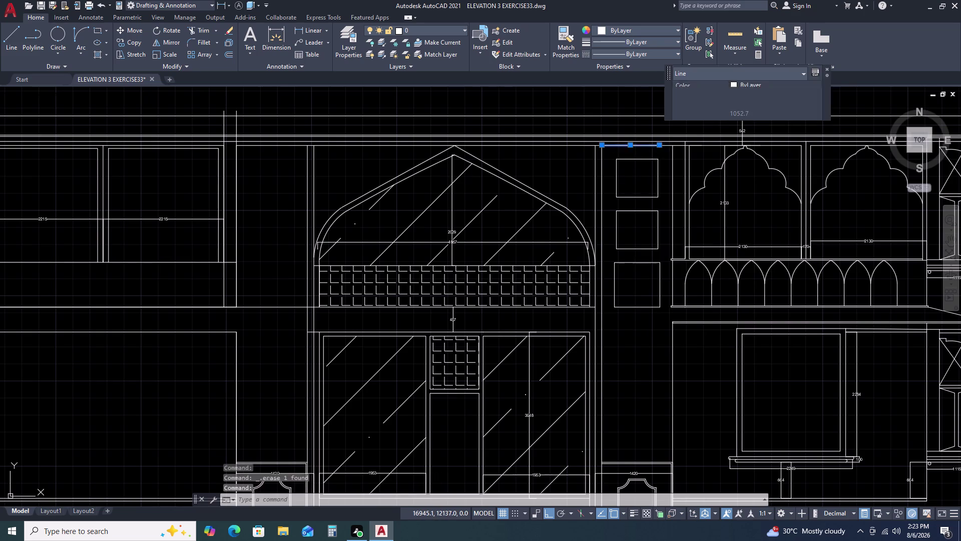
key(Delete)
Grip-stretch the long top line's right end leftward, then undo the change.
click(648, 145)
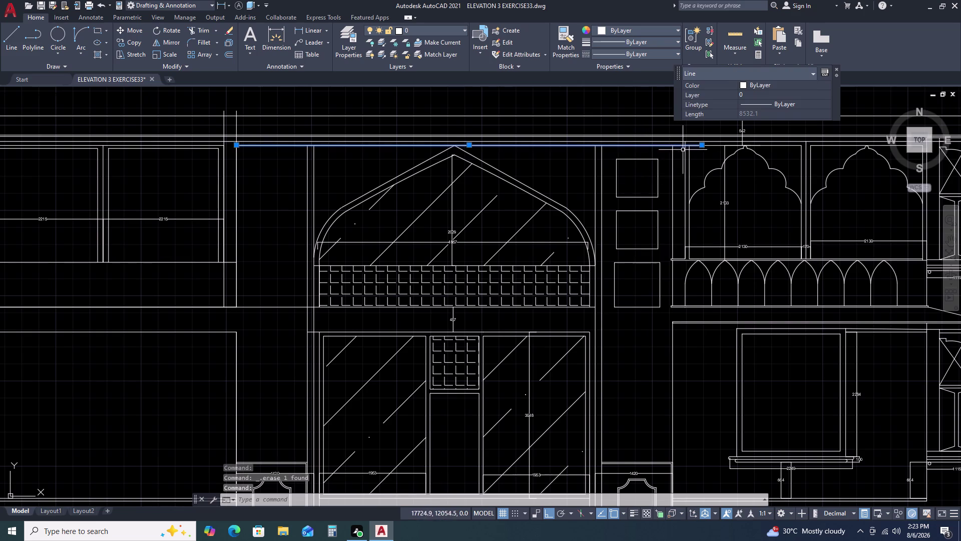
click(705, 148)
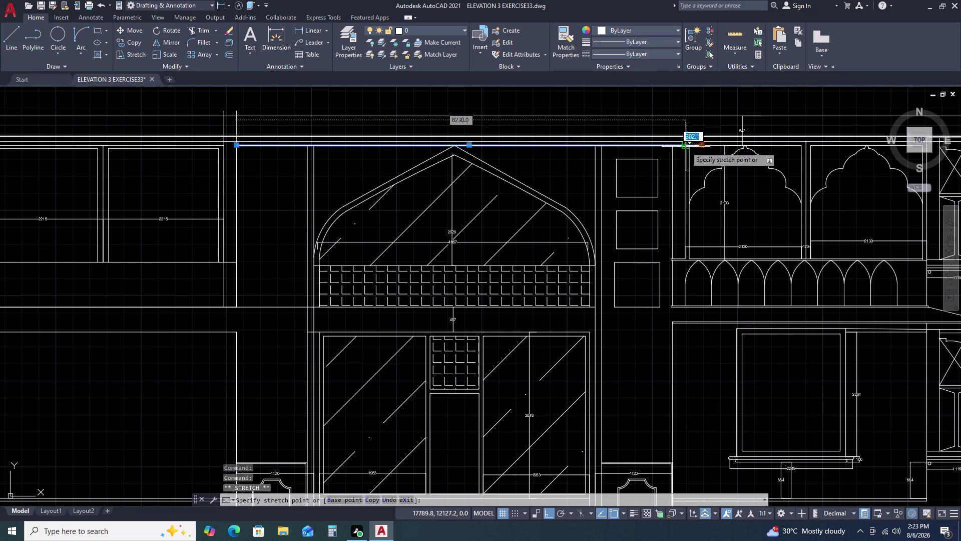
click(673, 148)
key(Escape)
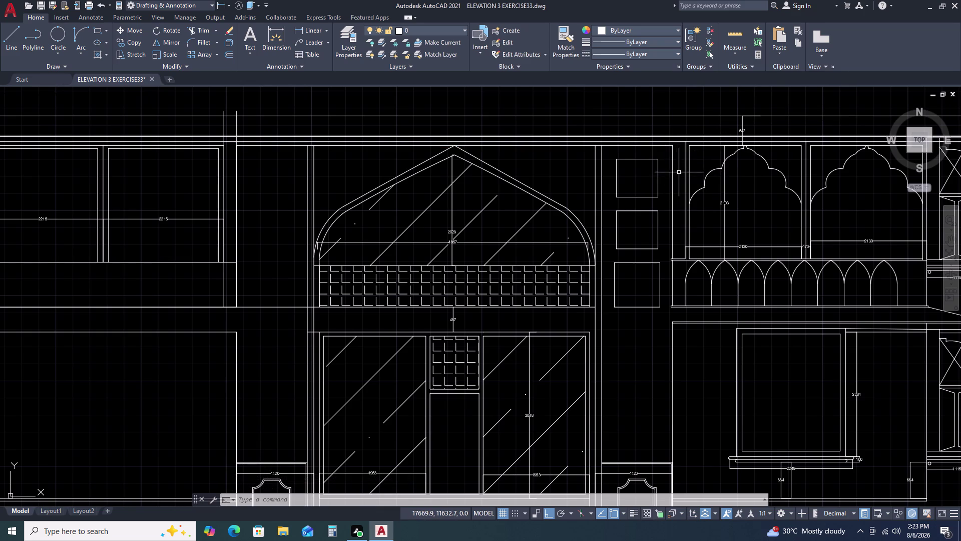
key(ctrl+z)
scroll(down, 3)
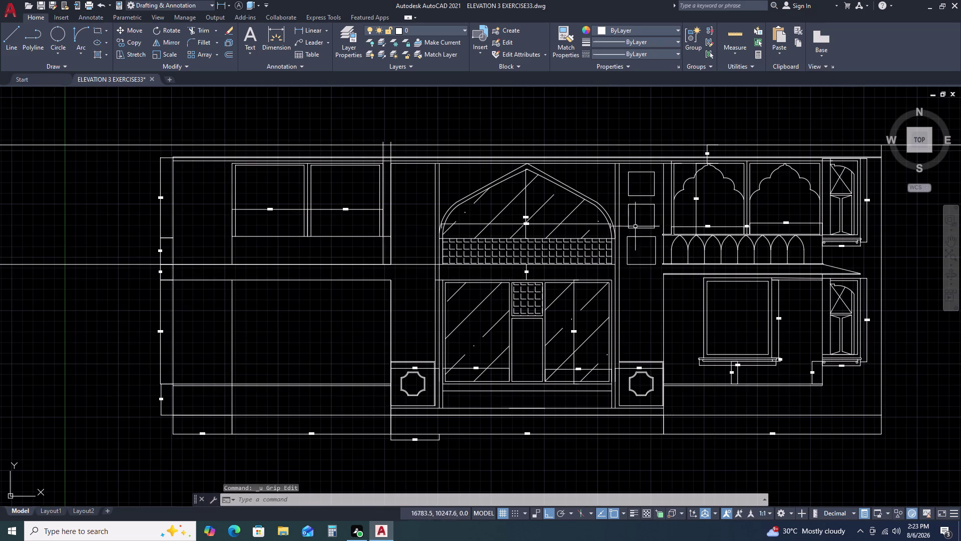
scroll(up, 3)
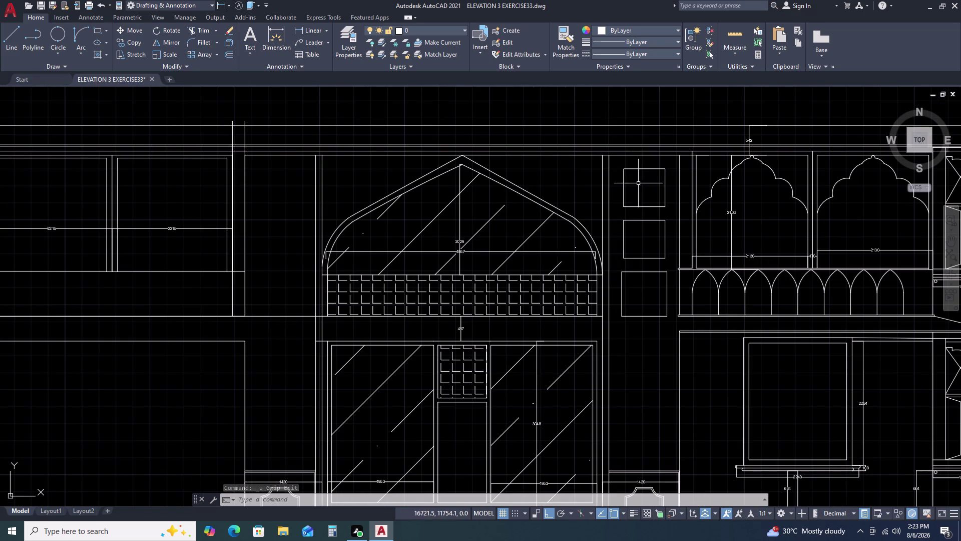
key(r)
key(e)
key(v)
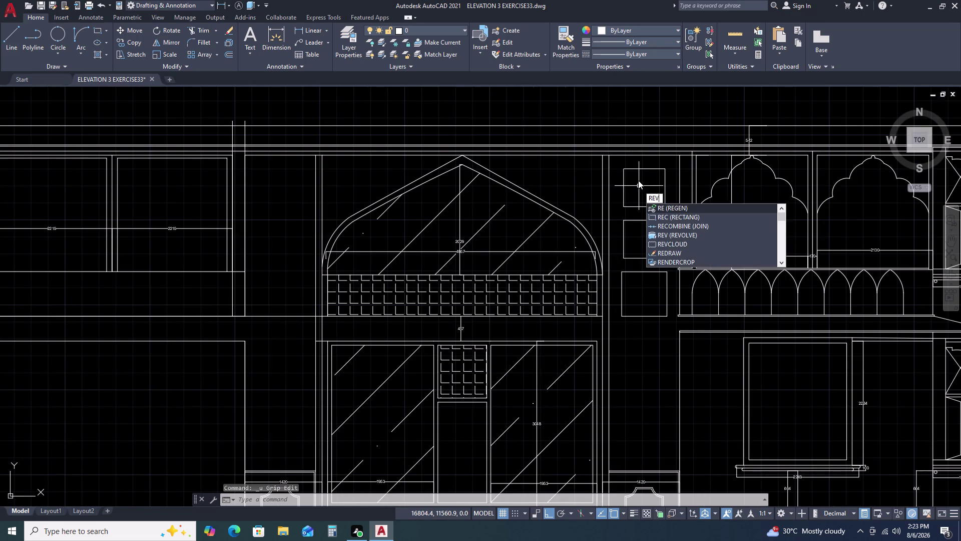
click(673, 213)
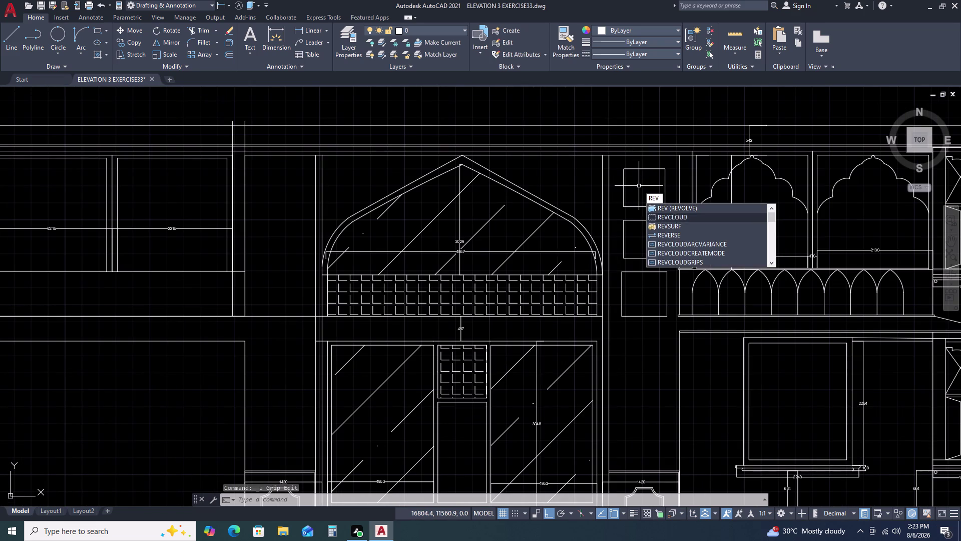
click(637, 200)
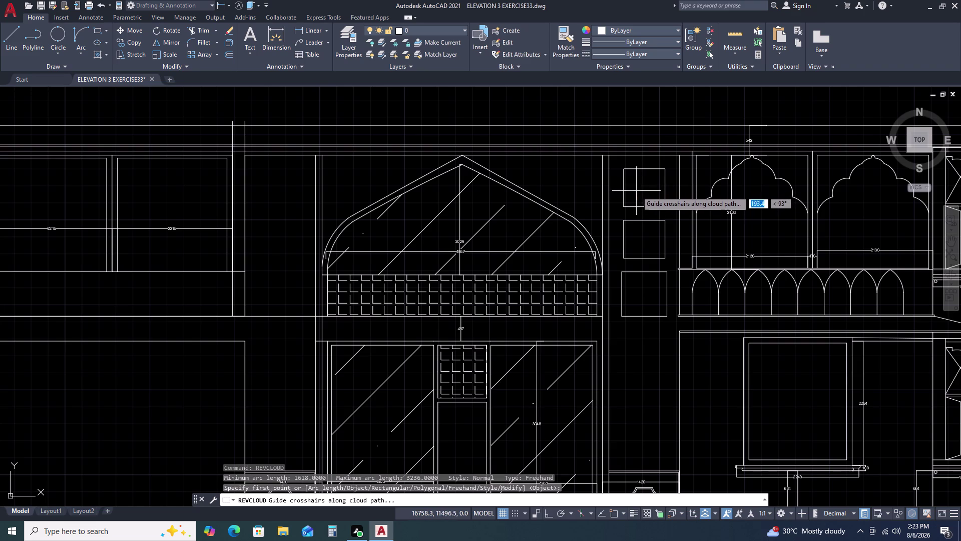
click(636, 198)
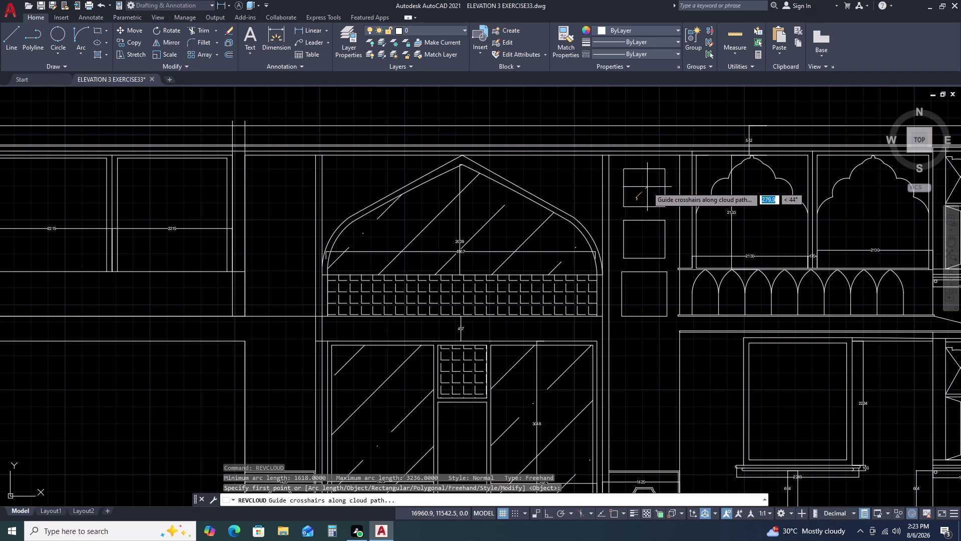
click(647, 186)
drag(653, 195, 649, 191)
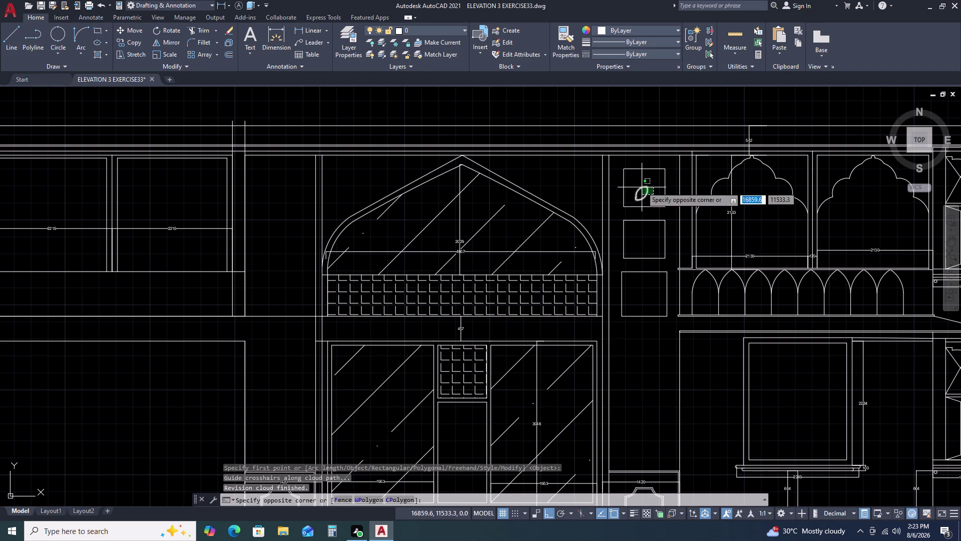
click(640, 183)
key(Delete)
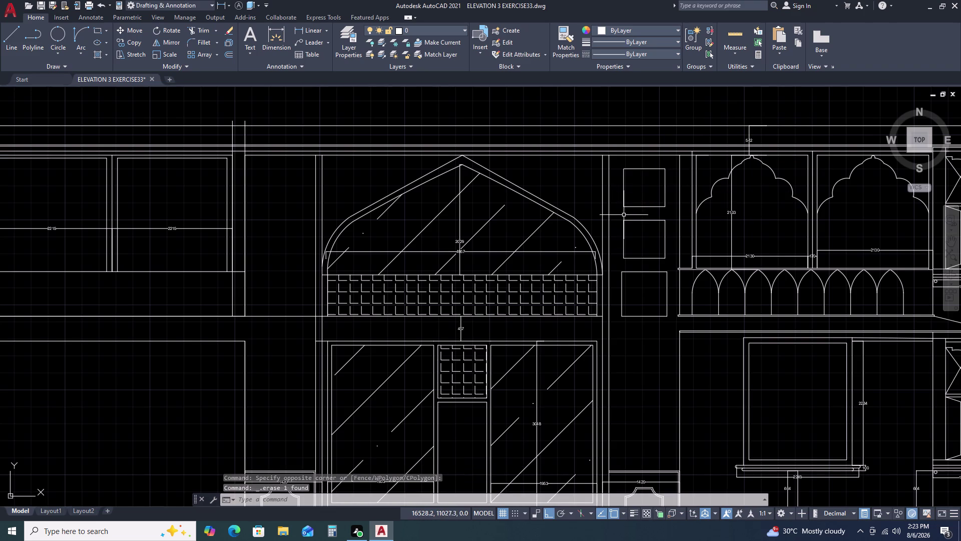
key(r)
key(e)
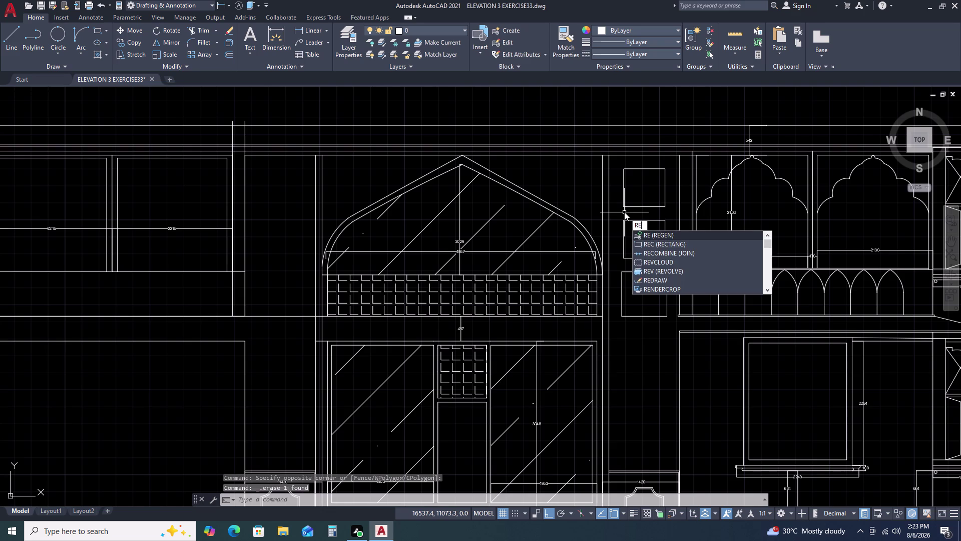
key(v)
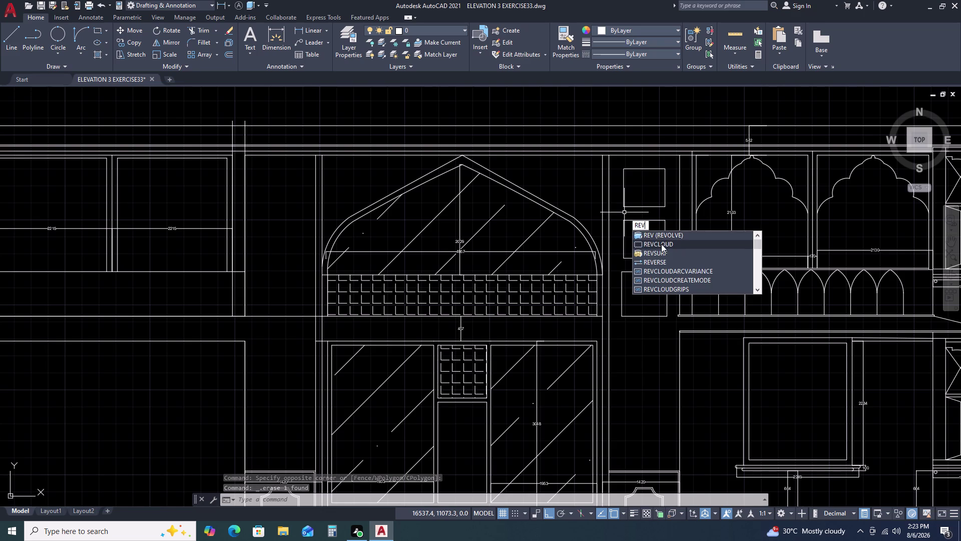
click(661, 244)
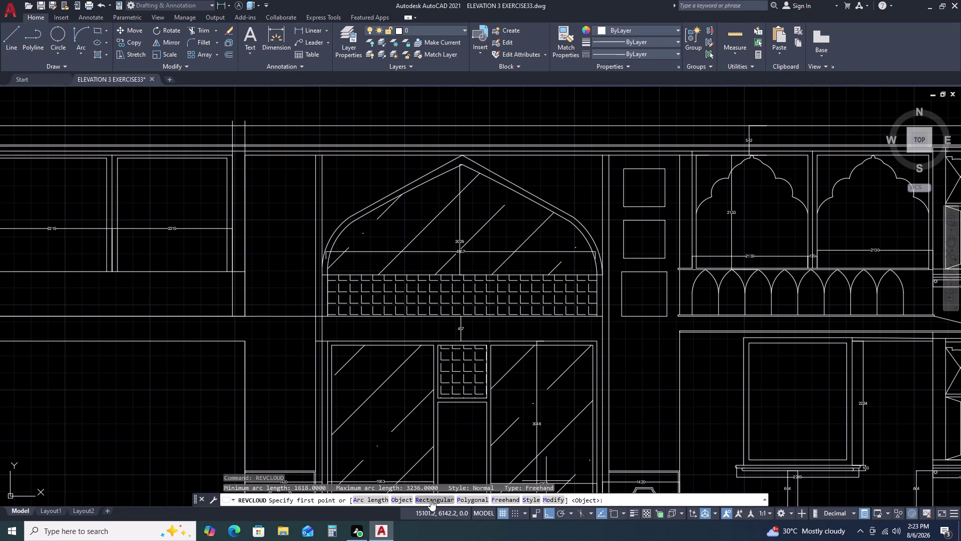
click(429, 500)
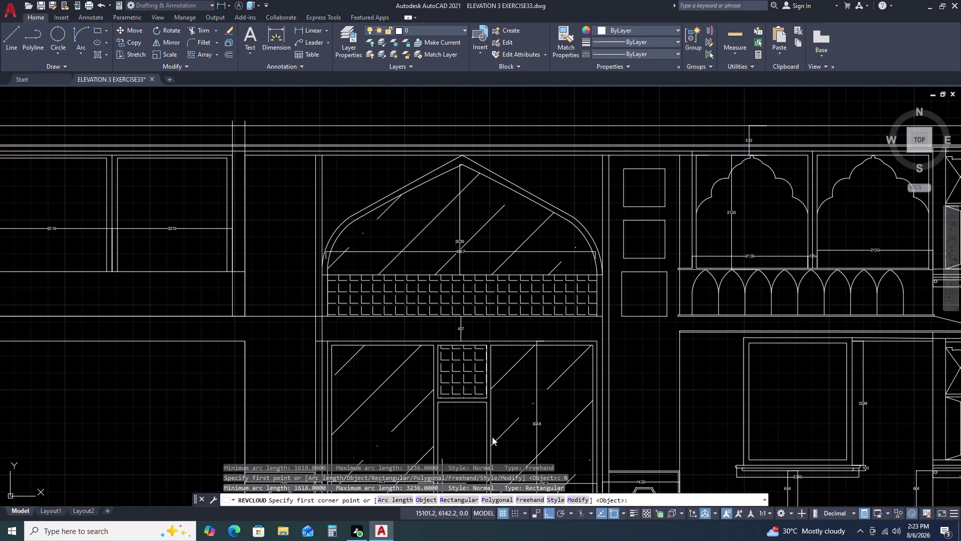
click(635, 201)
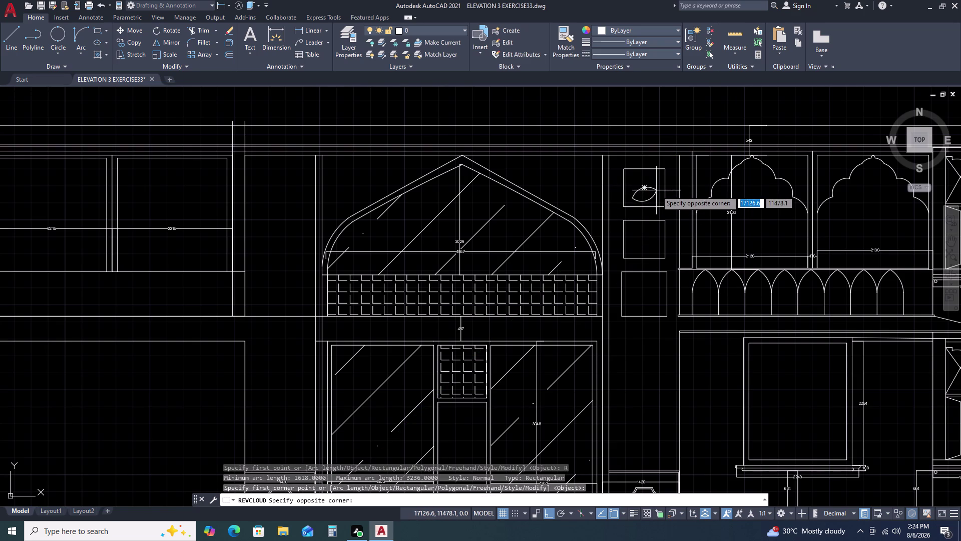
click(656, 190)
click(649, 188)
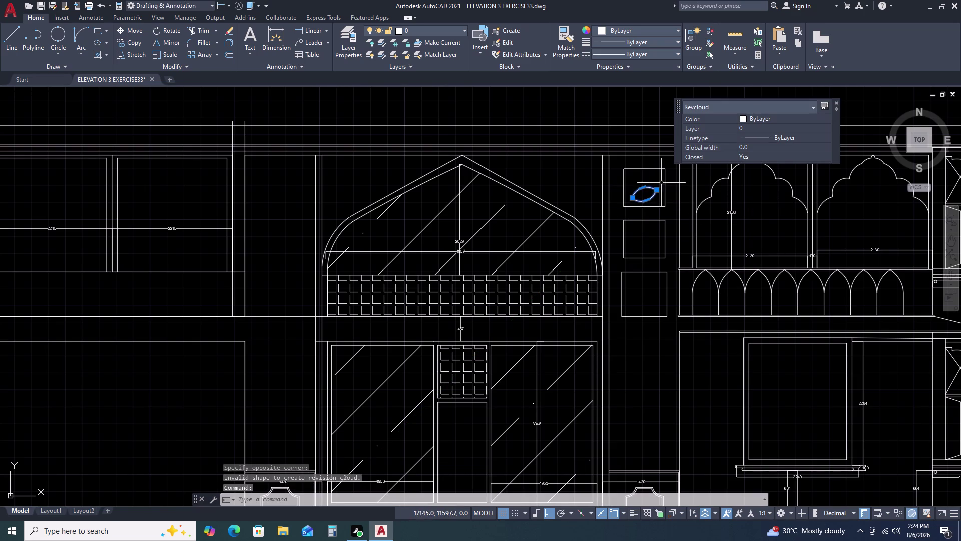
key(Delete)
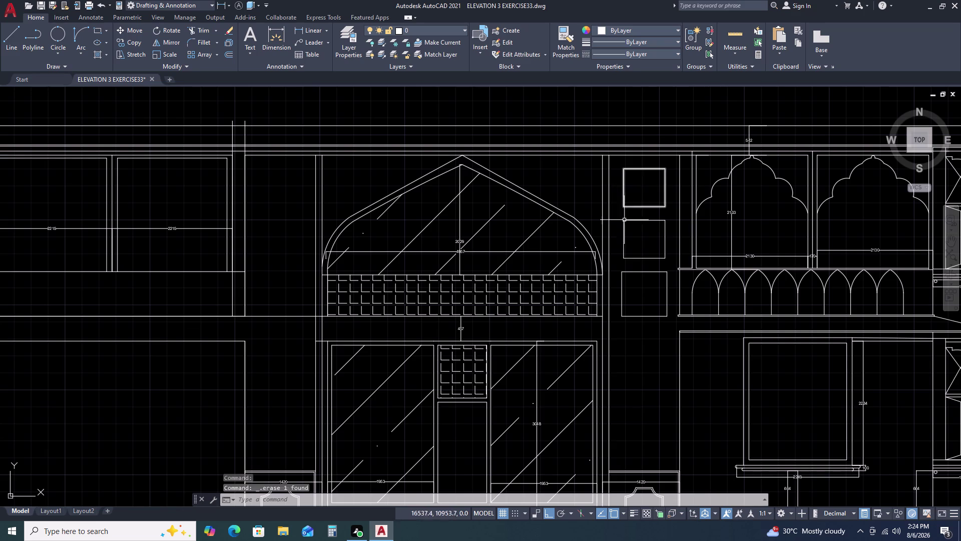
scroll(up, 3)
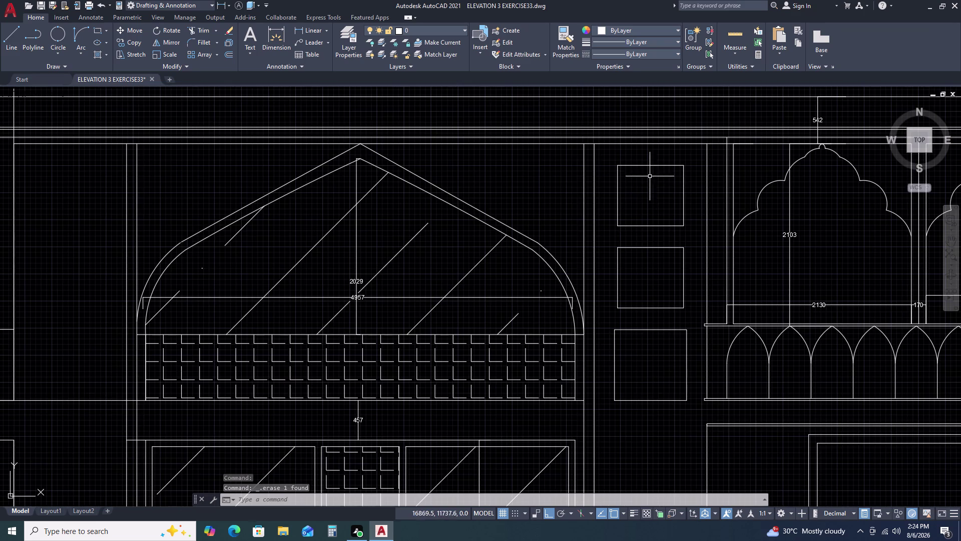
Lower the upper edge of the top small panel with its grip.
scroll(down, 3)
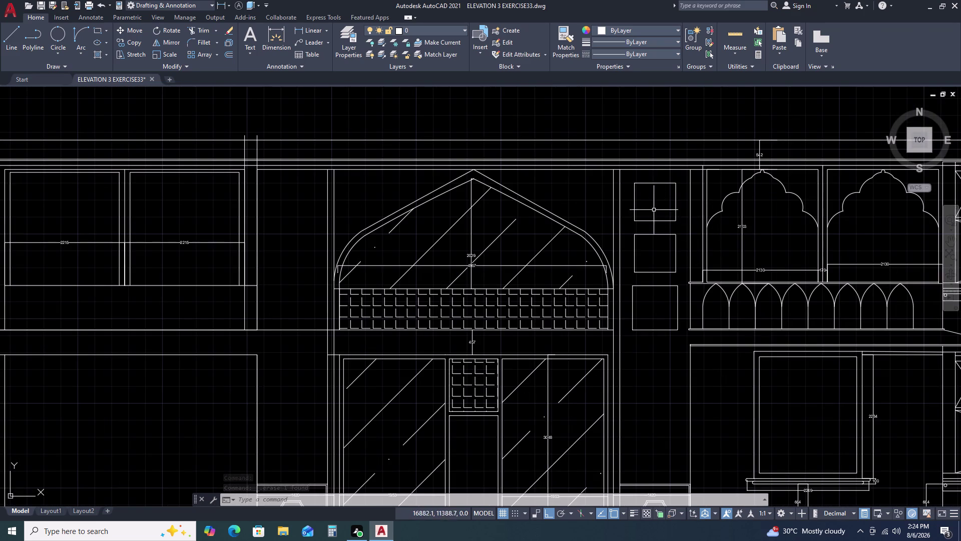
click(652, 181)
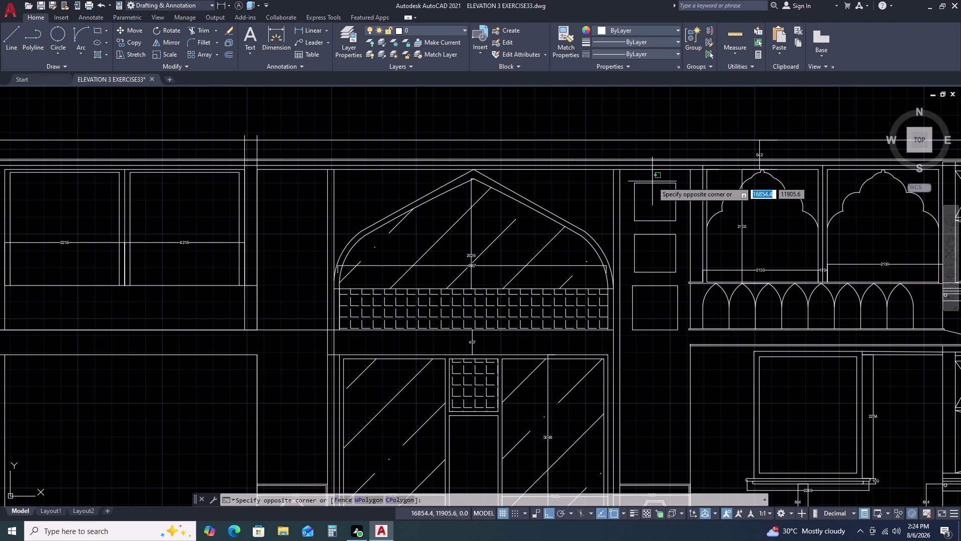
click(652, 182)
click(654, 185)
click(655, 183)
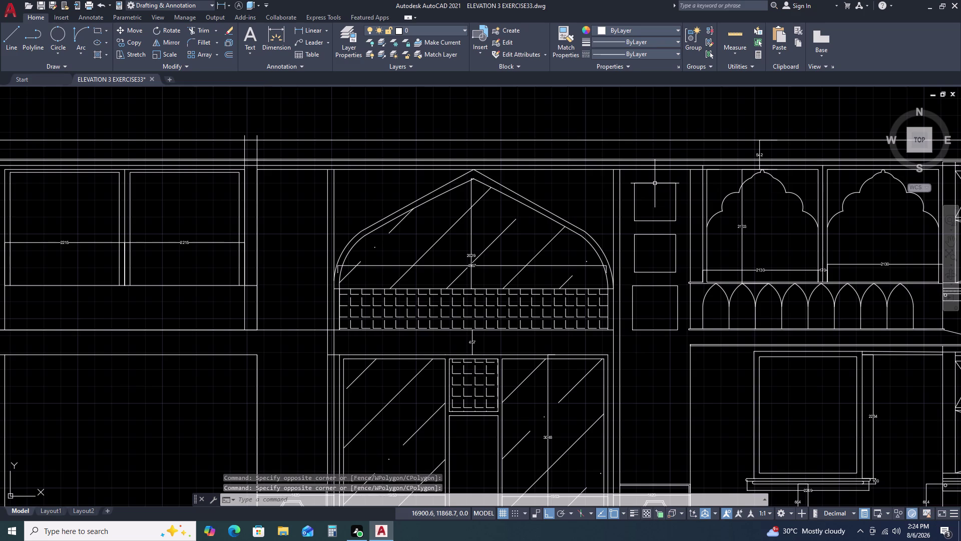
click(655, 183)
click(657, 182)
key(Escape)
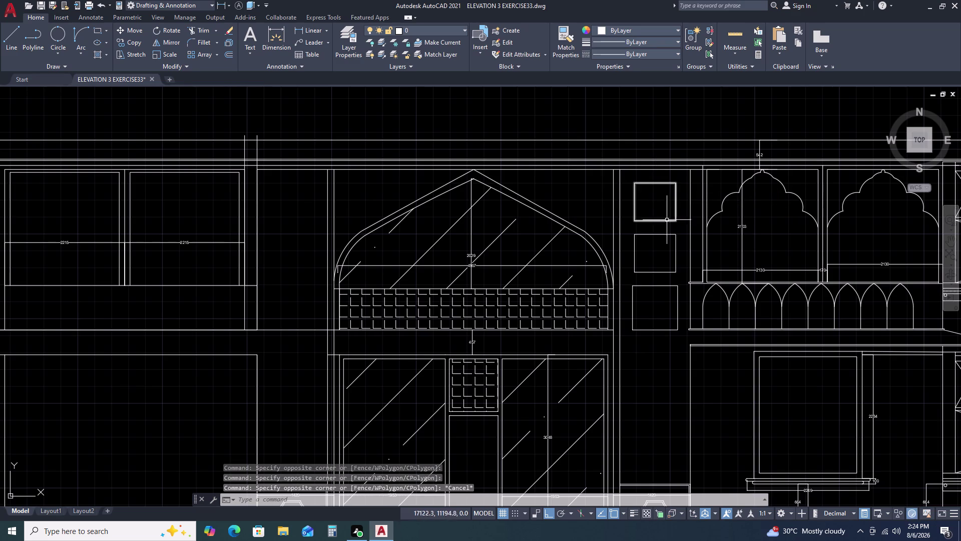
click(666, 222)
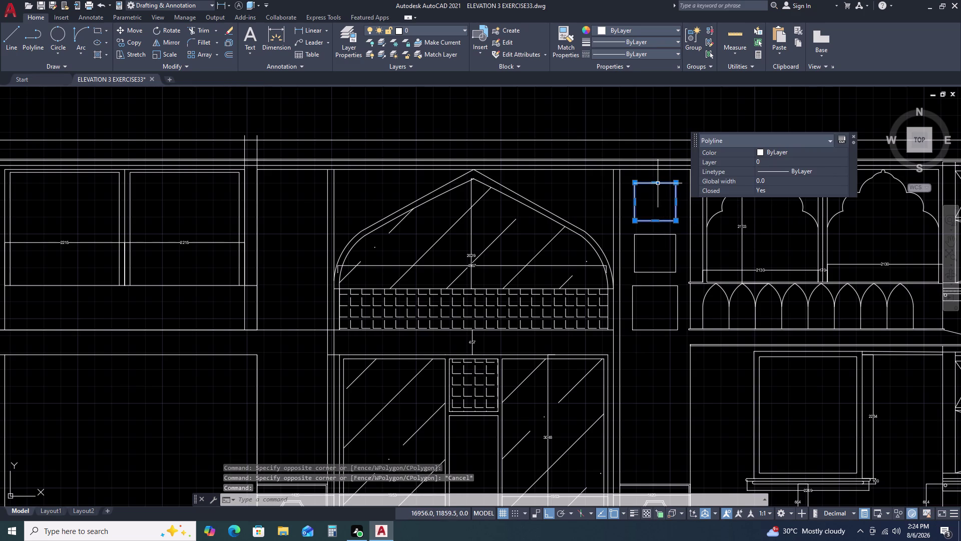
click(656, 182)
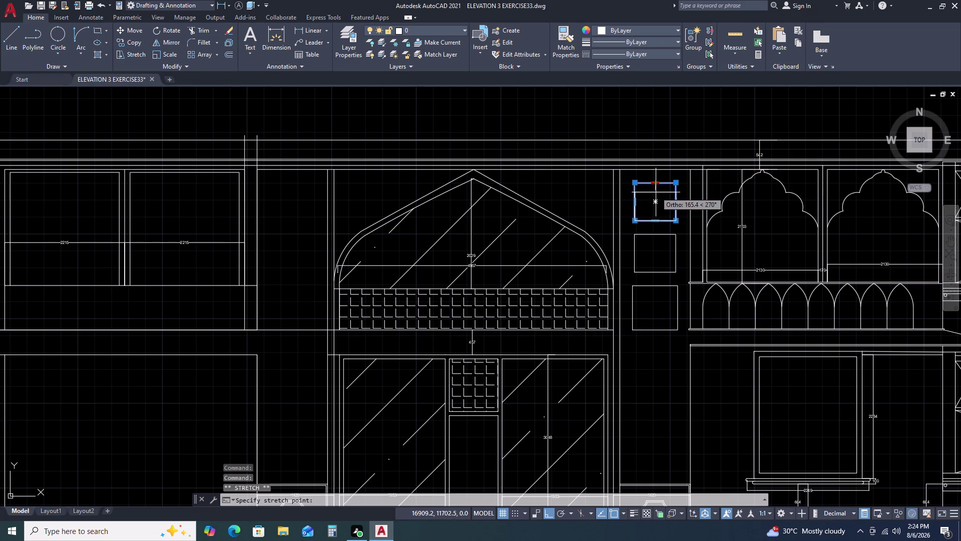
click(656, 193)
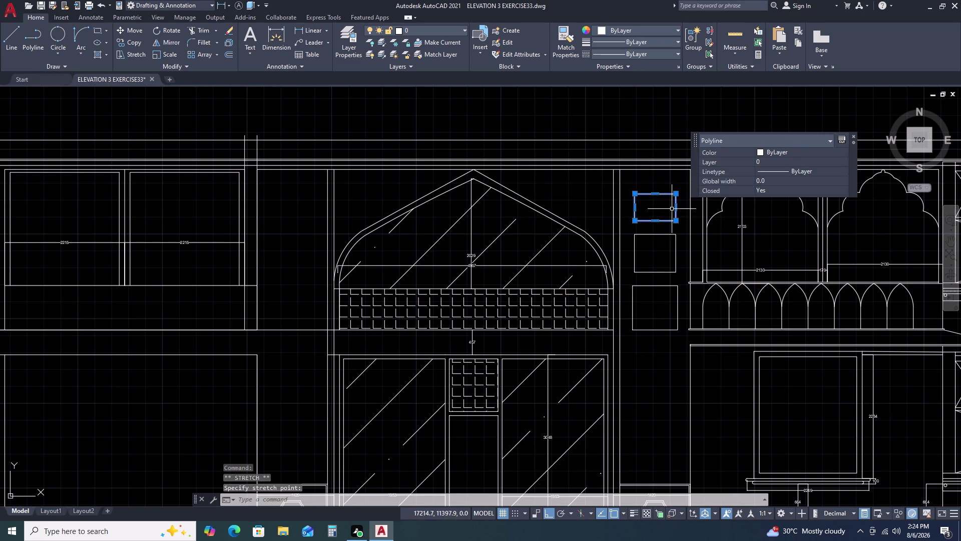
key(Escape)
Lower the upper edge of the second small panel with its grip.
click(657, 233)
click(657, 233)
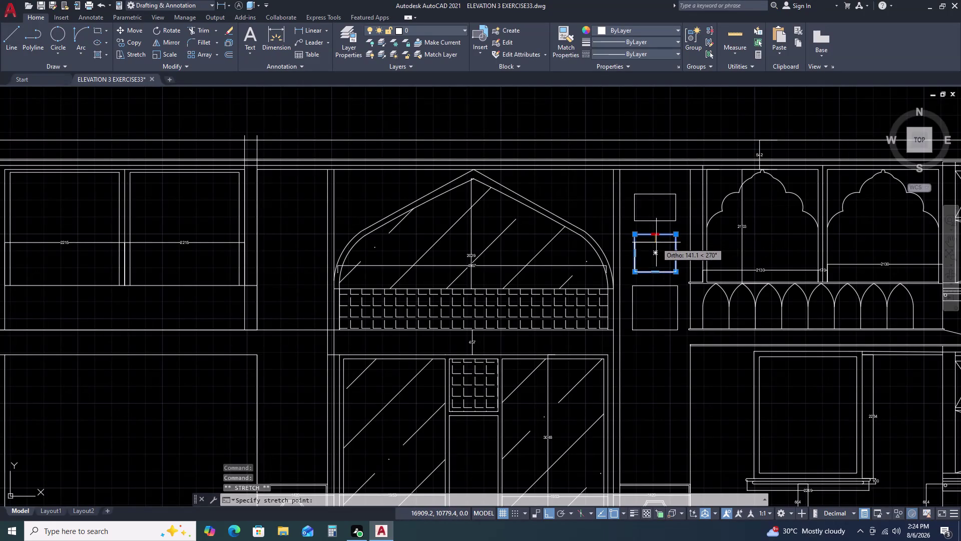
click(656, 243)
key(Escape)
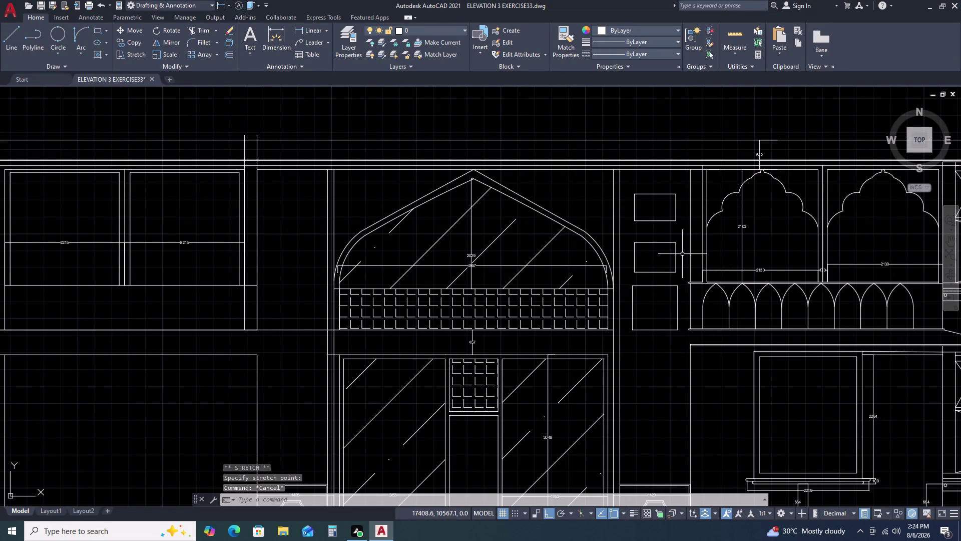
click(663, 240)
click(652, 247)
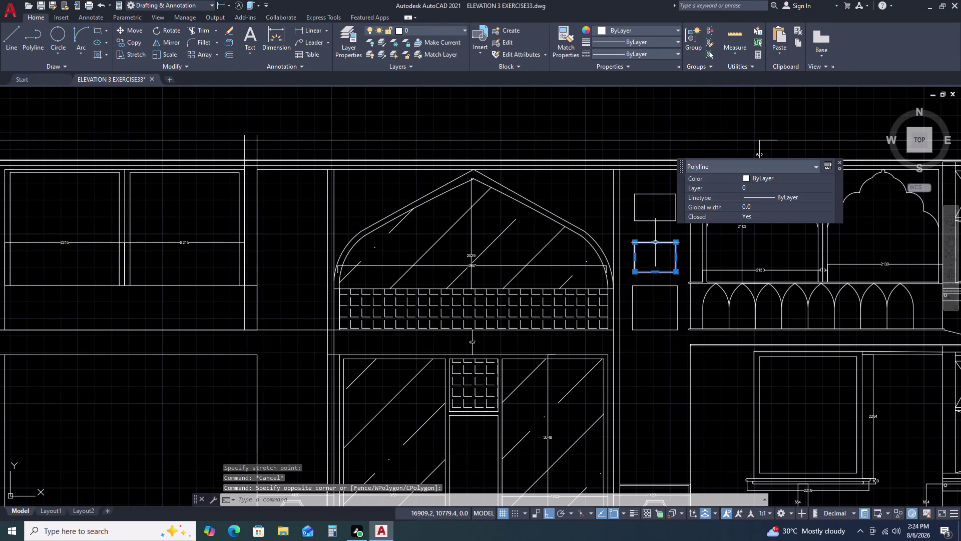
key(Escape)
click(655, 211)
click(643, 225)
Copy the top panel downward and erase the second panel, then undo both.
text(C)
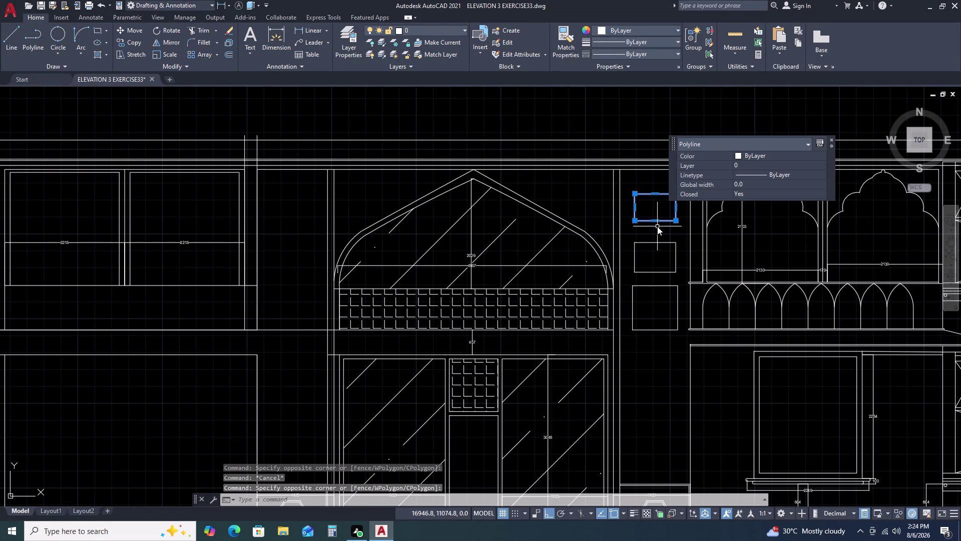
text(O)
key(space)
click(658, 222)
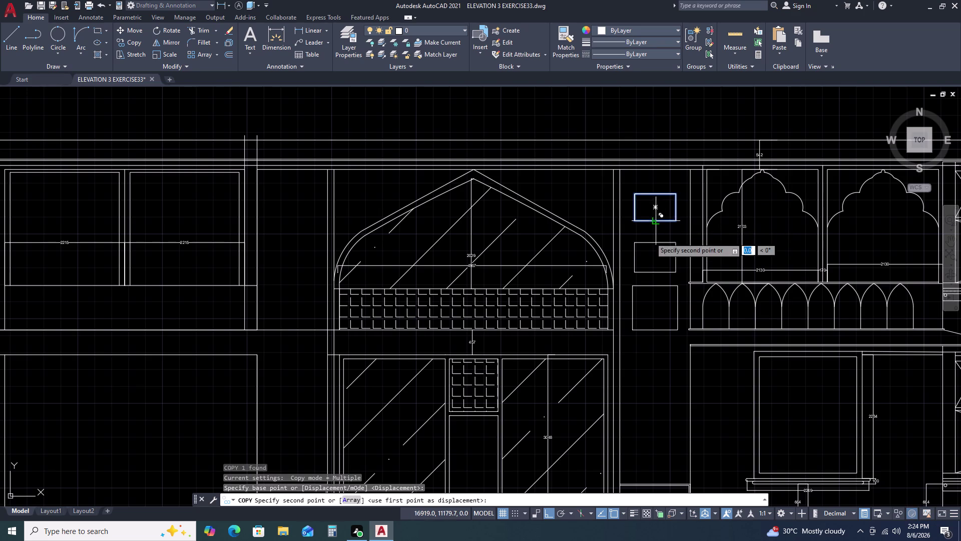
click(658, 274)
key(Escape)
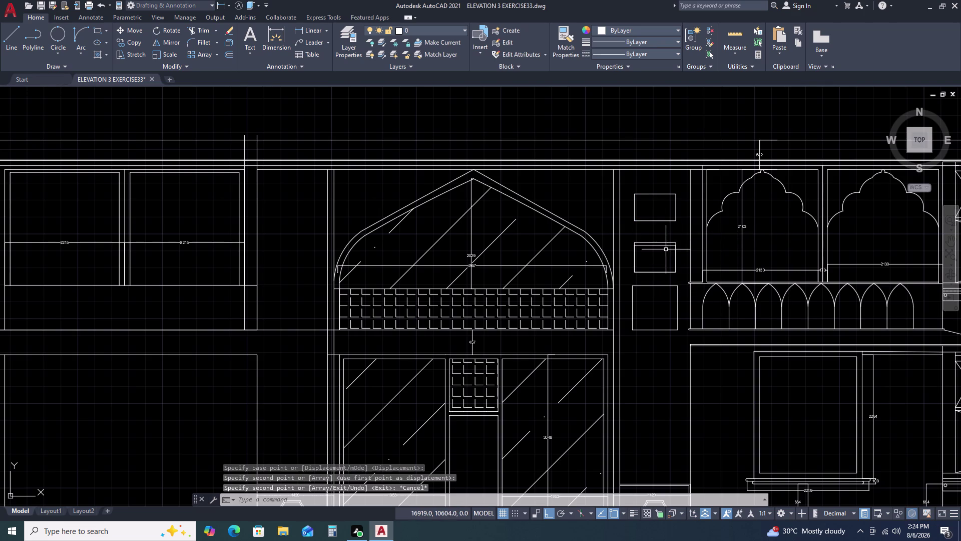
click(668, 242)
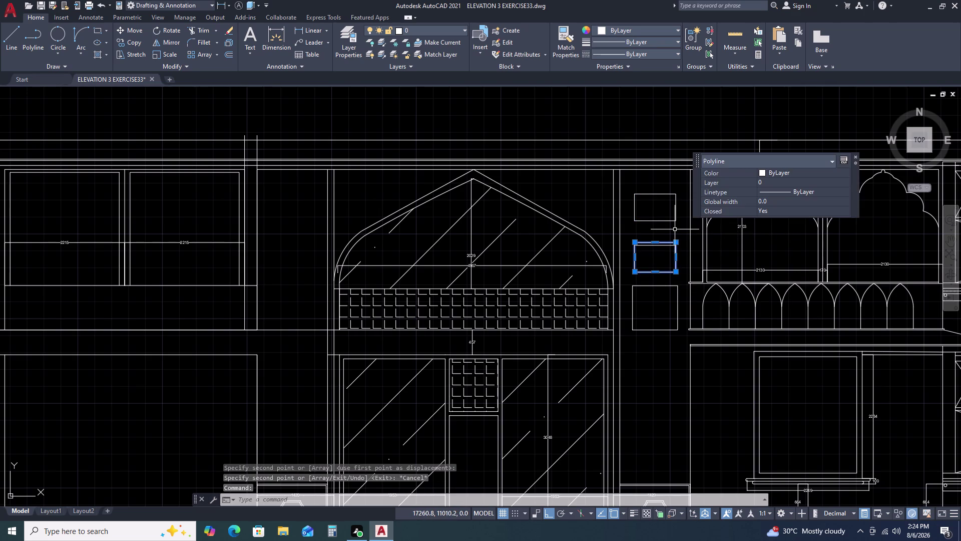
key(Delete)
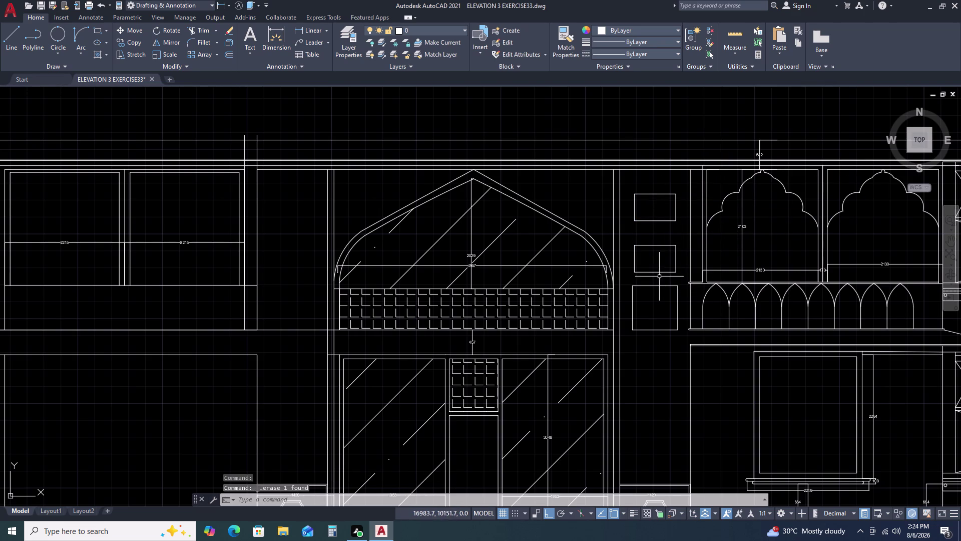
key(ctrl+z)
key(ctrl+z)
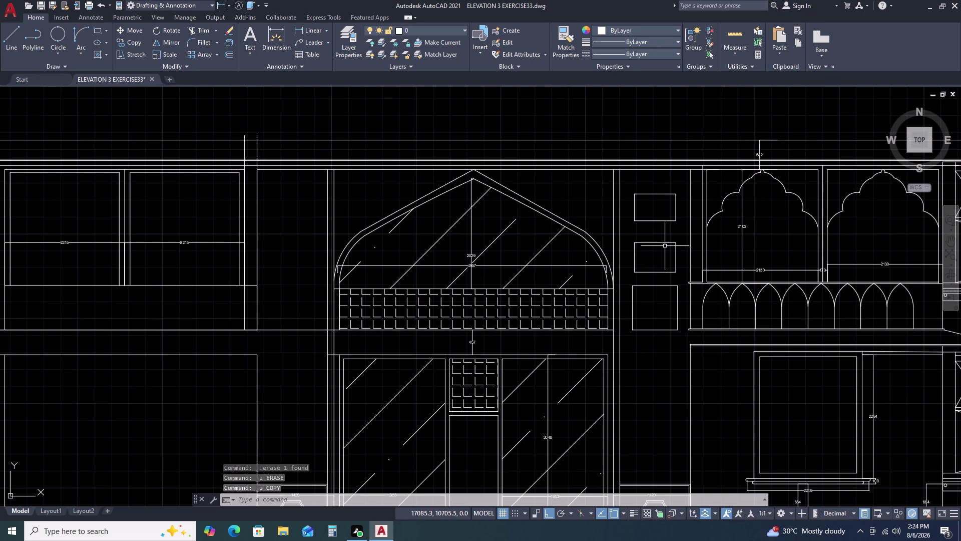
Undo both panel reshapes, then start an arc in the top panel and cancel it.
key(ctrl+z)
key(ctrl+z)
key(ctrl+z)
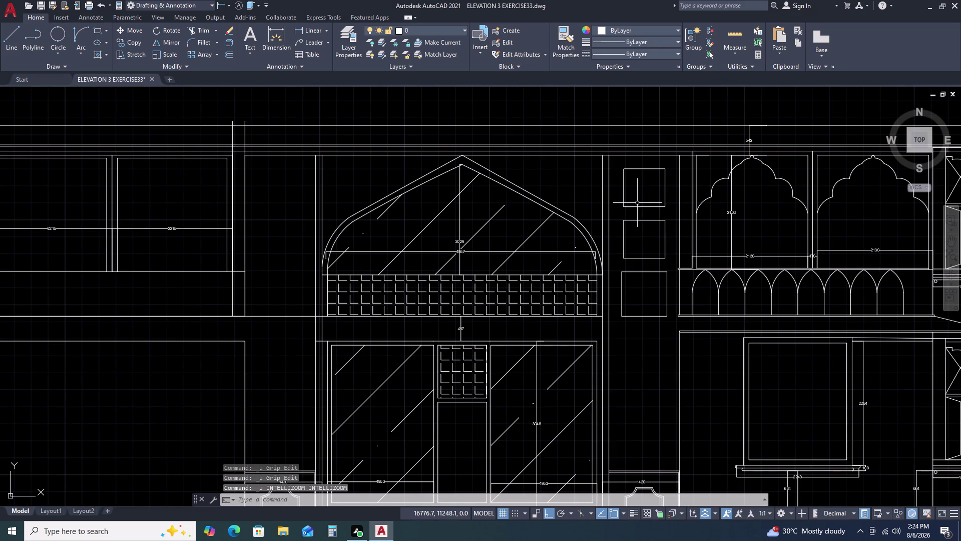
key(a)
key(r)
text(C)
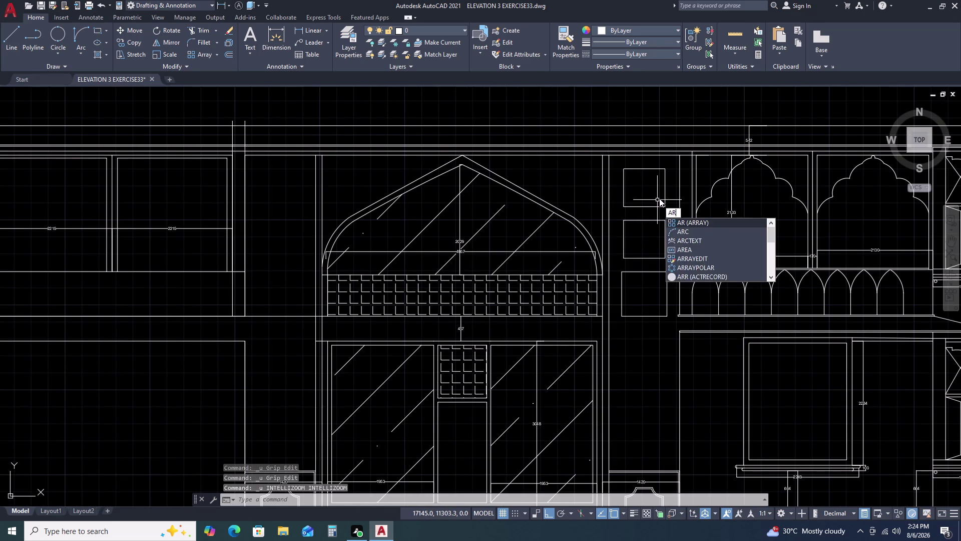
key(space)
click(626, 185)
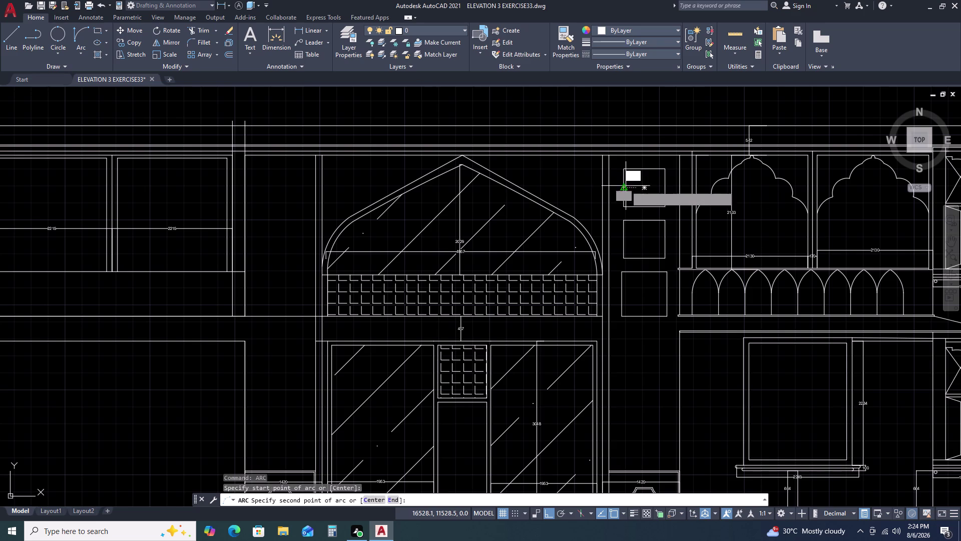
click(636, 169)
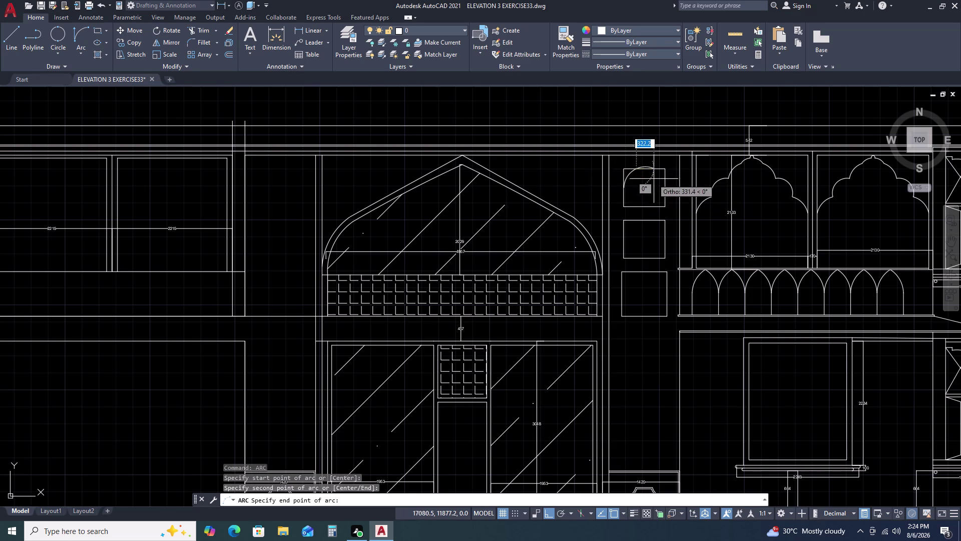
key(Escape)
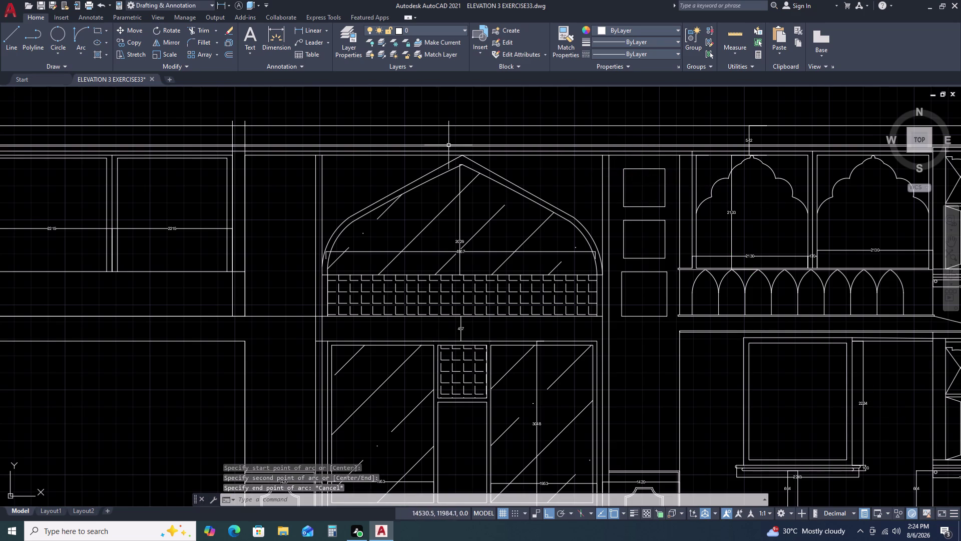
Draw a two-point circle inside the top panel.
click(81, 49)
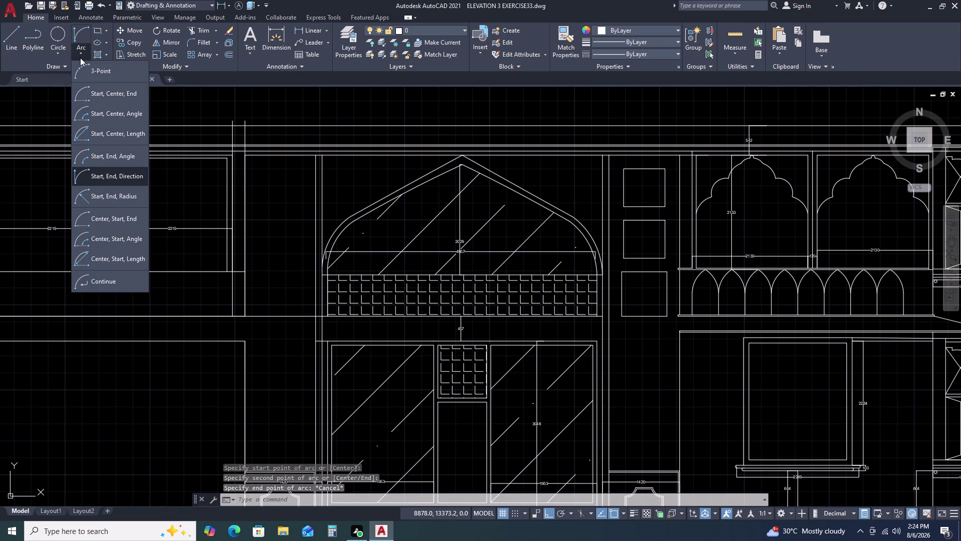
key(Escape)
double_click(60, 43)
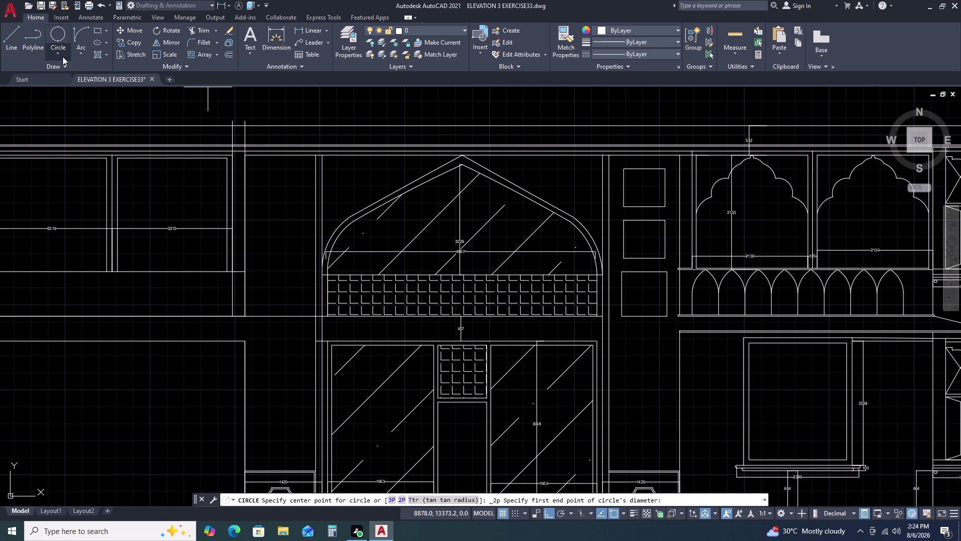
click(63, 57)
click(80, 112)
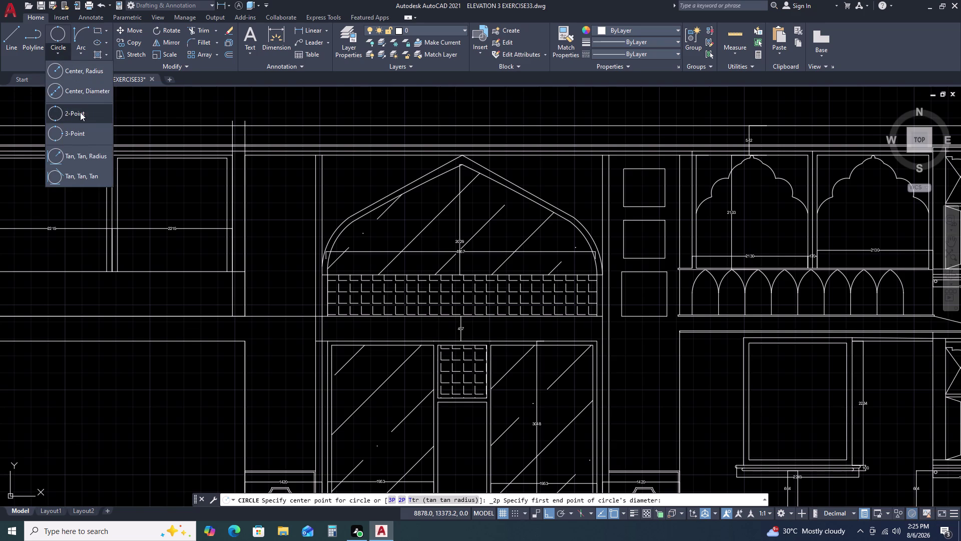
triple_click(623, 184)
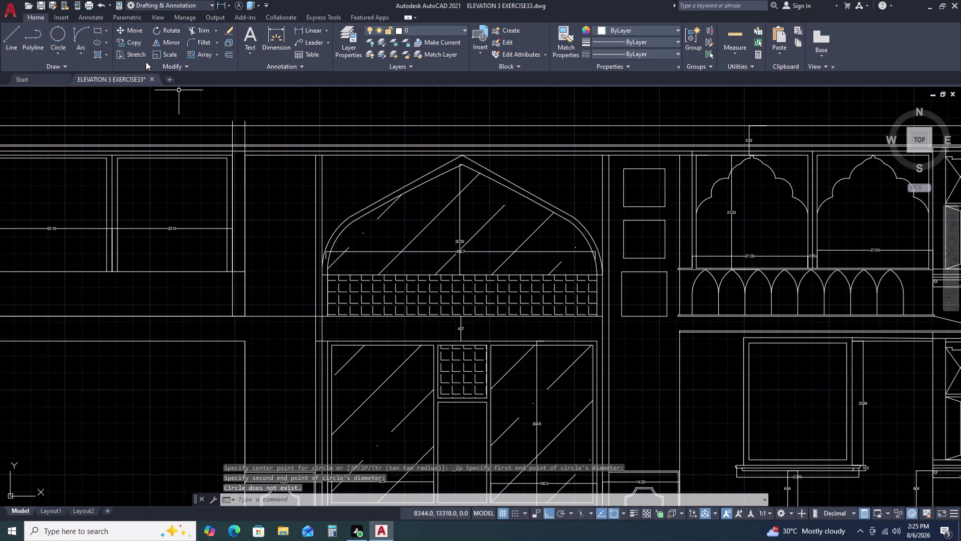
double_click(55, 39)
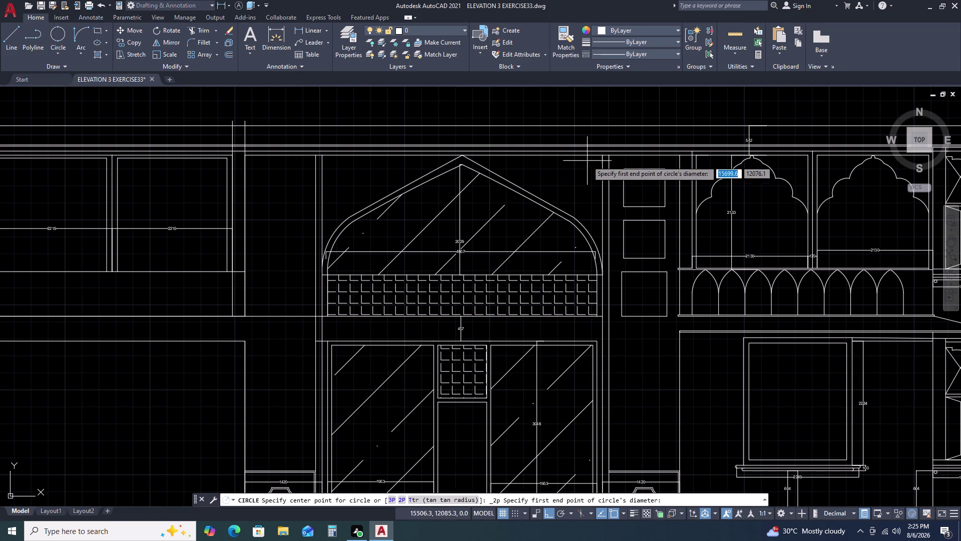
double_click(621, 186)
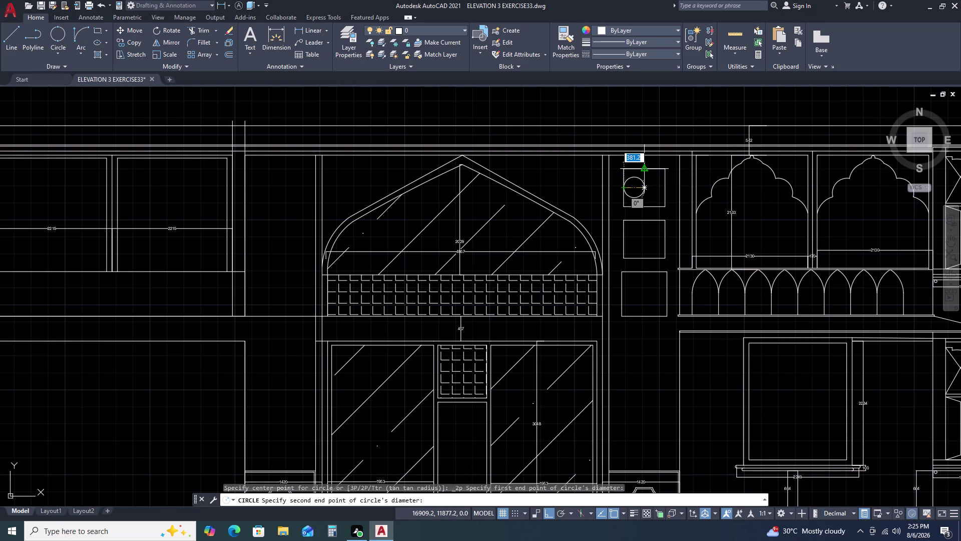
click(642, 168)
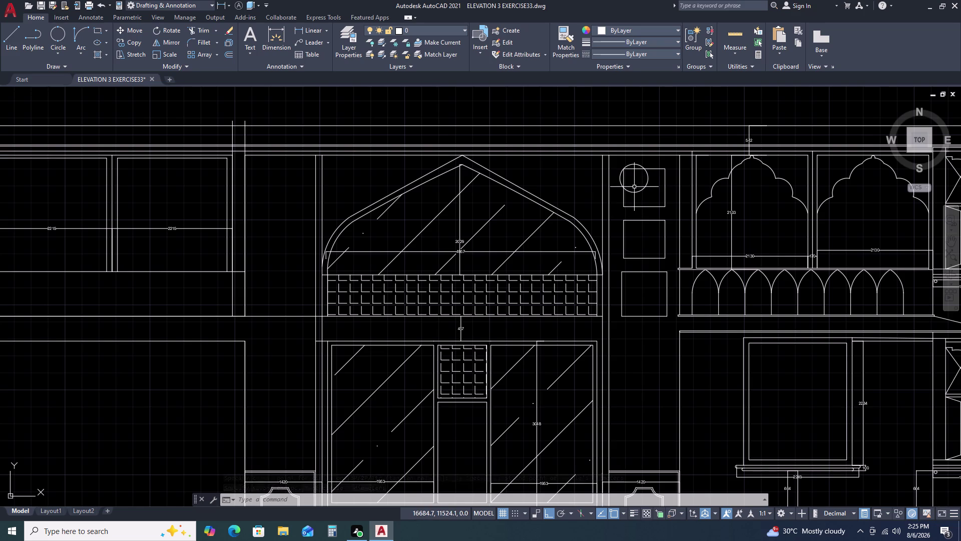
Add a second two-point circle beside the first in the top panel.
key(space)
click(641, 171)
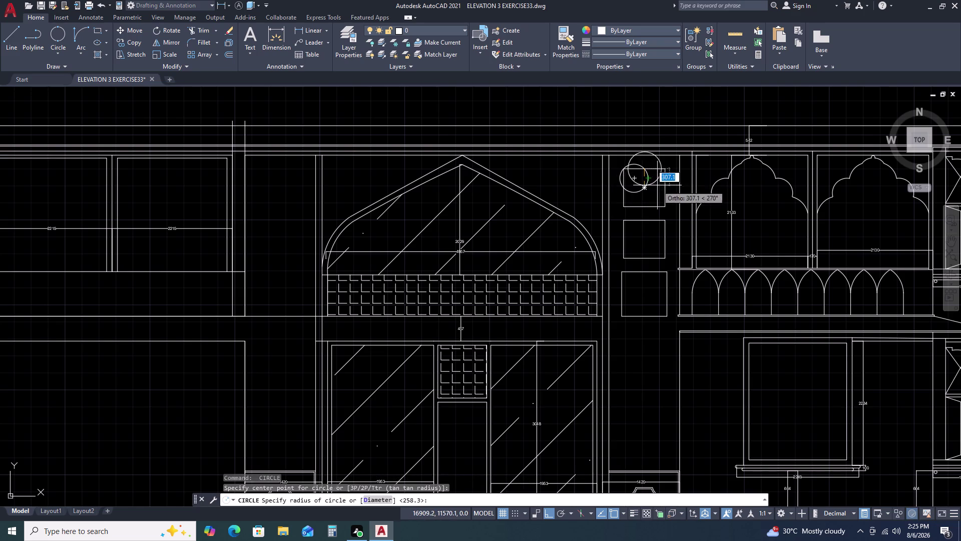
key(Escape)
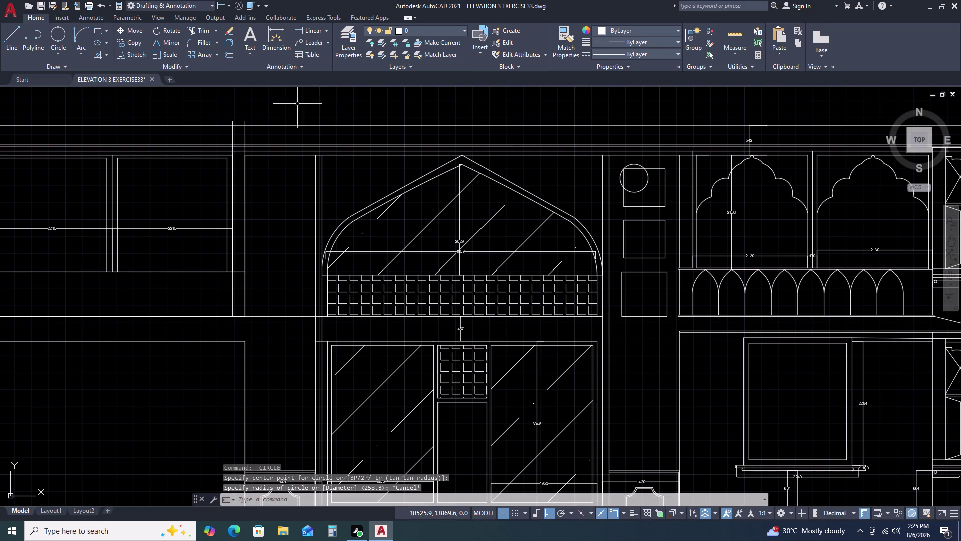
click(56, 38)
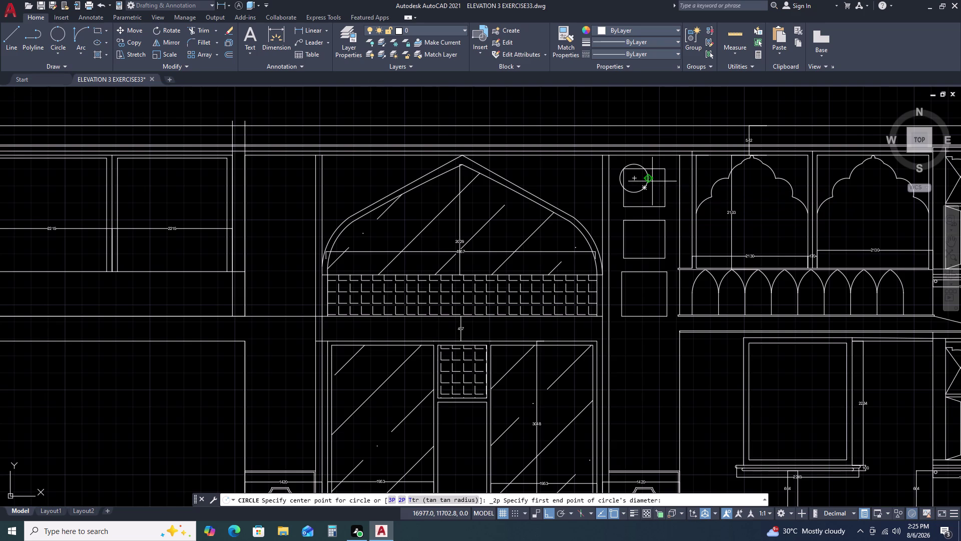
double_click(644, 170)
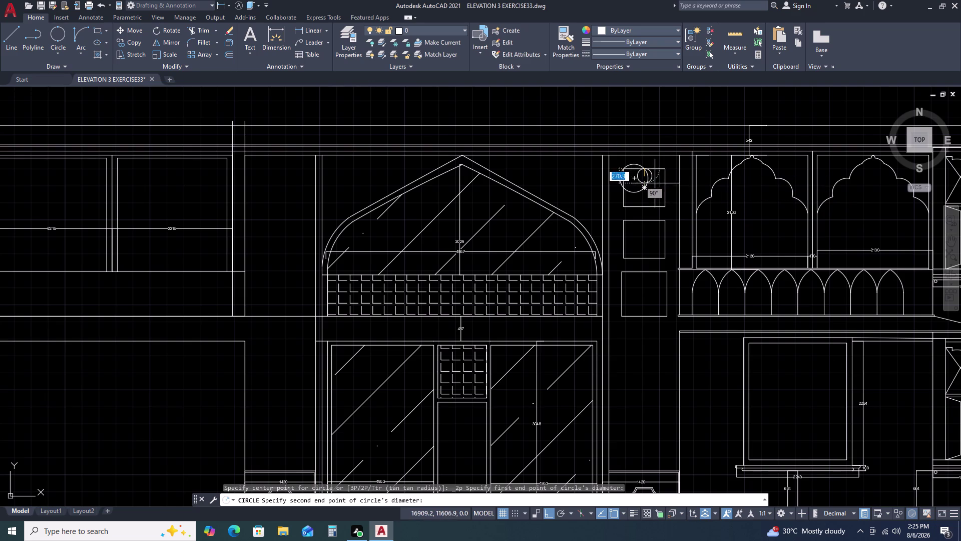
double_click(663, 184)
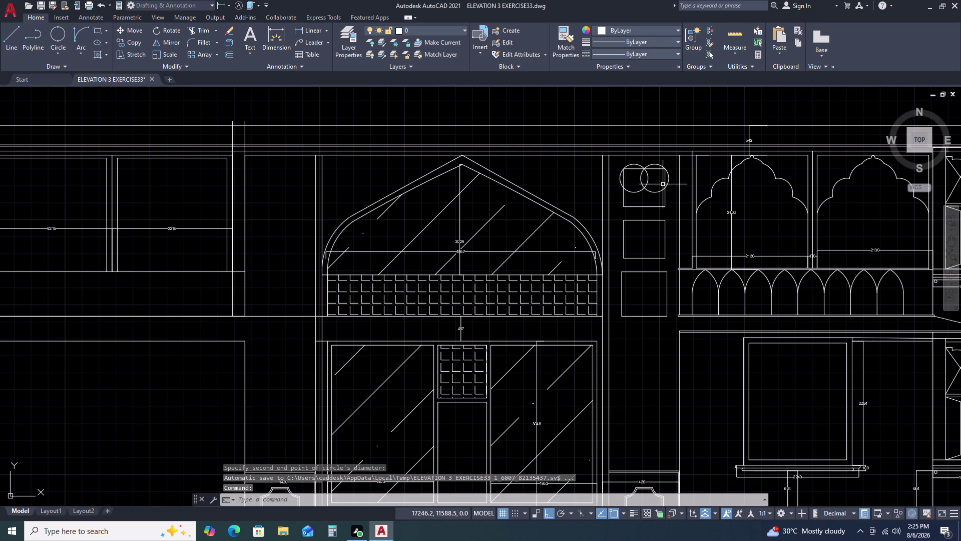
key(space)
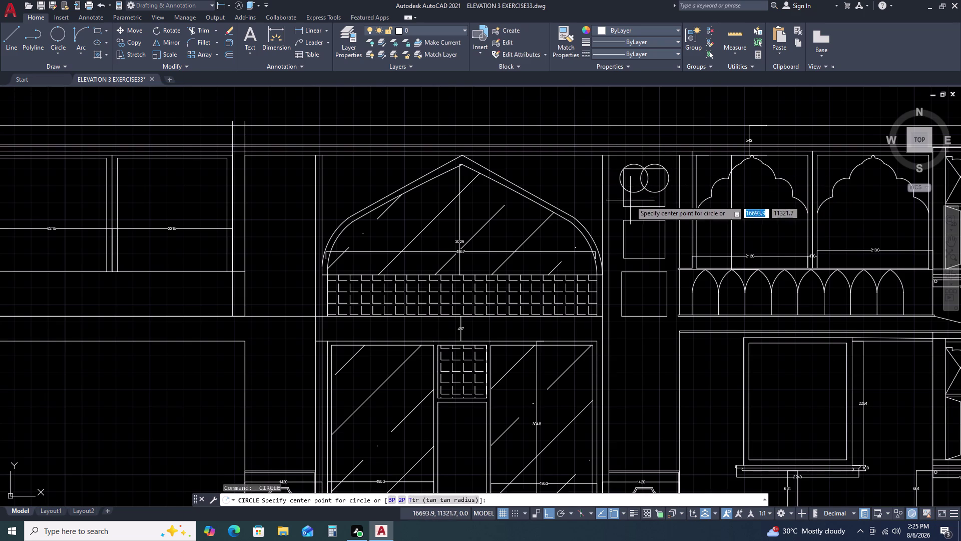
click(624, 190)
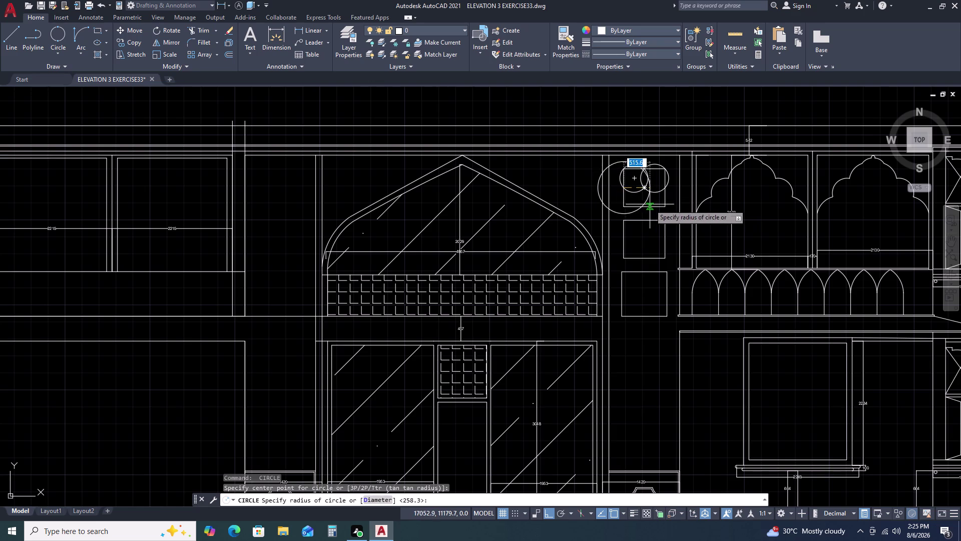
key(space)
key(space)
key(Escape)
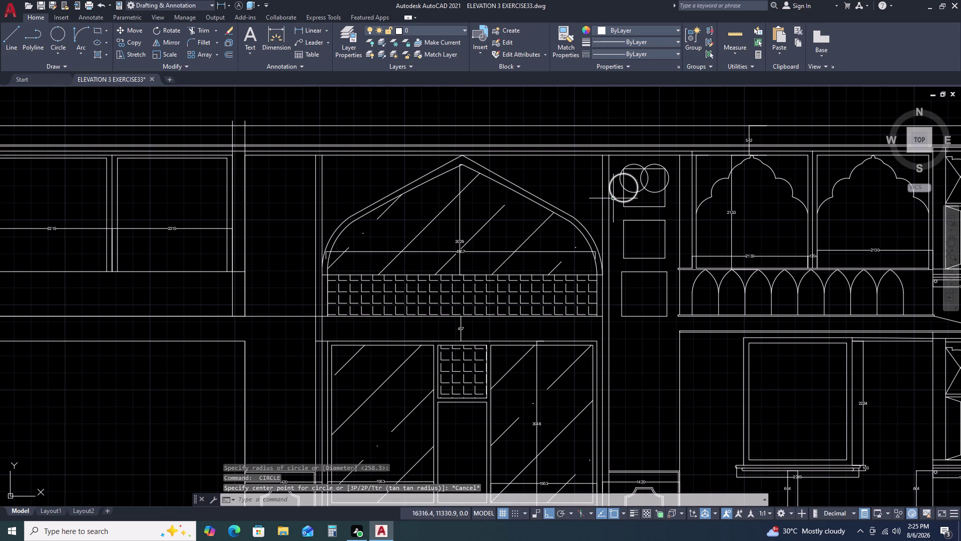
Select the surplus third circle in the panel and delete it.
click(616, 199)
click(610, 204)
key(Delete)
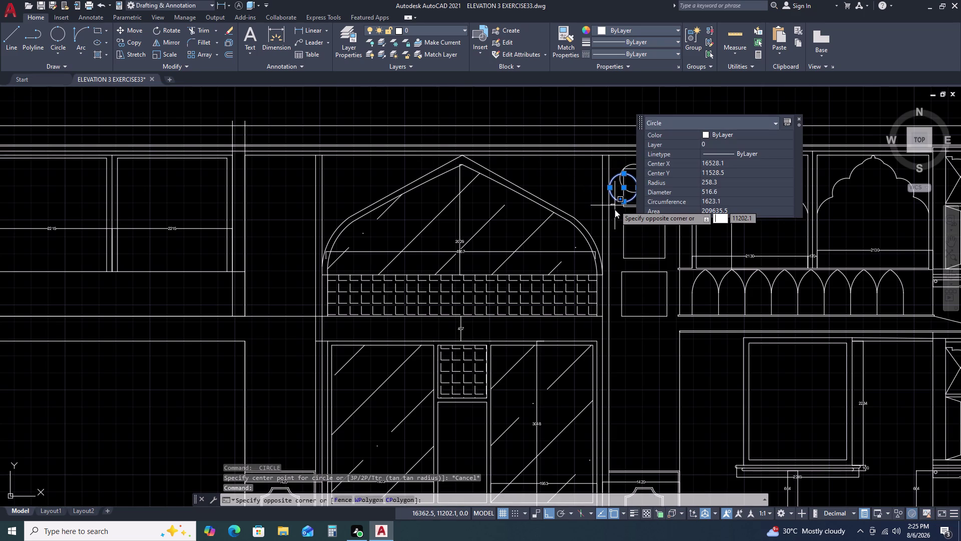
key(Delete)
key(Escape)
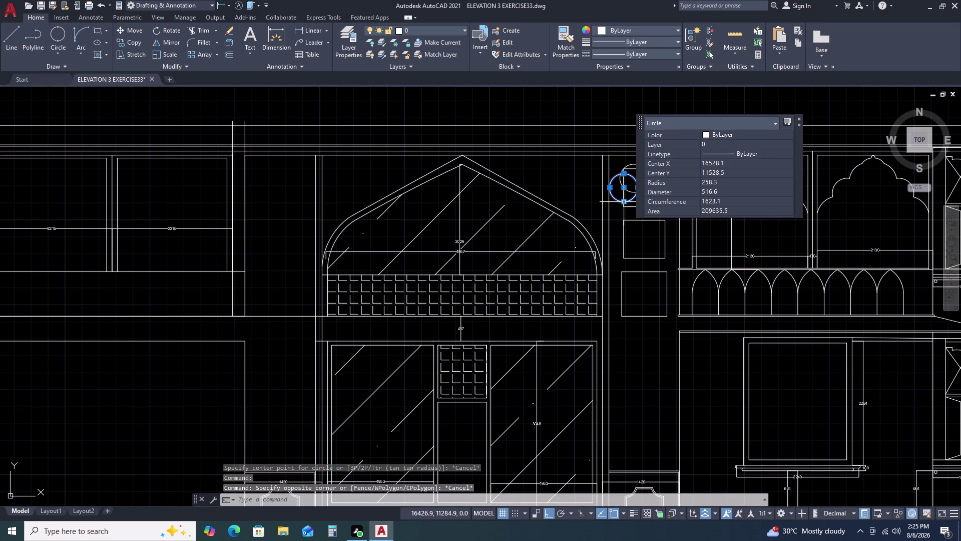
key(Delete)
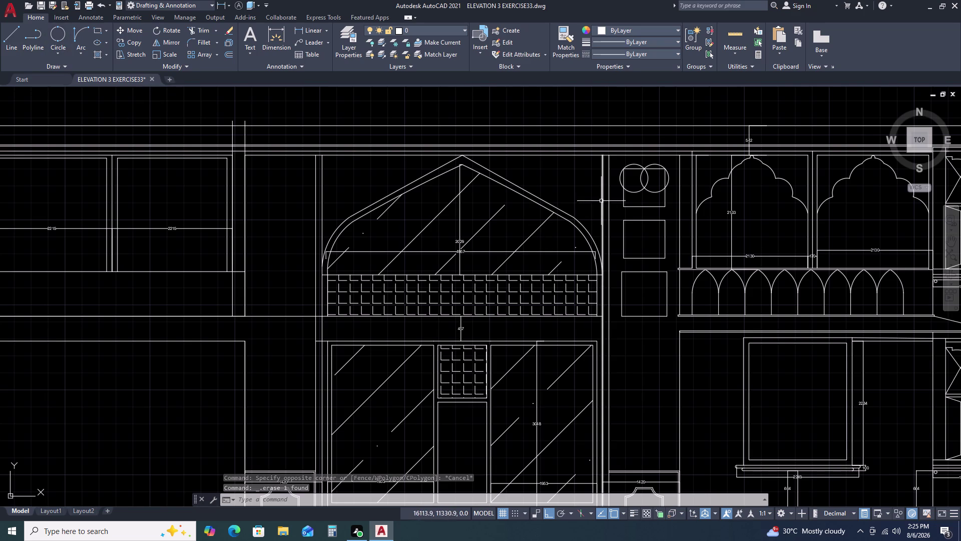
Erase both existing circles from the upper square panel.
scroll(up, 3)
click(686, 143)
click(658, 150)
click(654, 153)
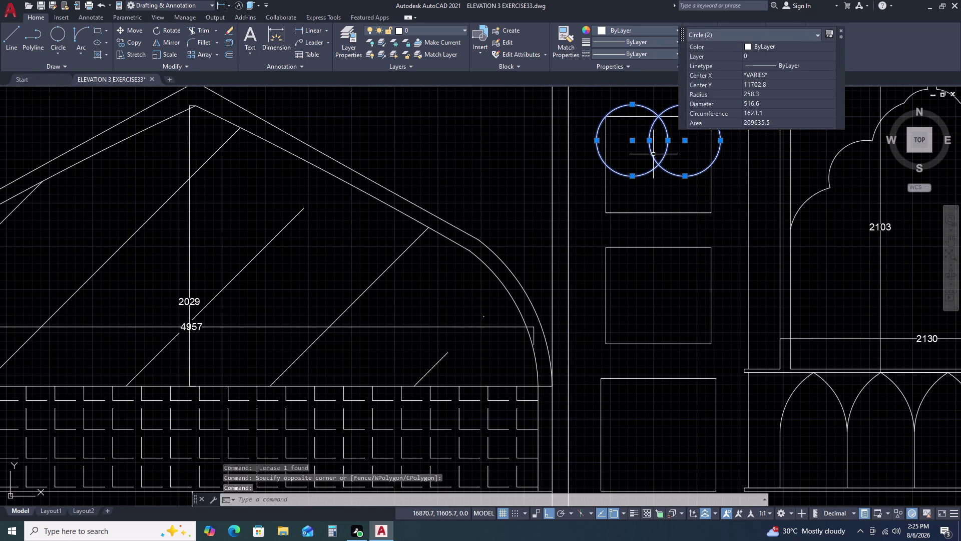
key(Delete)
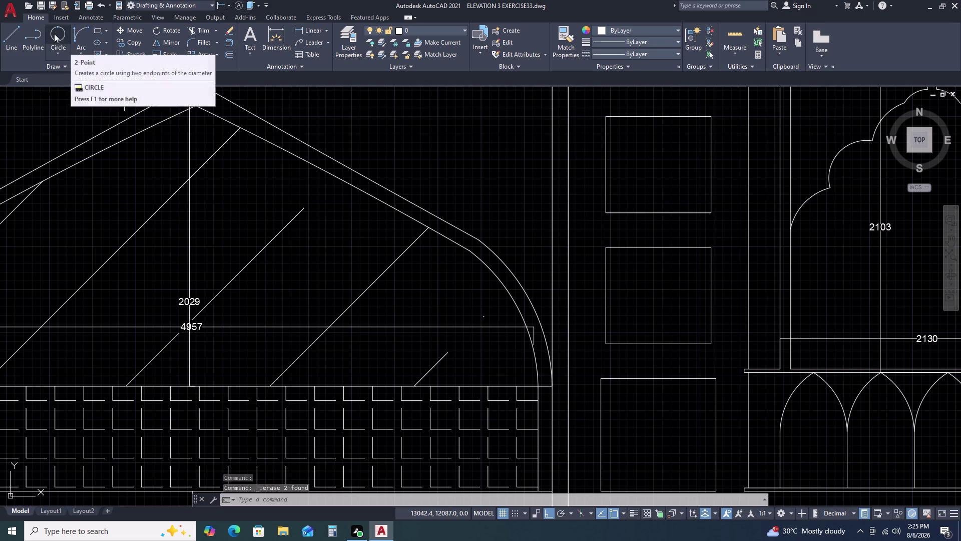
Draw a two-point circle in the upper square and grip-resize it to radius 166.7.
click(54, 33)
click(631, 139)
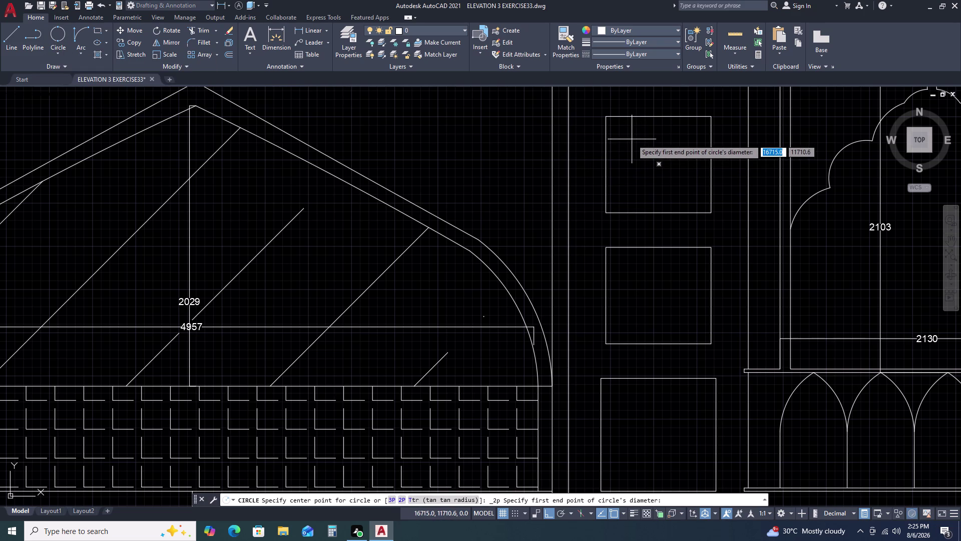
double_click(687, 134)
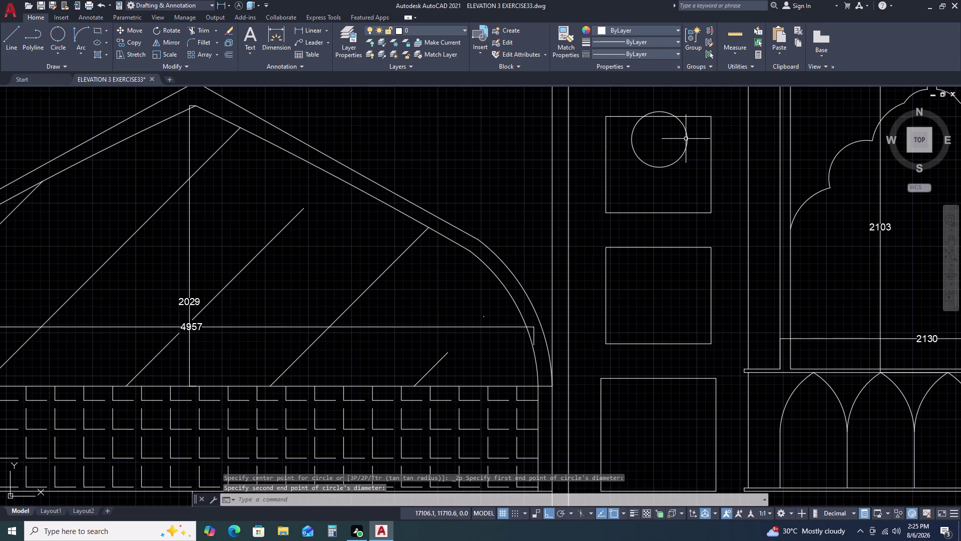
drag(689, 133, 685, 135)
click(679, 138)
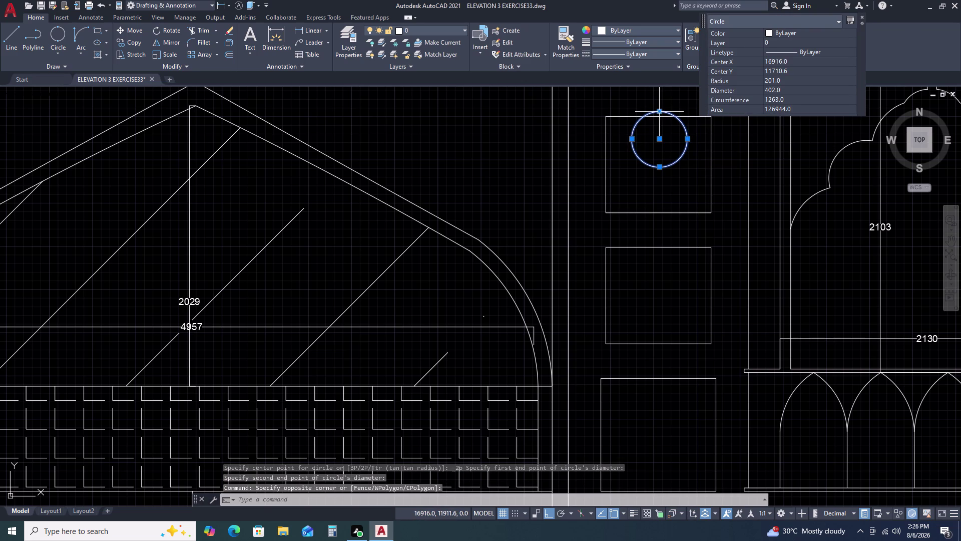
click(658, 111)
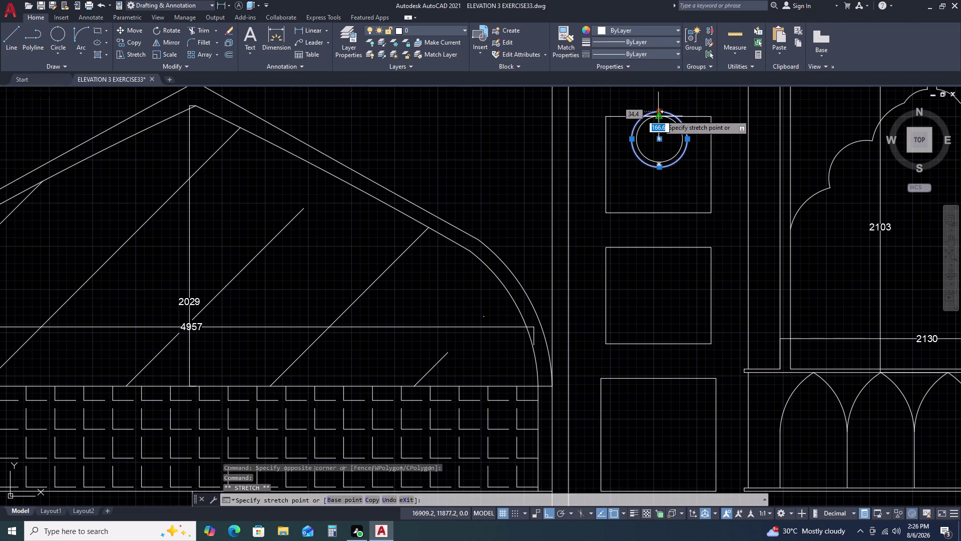
click(658, 114)
key(Escape)
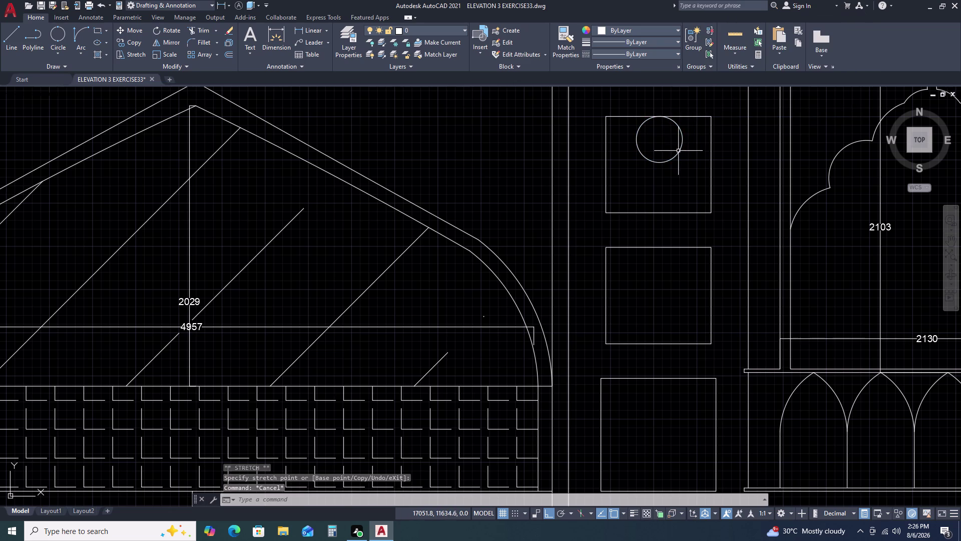
click(678, 152)
text(CO)
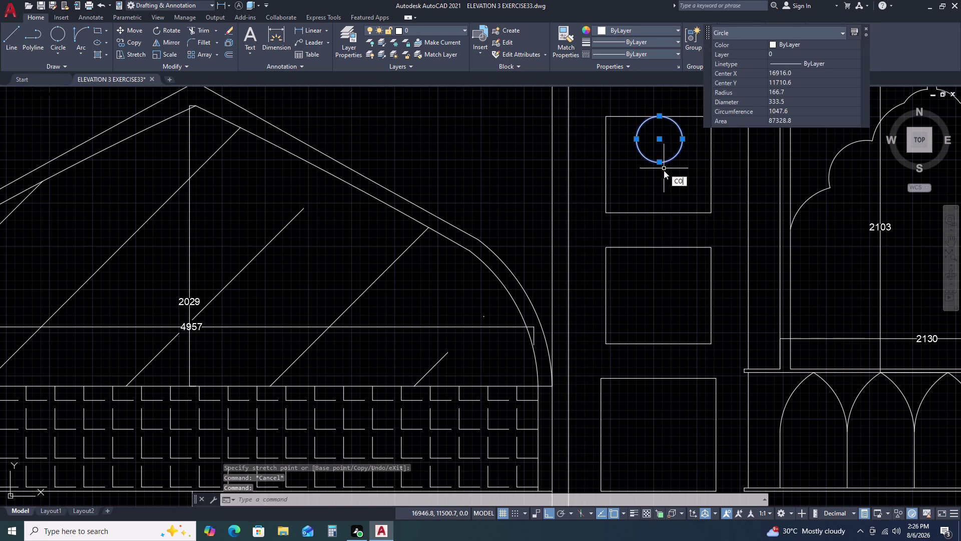
key(space)
Copy the circle to the right with ortho turned off.
click(680, 140)
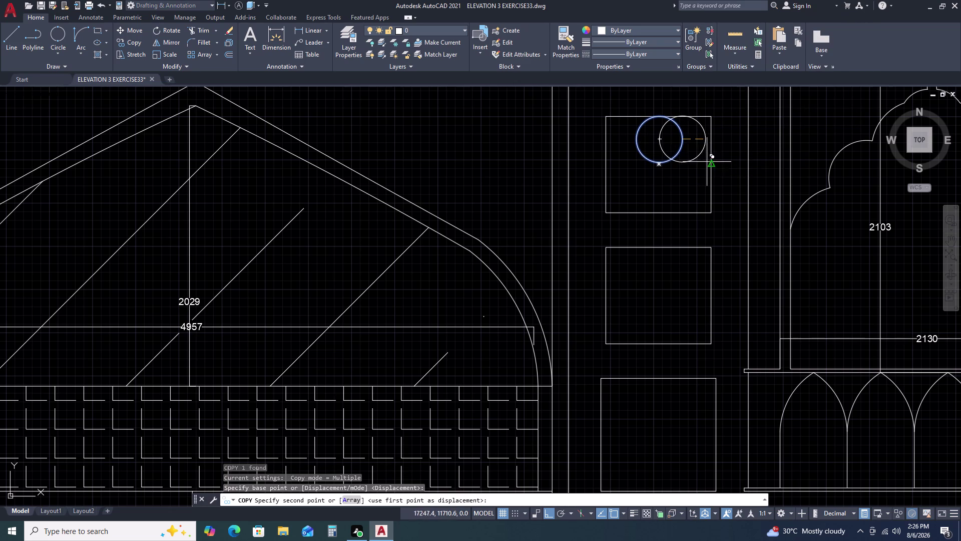
key(F8)
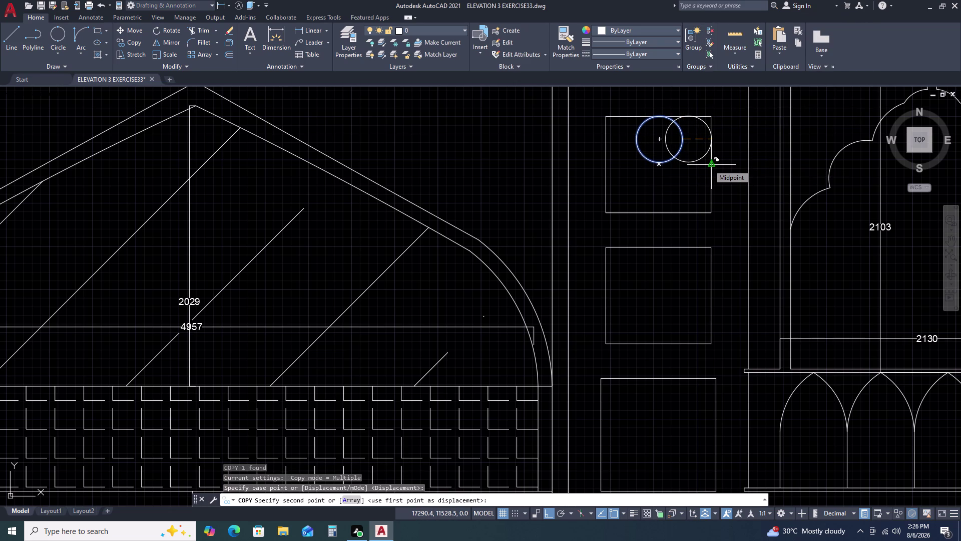
click(709, 164)
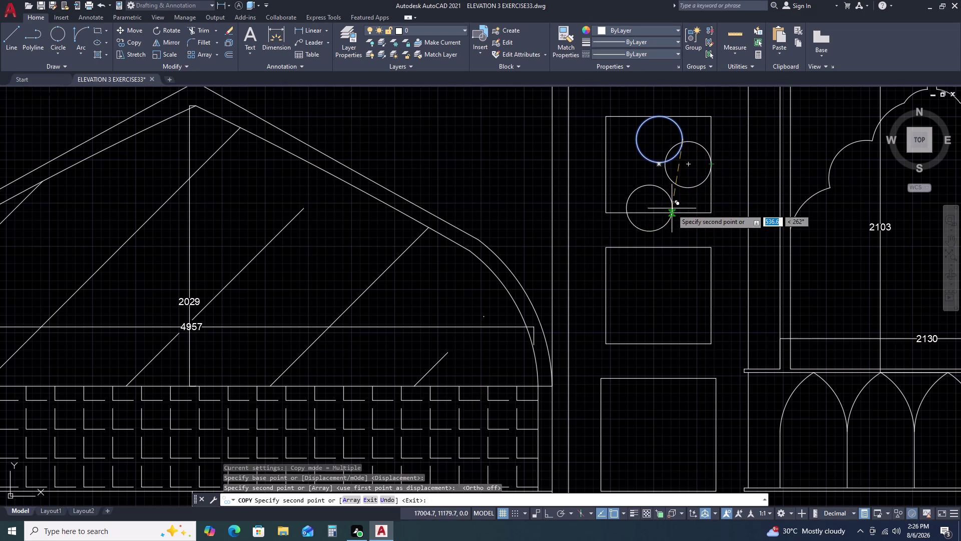
key(Escape)
Copy the right-hand circle to a position below the first circle.
drag(682, 185, 671, 185)
click(656, 188)
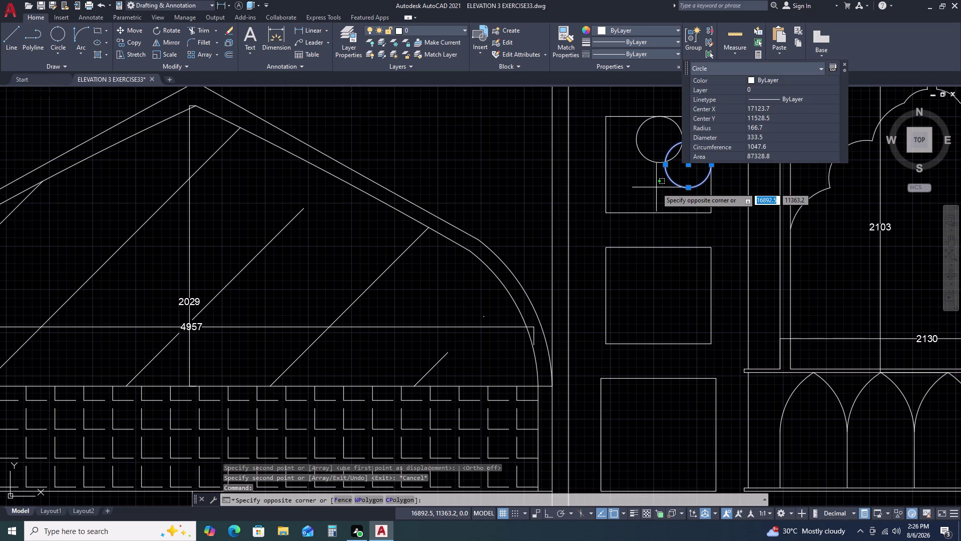
text(CO)
key(space)
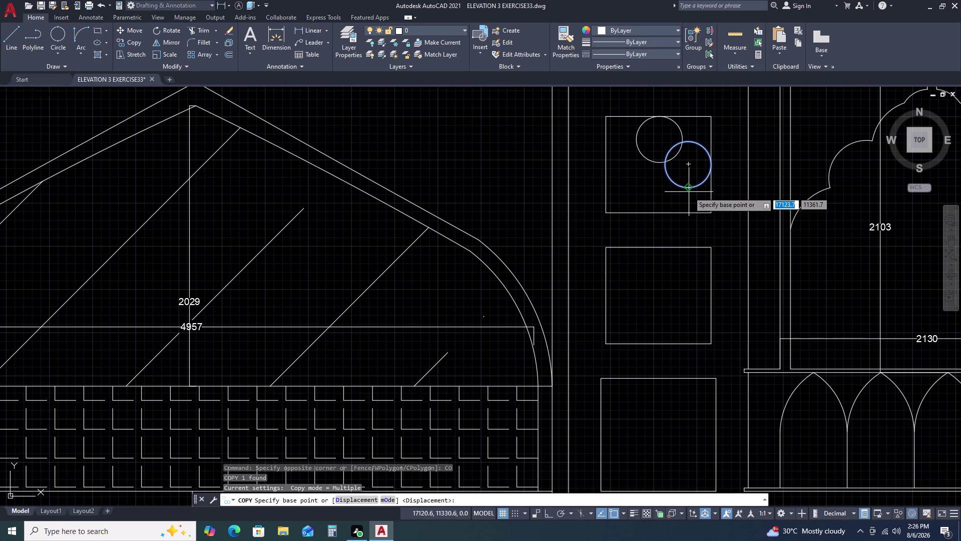
click(689, 190)
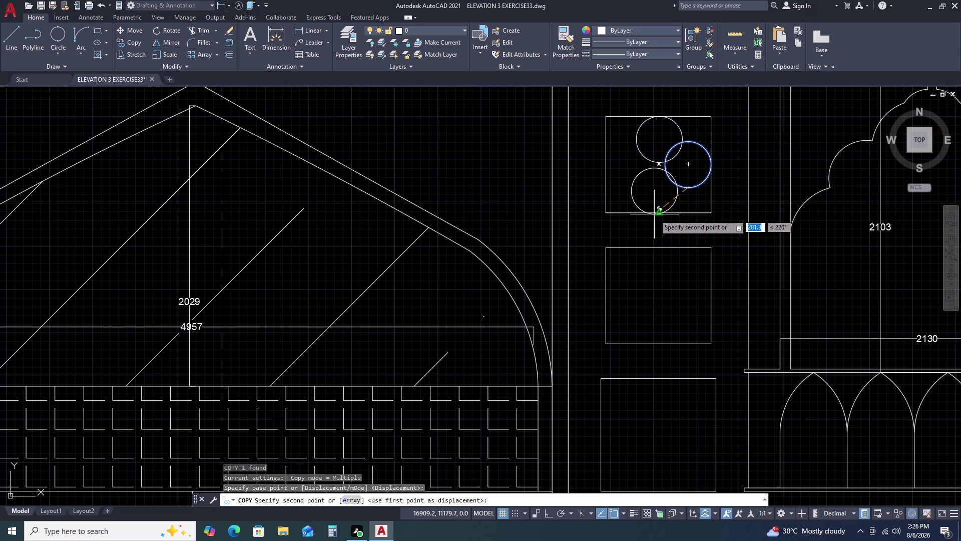
click(658, 213)
key(Escape)
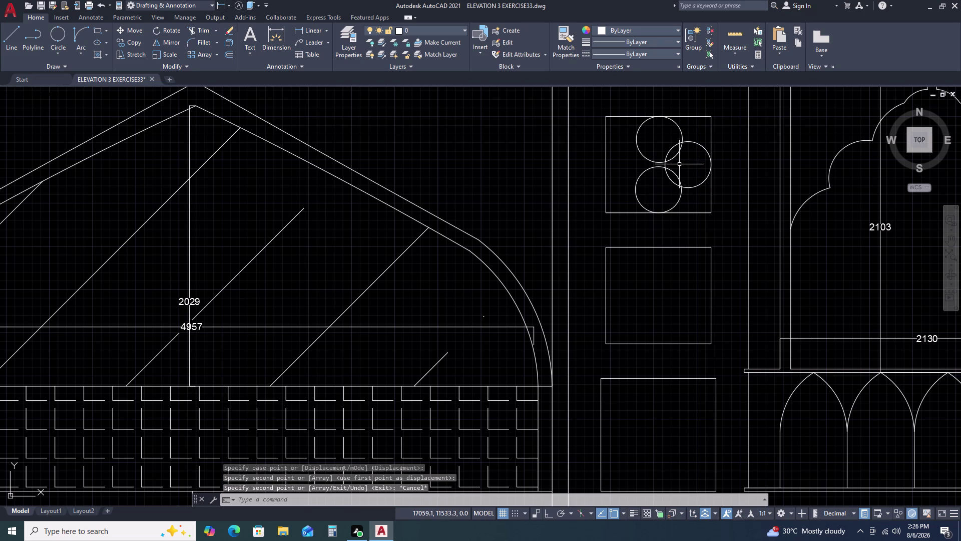
Copy the lower circle to the left, placing the fourth quatrefoil circle.
drag(647, 180, 636, 179)
click(619, 169)
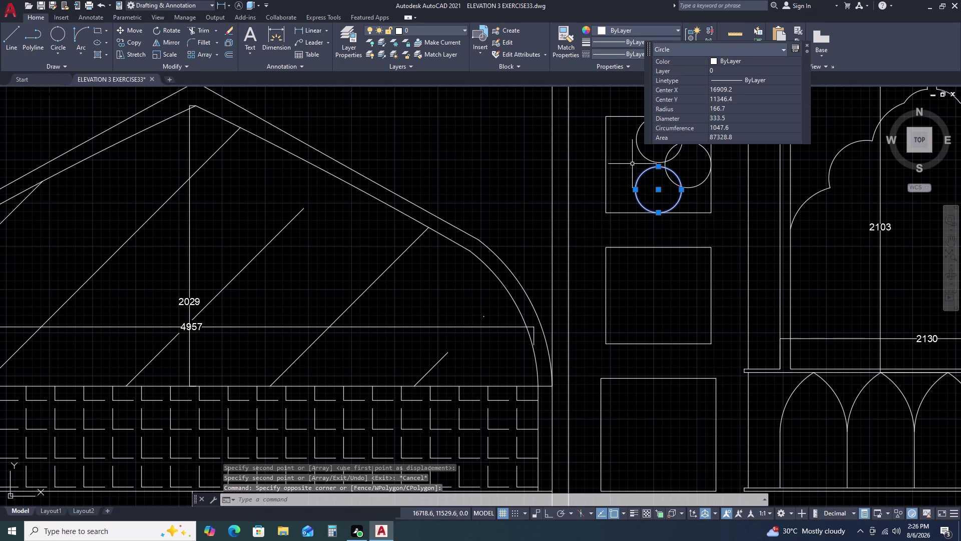
key(c)
text(O)
key(space)
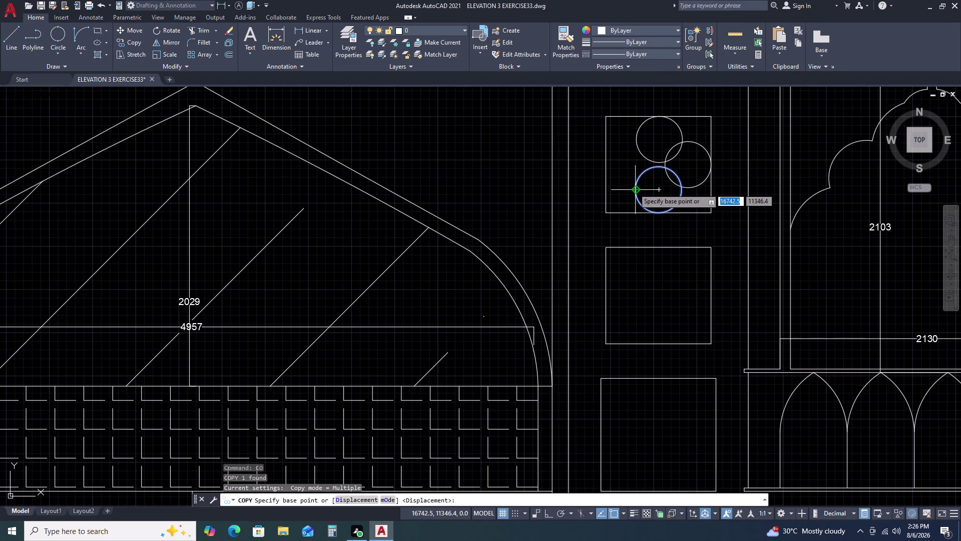
double_click(634, 189)
double_click(604, 166)
key(Escape)
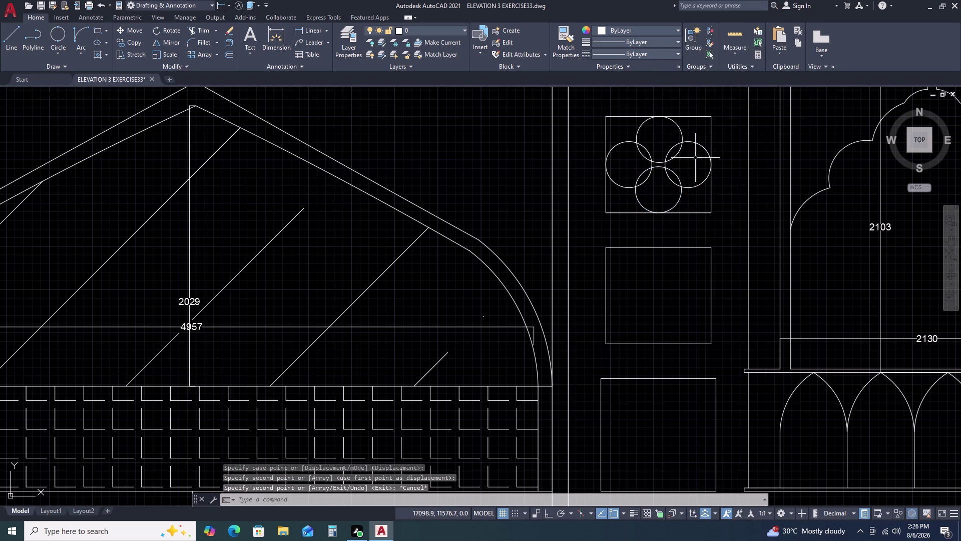
text(TR)
key(space)
Trim away the inner arcs where the upper circles overlap.
click(683, 162)
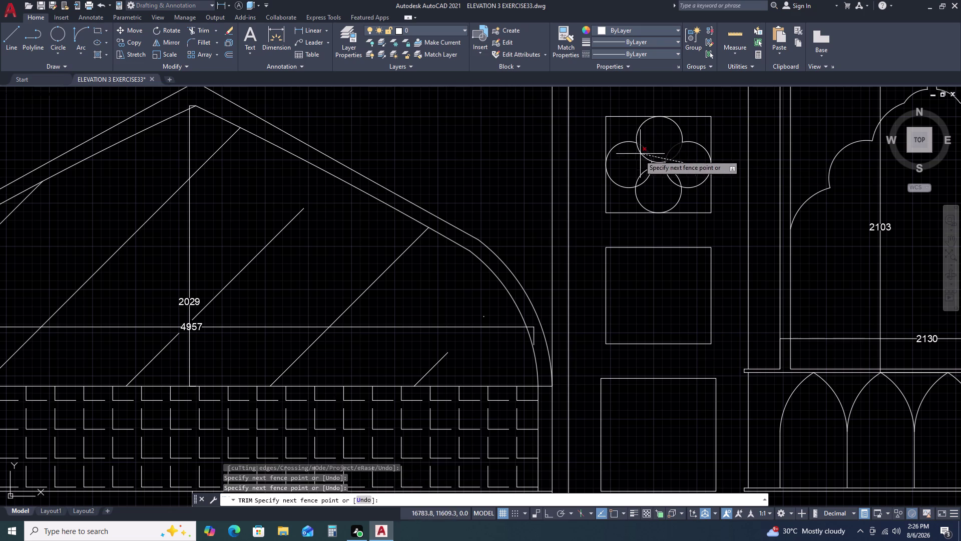
click(661, 187)
triple_click(650, 180)
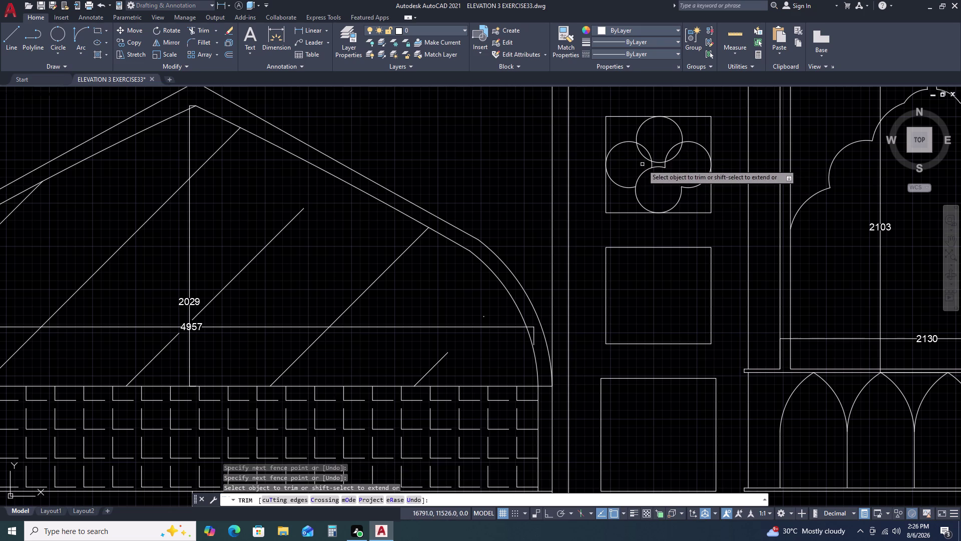
click(642, 164)
double_click(653, 149)
double_click(650, 164)
click(643, 174)
click(660, 154)
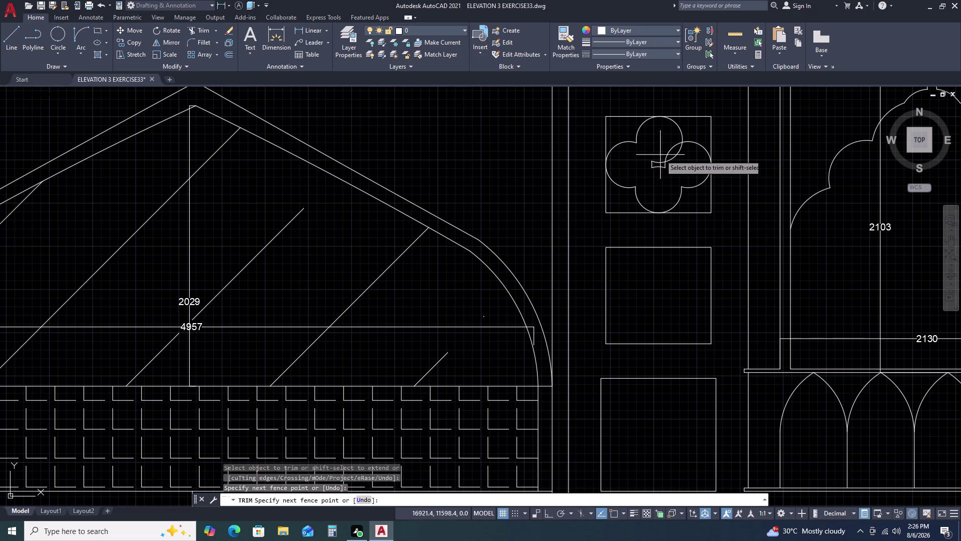
Clear the remaining inner arcs inside the quatrefoil and zoom to check the result.
double_click(654, 178)
click(672, 152)
click(675, 160)
click(672, 151)
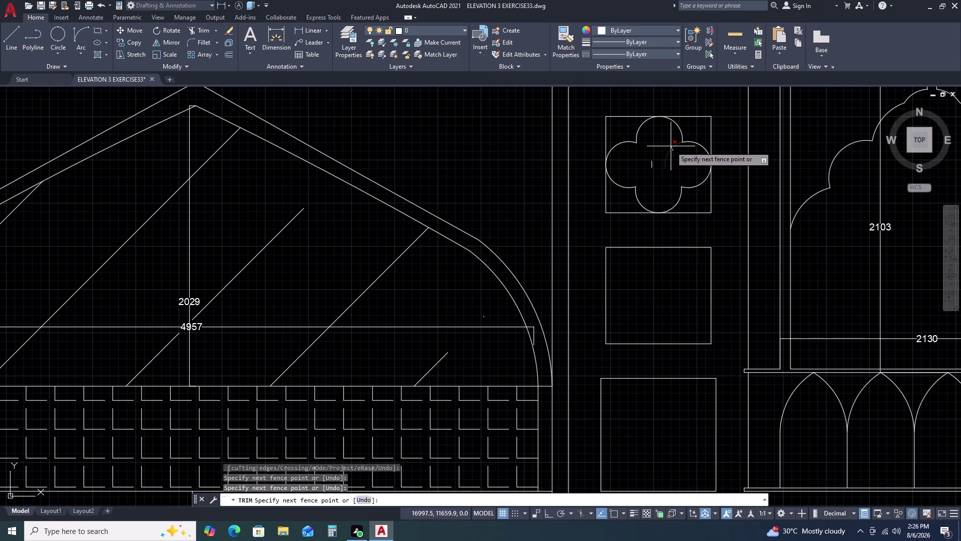
double_click(671, 146)
triple_click(651, 164)
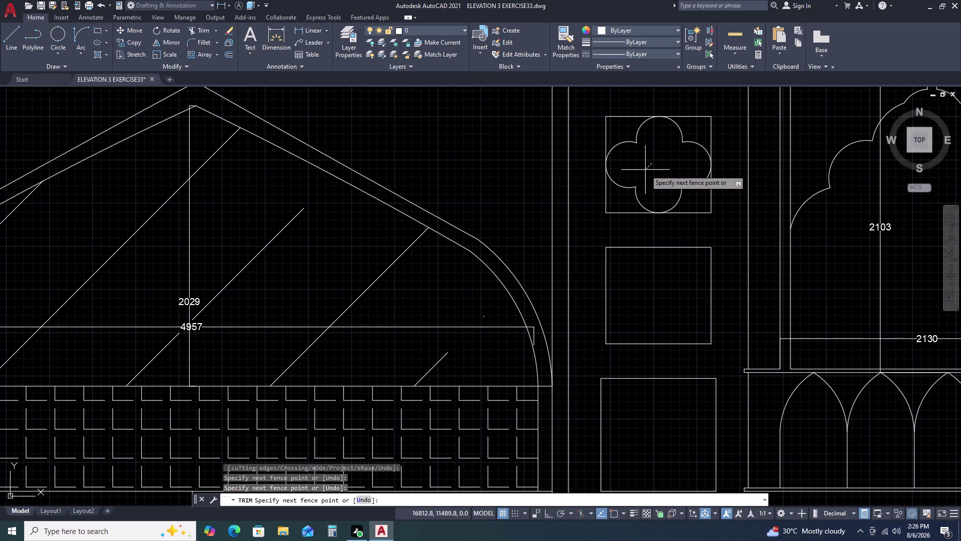
key(Escape)
scroll(down, 3)
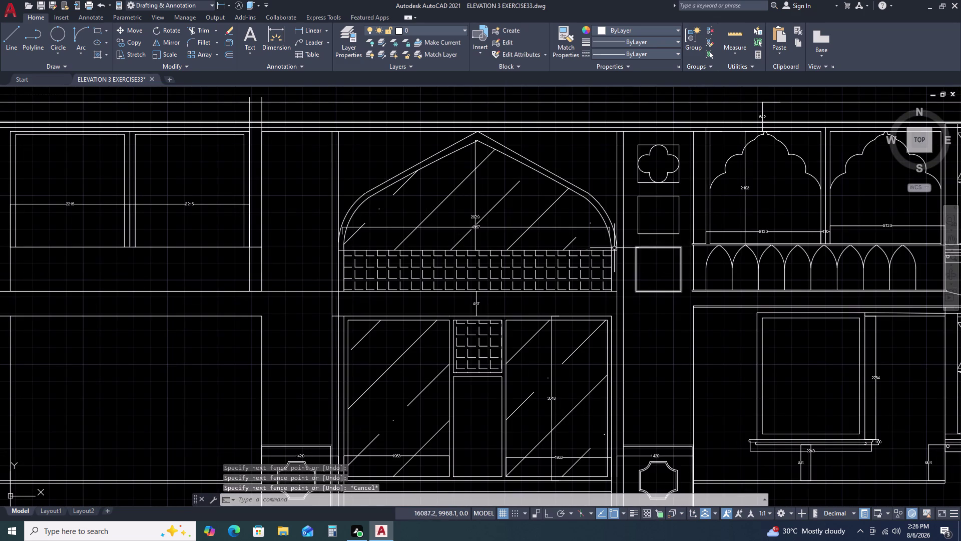
scroll(down, 3)
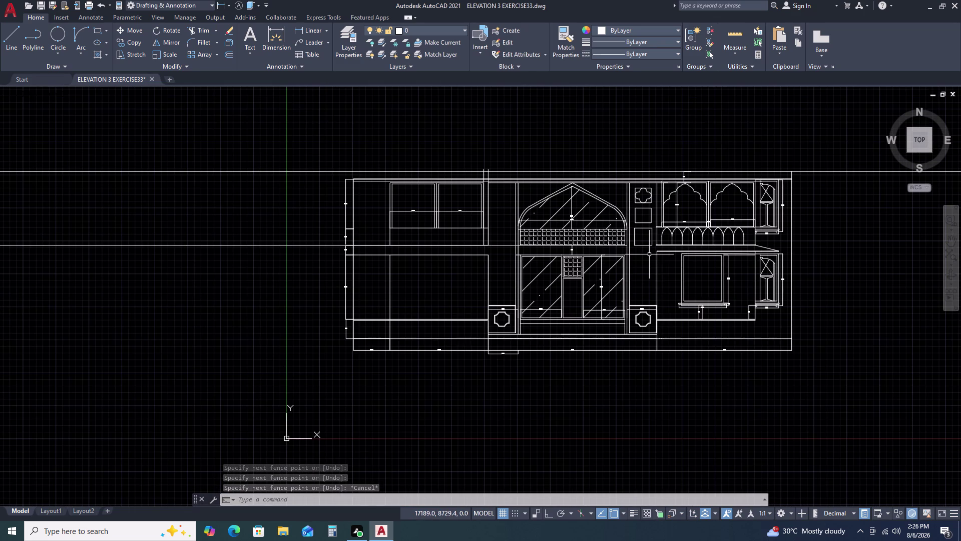
scroll(up, 3)
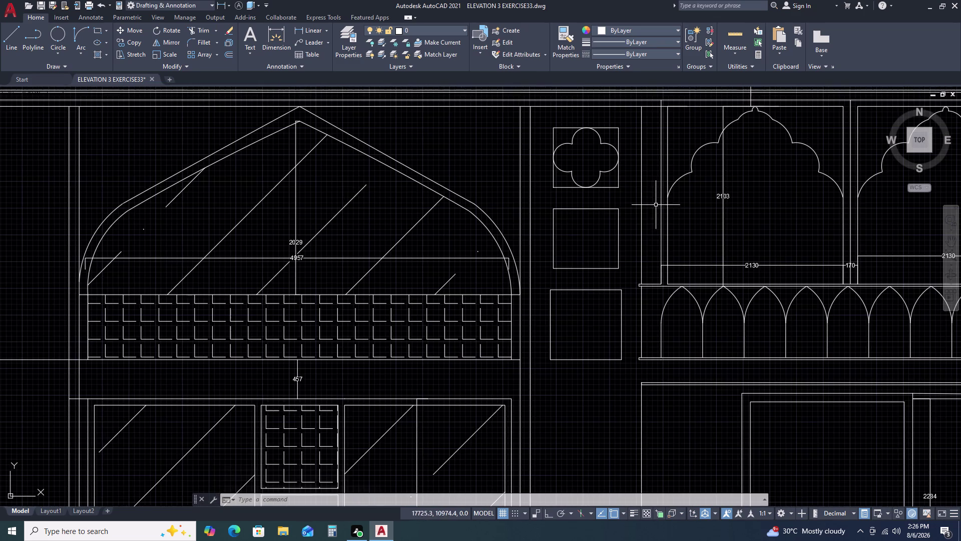
click(76, 53)
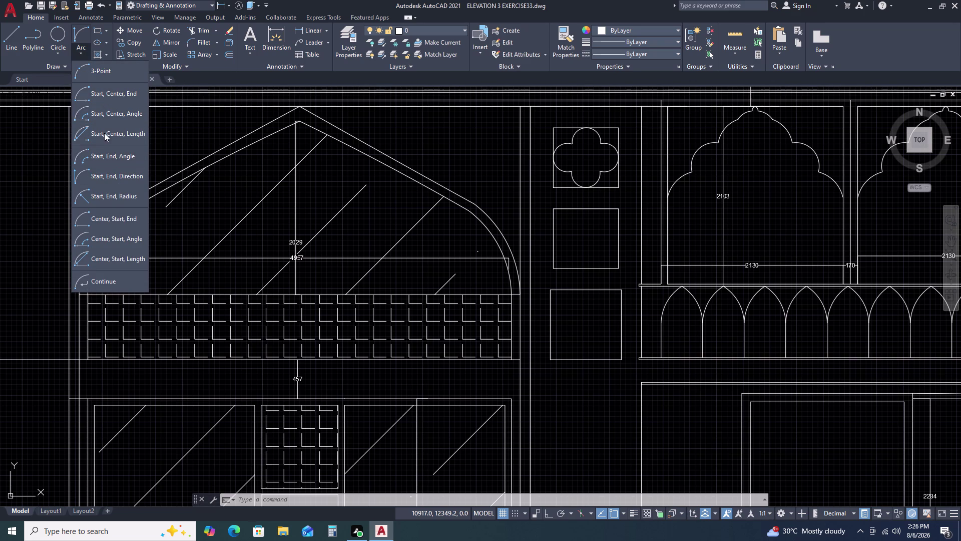
Draw a Start-End-Direction arc rising to the top middle of the lower square.
click(111, 172)
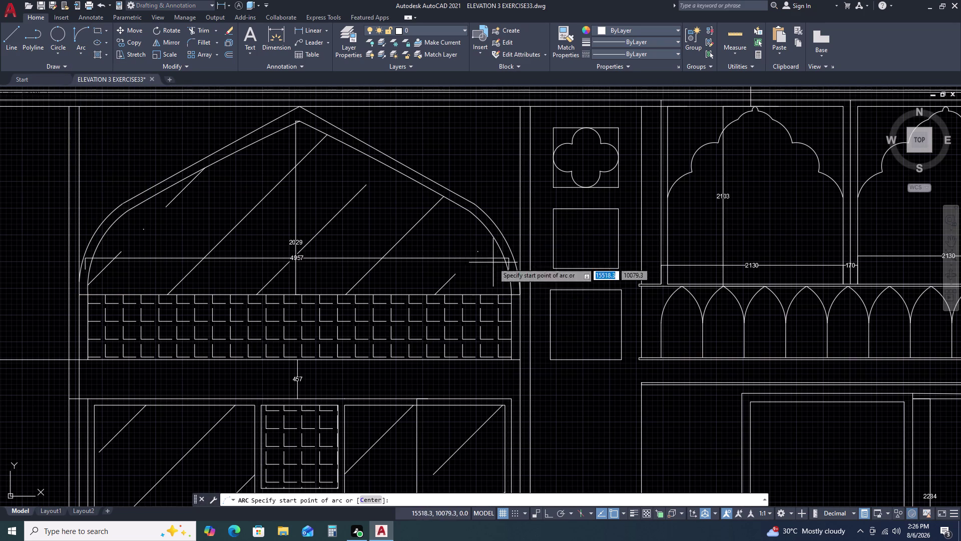
click(555, 236)
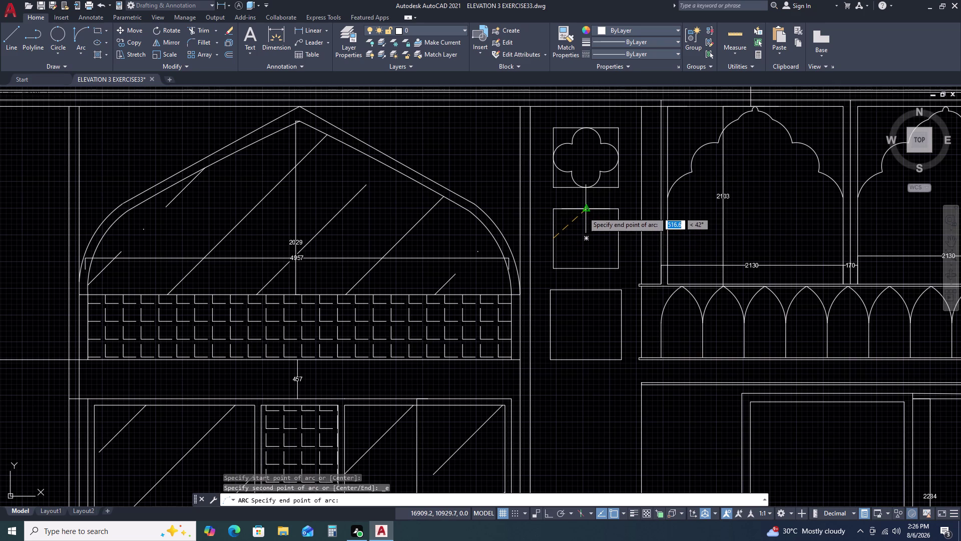
double_click(585, 210)
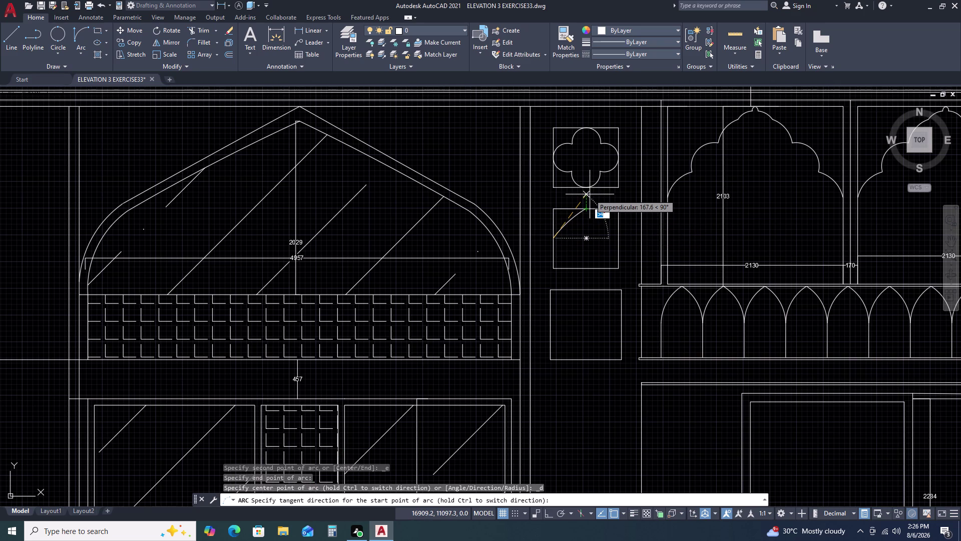
click(590, 194)
double_click(567, 215)
Stretch the arc's lower end grip onto the square's left edge.
click(560, 233)
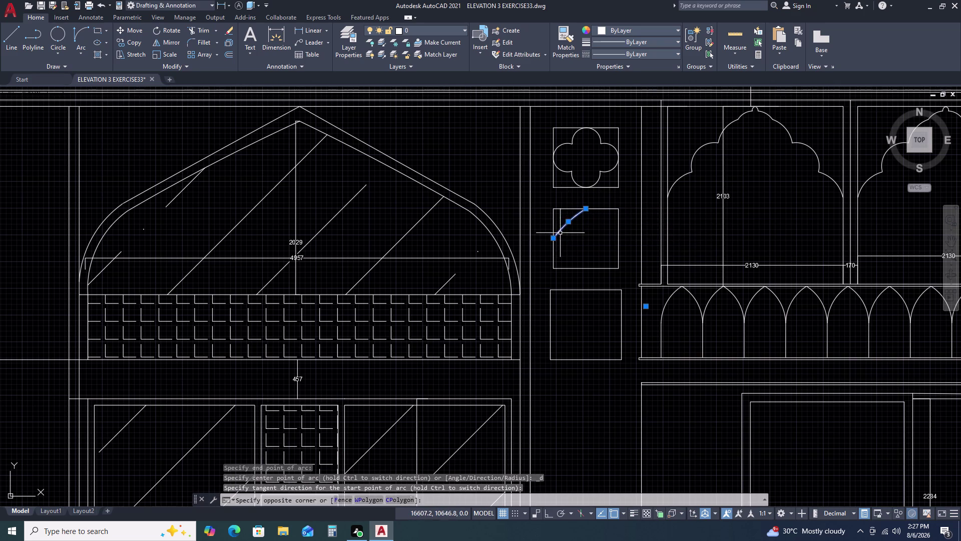
scroll(up, 3)
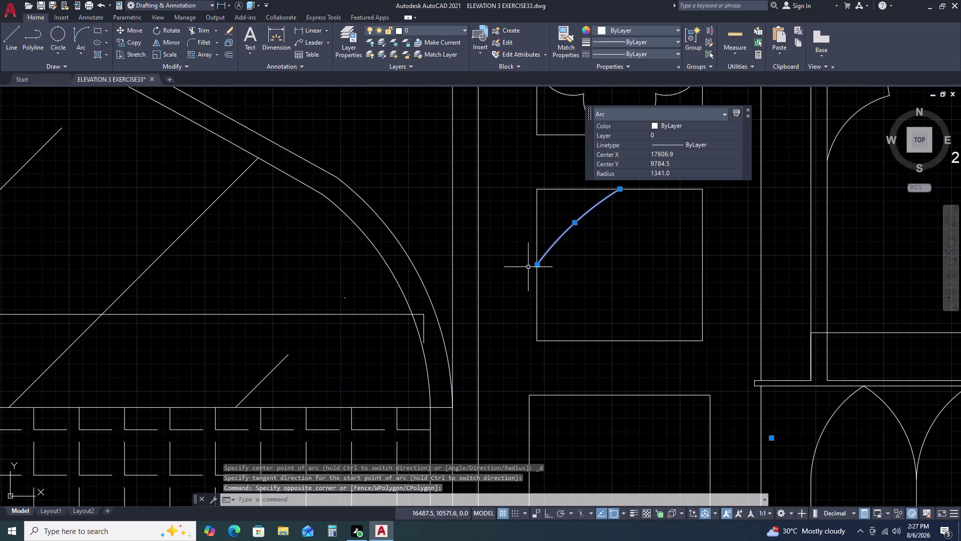
click(538, 265)
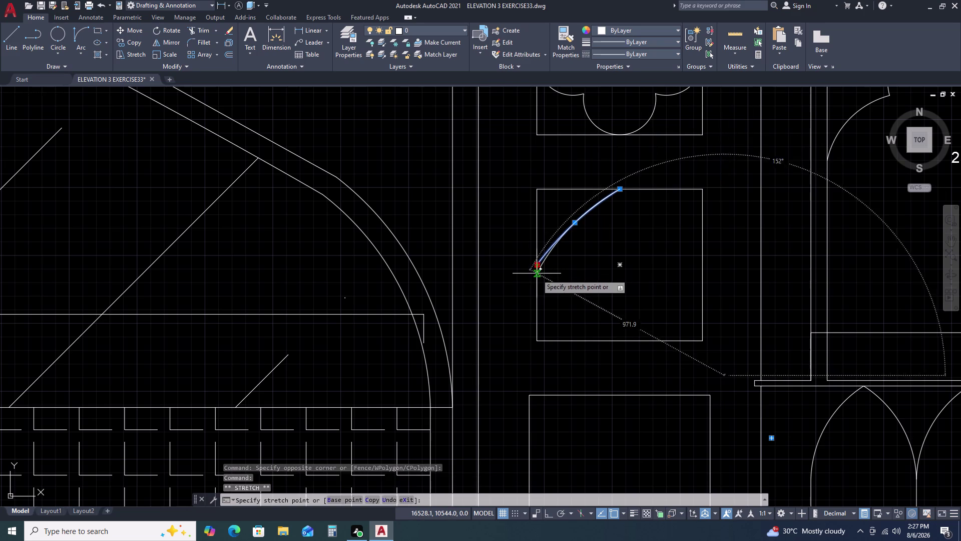
double_click(534, 280)
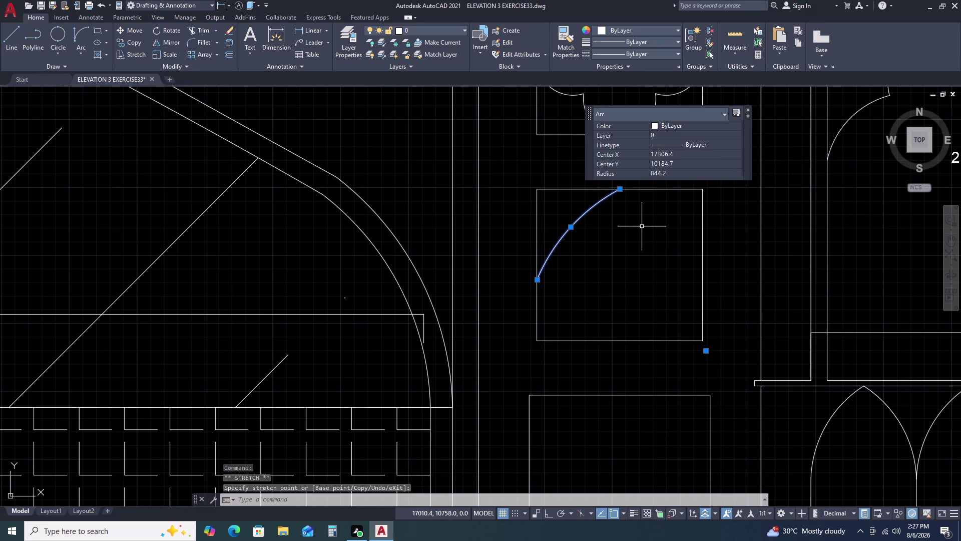
Mirror the arc about a vertical line through its top point, keeping the original.
text(MI)
key(space)
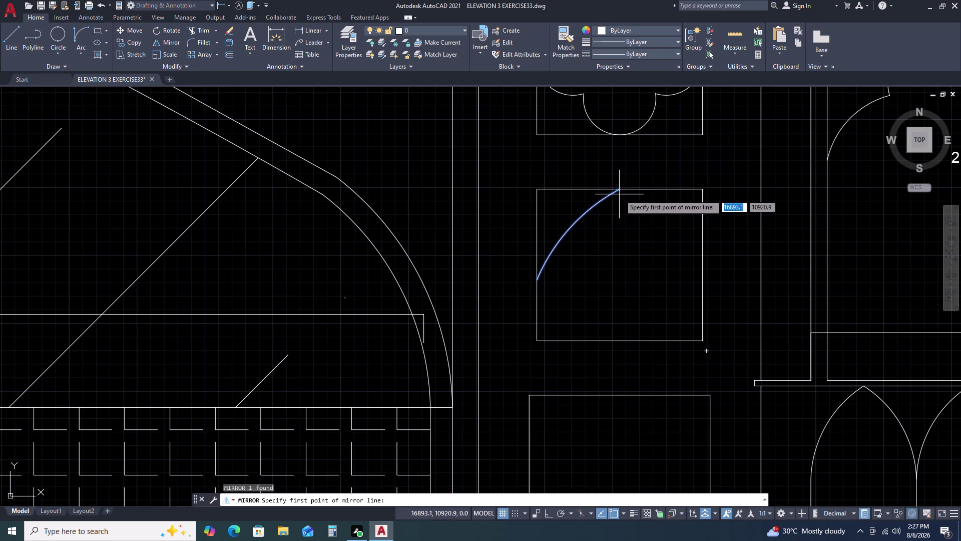
double_click(621, 190)
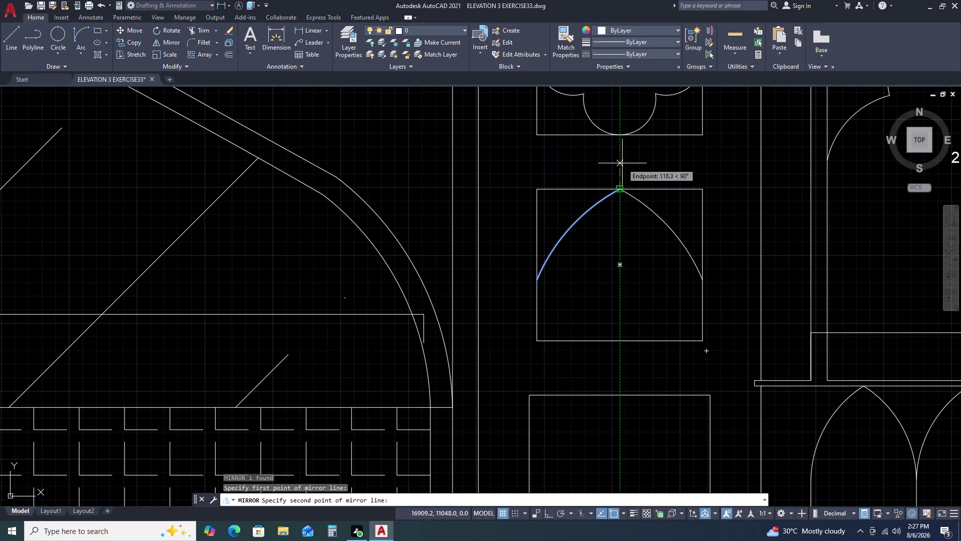
double_click(622, 163)
click(651, 197)
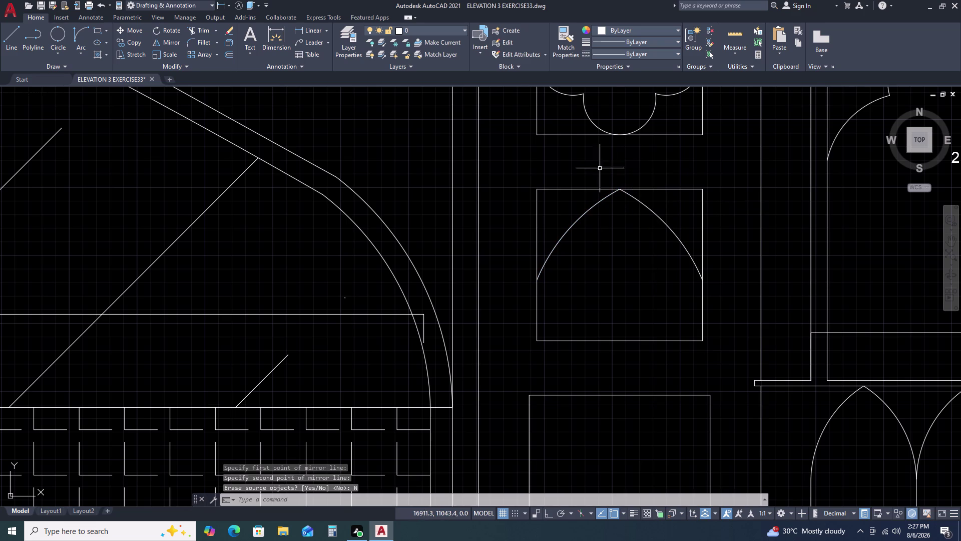
key(Escape)
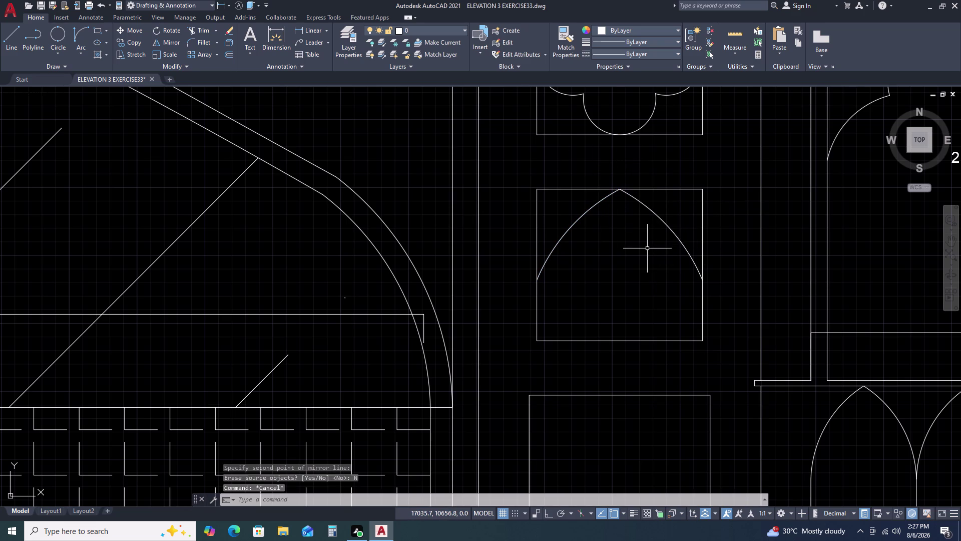
Zoom out and pan over the whole elevation, zoom back to the side panels, and start OFFSET.
scroll(down, 3)
scroll(down, 3)
scroll(down, 3)
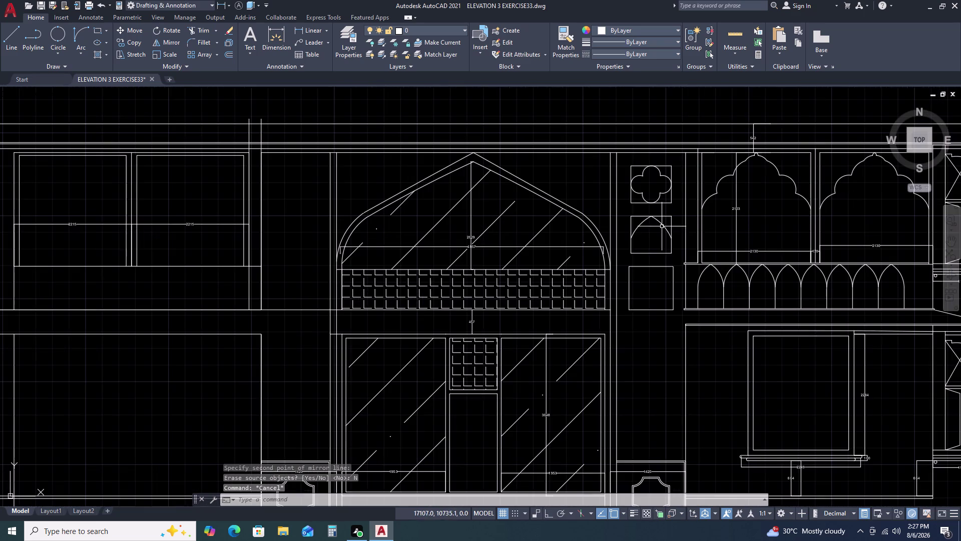
middle_drag(635, 255, 636, 249)
middle_drag(636, 245, 636, 207)
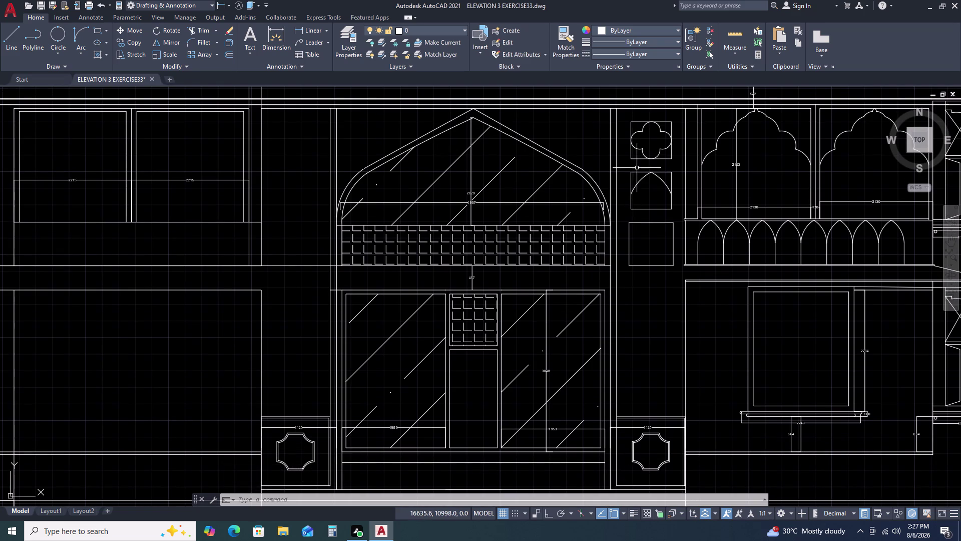
middle_drag(648, 161, 646, 212)
scroll(up, 3)
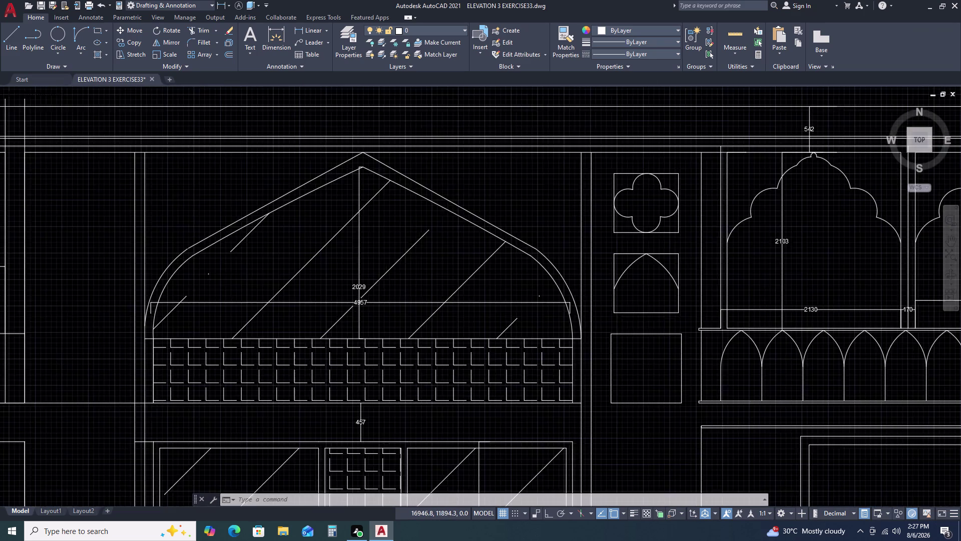
key(o)
key(space)
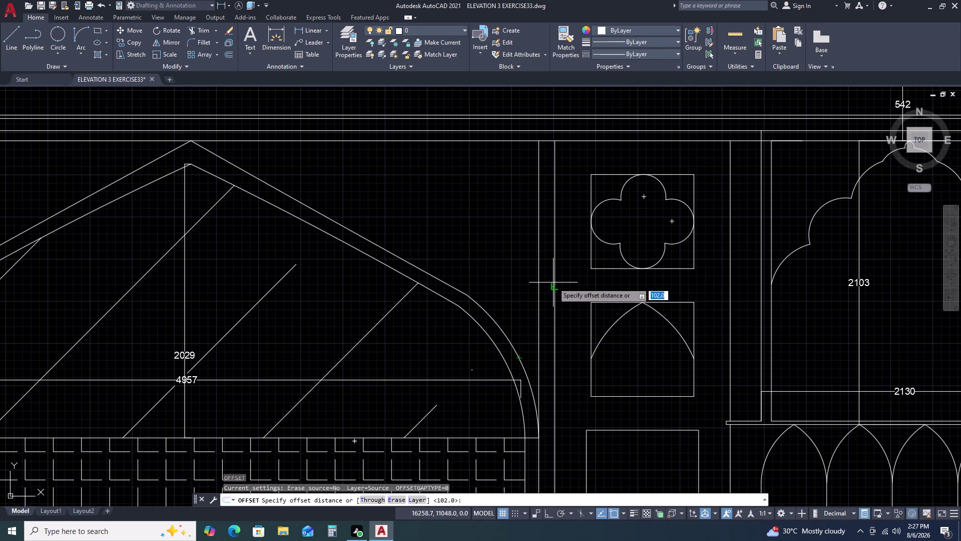
Set offset distance 25 and offset two quatrefoil lobe arcs inward.
key(2)
text(5)
key(space)
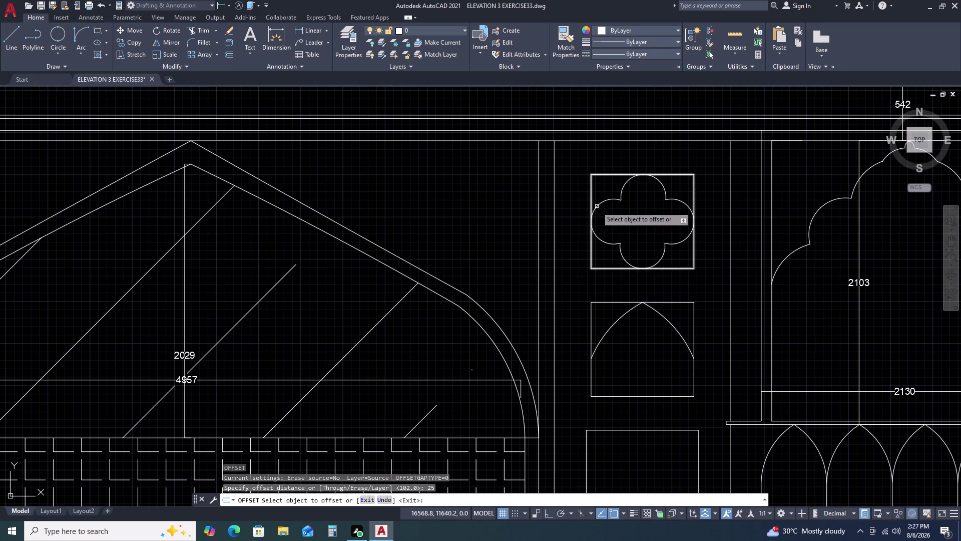
double_click(597, 206)
click(605, 211)
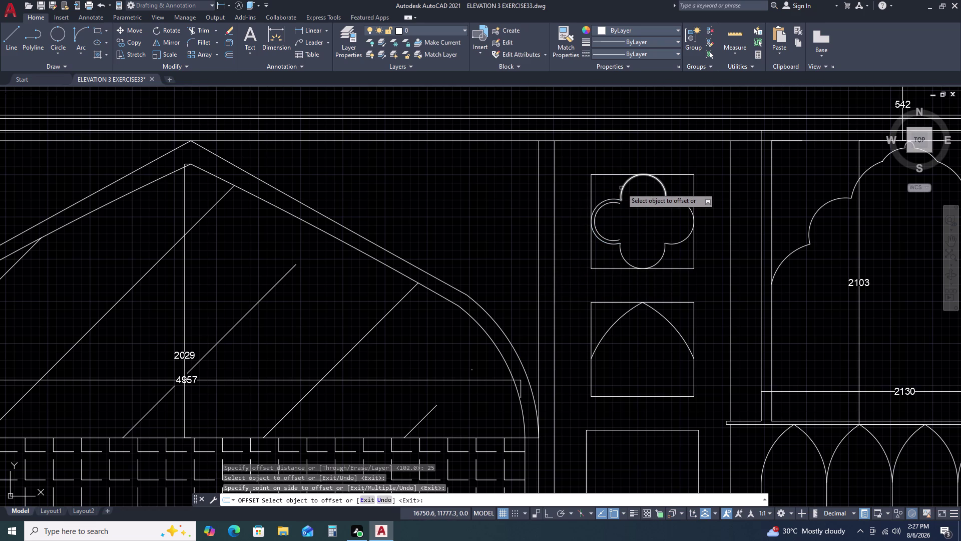
double_click(622, 189)
click(625, 202)
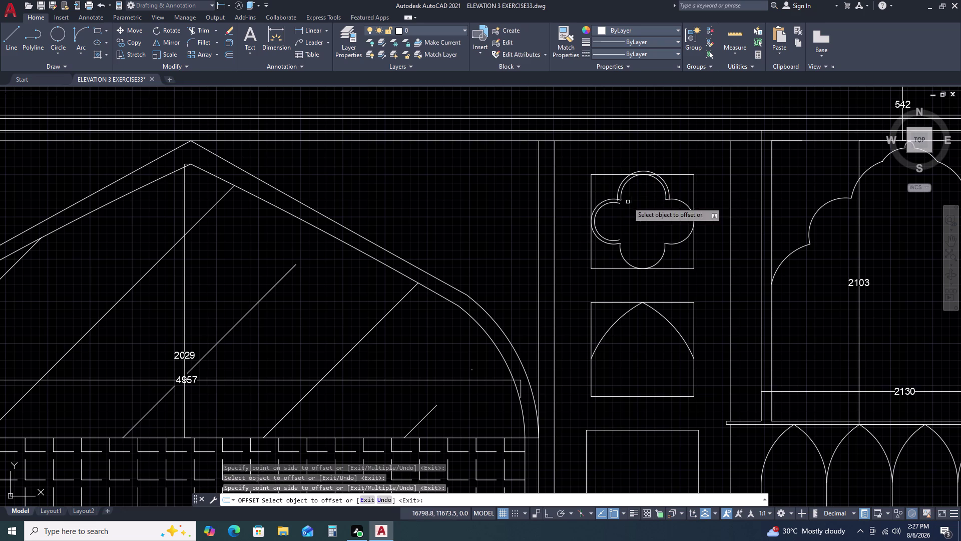
Offset the top lobe inward, then delete the stray offset arc.
double_click(627, 185)
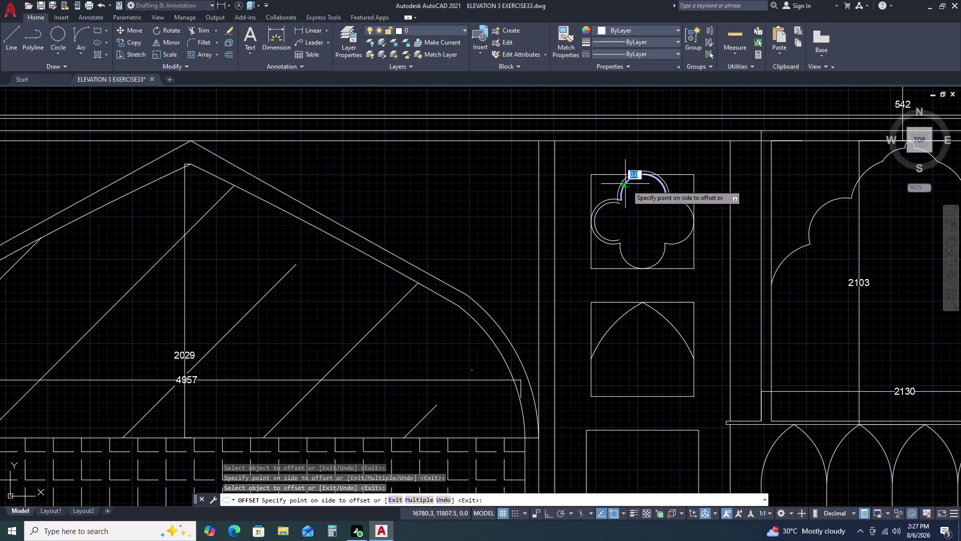
double_click(627, 198)
key(Escape)
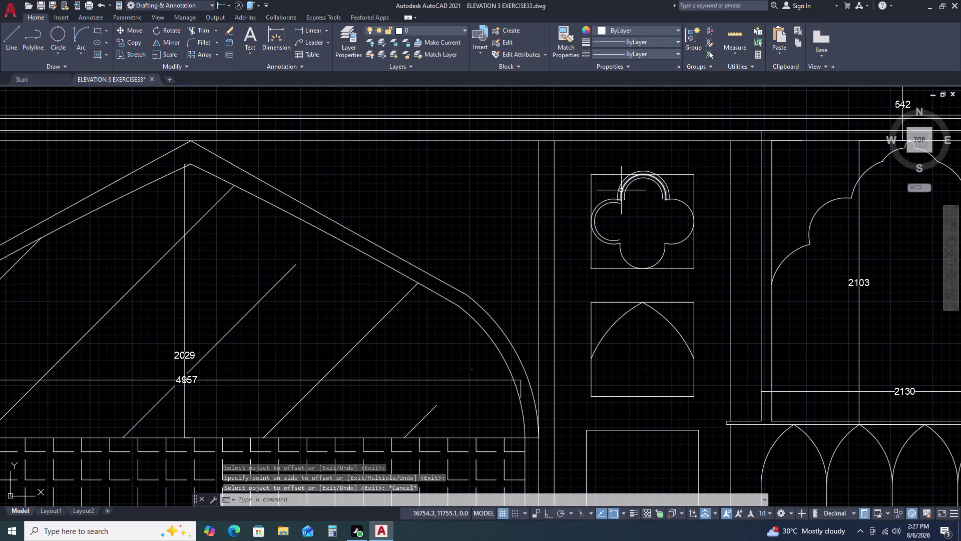
click(620, 189)
key(Delete)
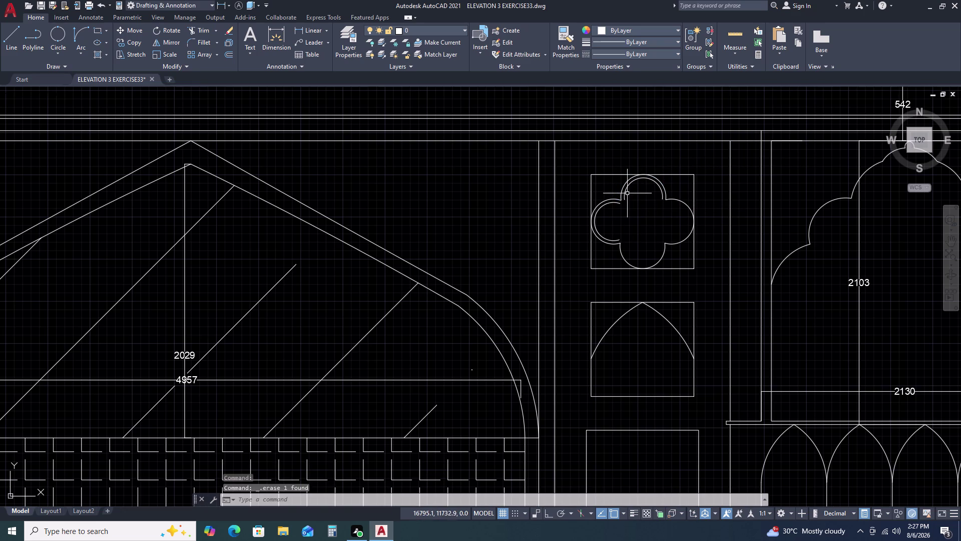
scroll(up, 3)
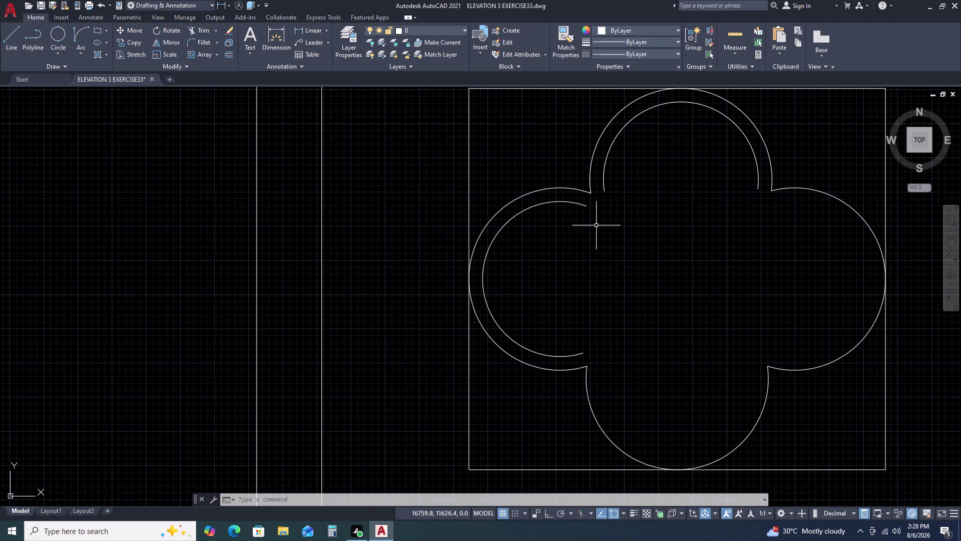
Offset the right and bottom lobe arcs 25 units inward.
key(o)
key(space)
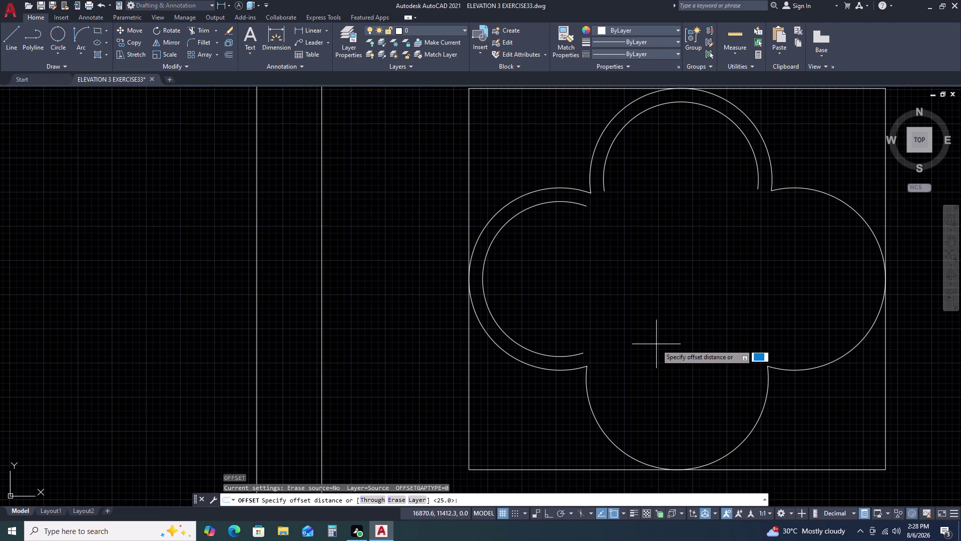
key(space)
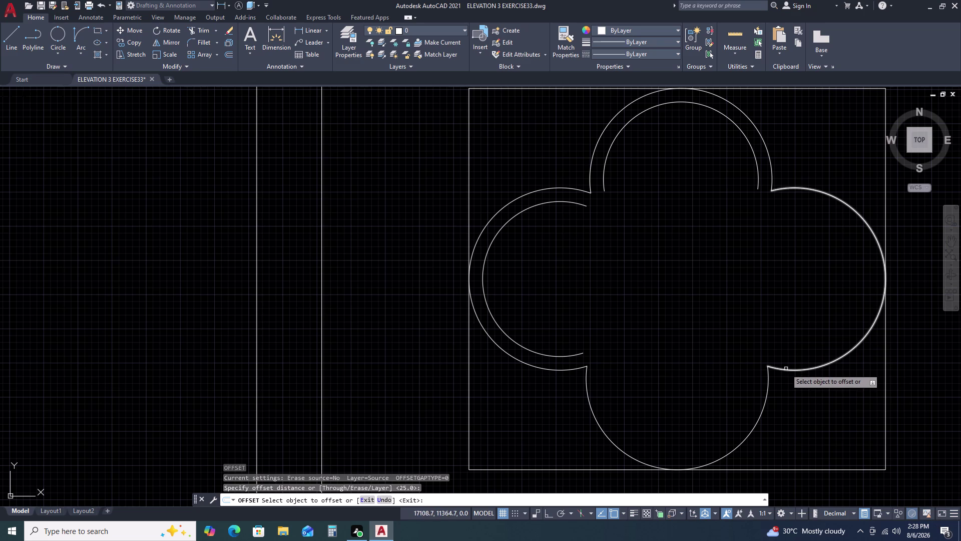
click(786, 368)
click(740, 352)
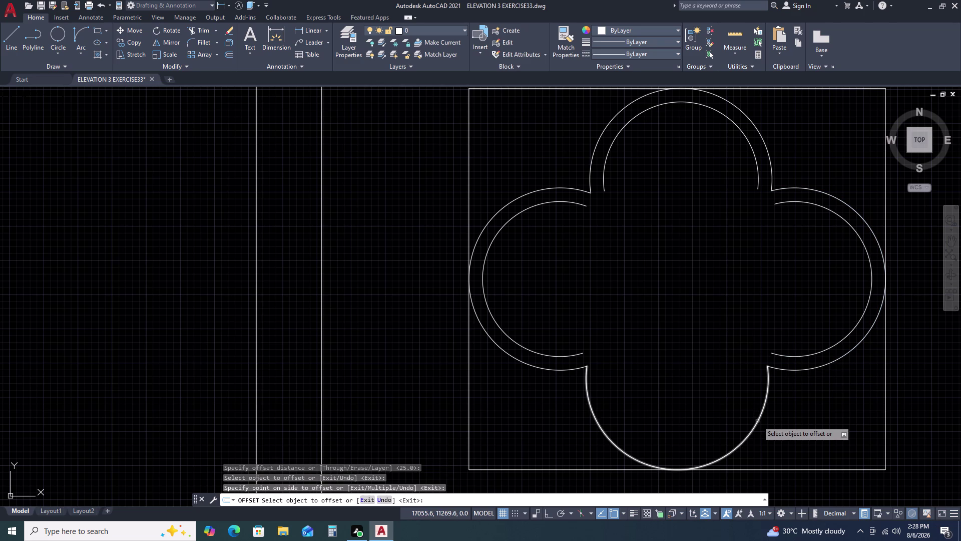
click(758, 421)
click(741, 369)
Pan to the pointed arch panel and attempt to offset the arch's left arc.
scroll(down, 3)
middle_drag(747, 358, 746, 352)
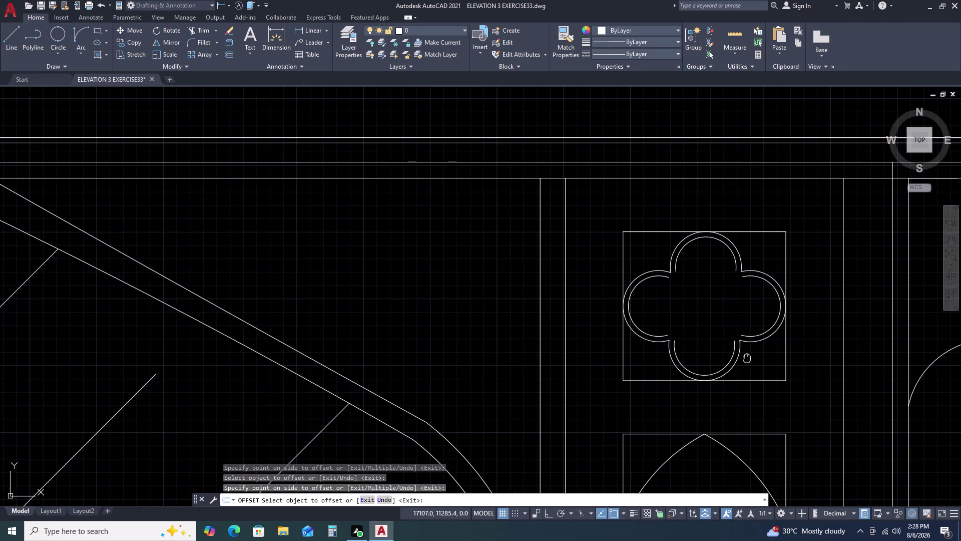
middle_drag(746, 352, 701, 234)
click(647, 318)
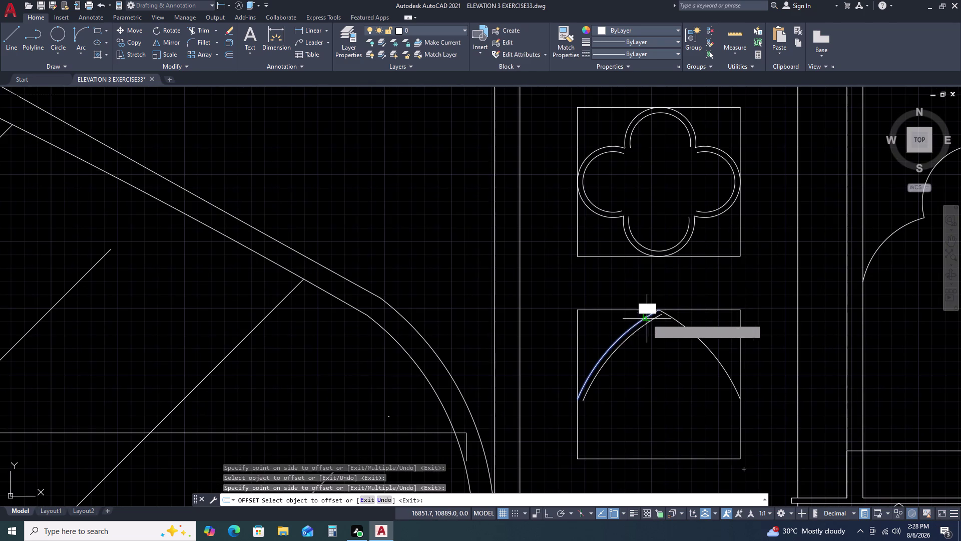
click(660, 341)
drag(676, 324, 671, 327)
click(664, 334)
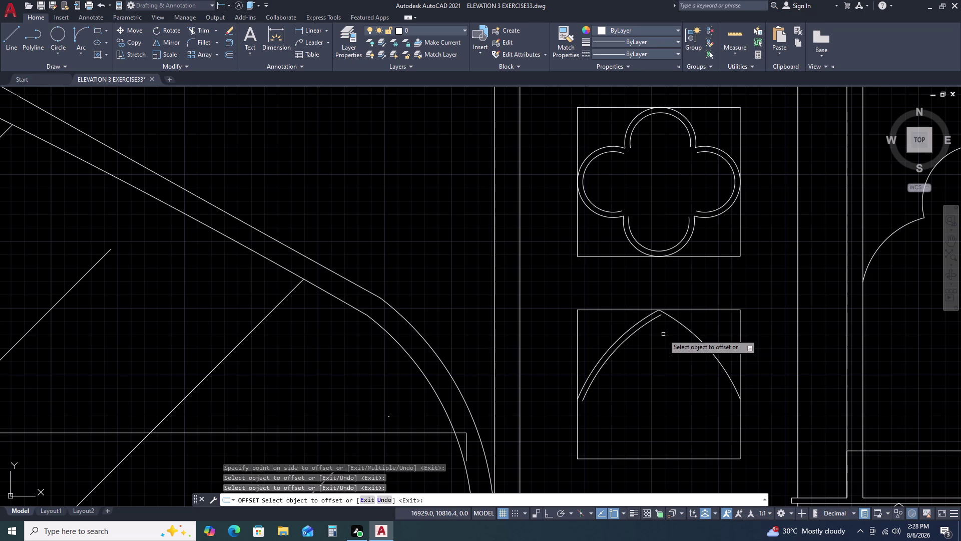
drag(678, 320, 662, 332)
click(658, 335)
Pan back to the side panels, end the offset, and zoom in.
scroll(down, 3)
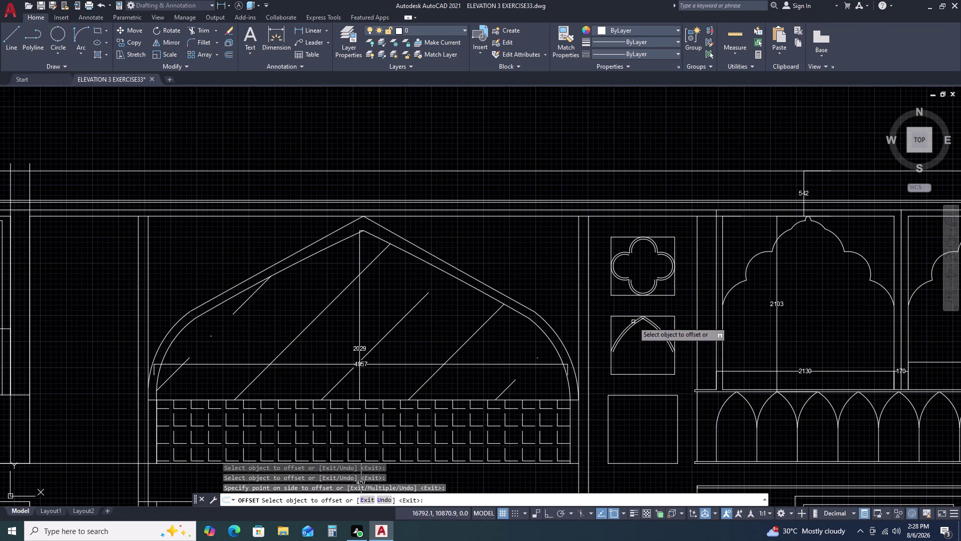
middle_drag(655, 367, 649, 292)
key(Escape)
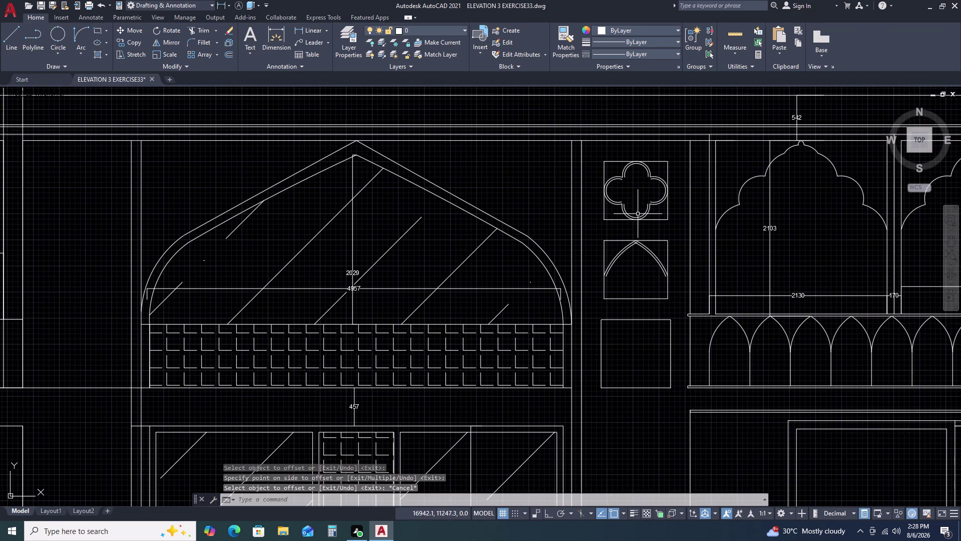
scroll(up, 3)
scroll(up, 3)
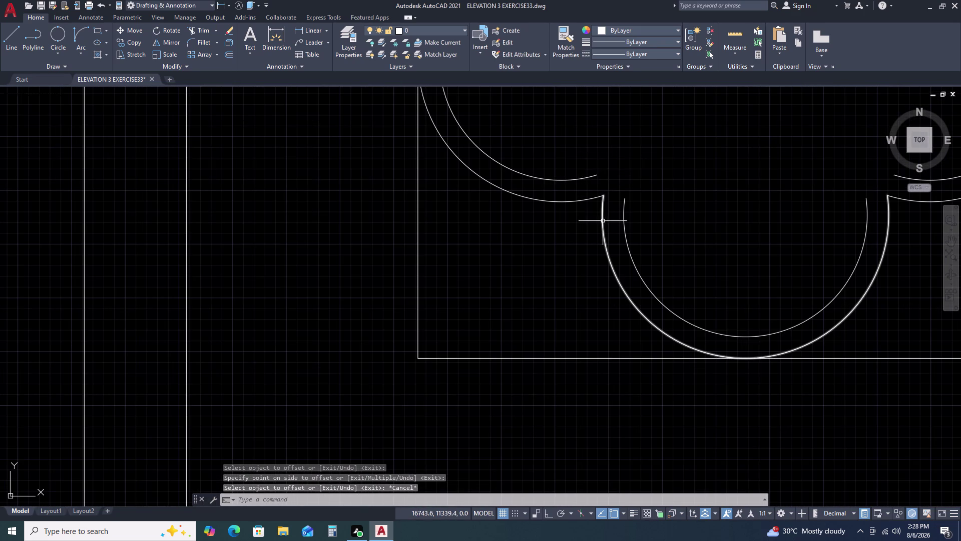
Stretch the left and bottom lobes' inner arc ends to the left cusp intersection.
click(595, 175)
double_click(622, 205)
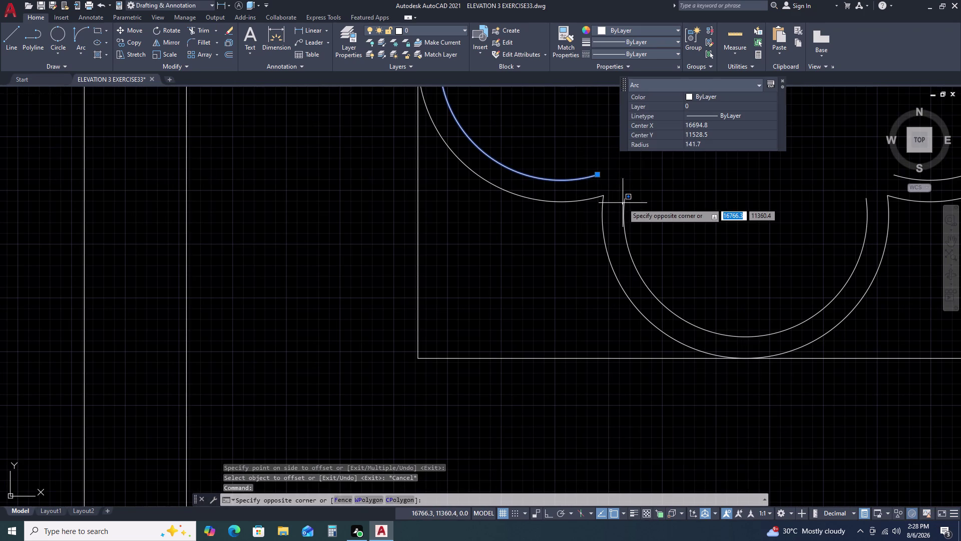
click(623, 200)
double_click(625, 202)
click(626, 197)
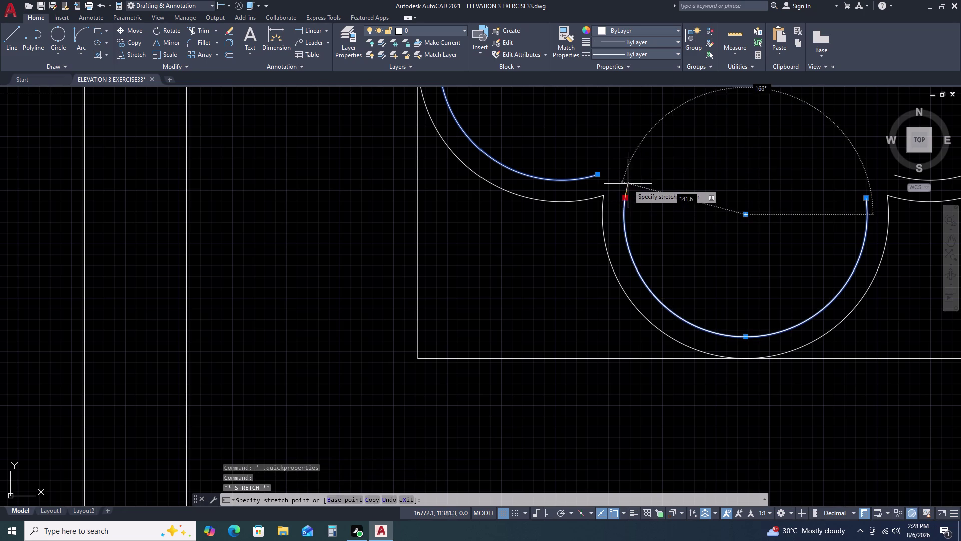
click(629, 172)
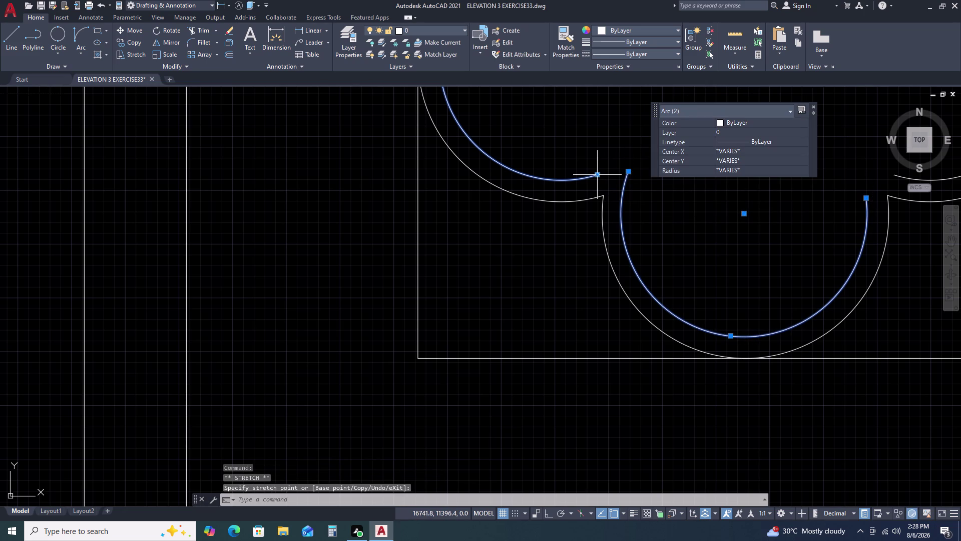
double_click(599, 173)
click(626, 170)
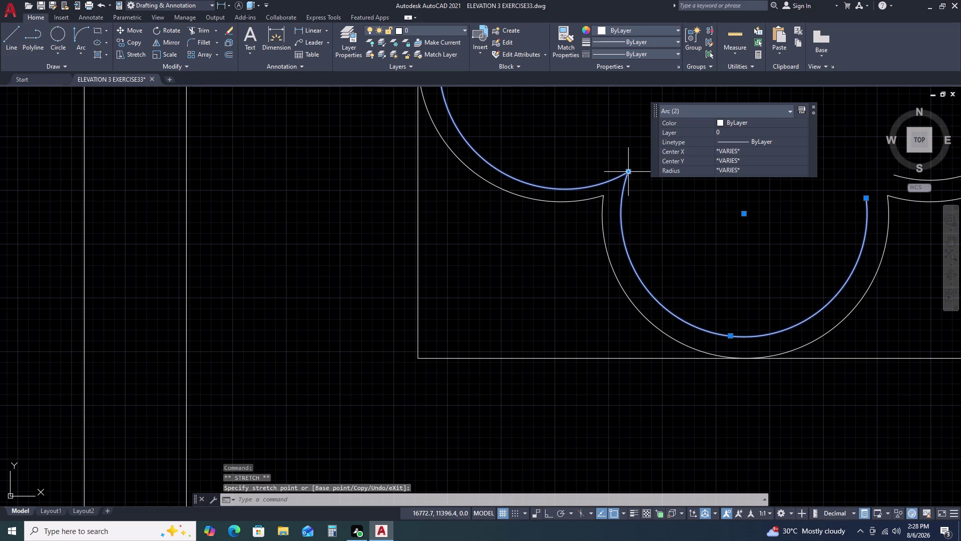
Stretch the lower and right lobes' inner arc ends up to the right cusp.
middle_drag(677, 161, 581, 226)
middle_drag(596, 222, 410, 296)
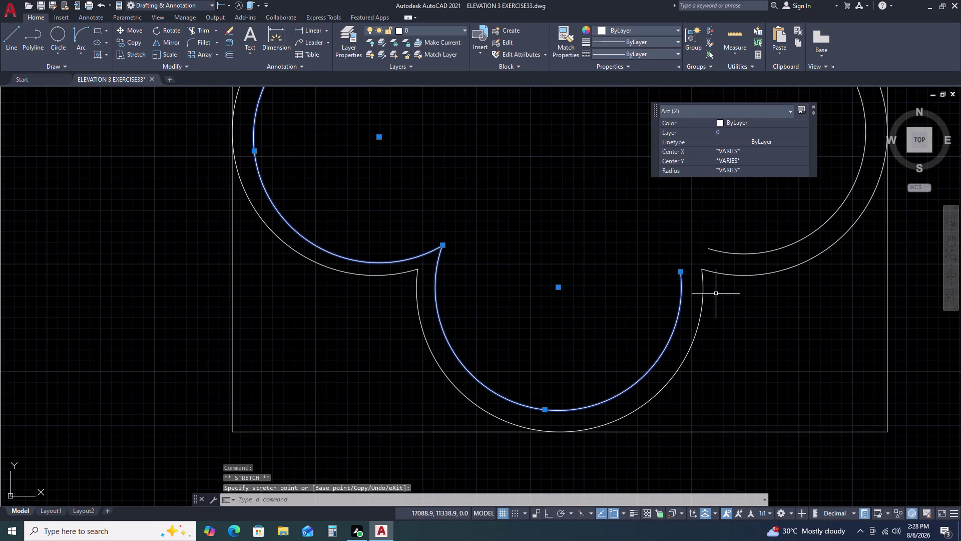
double_click(721, 245)
double_click(714, 249)
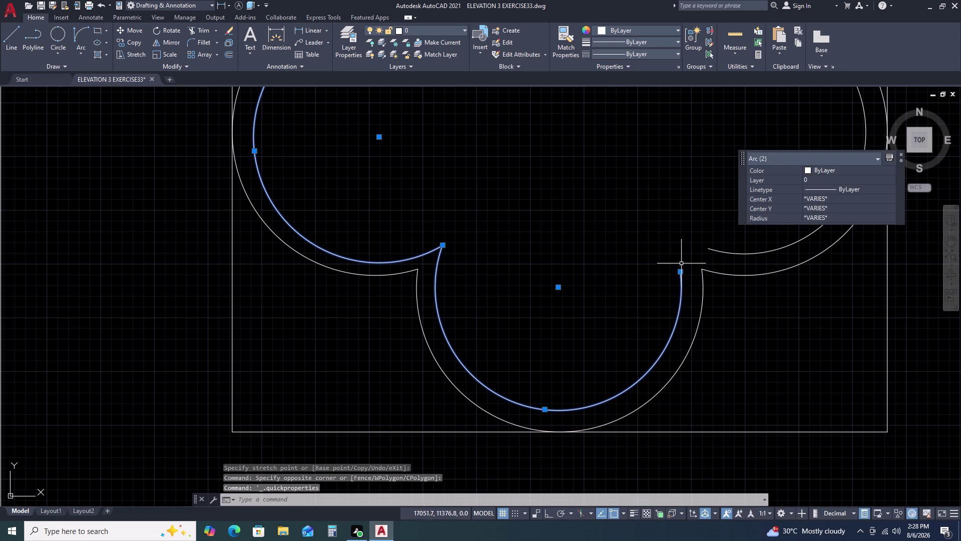
click(681, 271)
double_click(682, 244)
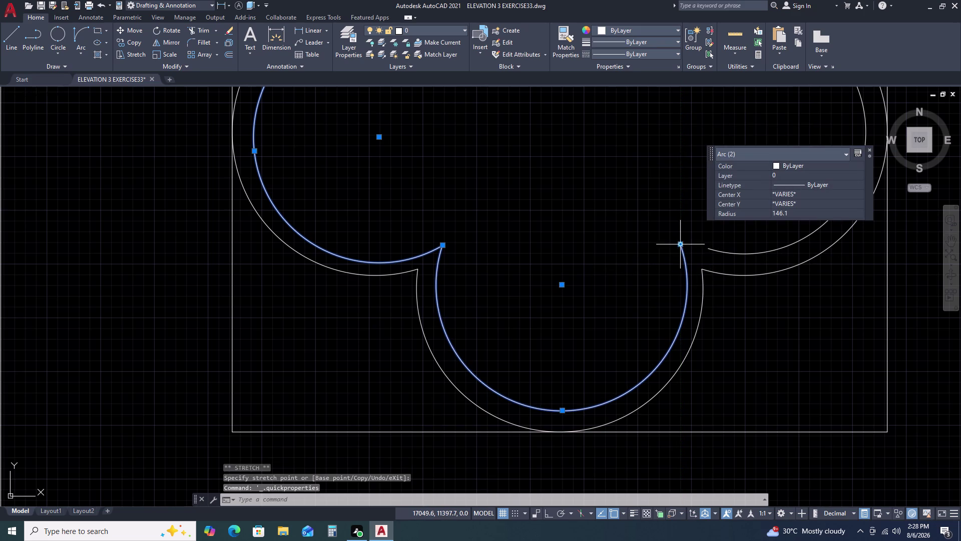
click(711, 242)
click(706, 252)
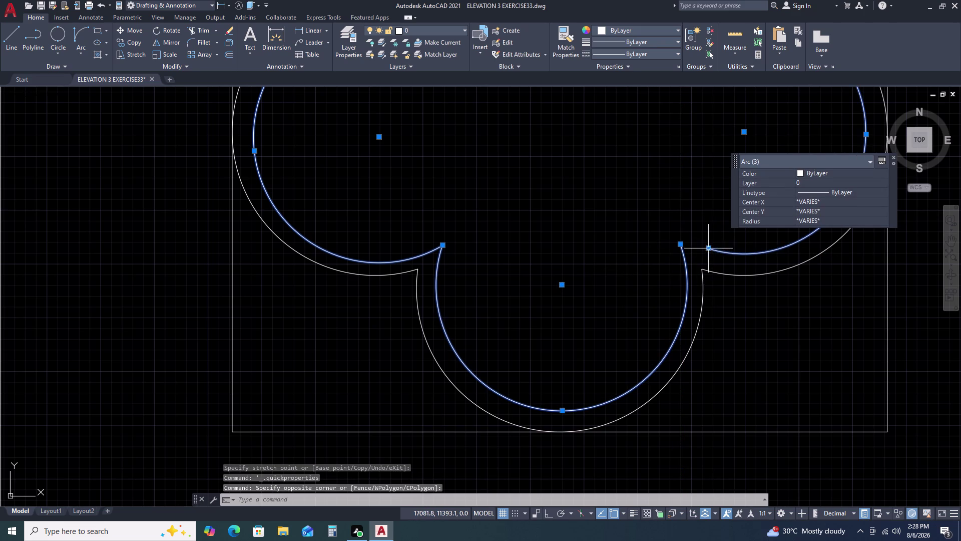
double_click(708, 248)
double_click(684, 245)
scroll(down, 3)
middle_drag(684, 241, 567, 353)
scroll(down, 3)
scroll(up, 3)
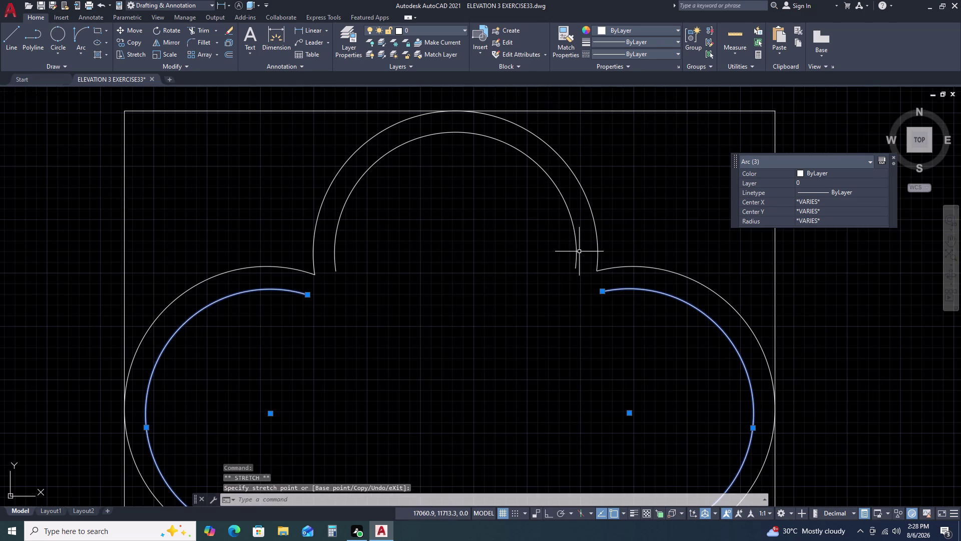
Snap the top and right lobes' inner arc ends together at the upper-right cusp.
click(579, 252)
double_click(562, 264)
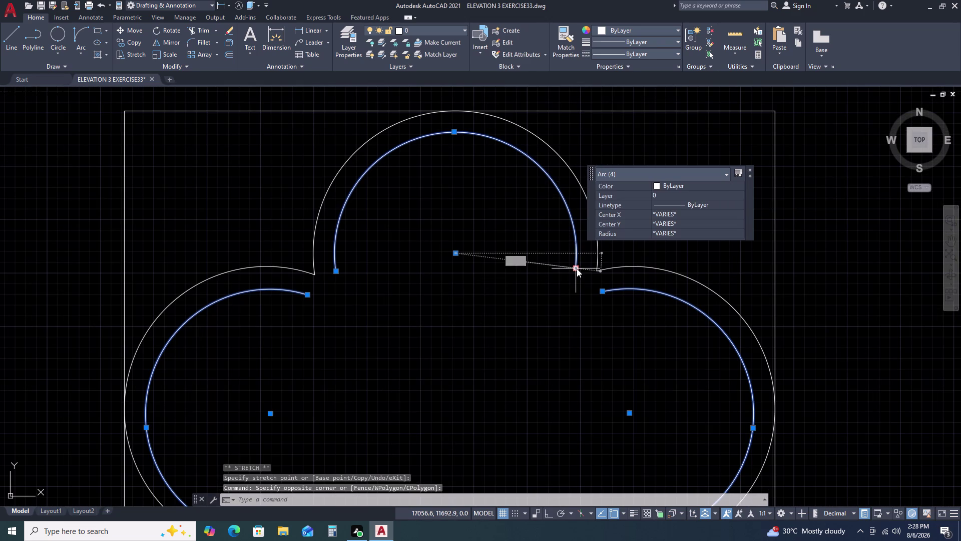
click(577, 268)
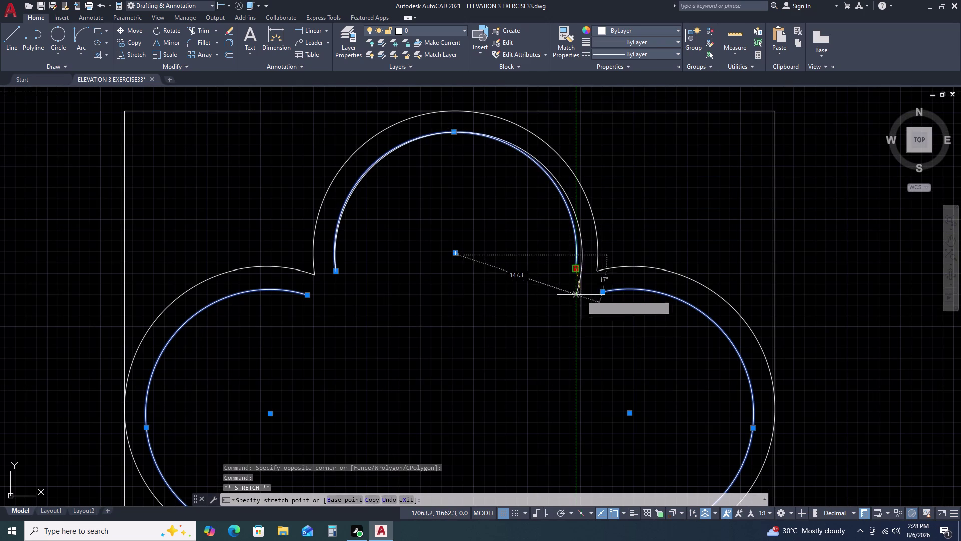
click(574, 292)
click(601, 292)
drag(602, 292, 597, 292)
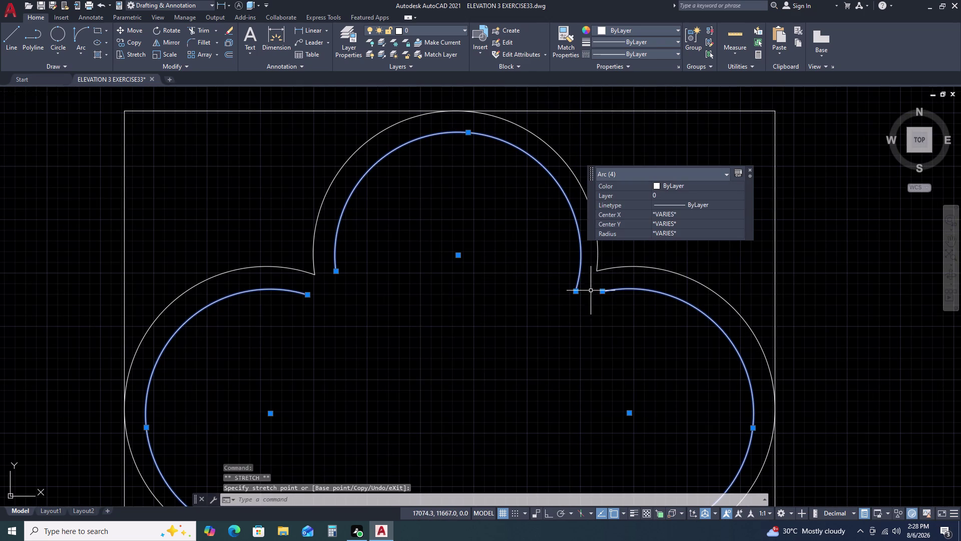
double_click(604, 293)
double_click(576, 293)
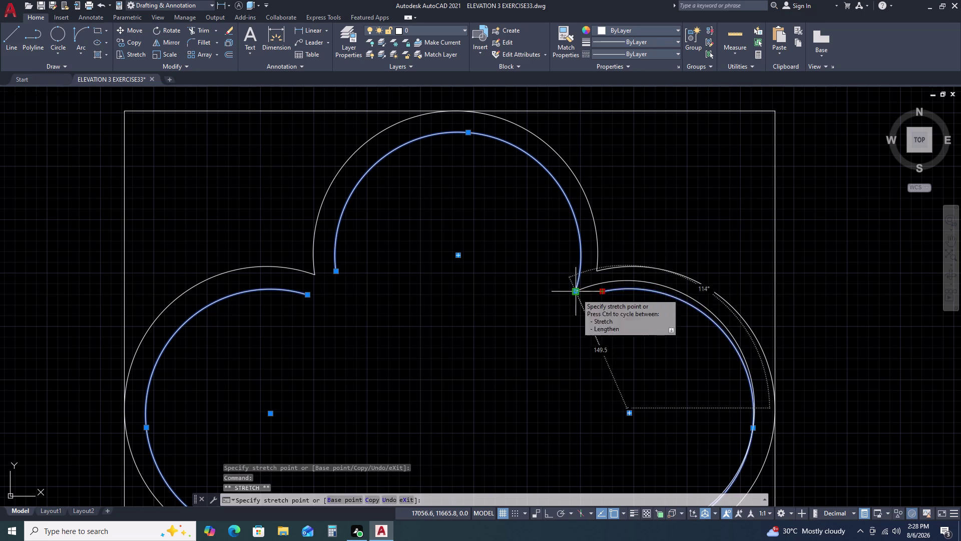
scroll(down, 3)
Join the left and top lobes' inner arc ends at the upper-left cusp.
double_click(418, 291)
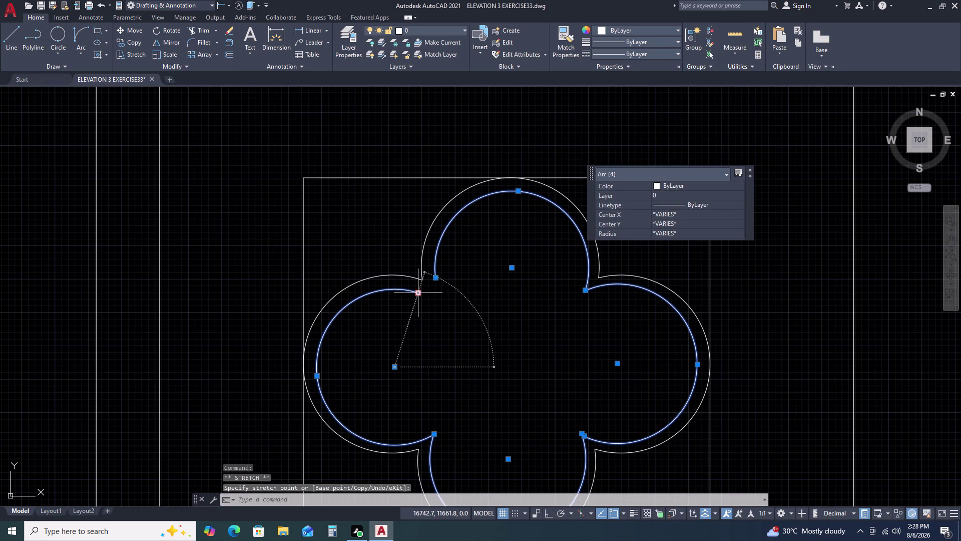
double_click(430, 297)
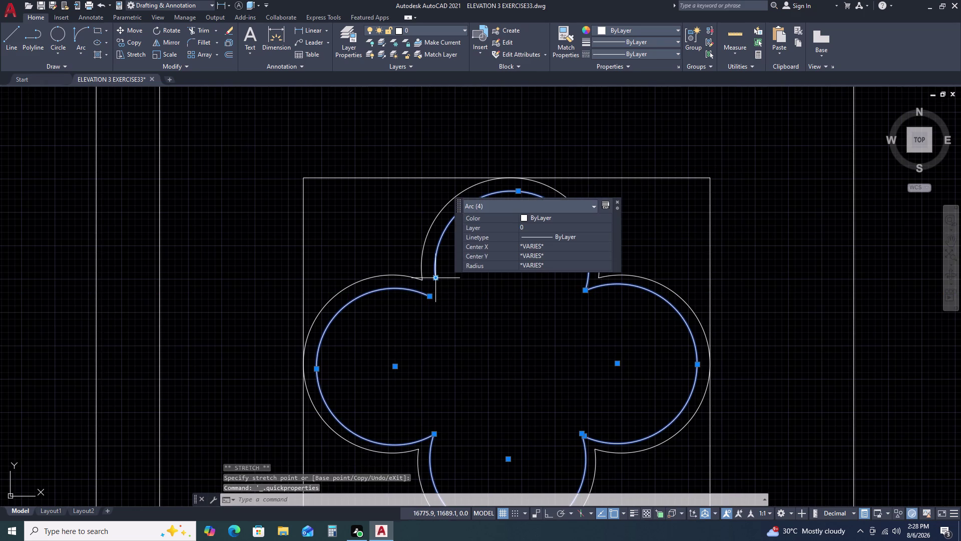
click(437, 278)
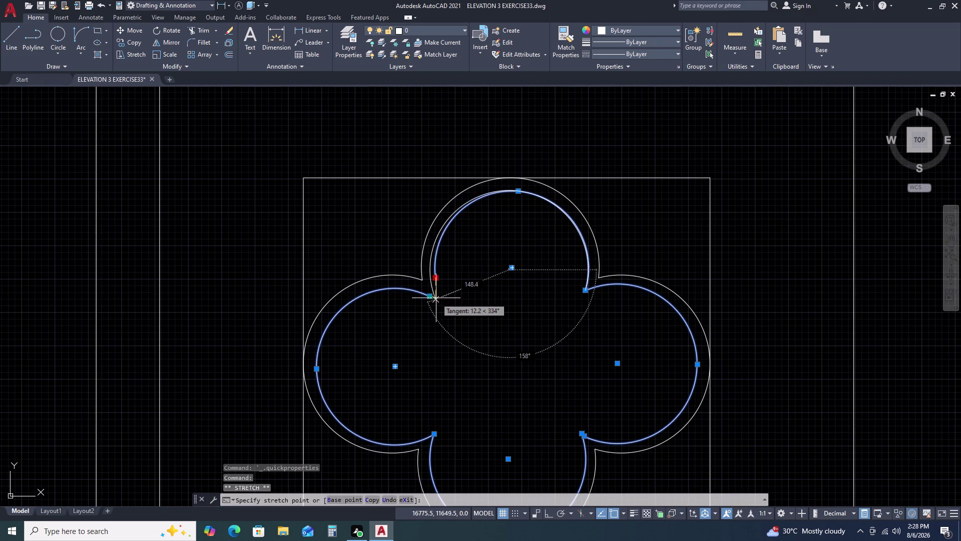
click(437, 298)
scroll(up, 3)
click(429, 297)
click(443, 302)
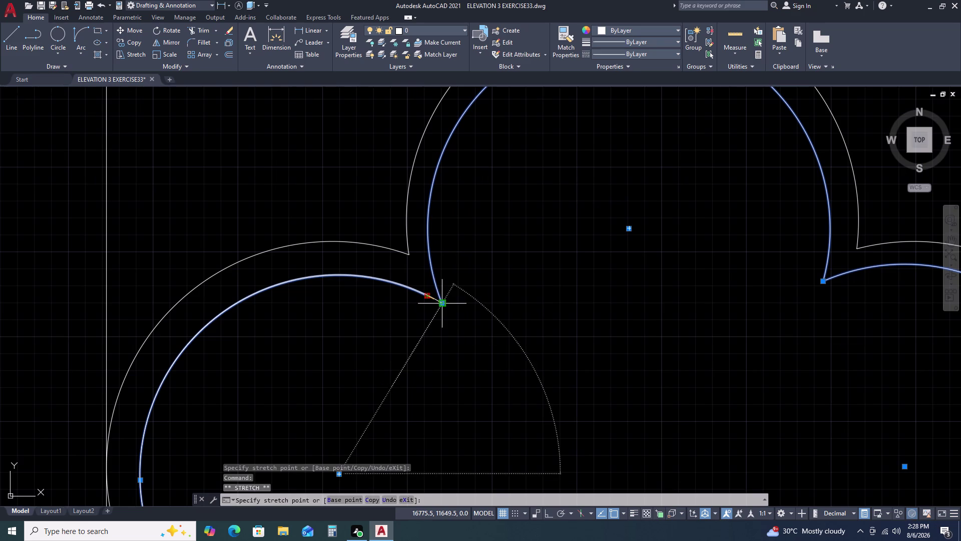
scroll(down, 3)
scroll(down, 3)
key(Escape)
key(Escape)
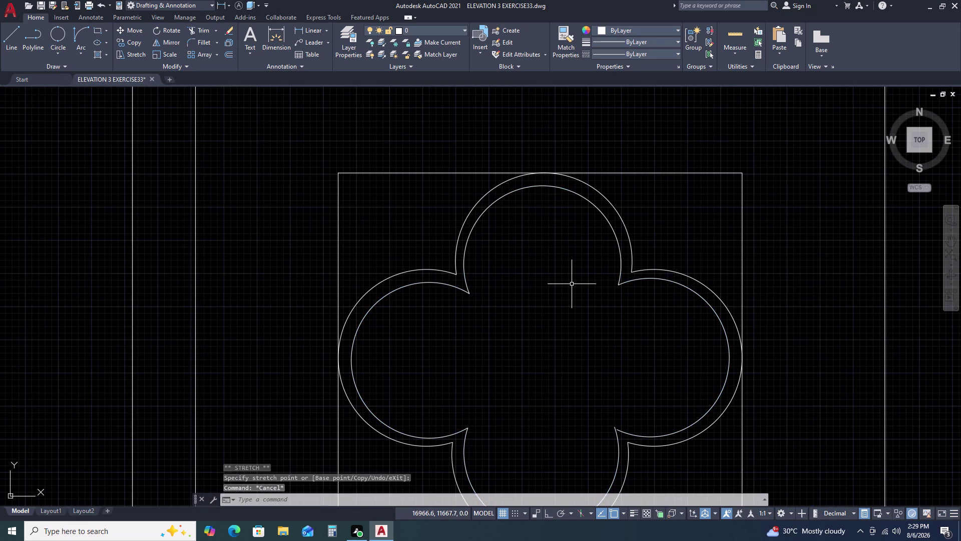
Snap the remaining arc end exactly onto the lower-right cusp.
scroll(down, 3)
middle_drag(574, 327, 558, 254)
scroll(up, 3)
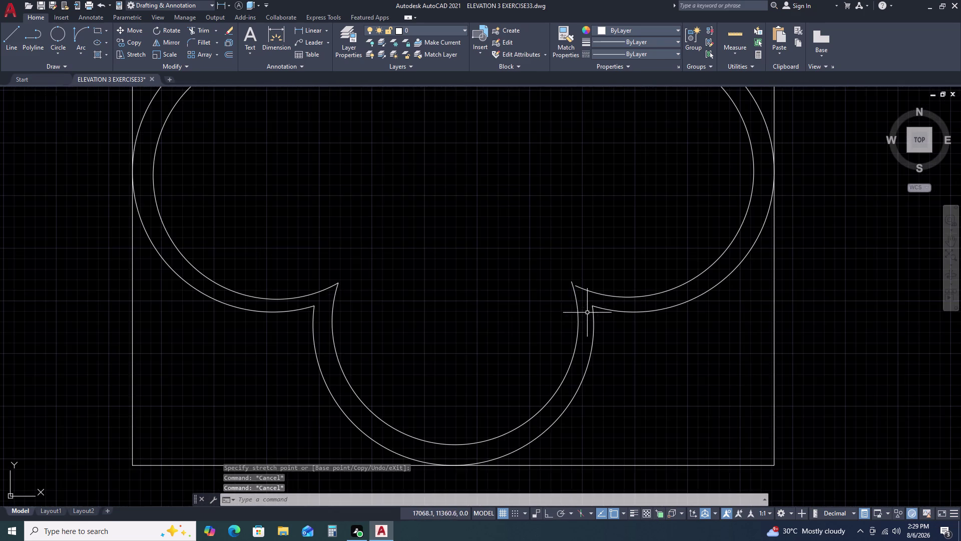
scroll(up, 3)
click(597, 283)
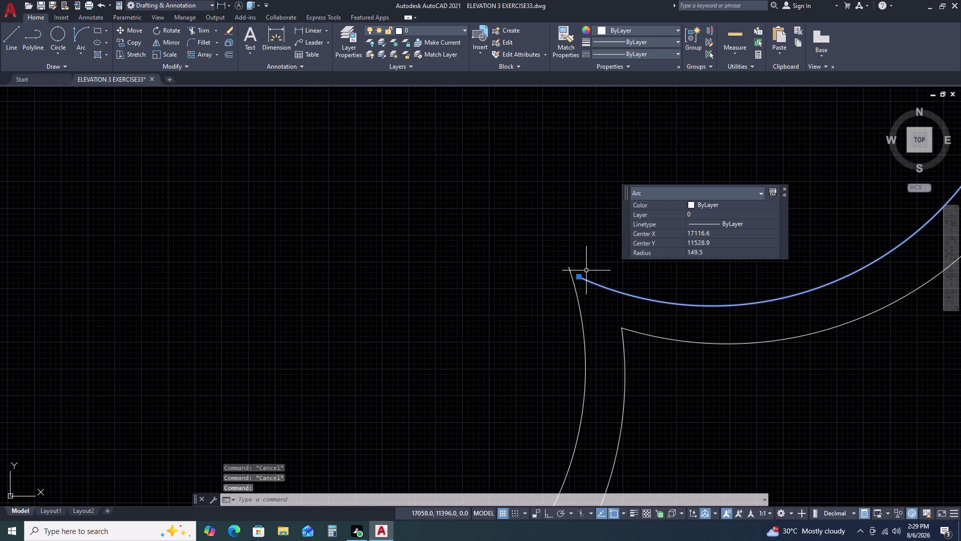
click(579, 277)
click(572, 270)
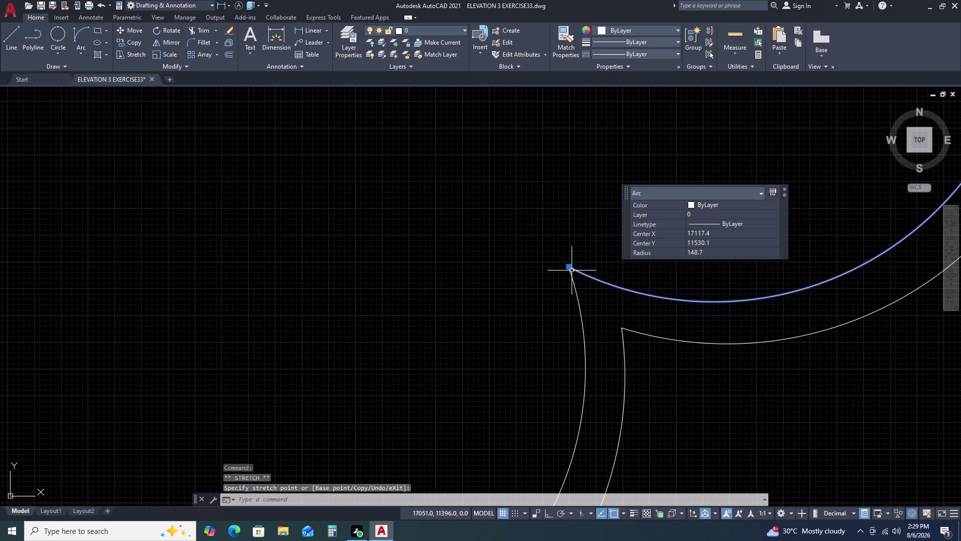
Start TRIM on the pointed arch panel's overlapping apex lines.
scroll(down, 3)
middle_drag(640, 313, 473, 348)
scroll(down, 3)
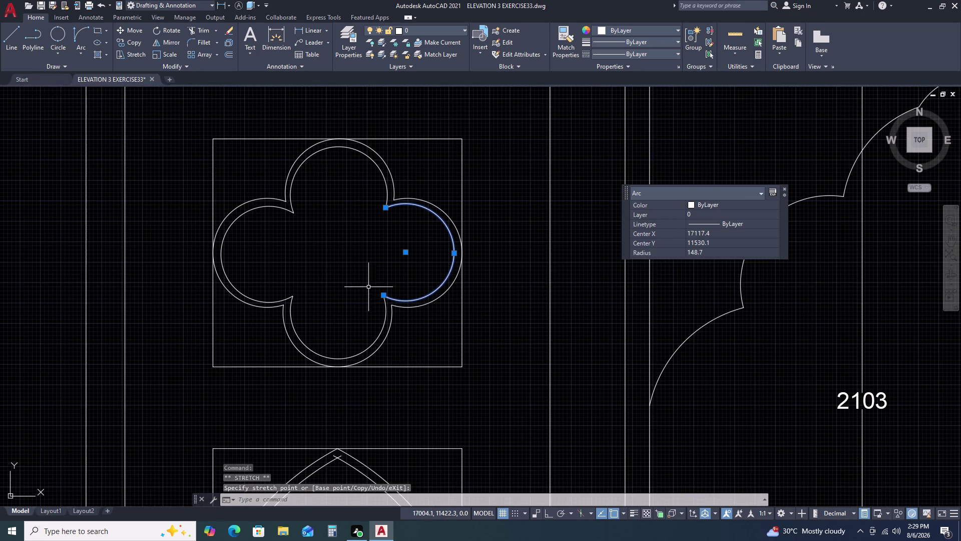
middle_drag(369, 291, 457, 182)
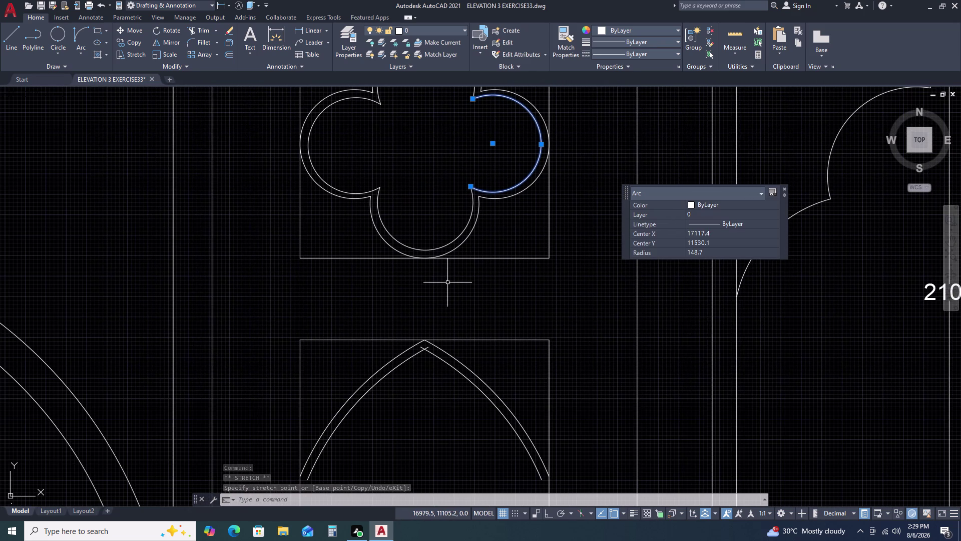
key(Escape)
key(t)
key(r)
key(space)
scroll(up, 3)
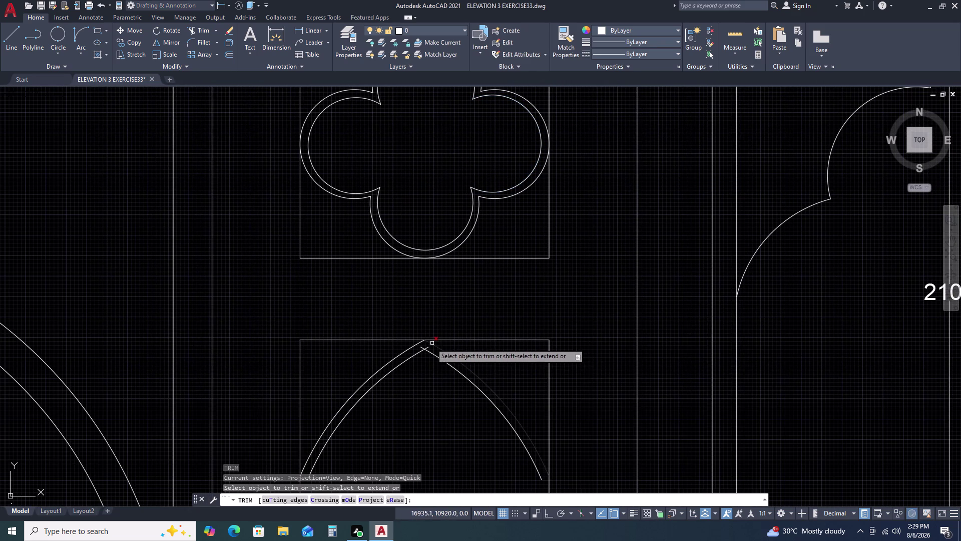
Trim away the crossing arch lines at the apex.
scroll(up, 3)
double_click(420, 355)
double_click(406, 356)
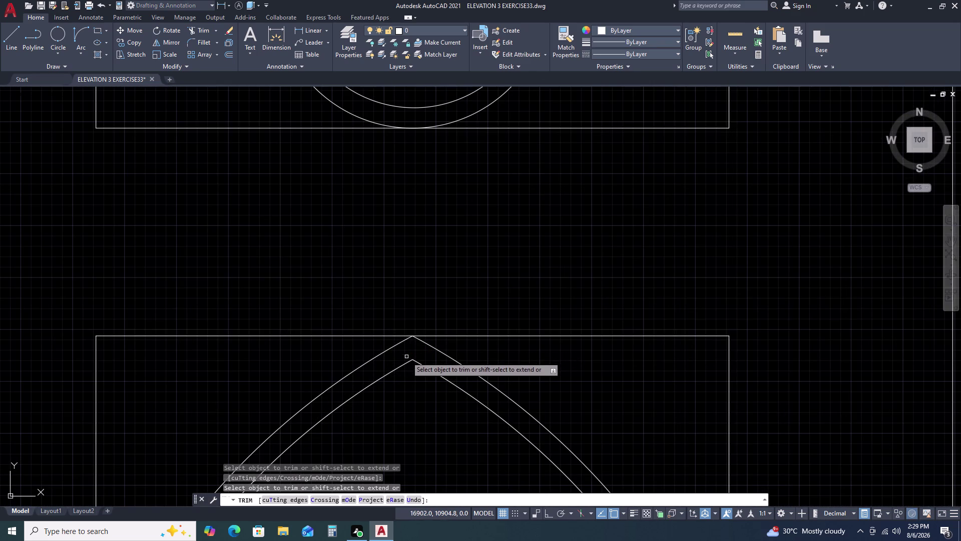
scroll(down, 3)
key(Escape)
middle_drag(513, 352, 513, 342)
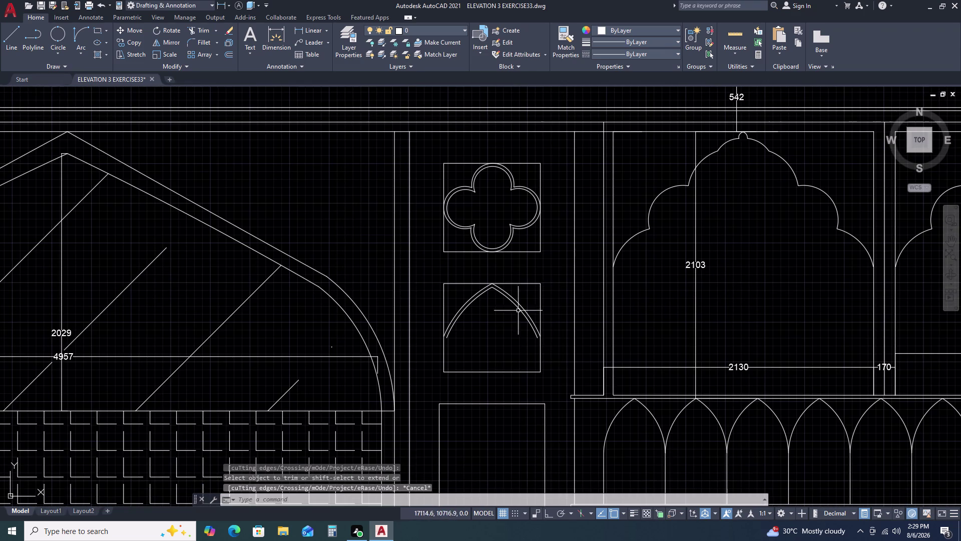
scroll(up, 3)
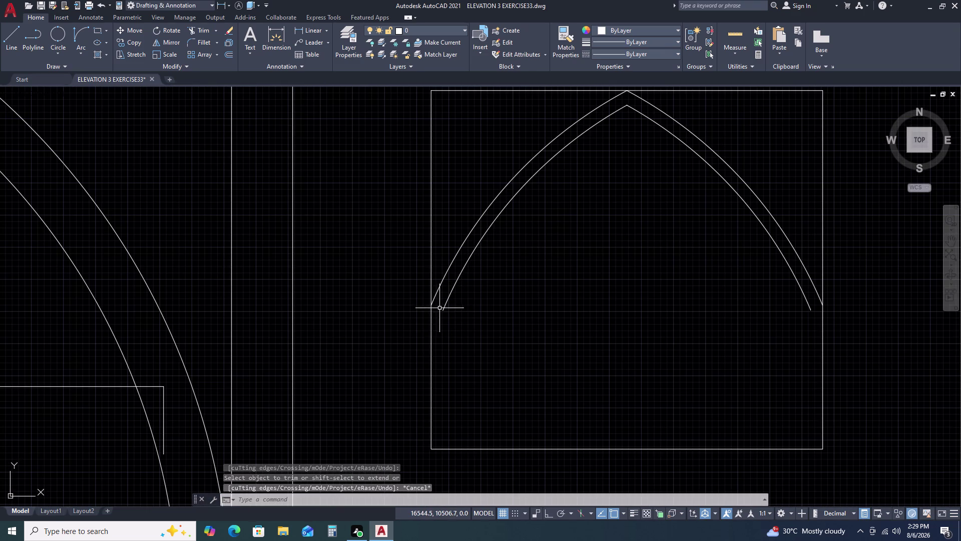
Stretch the left and right inner arch arcs' lower ends out to the panel edges.
click(445, 307)
click(442, 312)
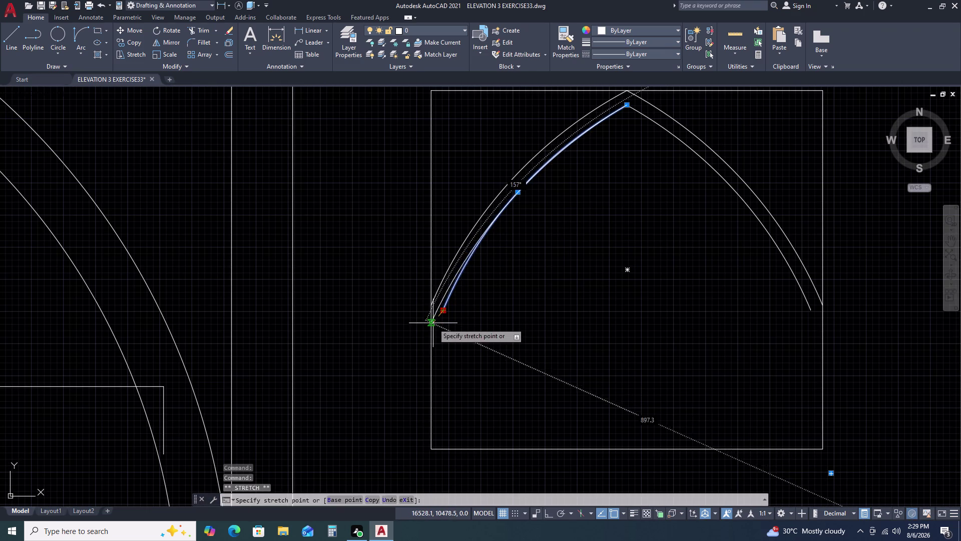
click(433, 324)
click(810, 305)
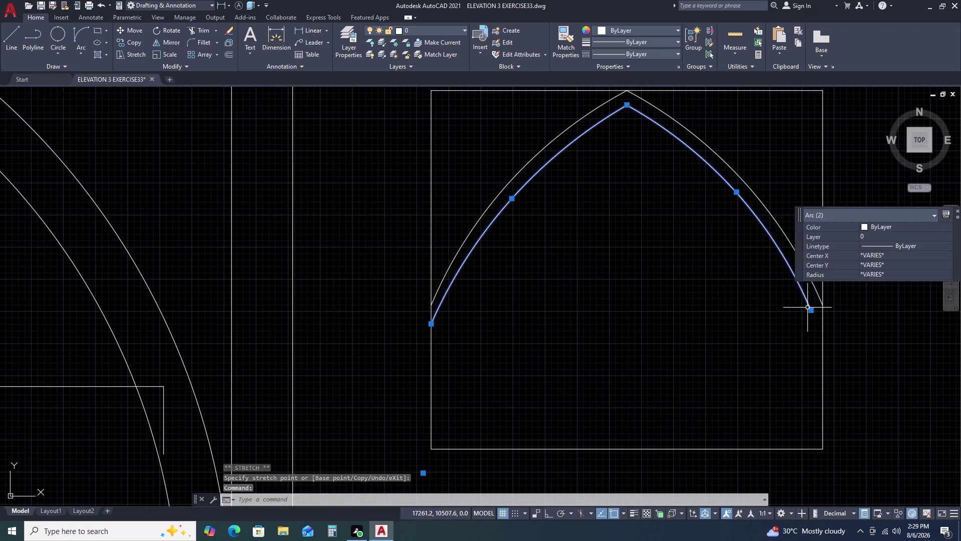
click(812, 312)
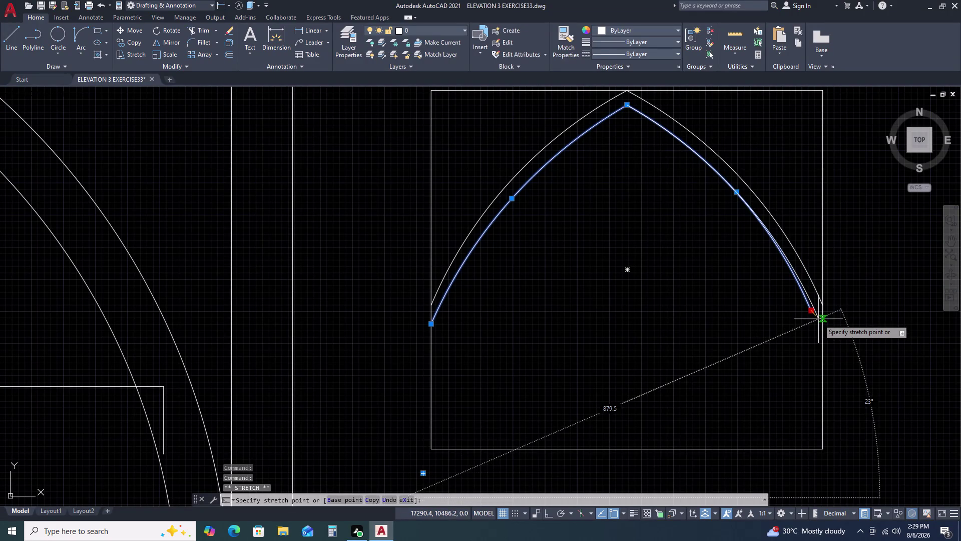
click(822, 320)
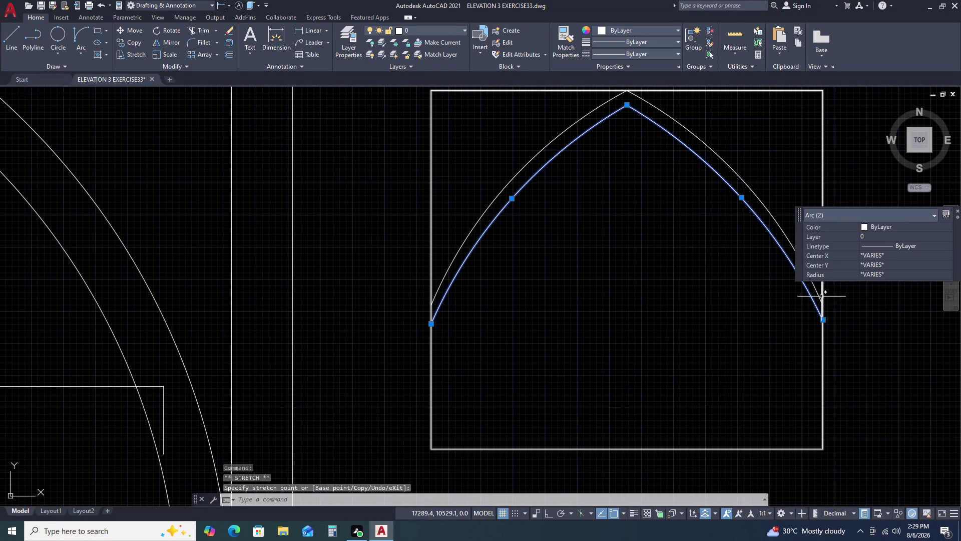
key(Escape)
scroll(down, 3)
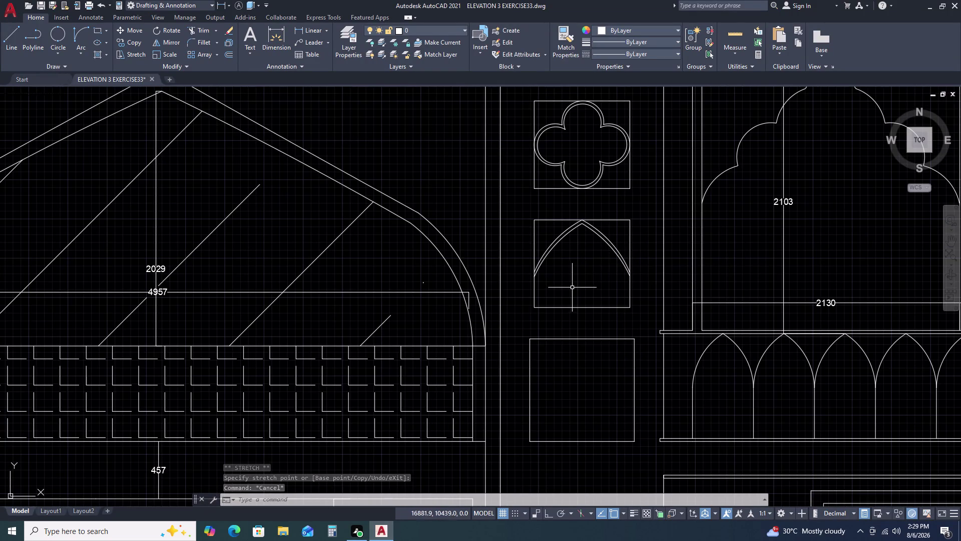
scroll(up, 3)
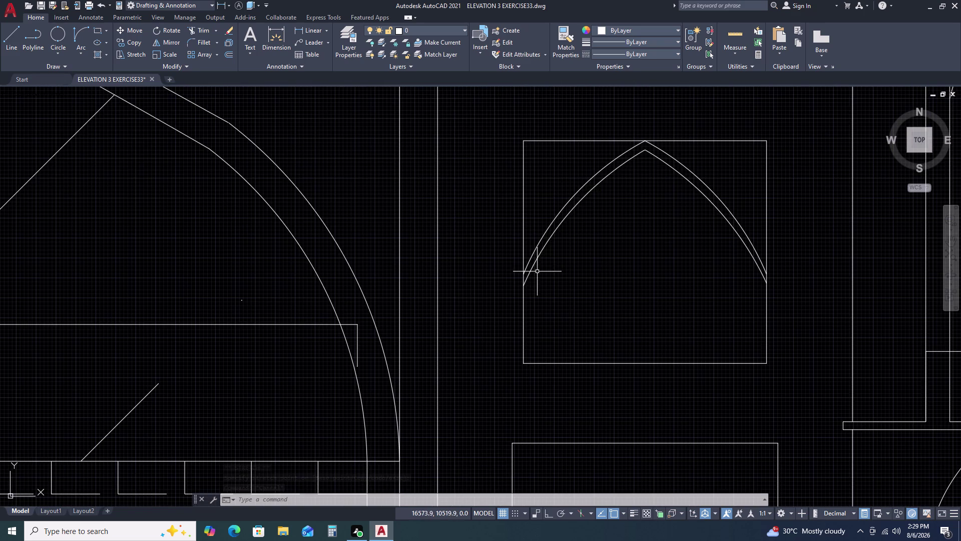
Reselect the left and right inner arch curves to adjust their lower ends.
click(529, 274)
click(523, 285)
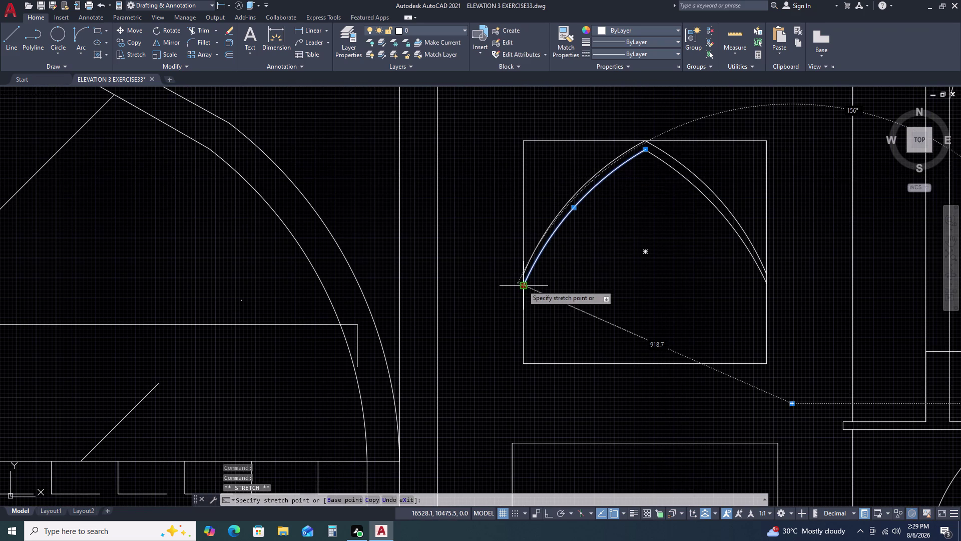
click(526, 291)
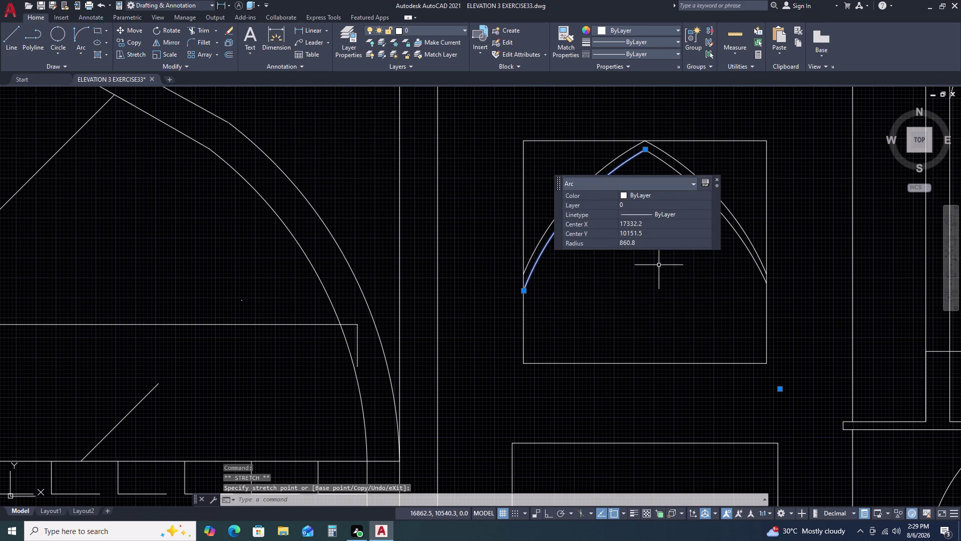
double_click(759, 268)
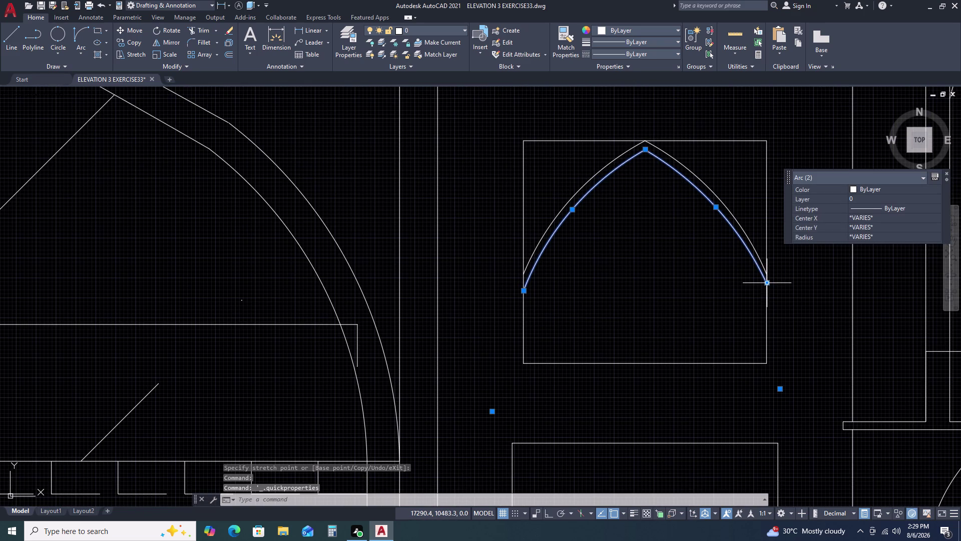
click(767, 283)
right_click(767, 284)
double_click(767, 284)
double_click(715, 276)
middle_drag(699, 272, 680, 243)
double_click(654, 231)
Snap the right curve's lower end onto the square panel's vertical side edge.
scroll(up, 3)
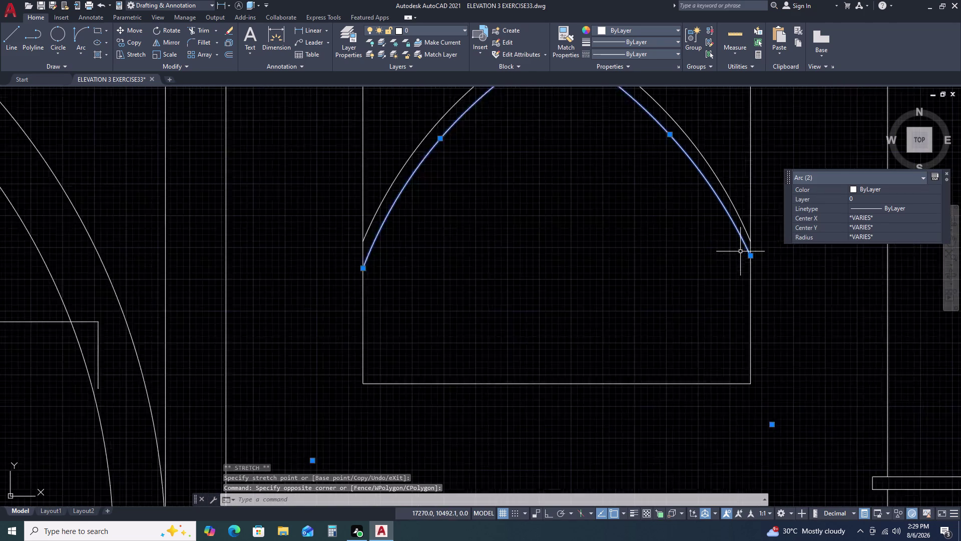
scroll(up, 3)
double_click(755, 259)
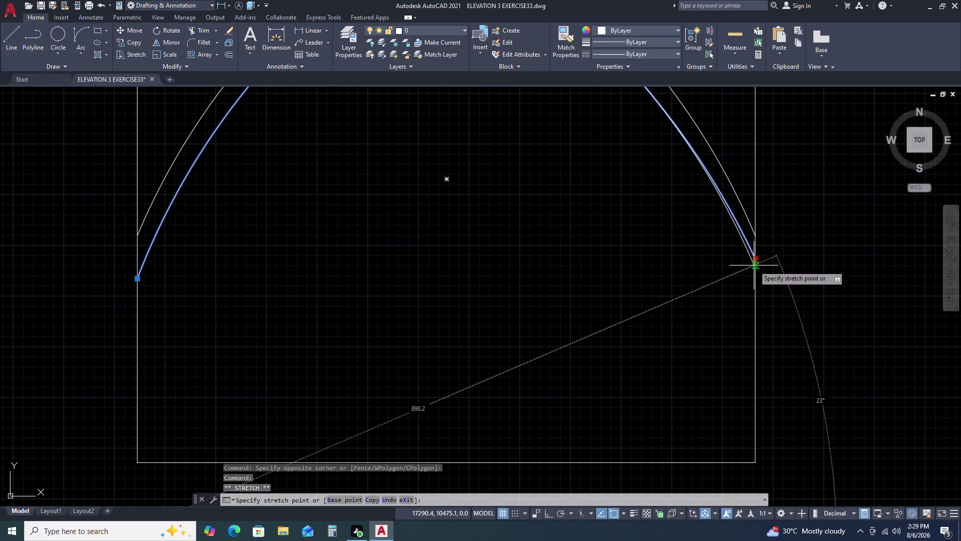
click(754, 267)
scroll(down, 3)
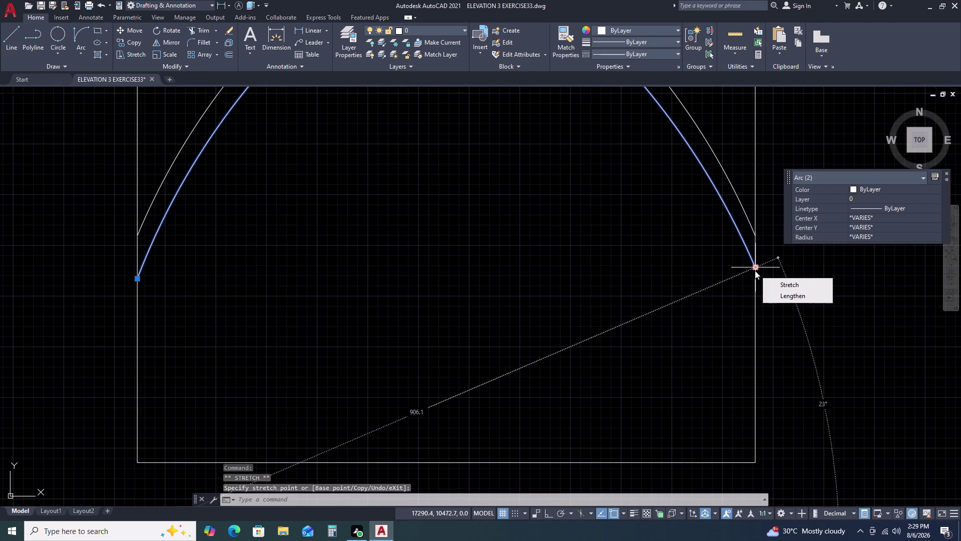
scroll(down, 3)
scroll(up, 3)
scroll(down, 3)
scroll(down, 3)
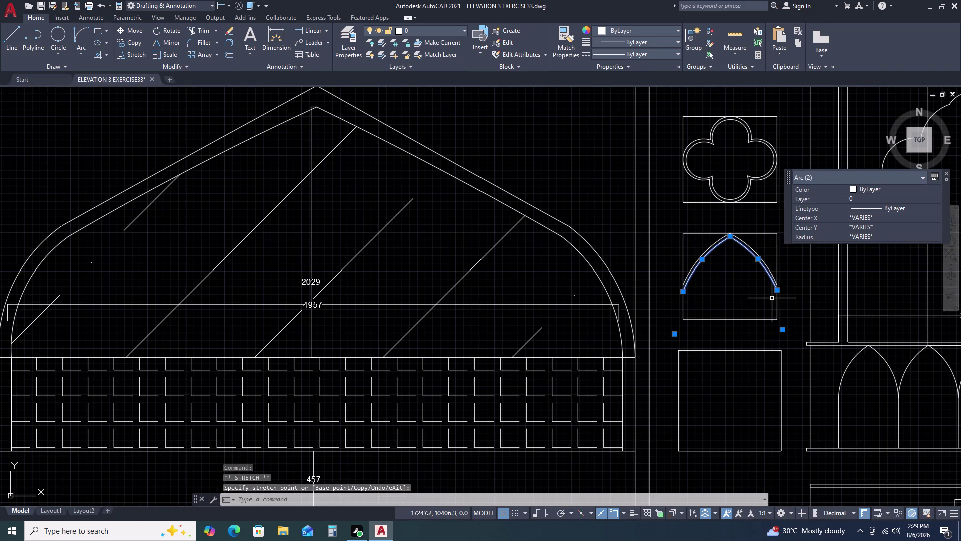
middle_drag(784, 298, 670, 260)
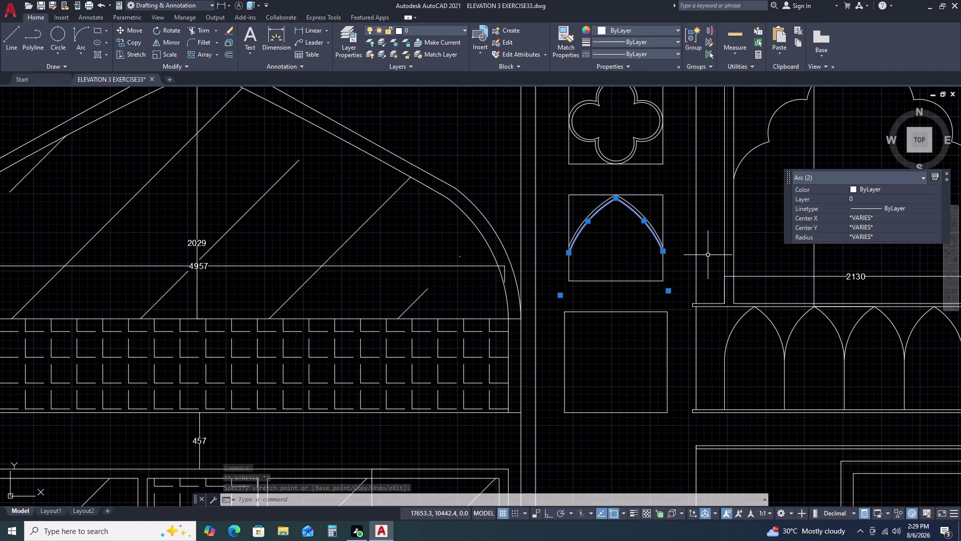
key(Escape)
key(Escape)
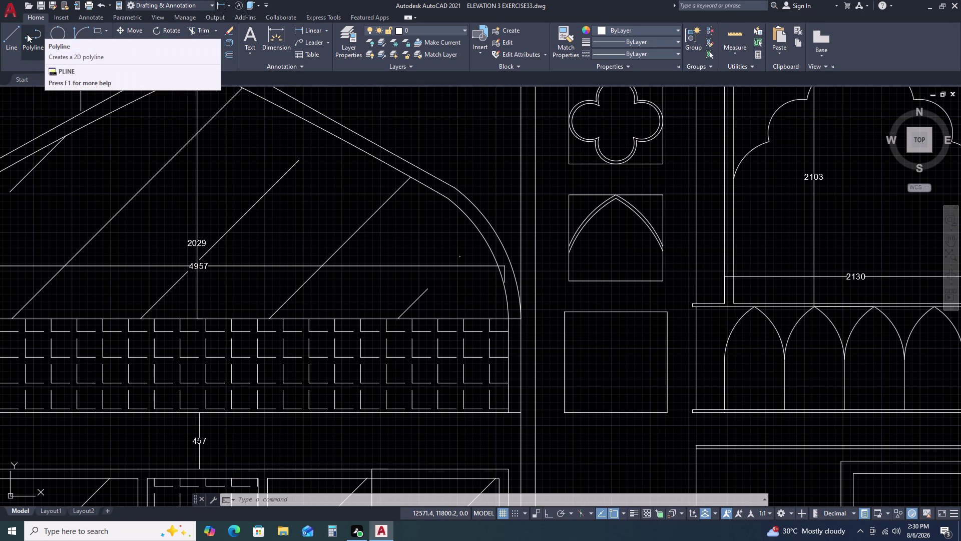
Draw a two-point circle in the lower square panel.
click(61, 36)
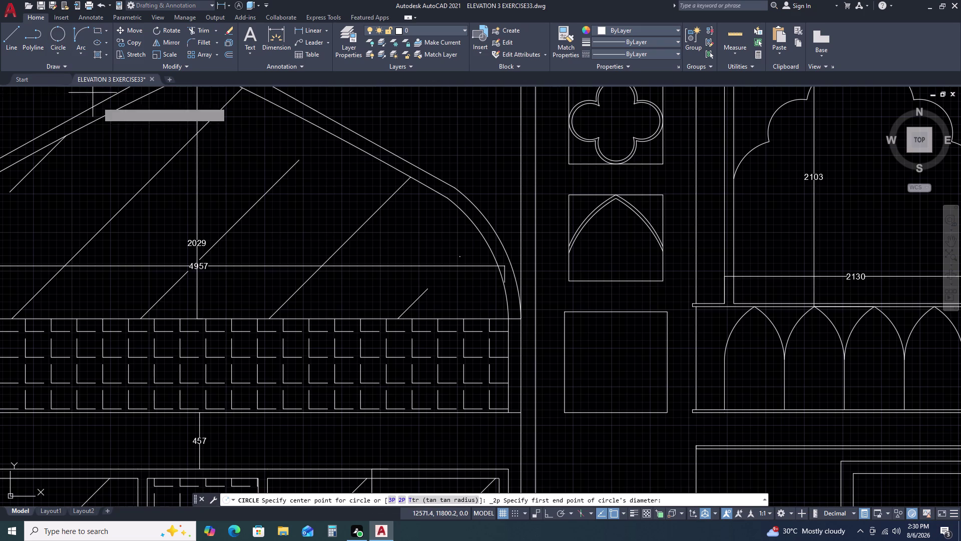
click(615, 314)
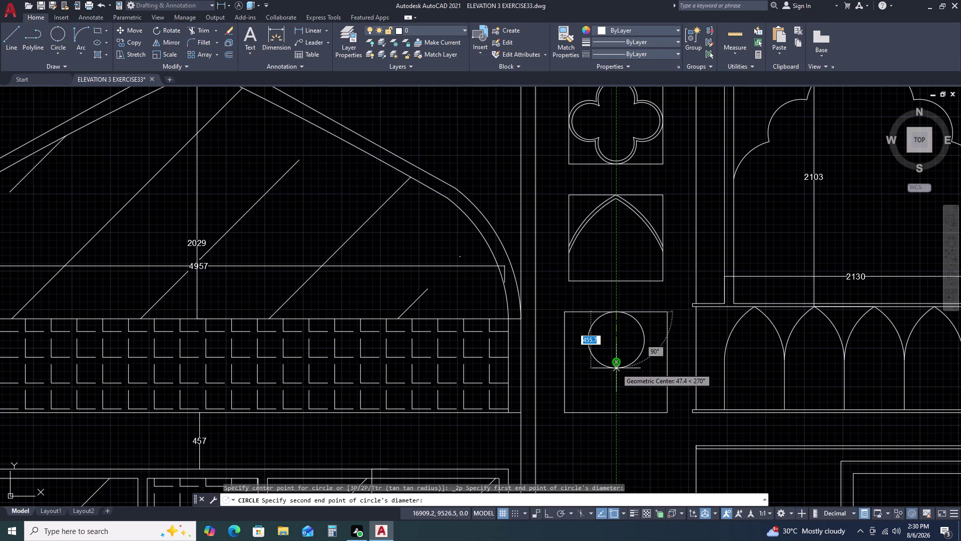
double_click(616, 368)
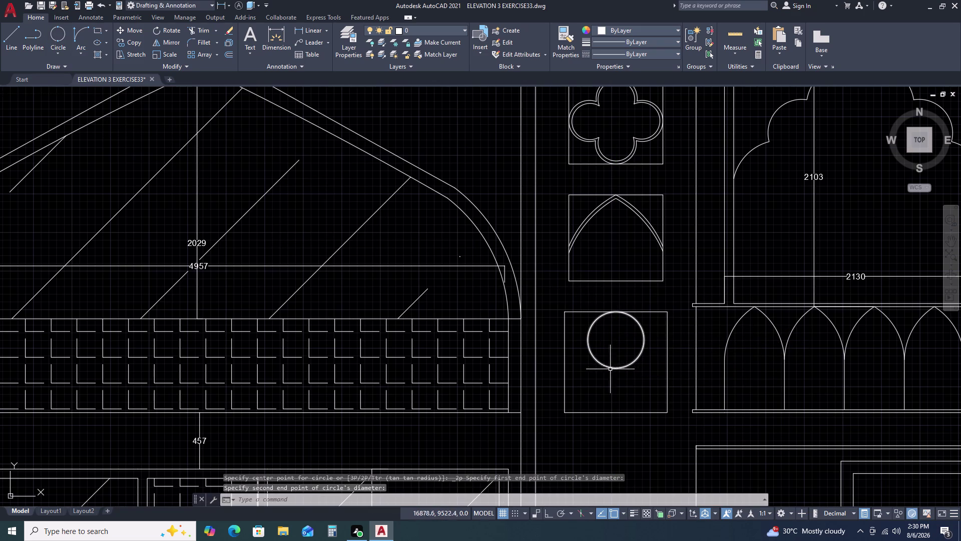
key(l)
key(space)
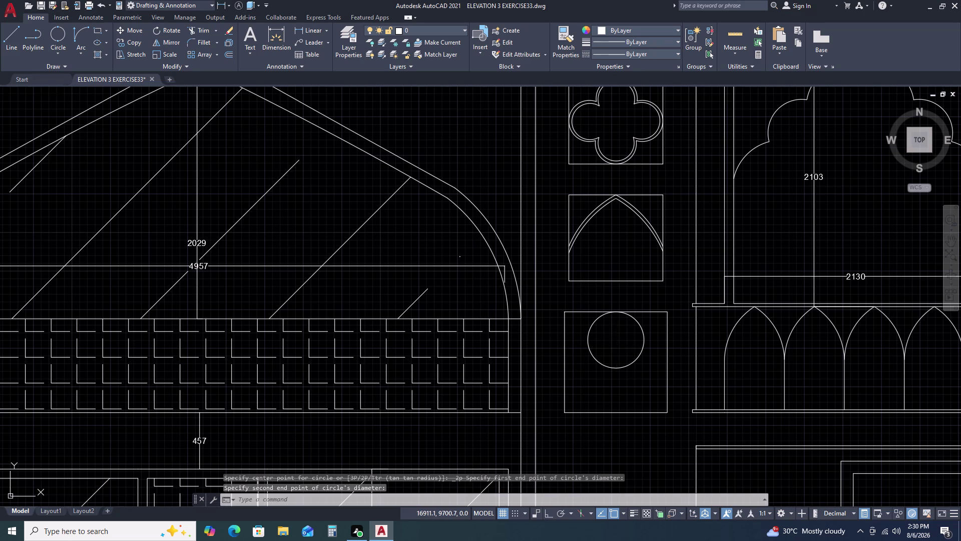
Draw a horizontal line through the circle's centre.
click(590, 340)
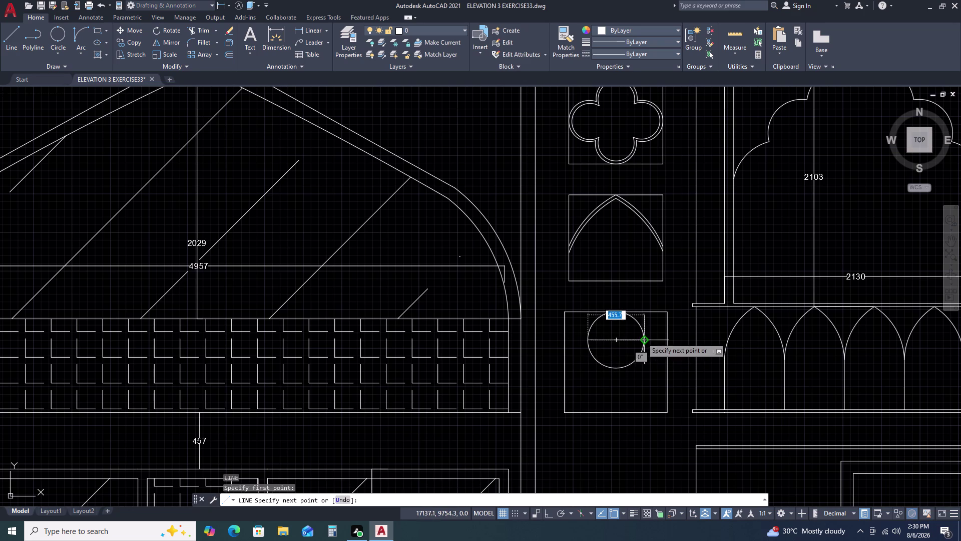
click(644, 340)
key(Escape)
Trim off the circle's lower half and the leftover line, leaving a semicircular arch.
text(T)
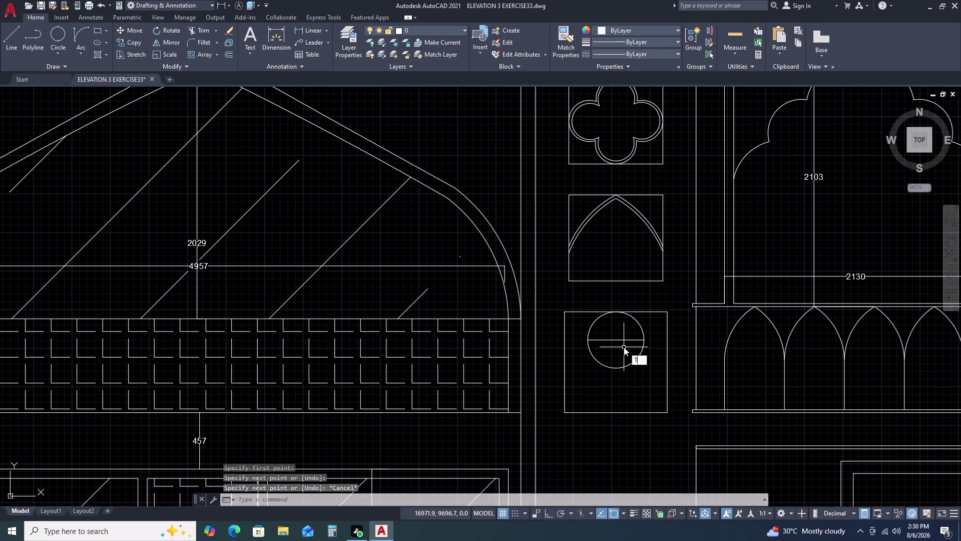
text(R)
key(space)
drag(608, 364, 599, 364)
click(574, 372)
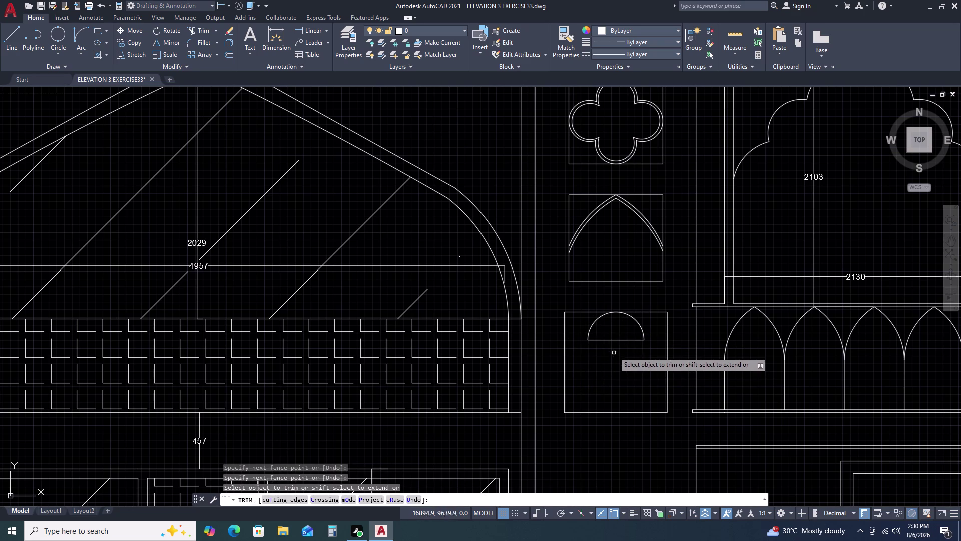
double_click(611, 337)
click(604, 346)
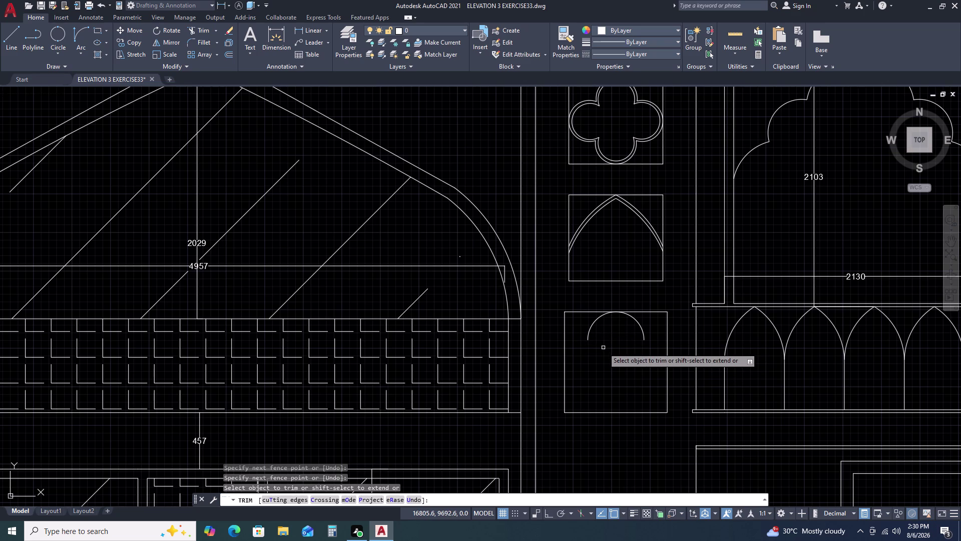
key(Escape)
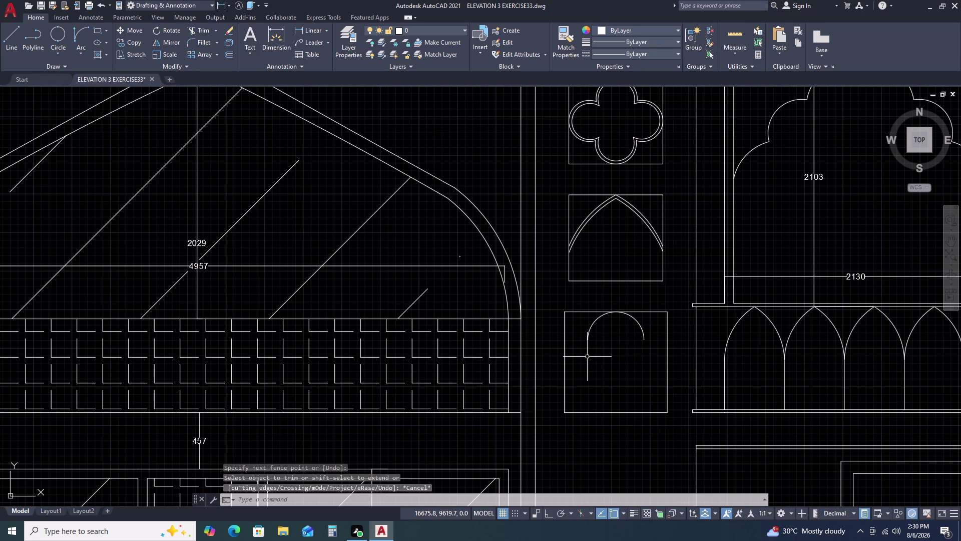
key(Escape)
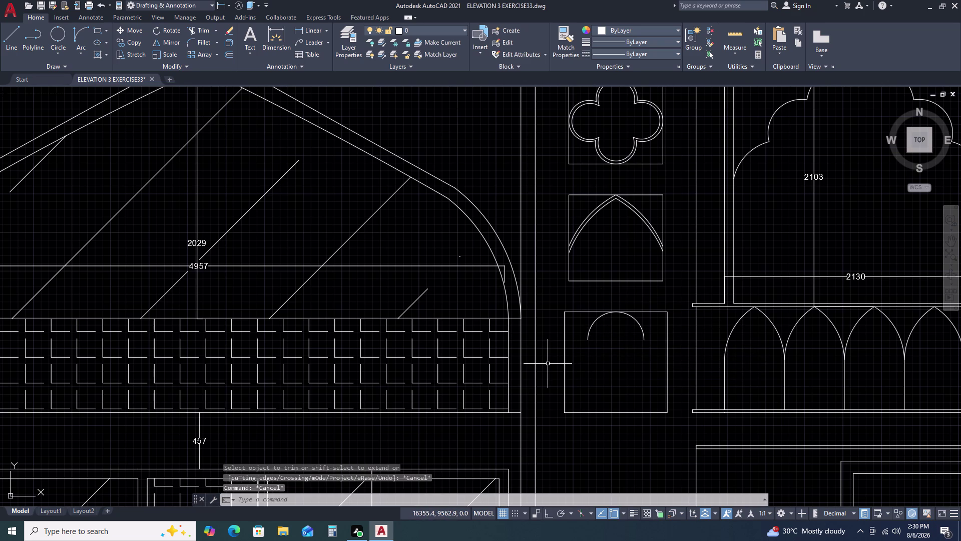
click(51, 32)
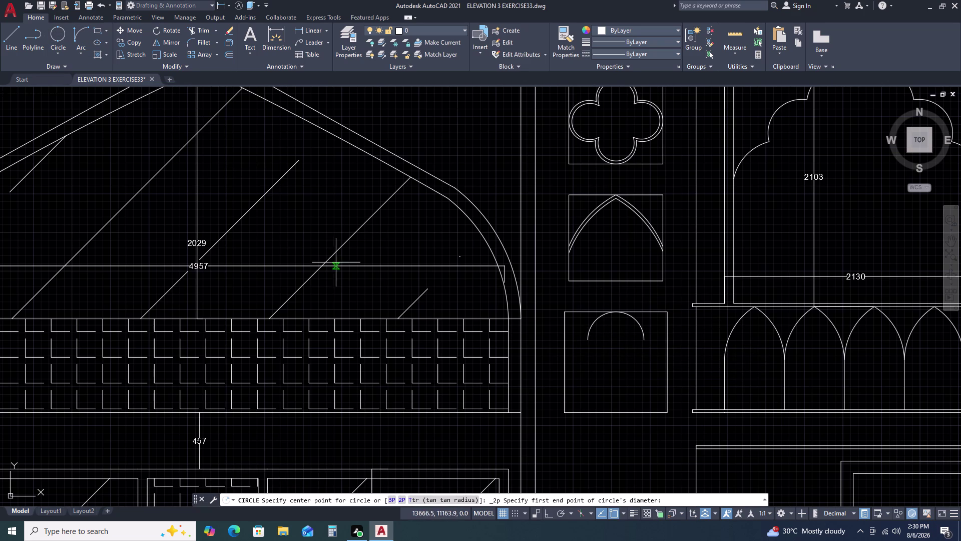
Draw a two-point circle below the arch's left end.
click(588, 341)
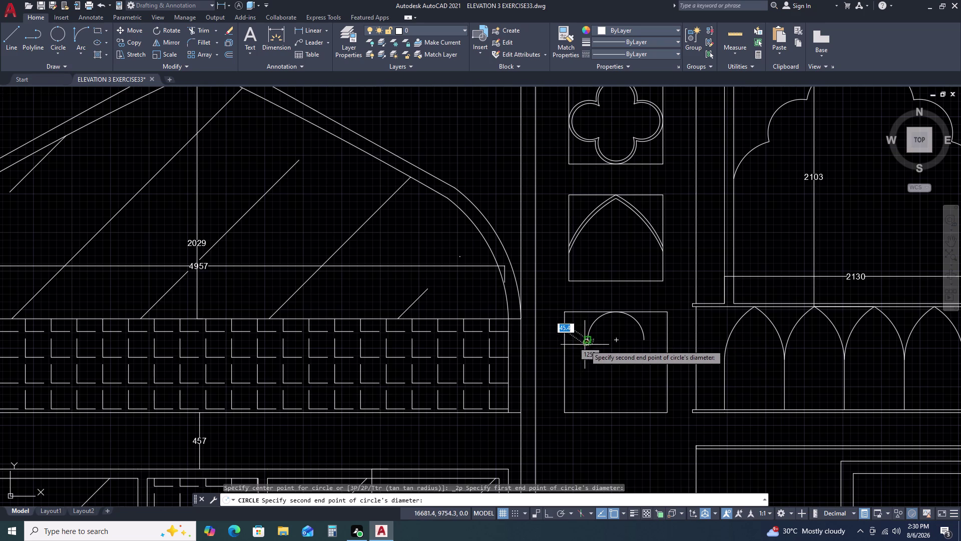
double_click(581, 382)
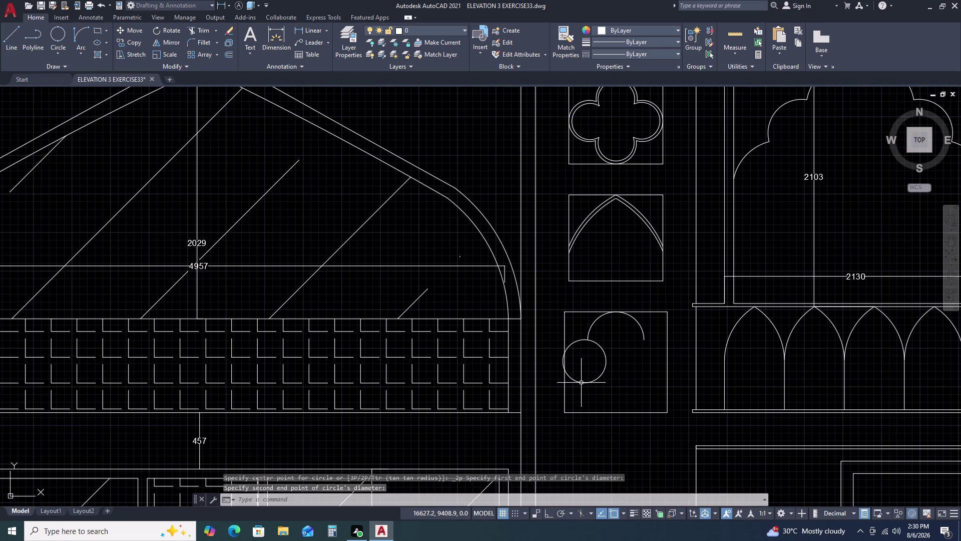
middle_drag(581, 348, 588, 293)
scroll(up, 3)
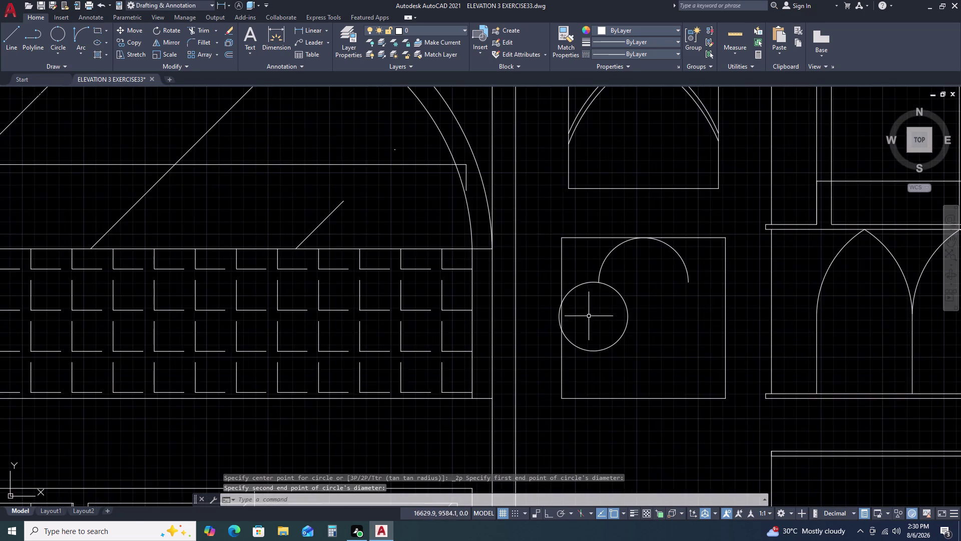
scroll(up, 3)
Resize the circle by its quadrant grip to radius 161.6, touching the panel's left edge.
drag(581, 361, 576, 364)
double_click(548, 398)
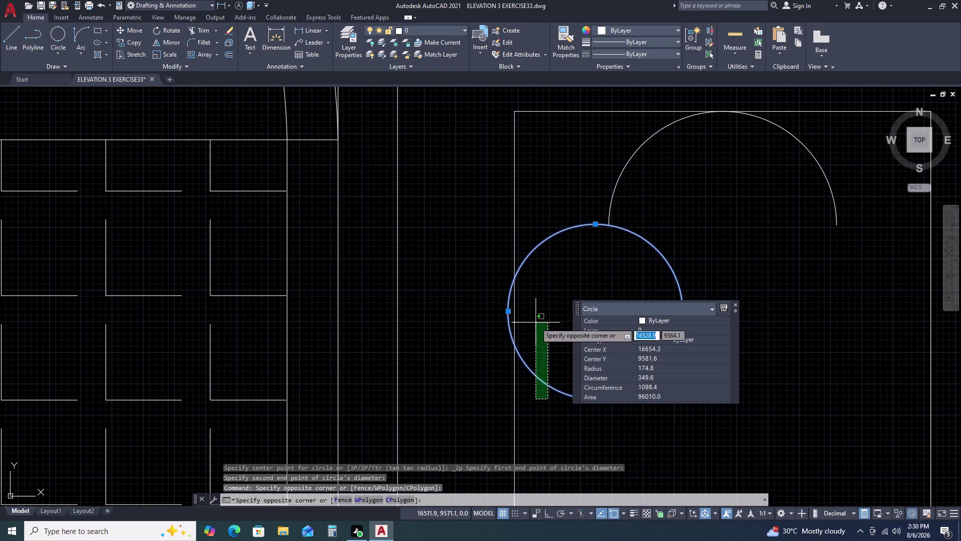
click(551, 333)
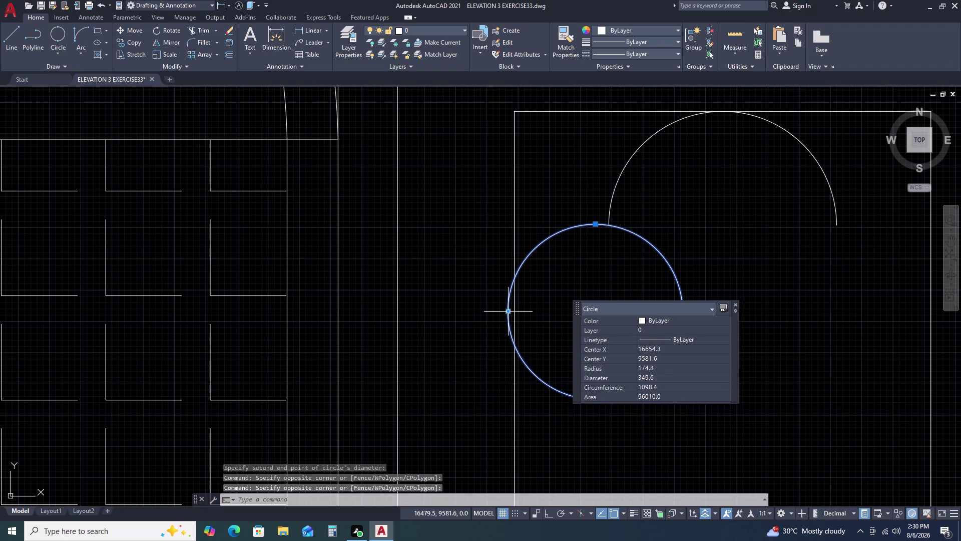
click(508, 312)
triple_click(514, 310)
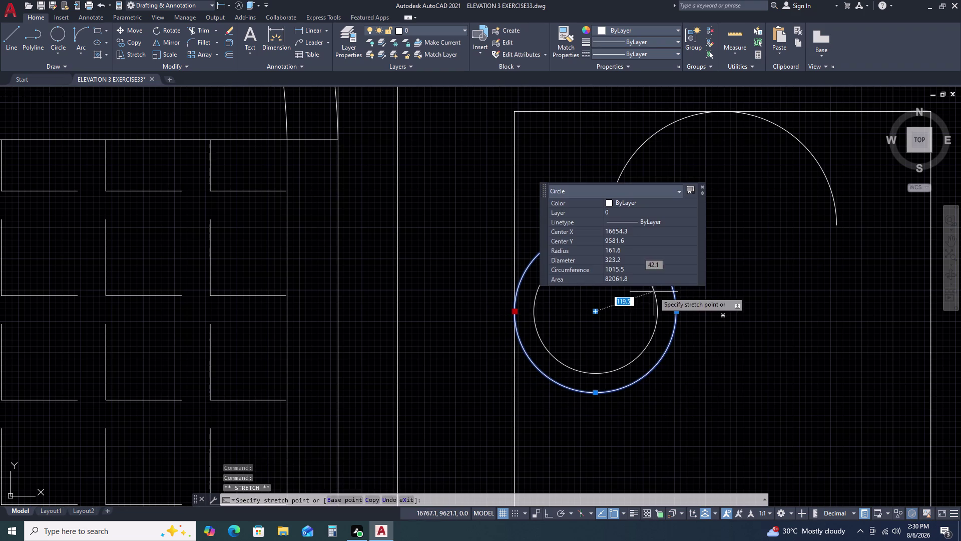
key(Escape)
key(Escape)
Select the small circle for mirroring with MI.
middle_drag(704, 251, 633, 260)
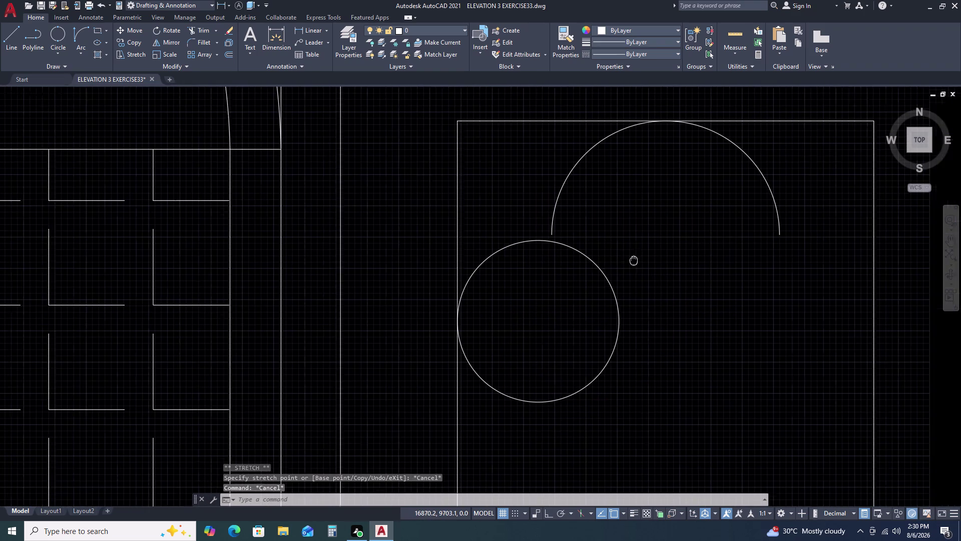
click(623, 268)
click(576, 297)
text(MI)
key(space)
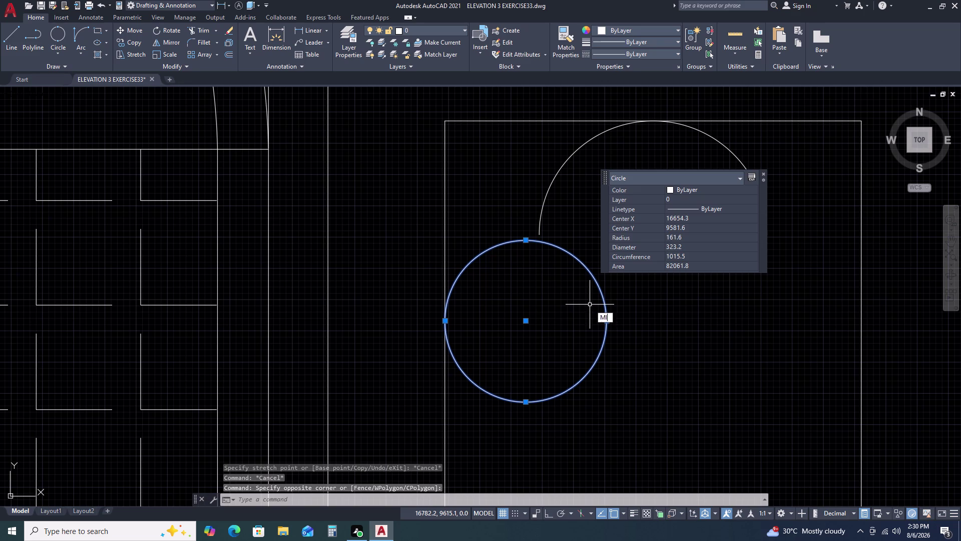
Mirror the small circle about a vertical axis through the arch top, keeping the original.
click(656, 118)
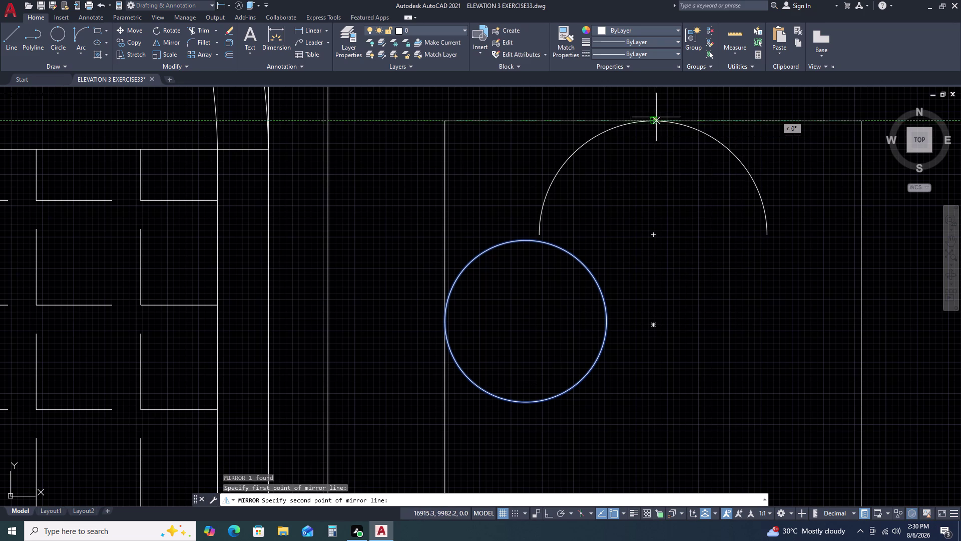
key(F8)
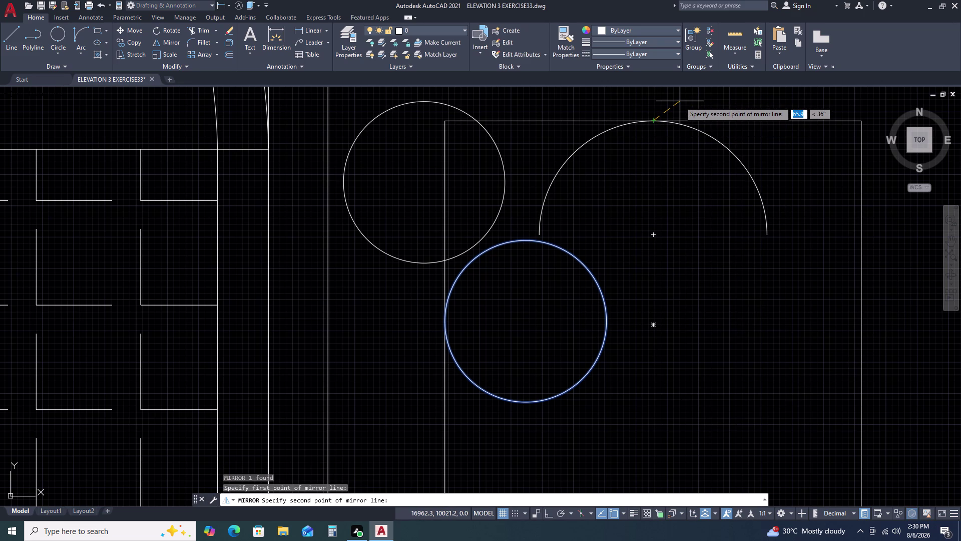
middle_drag(687, 106, 627, 175)
middle_click(604, 194)
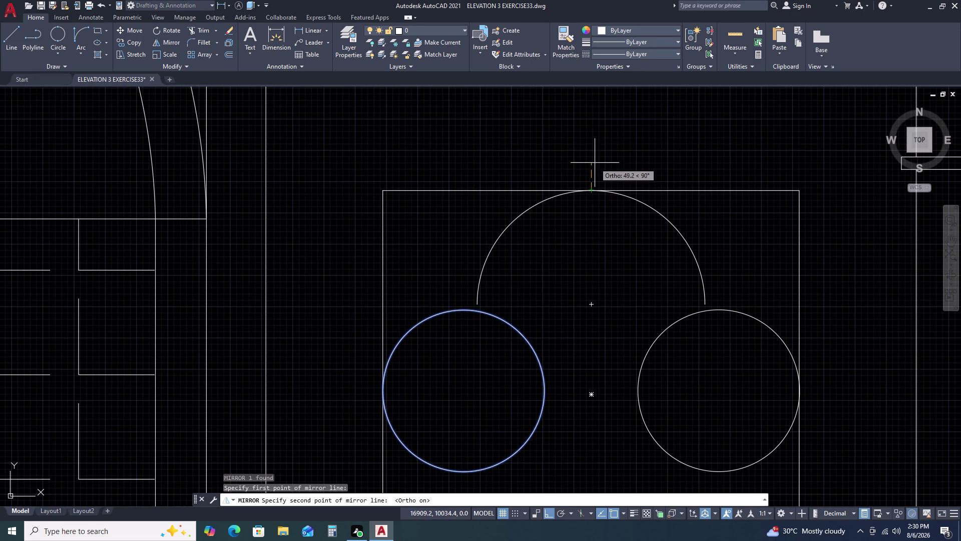
click(594, 159)
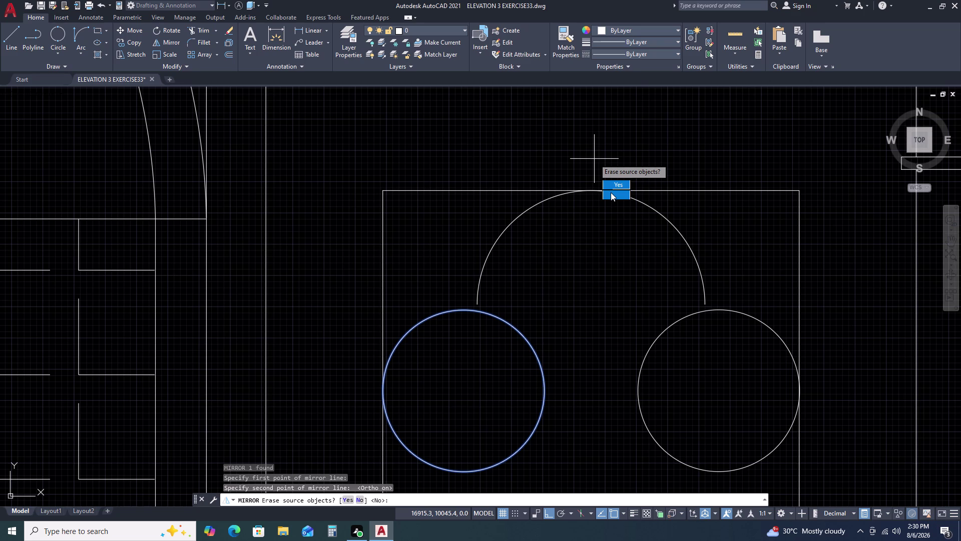
click(611, 192)
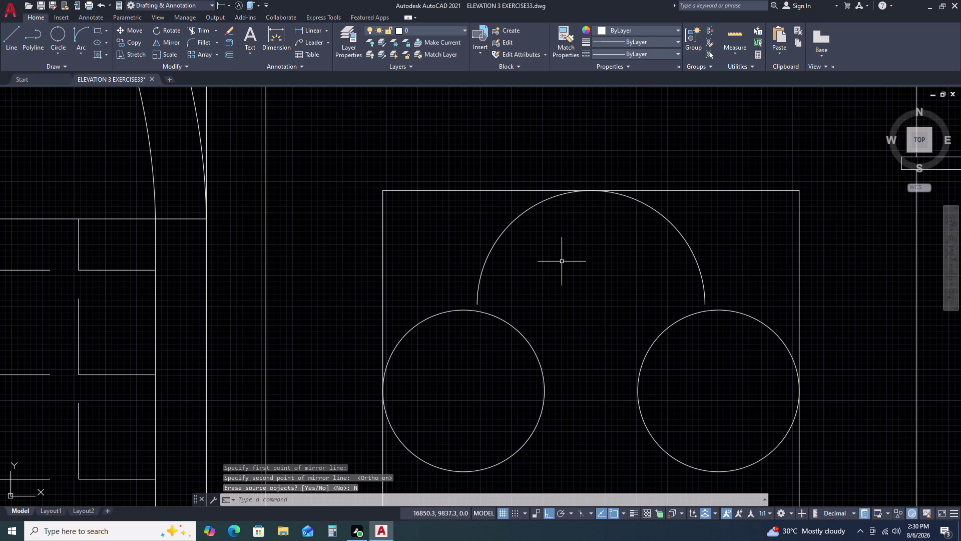
Select the semicircular arch and pick its right endpoint grip.
click(721, 285)
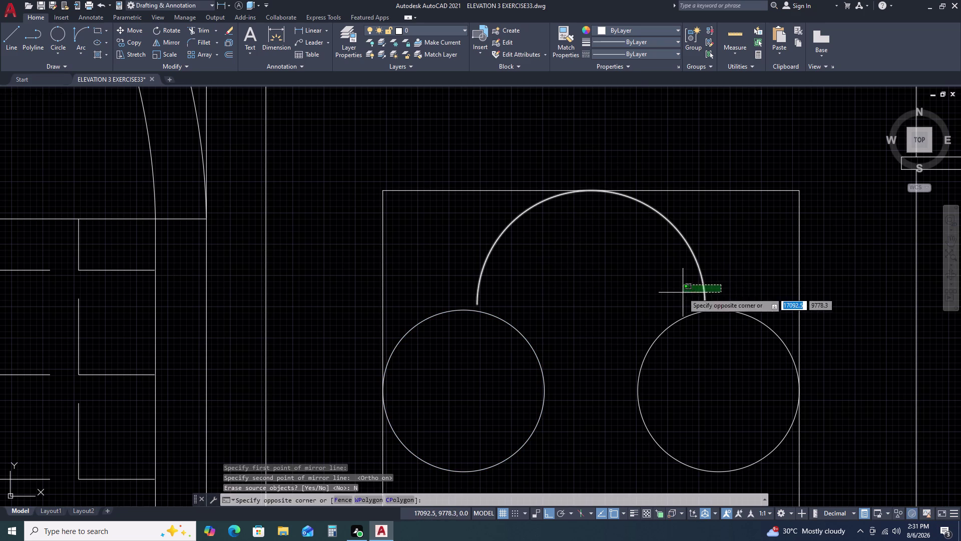
click(683, 292)
double_click(705, 306)
Snap the arch's right and left endpoints onto the tops of the two circles.
click(707, 313)
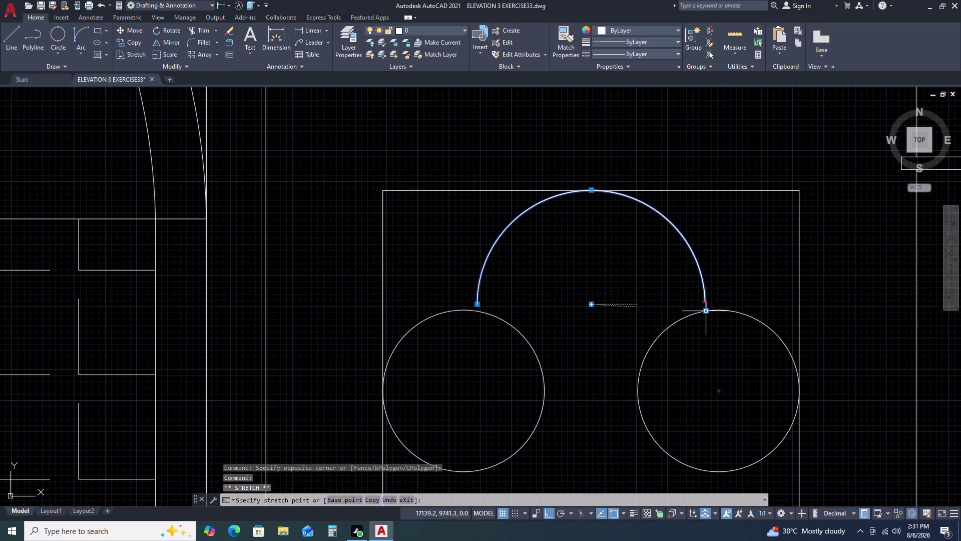
double_click(477, 305)
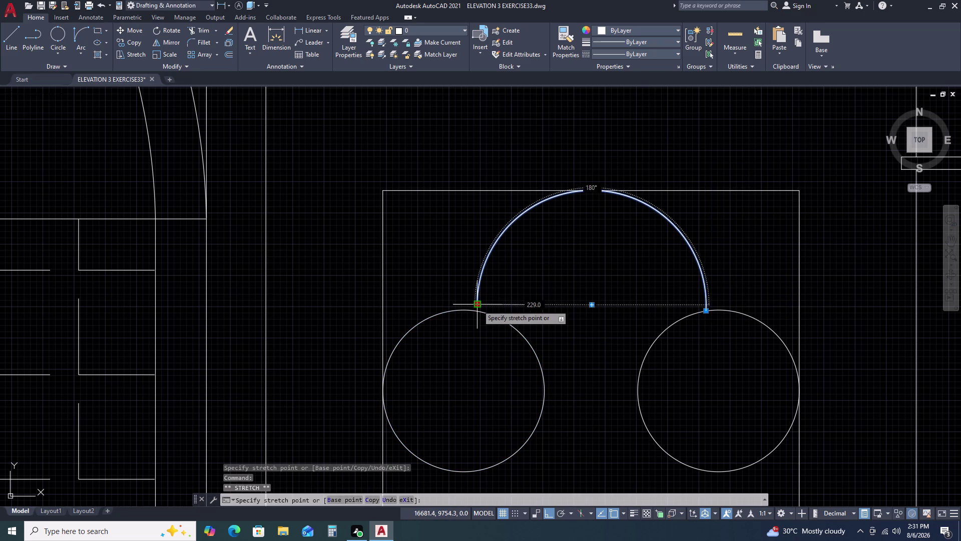
double_click(477, 309)
key(Escape)
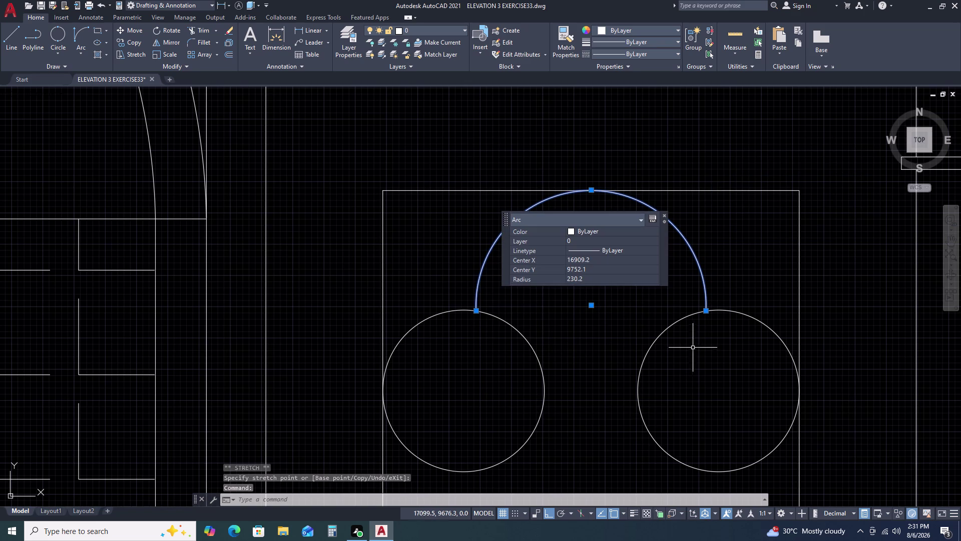
text(TR)
key(space)
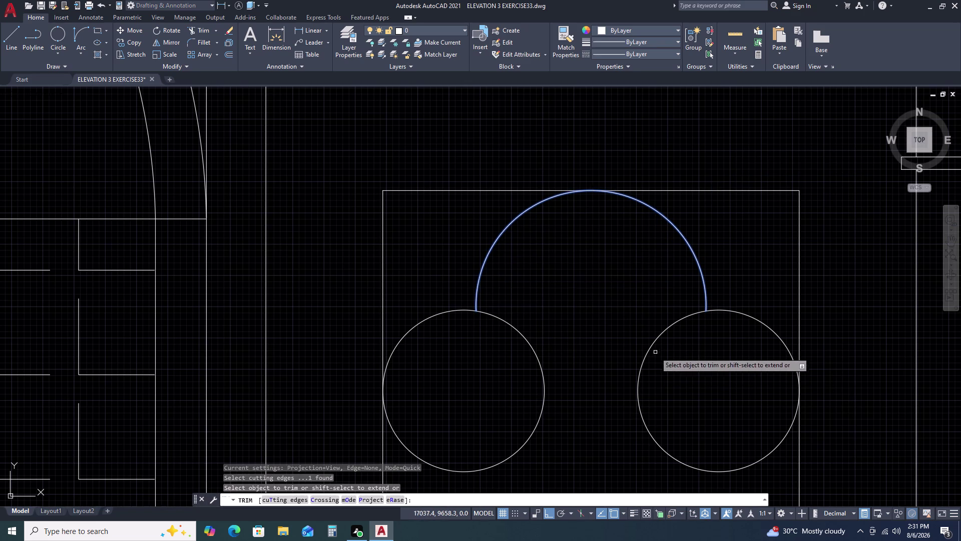
key(Escape)
middle_drag(677, 346, 690, 270)
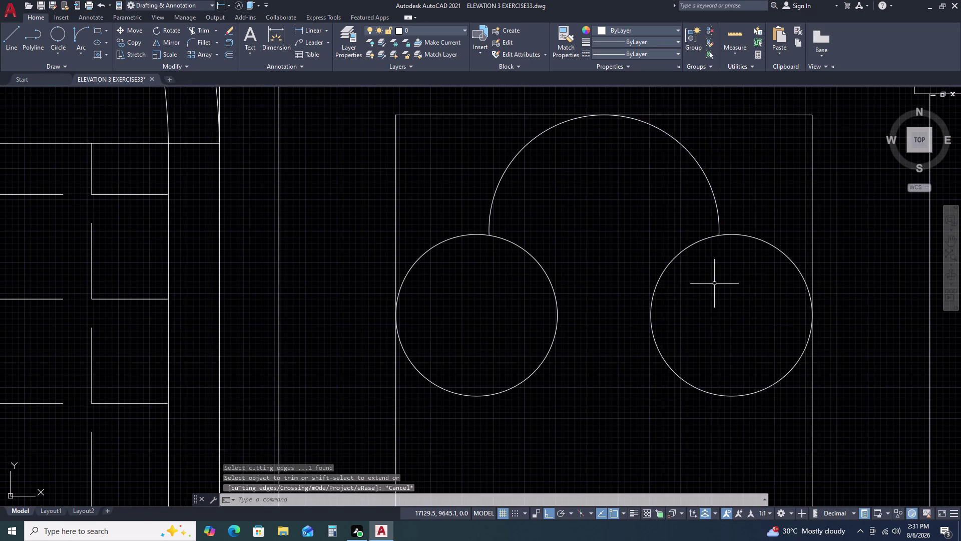
key(Escape)
With Ortho off, draw sloping lines from both arch ends down to the panel's right and left sides.
text(L)
key(space)
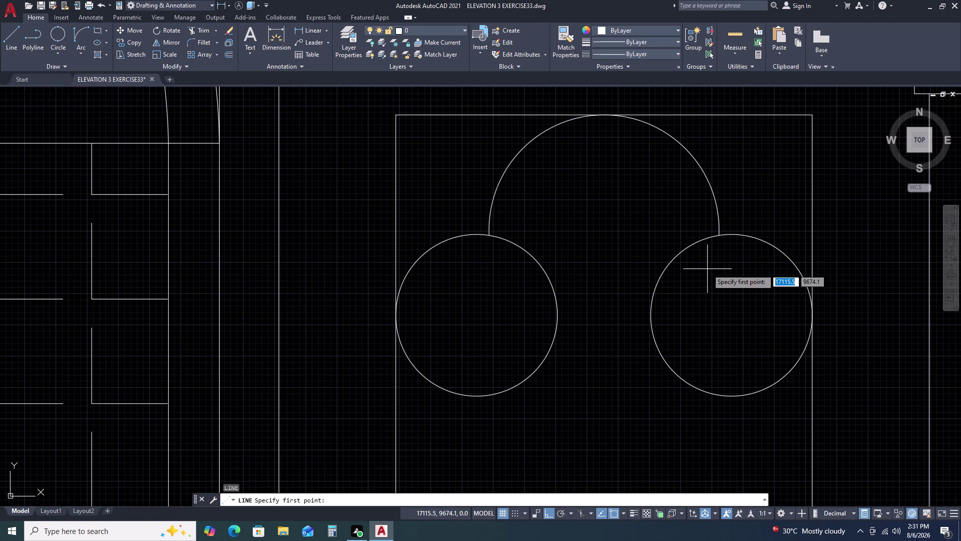
click(716, 237)
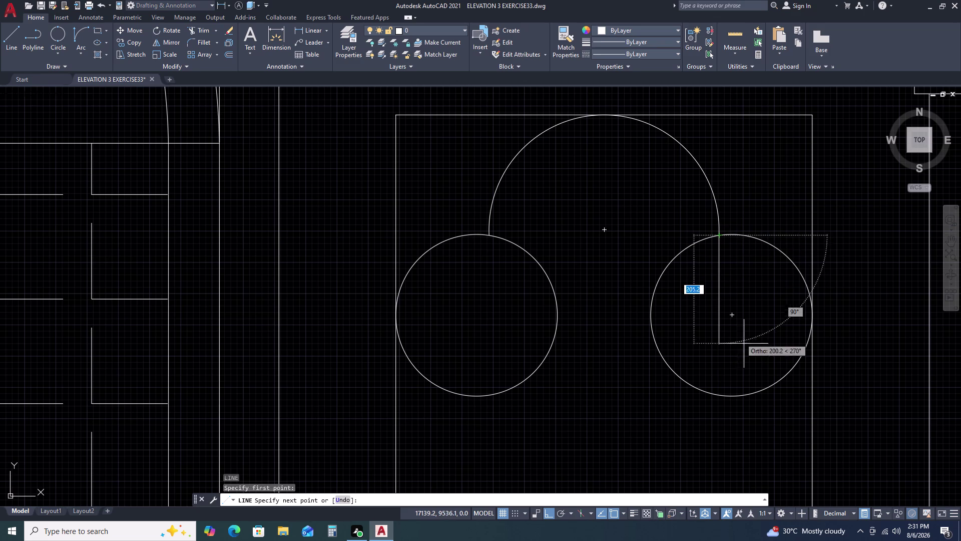
key(F8)
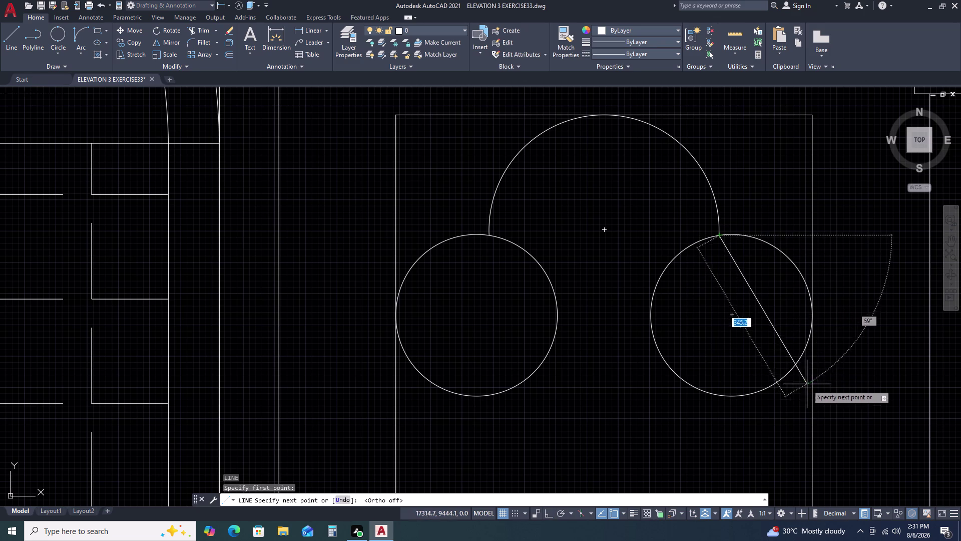
double_click(812, 388)
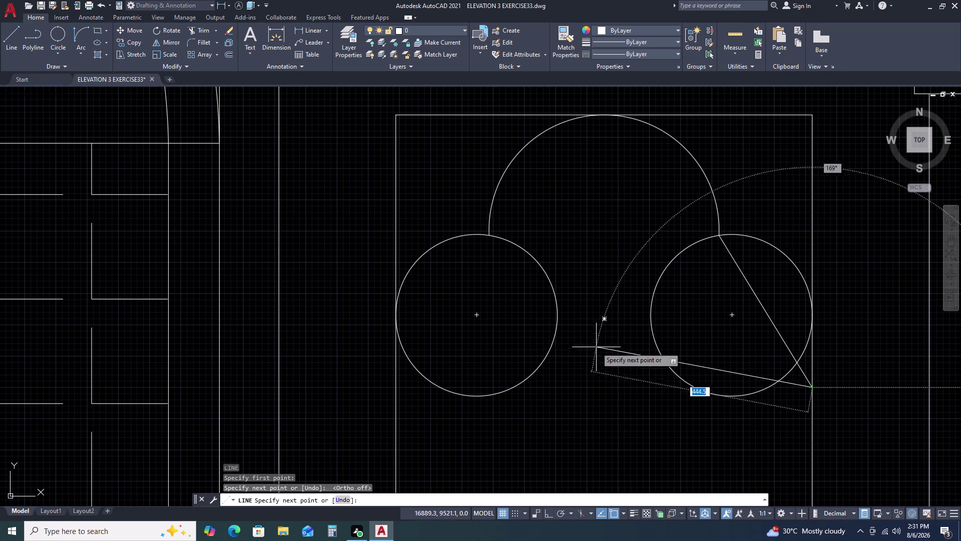
key(Escape)
key(space)
click(487, 234)
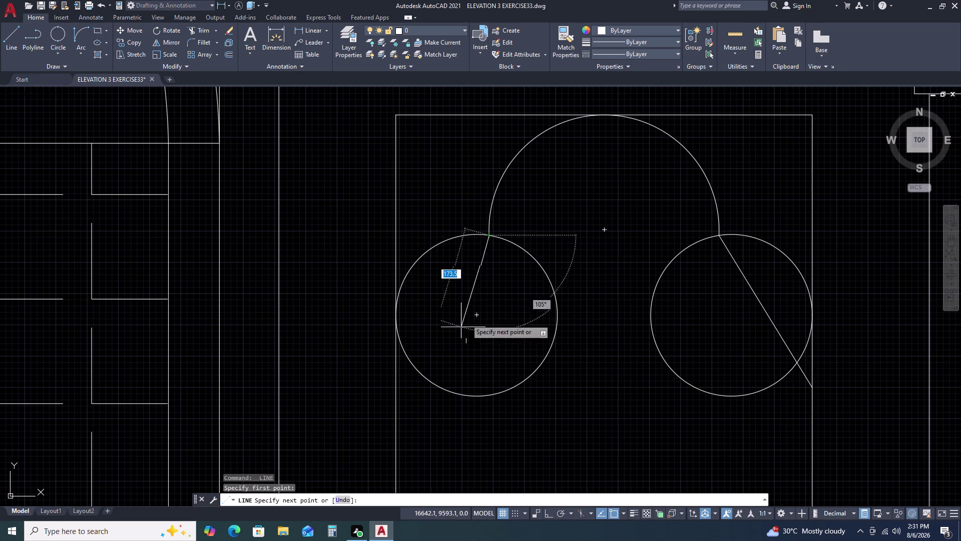
click(397, 383)
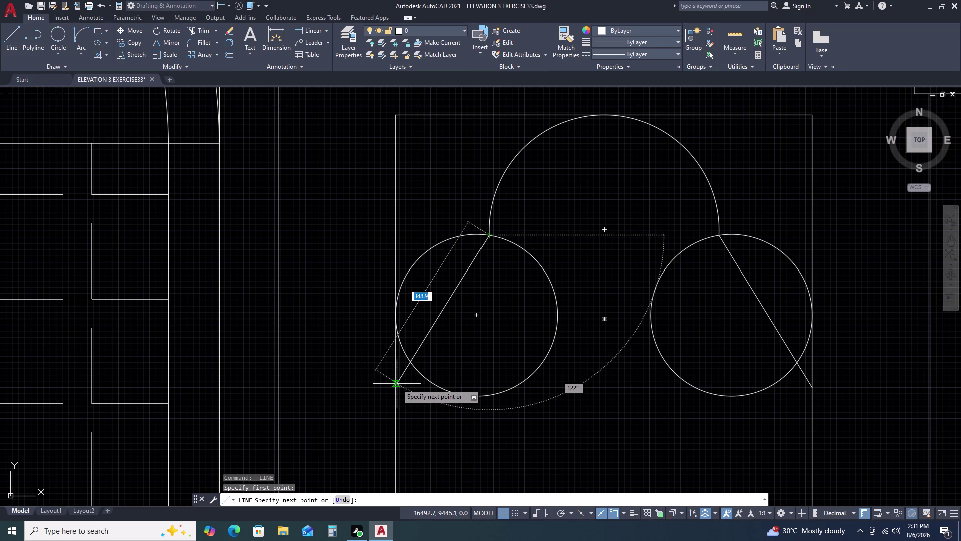
key(Escape)
text(TR)
key(space)
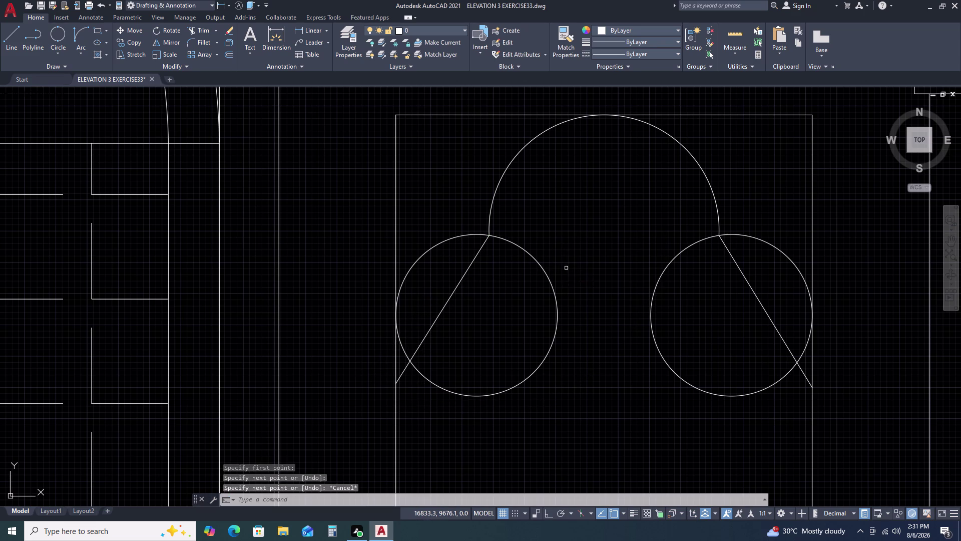
Fence-trim the inner portions of the left and right circles.
drag(567, 262, 560, 267)
click(503, 385)
drag(691, 344, 682, 338)
click(646, 262)
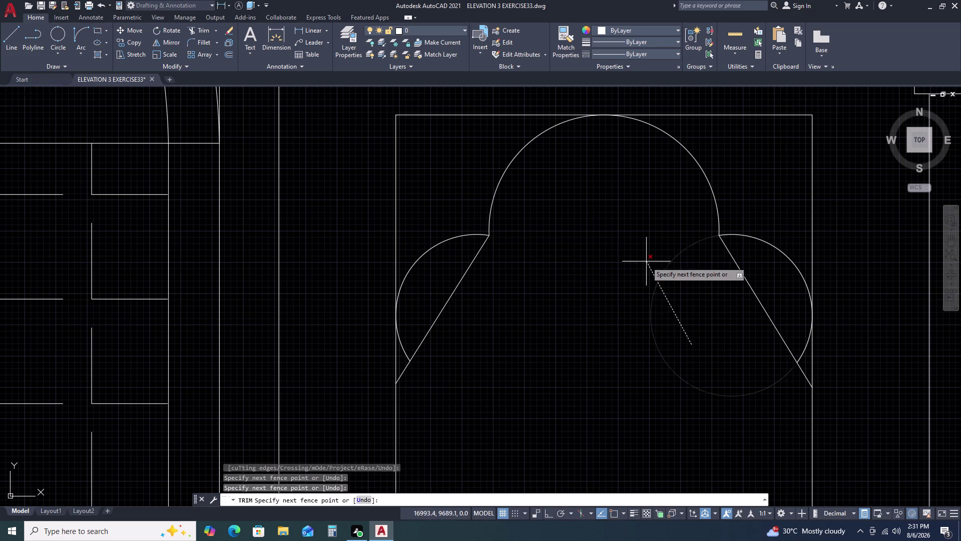
click(764, 278)
drag(764, 279, 758, 283)
key(Escape)
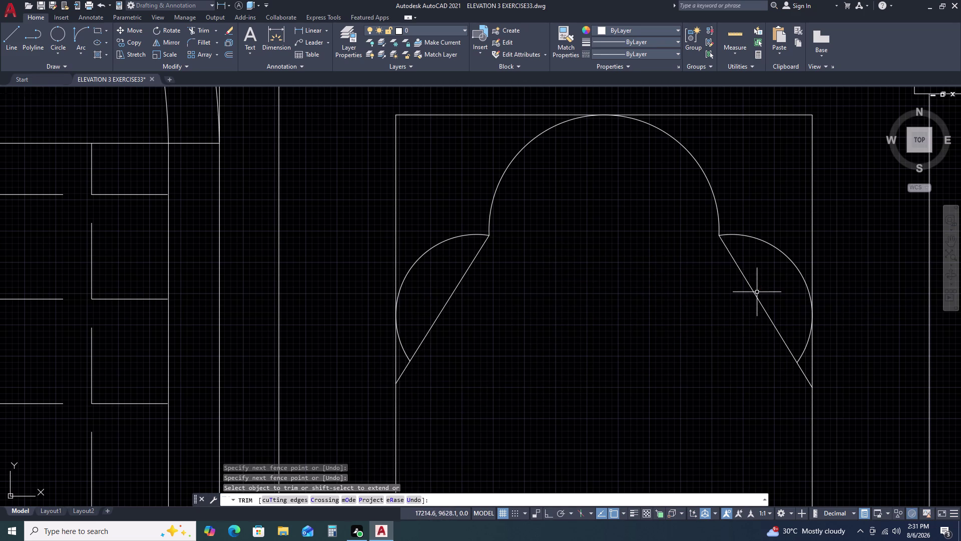
Erase the right and left diagonal guide lines.
drag(749, 279, 741, 284)
click(707, 308)
key(Delete)
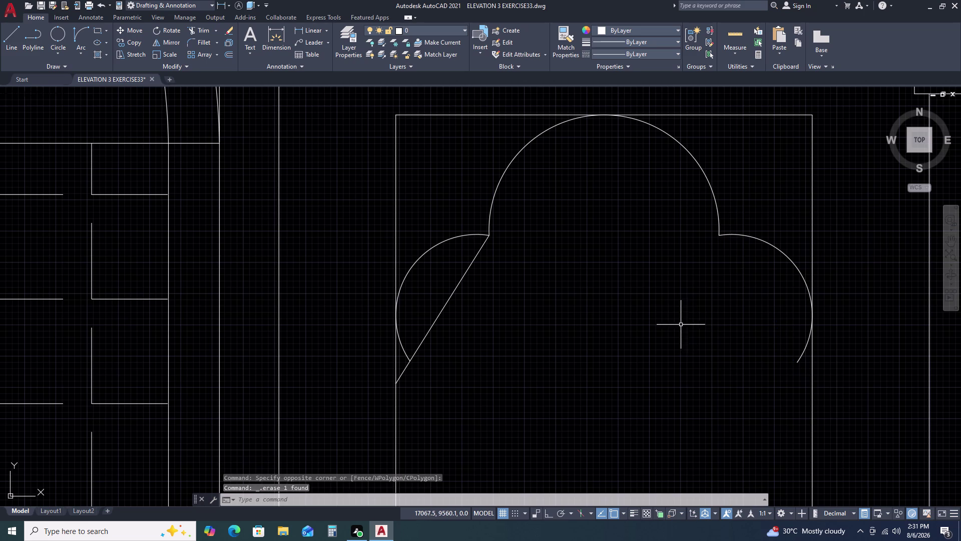
click(457, 272)
click(447, 319)
key(Delete)
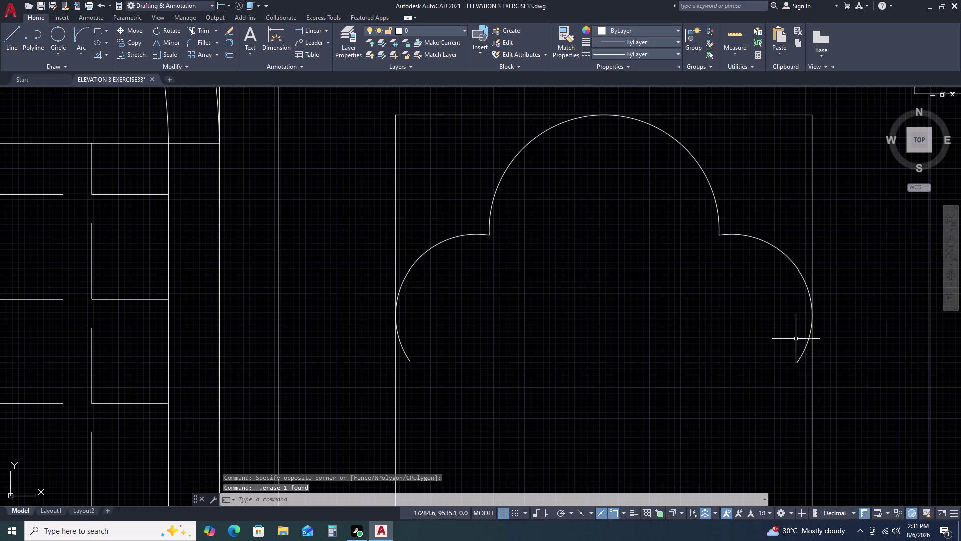
Trim the left and right lobe stubs past the panel edges and zoom out.
text(TR)
key(space)
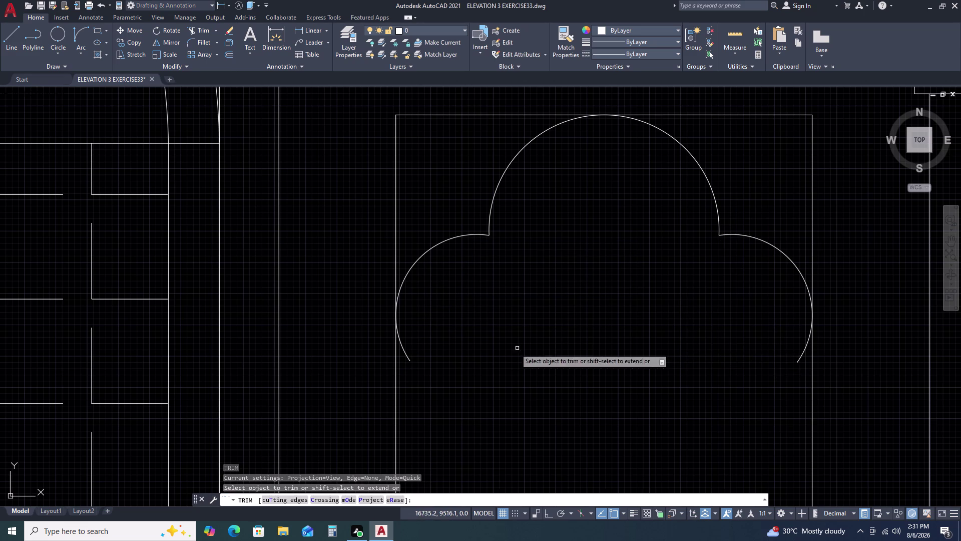
double_click(408, 355)
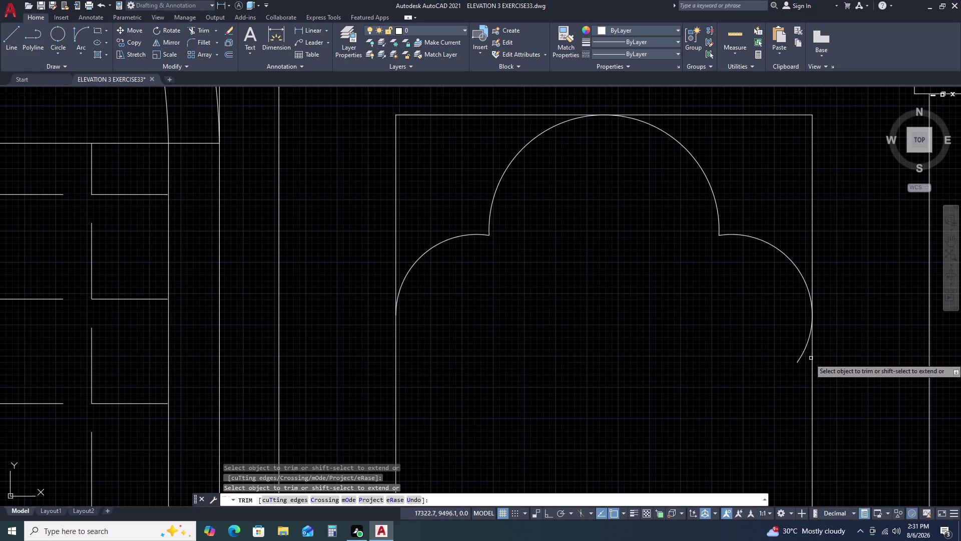
click(804, 352)
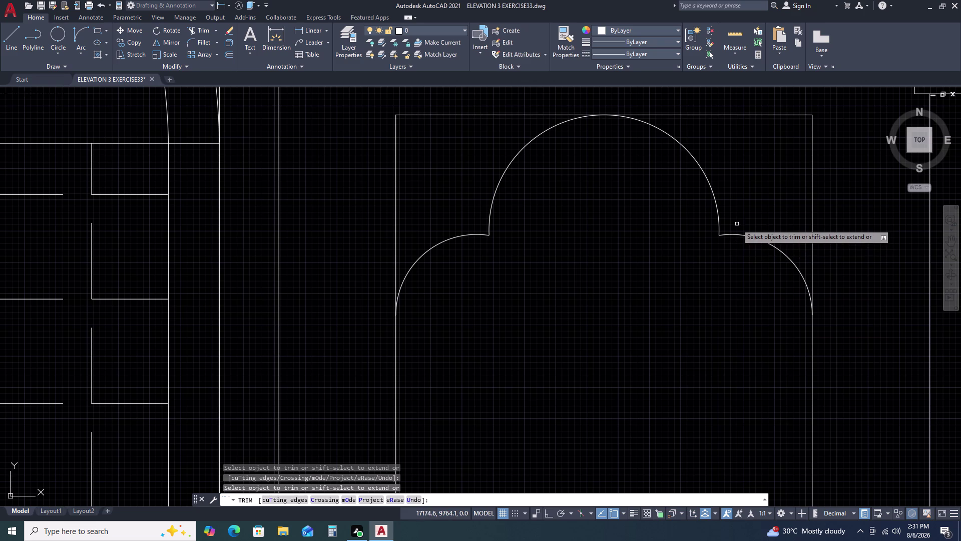
scroll(down, 3)
middle_drag(721, 269, 644, 260)
scroll(down, 3)
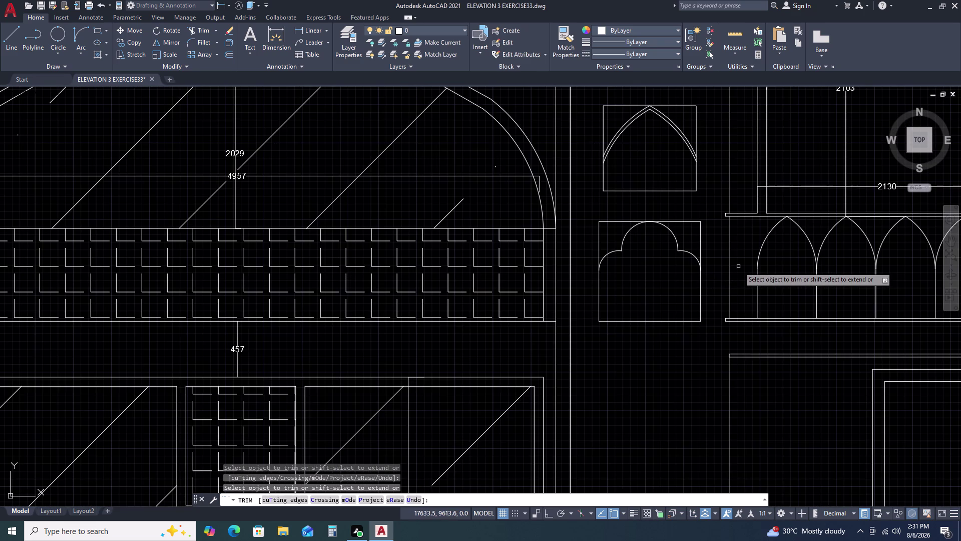
key(Escape)
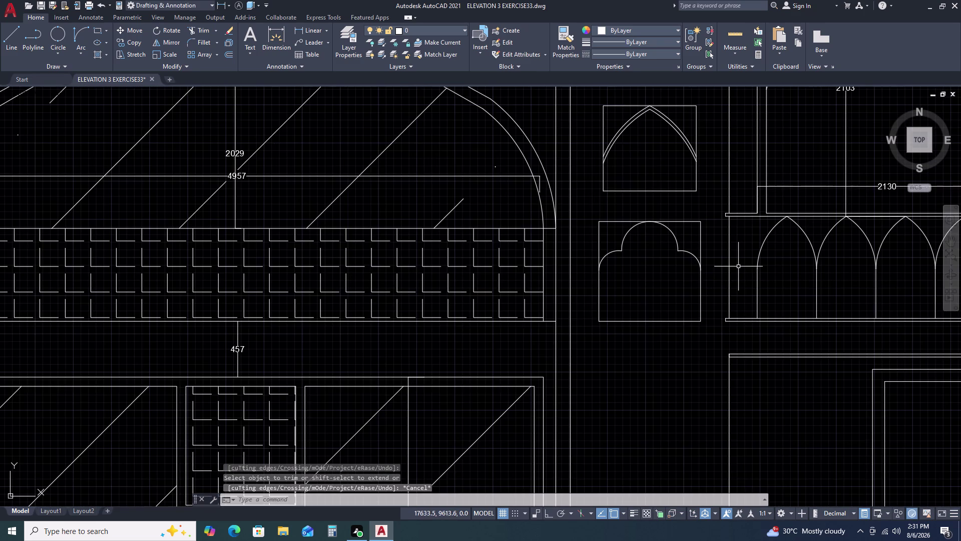
Offset the central arch crown inward at the preset distance.
text(O)
key(space)
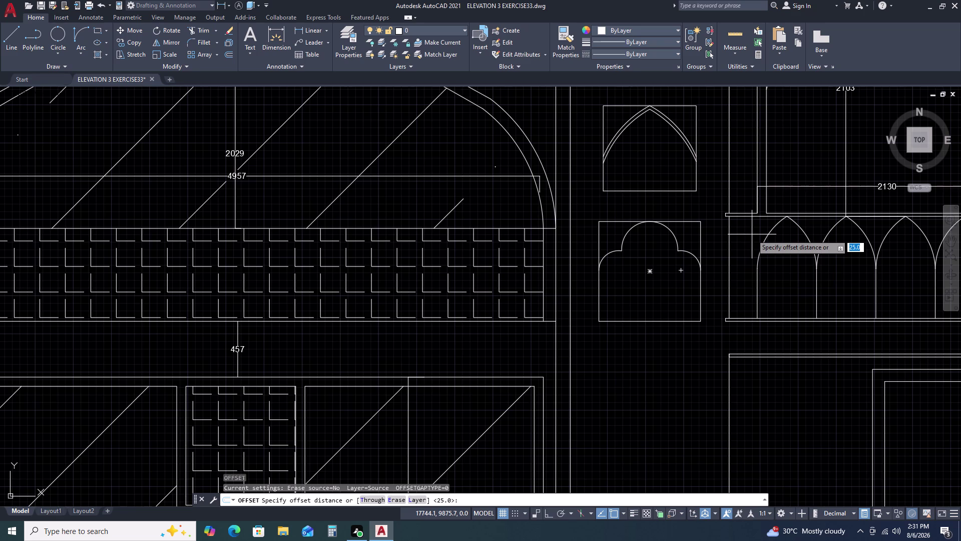
key(space)
click(670, 228)
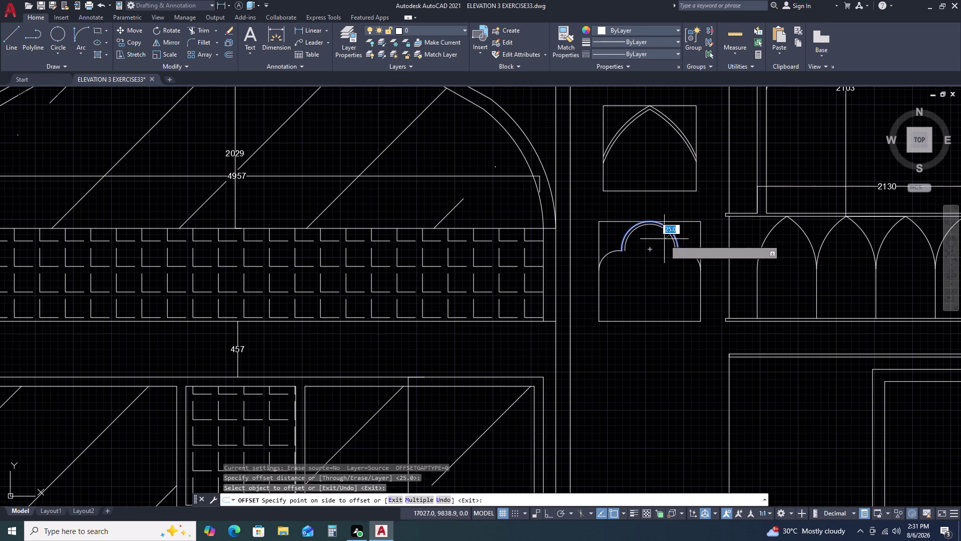
click(663, 251)
Offset the right and left lobes inward to complete the inner outline.
double_click(688, 253)
drag(687, 255, 685, 260)
click(680, 270)
click(680, 273)
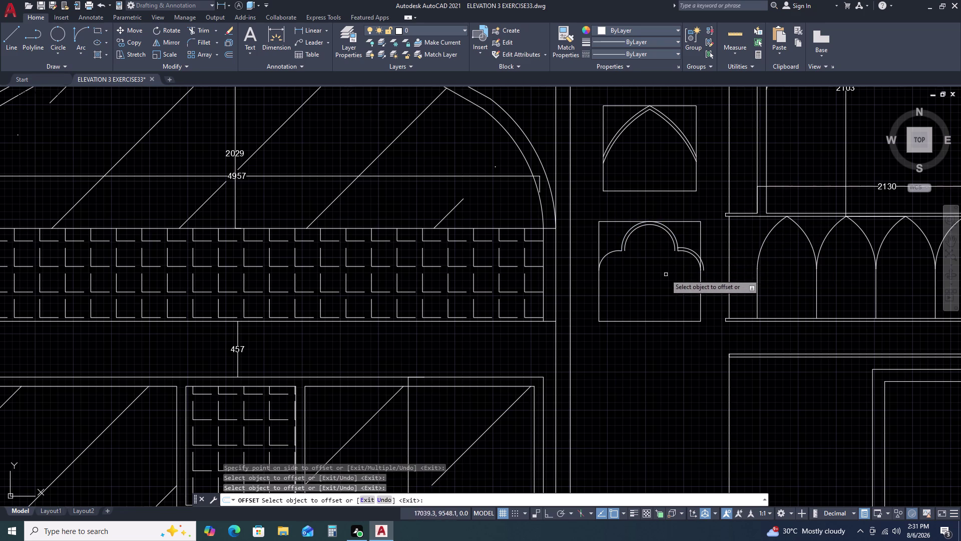
double_click(687, 253)
double_click(674, 269)
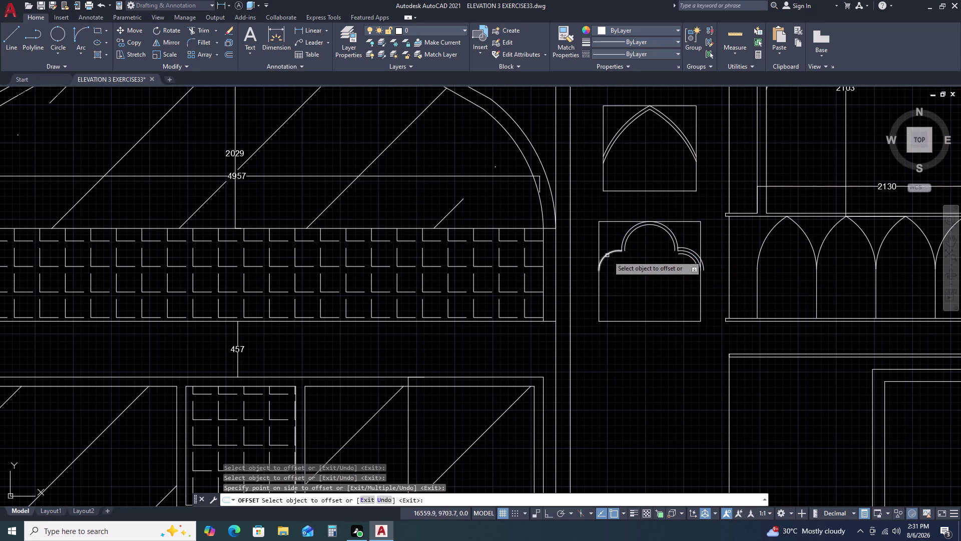
double_click(608, 255)
double_click(627, 282)
key(Escape)
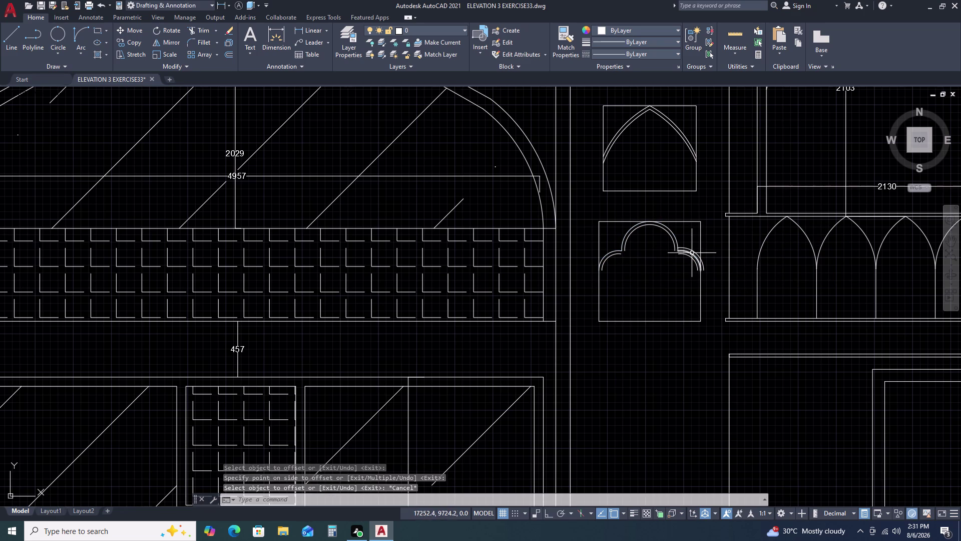
Begin selecting the stray offset copy near the right lobe.
double_click(692, 253)
scroll(up, 3)
key(Escape)
click(689, 248)
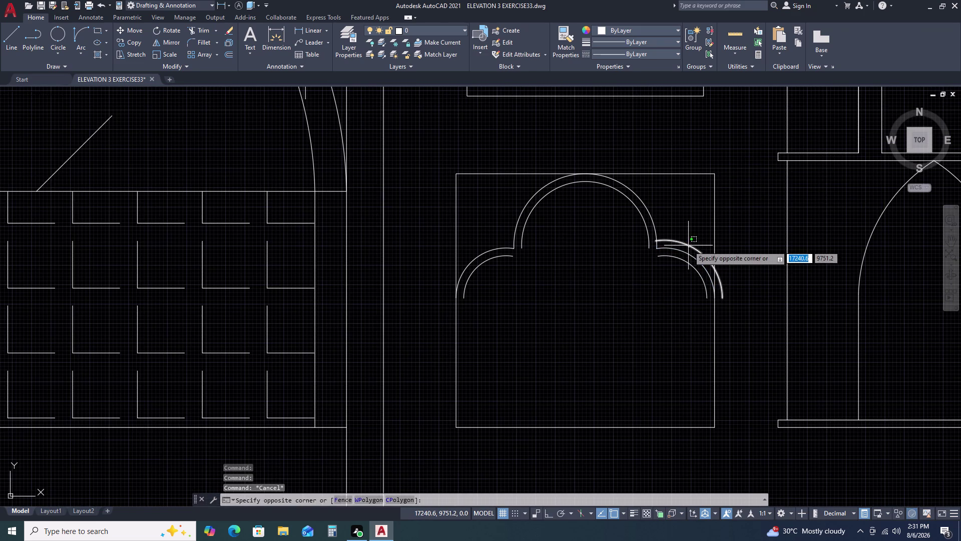
Delete the stray offset copy near the right lobe.
double_click(688, 245)
key(Delete)
scroll(up, 3)
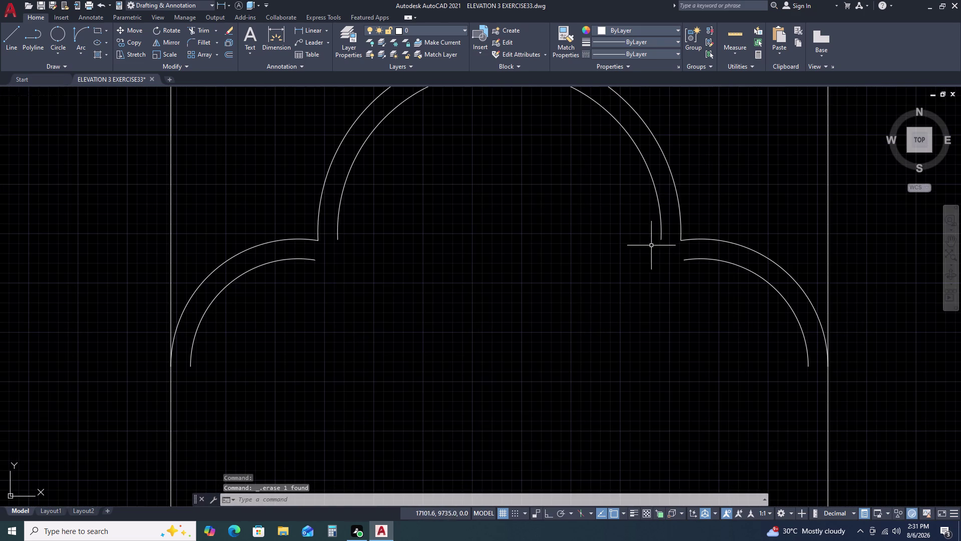
Stretch the inner crown's right end down and join the inner right lobe to it.
click(658, 236)
click(662, 243)
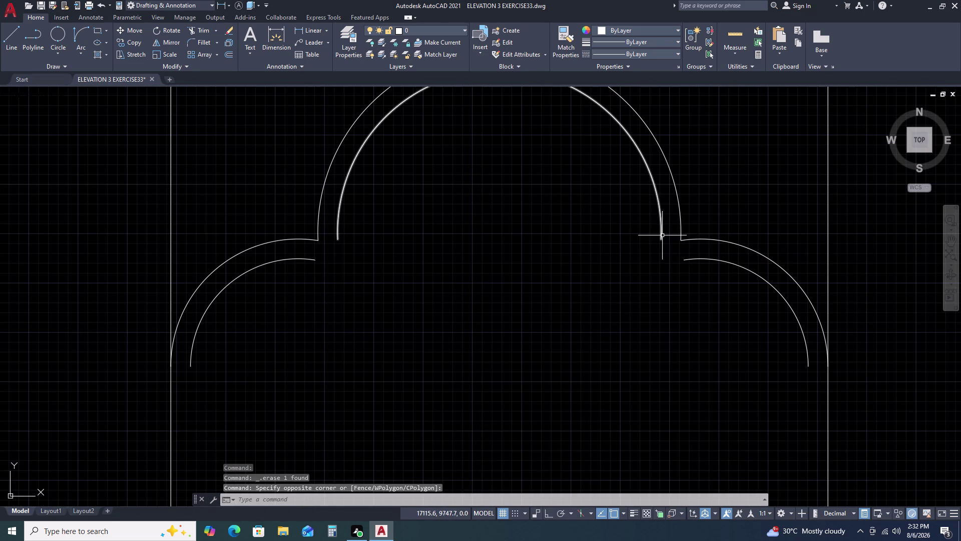
click(663, 235)
click(659, 240)
click(663, 265)
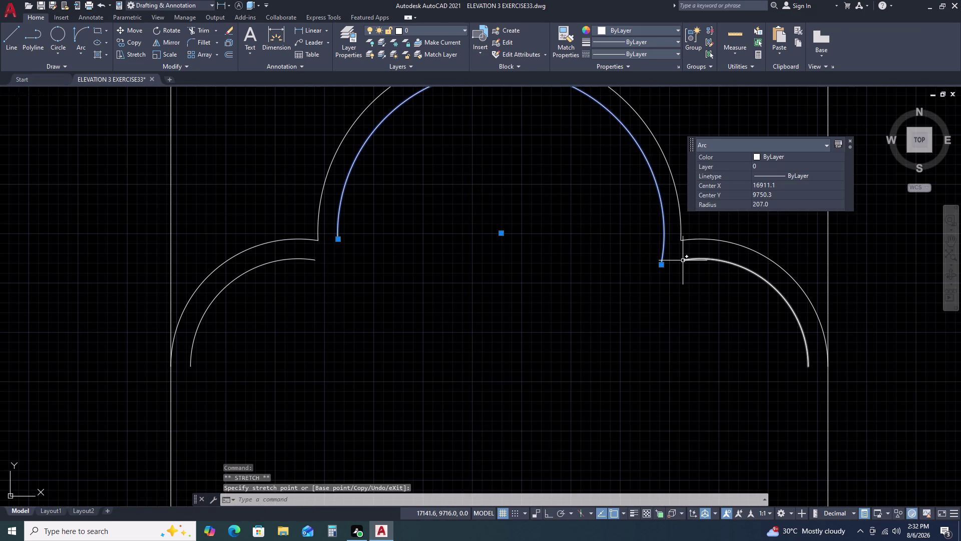
click(683, 260)
click(682, 262)
click(662, 265)
key(Escape)
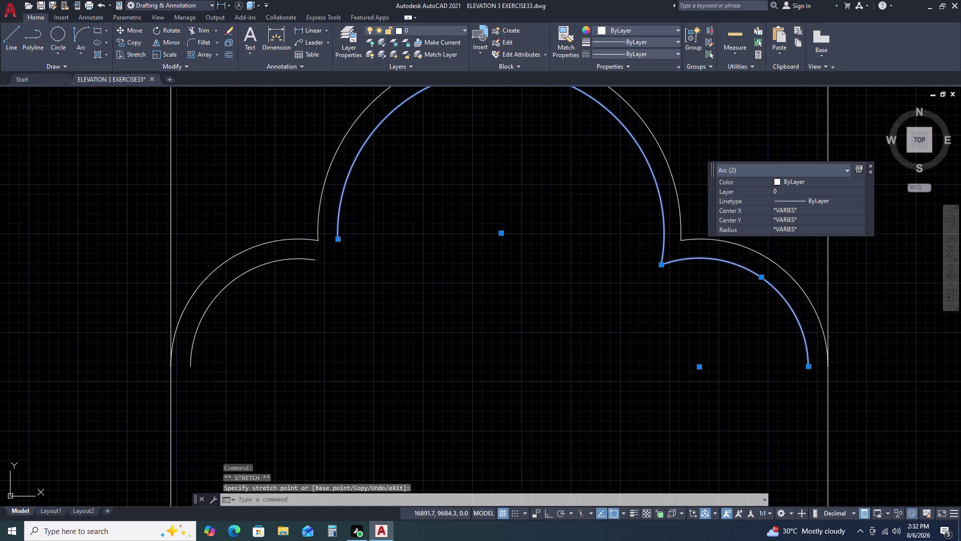
Try reshaping the inner left arc and crown at their shared cusp, then cancel.
double_click(309, 259)
double_click(316, 258)
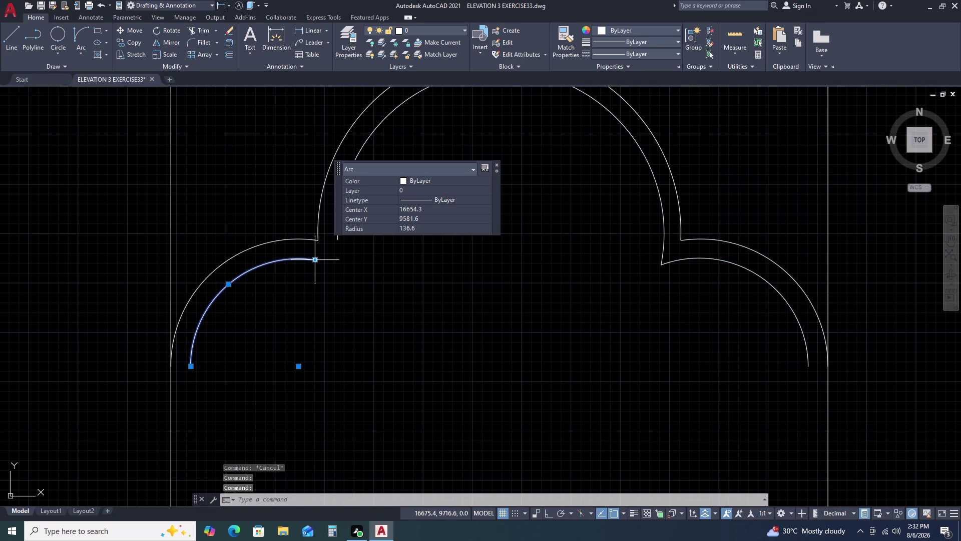
click(339, 261)
triple_click(339, 239)
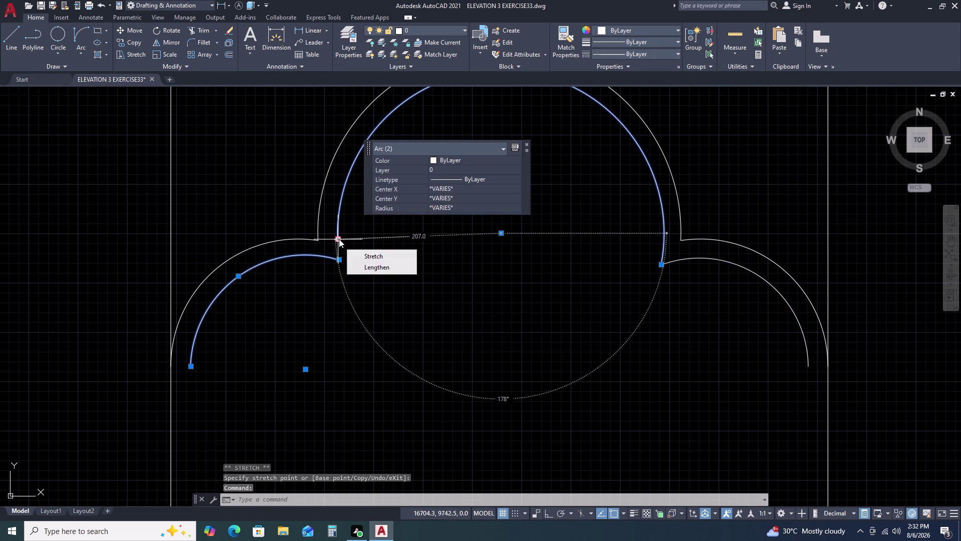
click(338, 239)
double_click(338, 256)
key(Escape)
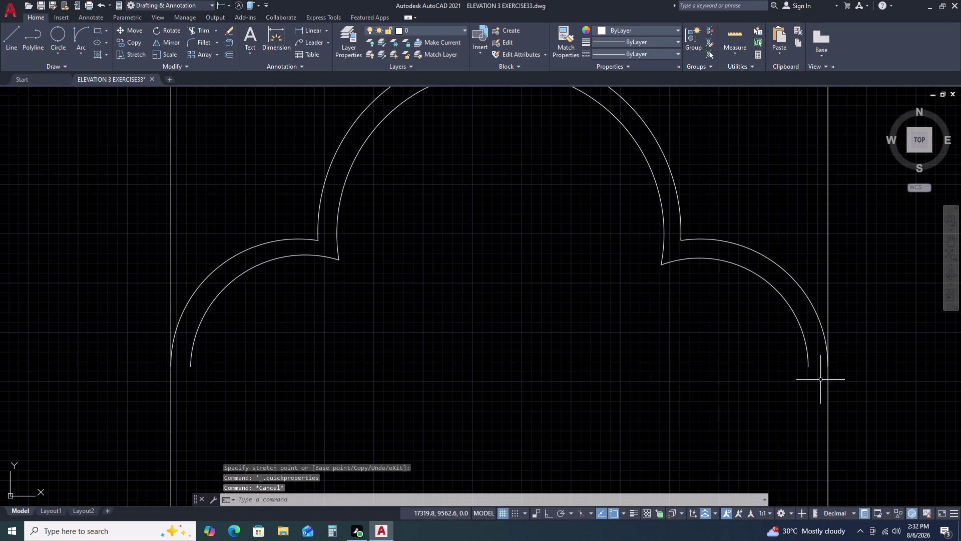
Try stretching the inner right arc's lower endpoint, then cancel and reframe the window panel.
click(798, 360)
click(808, 370)
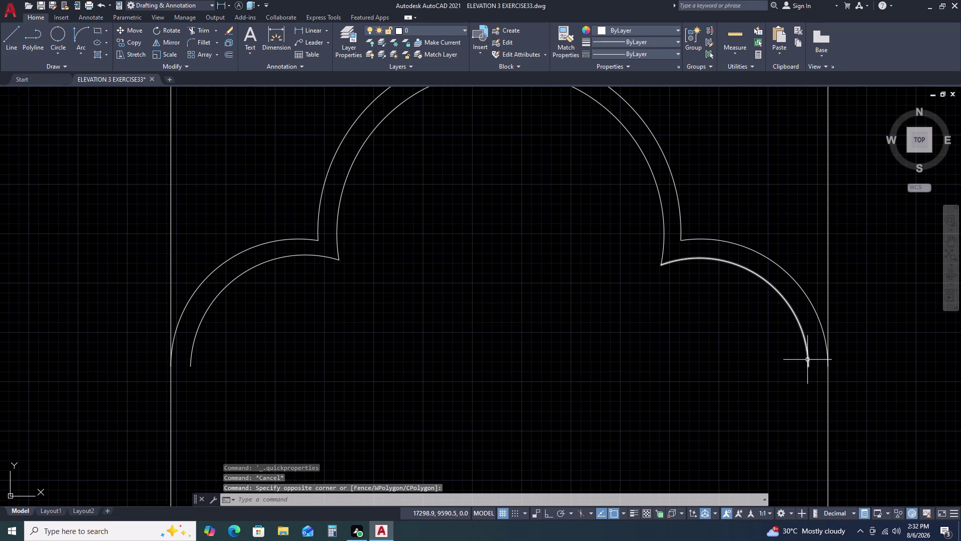
click(808, 359)
click(807, 368)
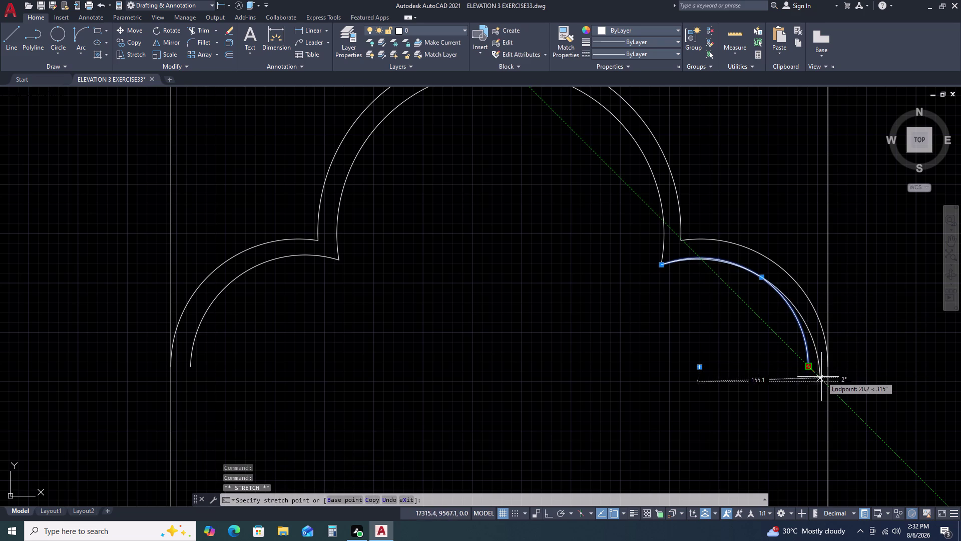
click(824, 394)
key(Escape)
scroll(down, 3)
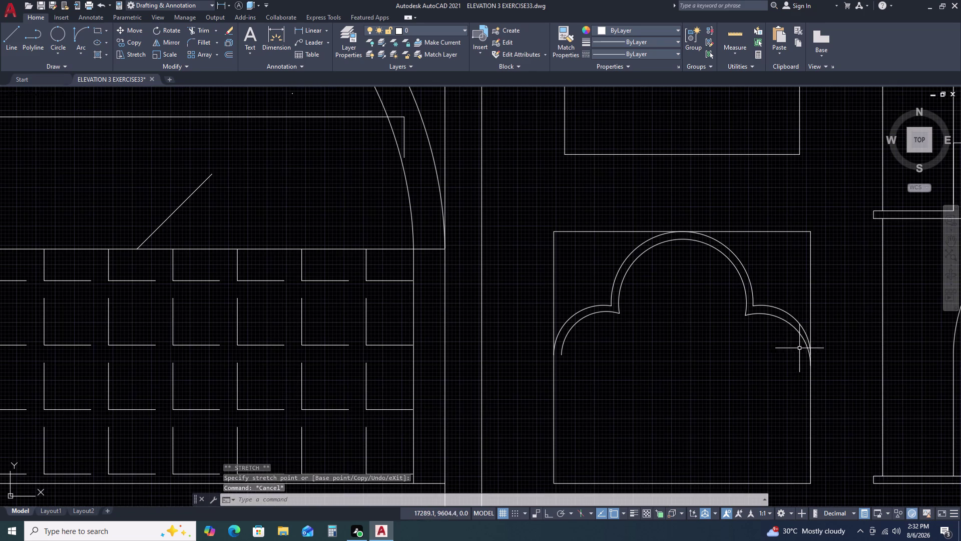
middle_drag(801, 331, 791, 301)
click(791, 293)
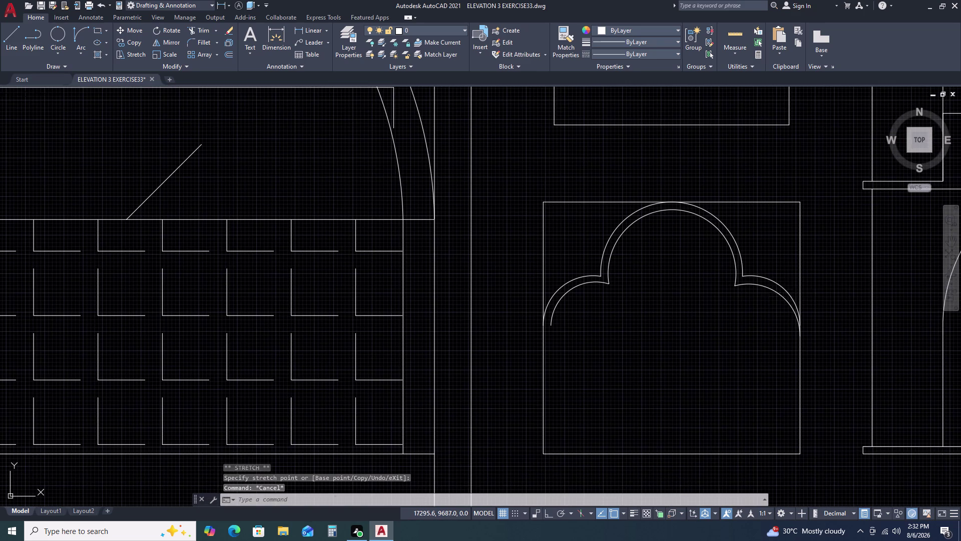
click(781, 286)
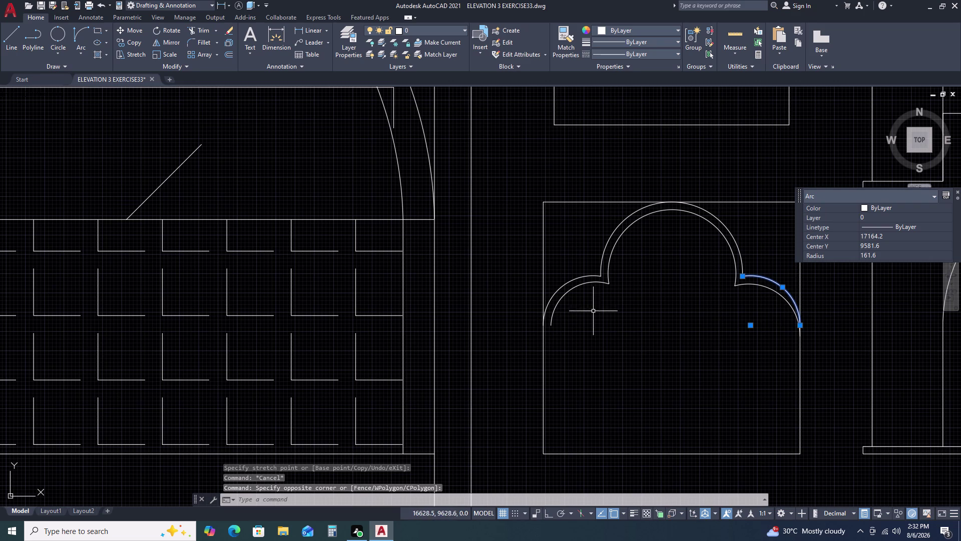
key(Escape)
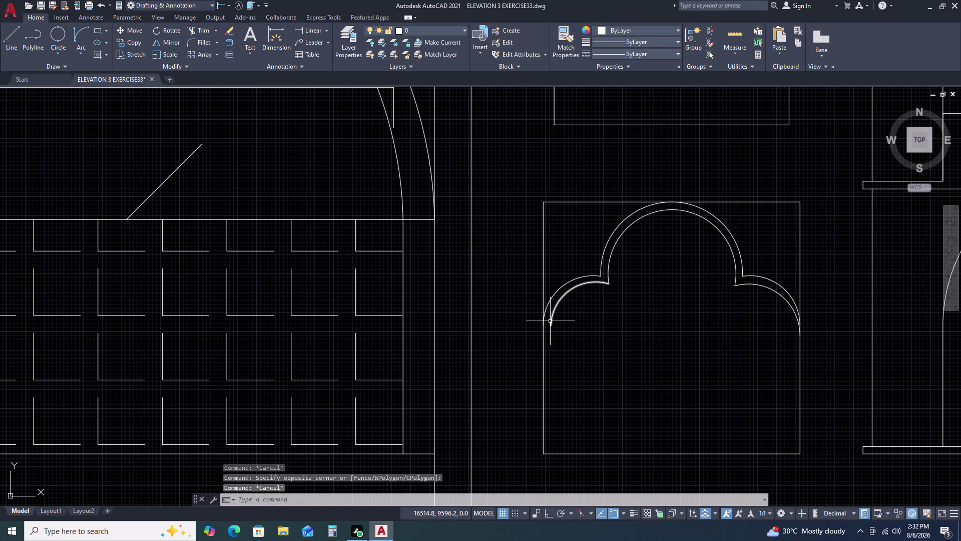
Try stretching the inner left arc's lower endpoint, then undo the change.
click(550, 321)
click(550, 324)
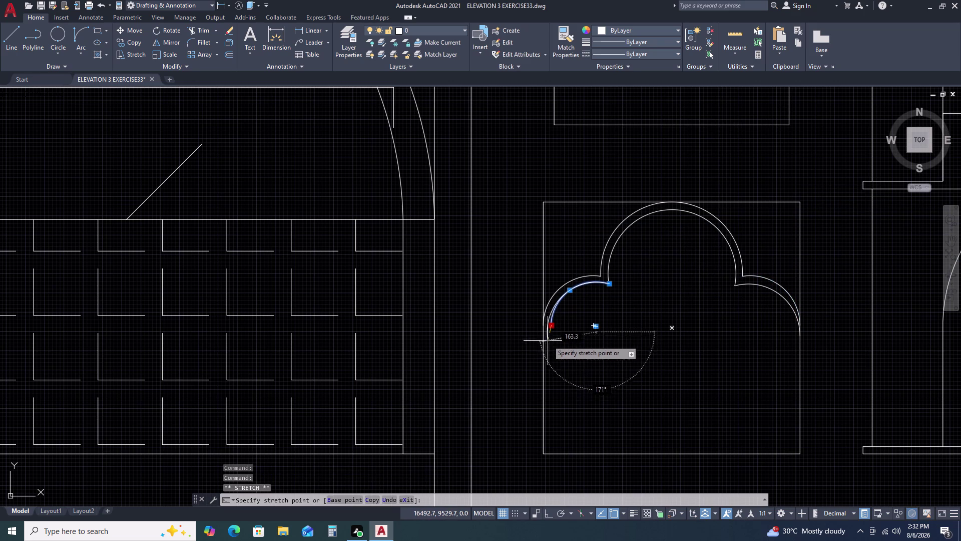
click(546, 346)
key(Escape)
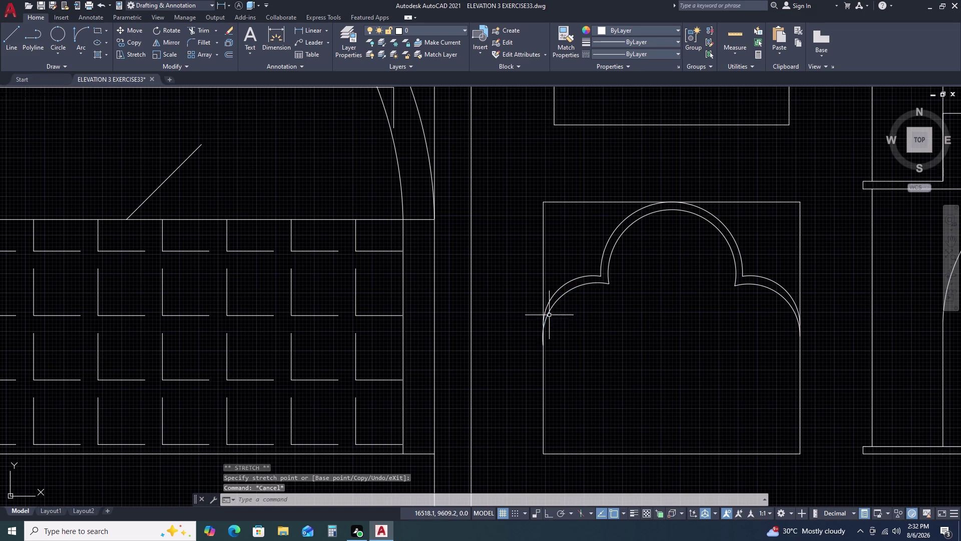
scroll(up, 3)
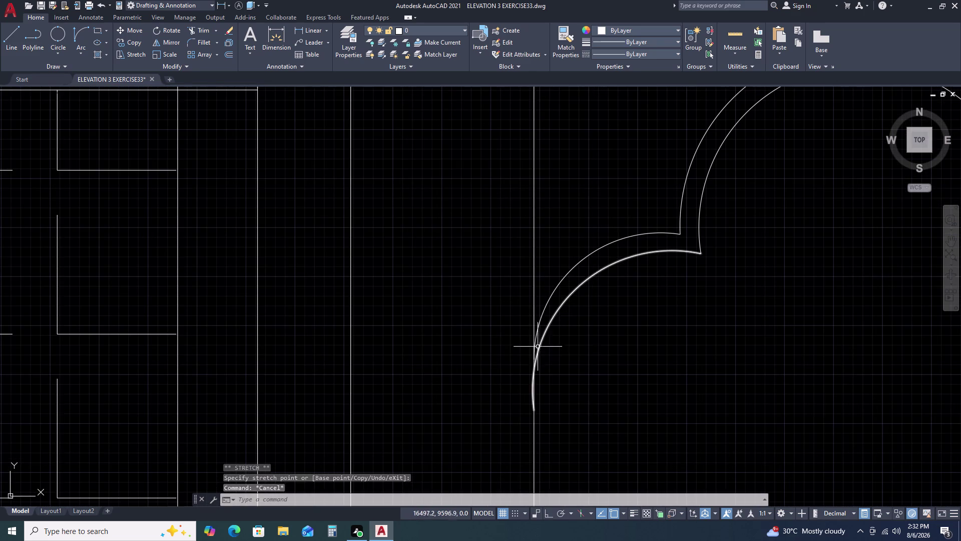
key(ctrl+z)
key(ctrl+z)
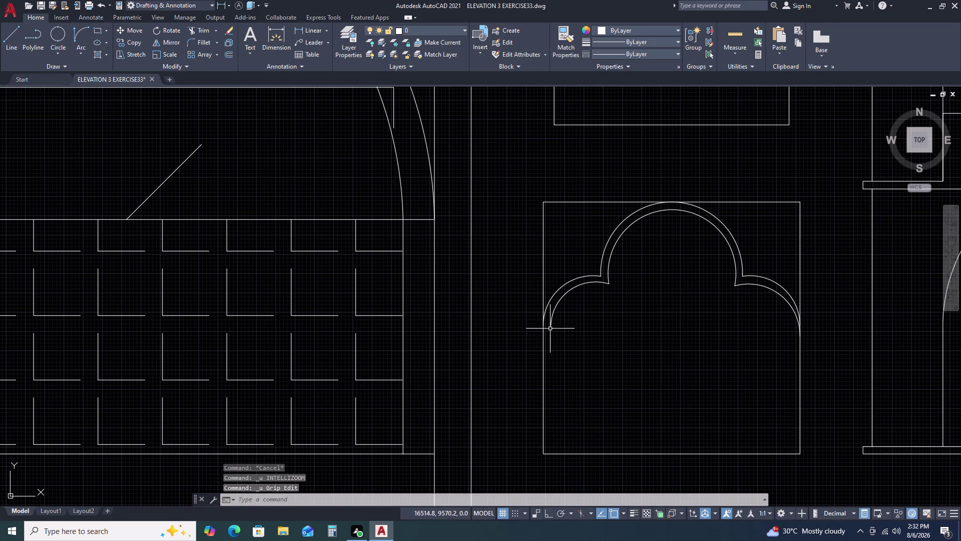
Extend the left arc toward the window's side line, then cancel and undo the edits.
click(552, 319)
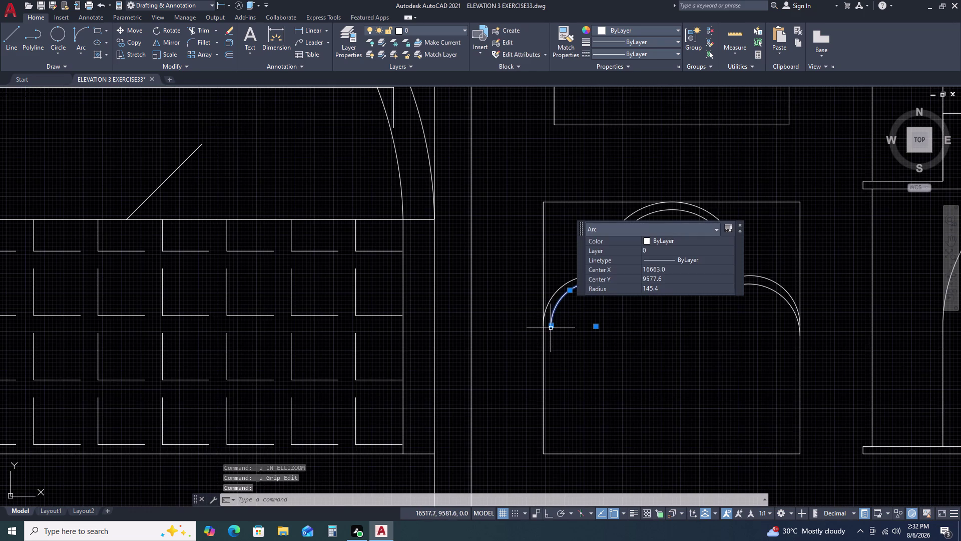
double_click(552, 326)
double_click(546, 344)
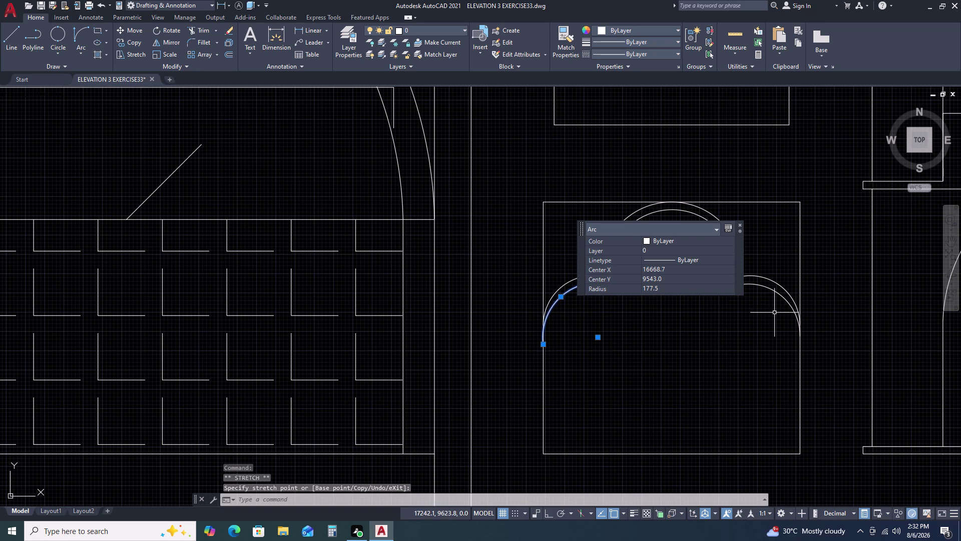
key(Escape)
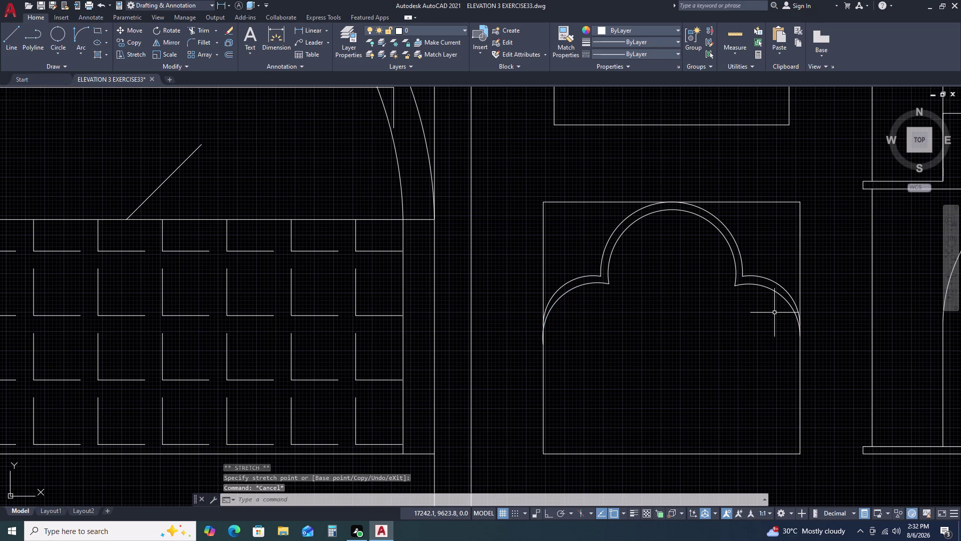
key(ctrl+z)
key(ctrl+z)
key(ctrl+z)
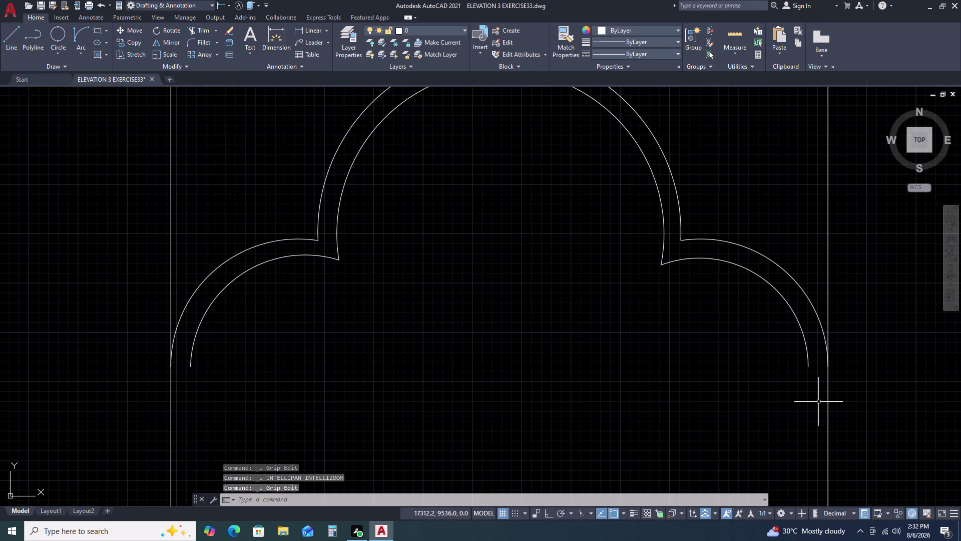
Select the right pair of arcs and try stretching their lower endpoints, then cancel.
double_click(805, 269)
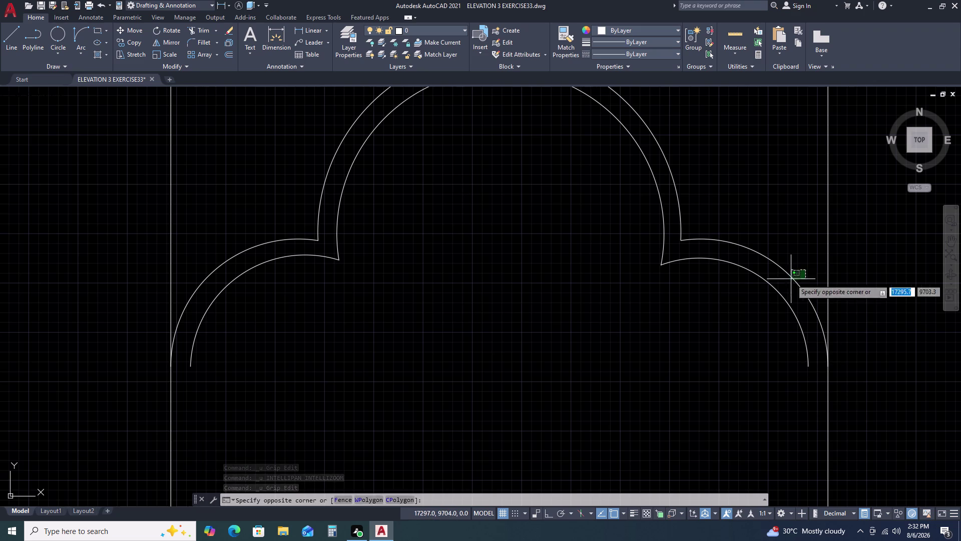
double_click(733, 326)
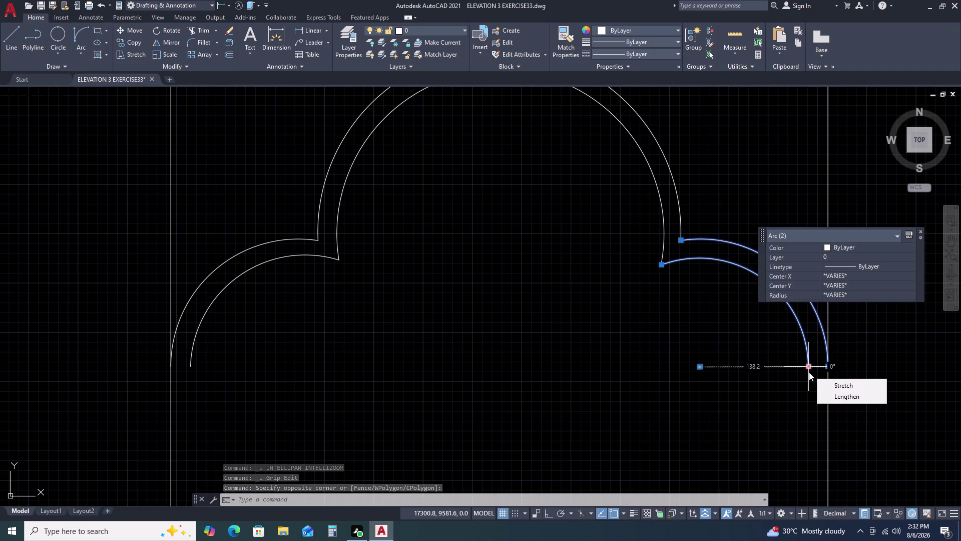
double_click(810, 364)
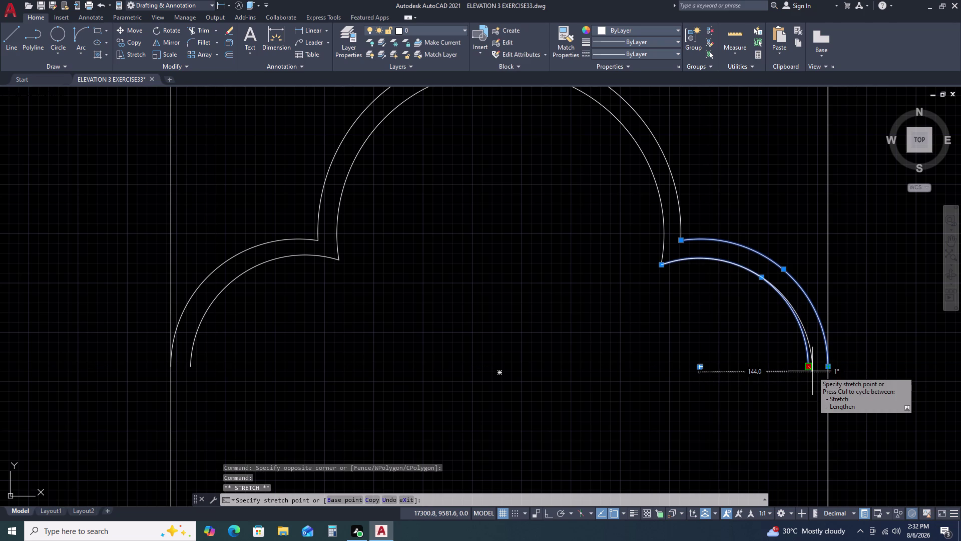
key(Escape)
scroll(down, 3)
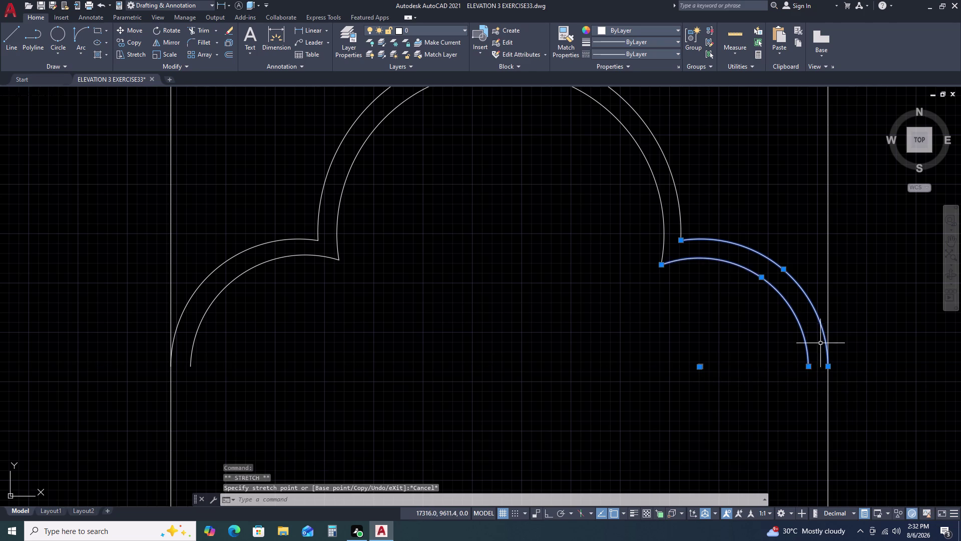
scroll(down, 3)
scroll(up, 3)
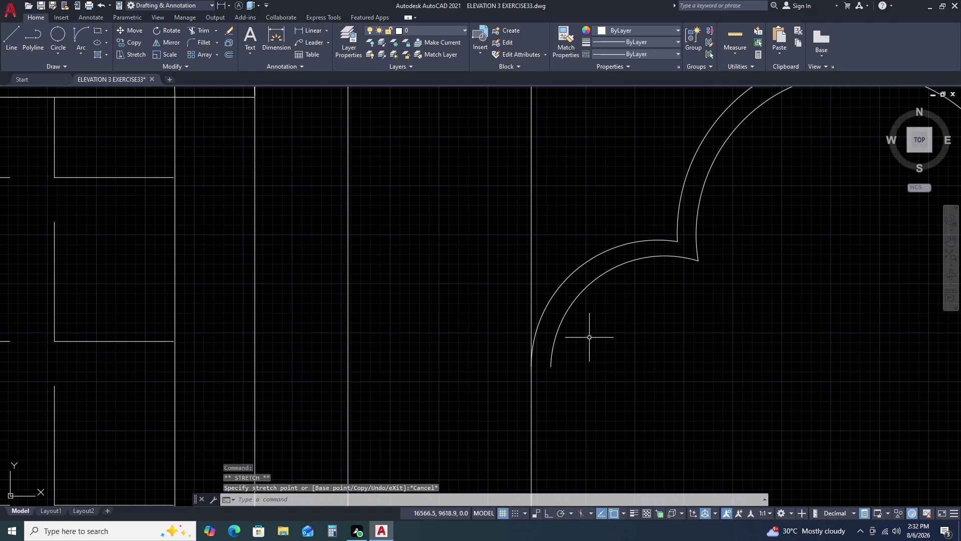
Select the left pair of arcs and the inner left arc's endpoint, then cancel.
double_click(590, 337)
drag(585, 331, 582, 326)
drag(575, 335, 563, 313)
double_click(536, 260)
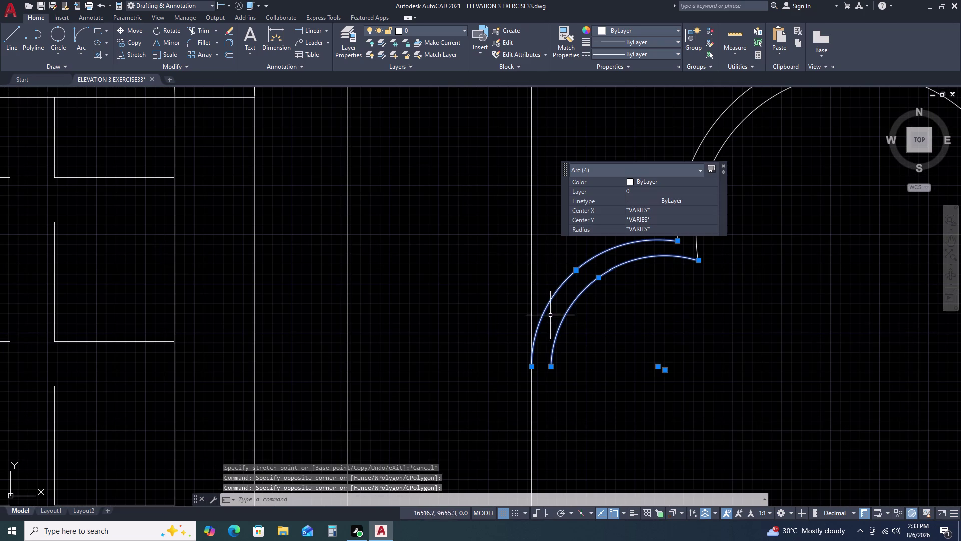
key(Escape)
key(Escape)
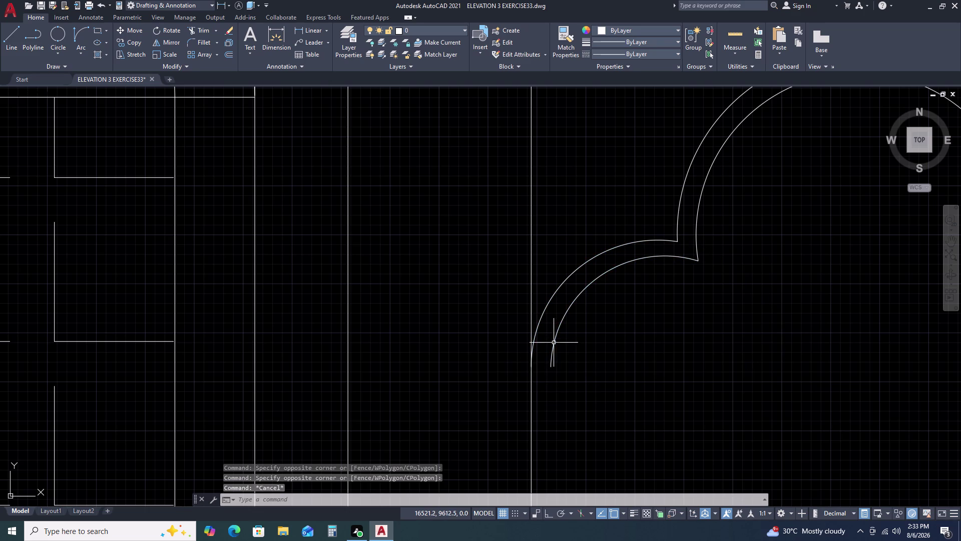
double_click(555, 343)
double_click(553, 365)
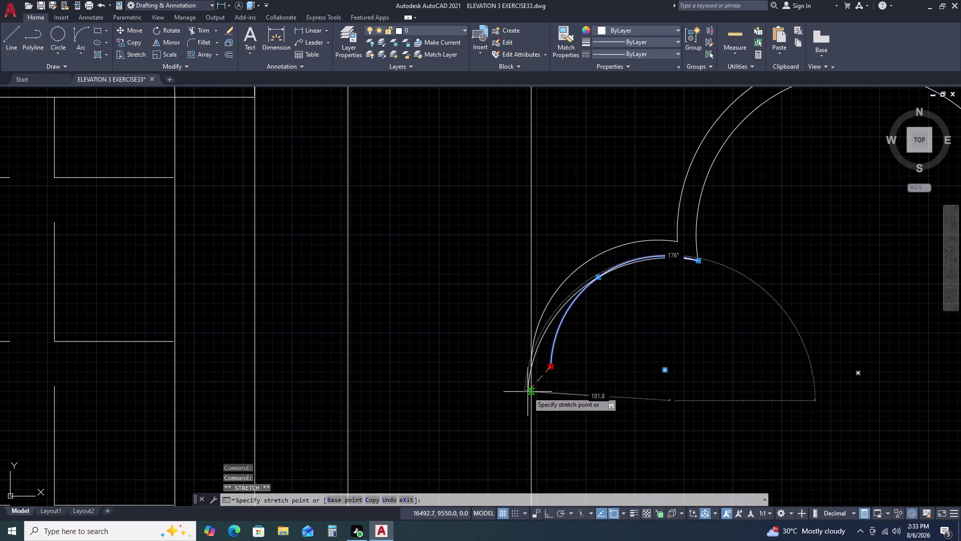
key(Escape)
key(Escape)
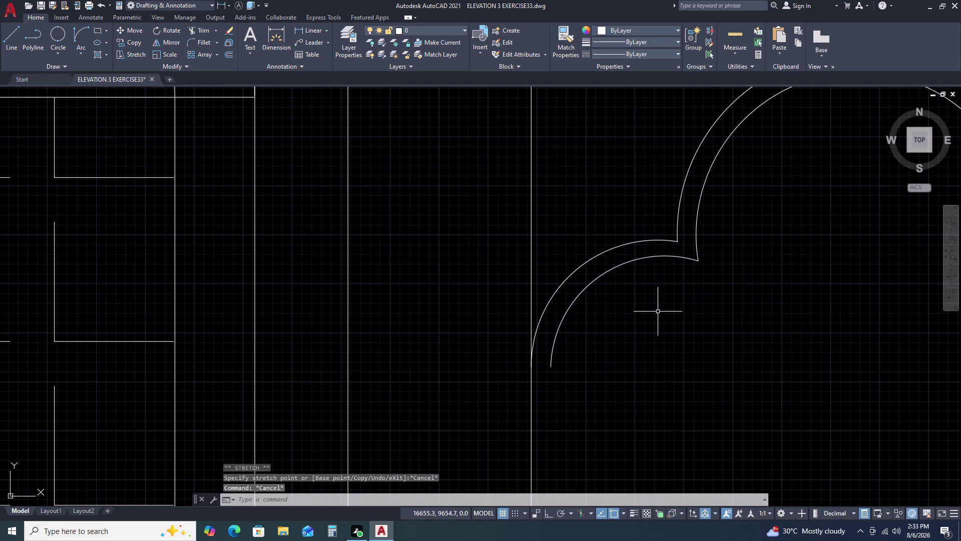
Erase the inner lower-left arc and pan the whole window panel back into view.
double_click(616, 260)
double_click(593, 307)
key(Delete)
scroll(down, 3)
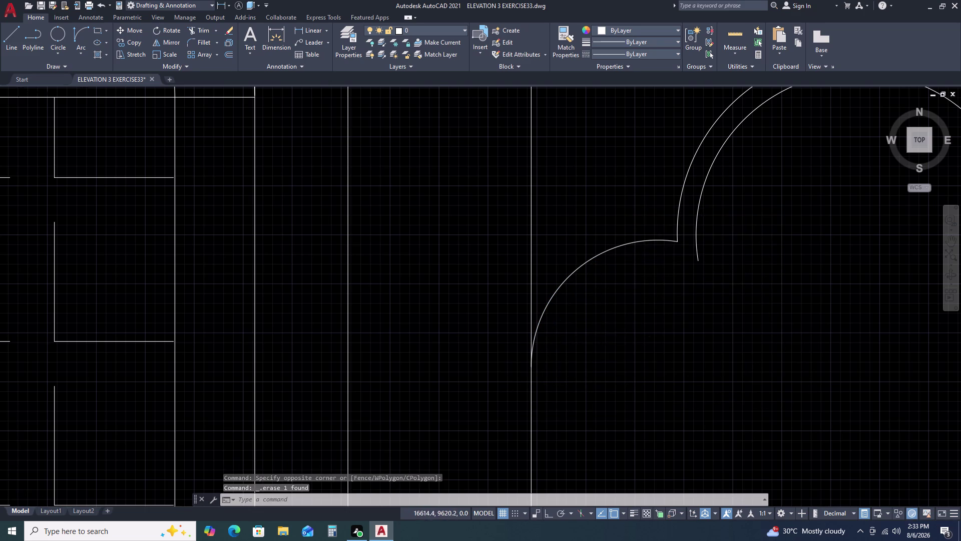
scroll(down, 3)
middle_drag(712, 330, 663, 314)
Delete the small right arc and stretch the right arch arc's lower end outward.
click(750, 289)
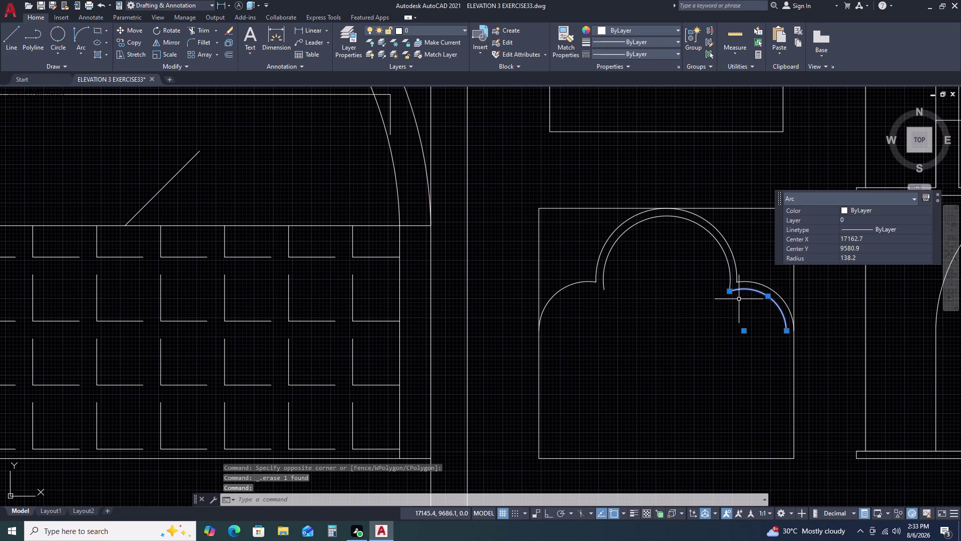
key(Delete)
triple_click(758, 274)
click(758, 273)
double_click(751, 291)
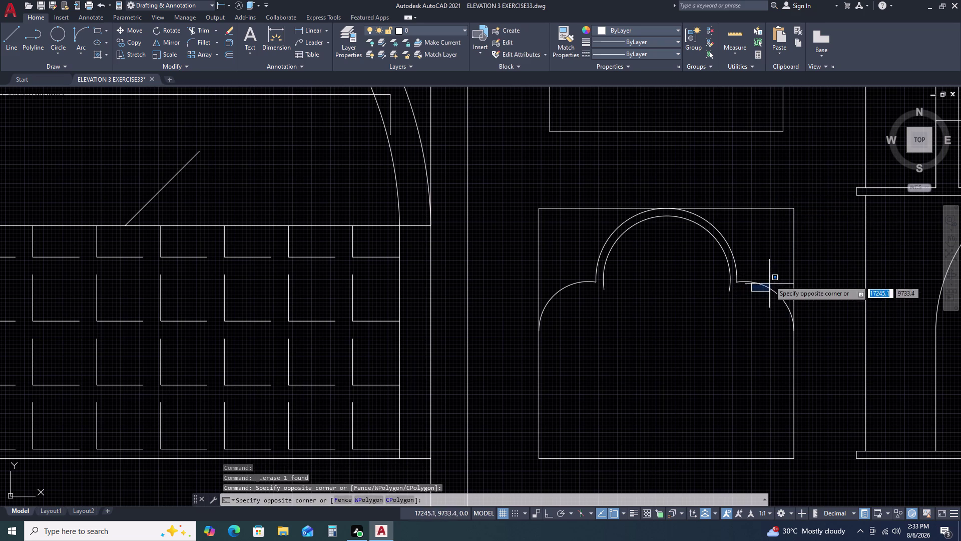
click(765, 277)
click(772, 284)
click(753, 302)
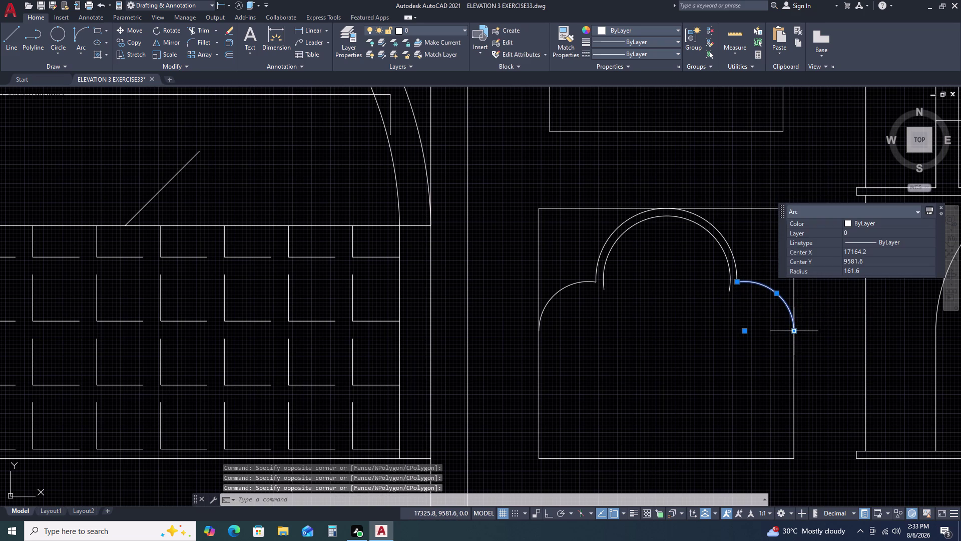
click(793, 330)
double_click(809, 351)
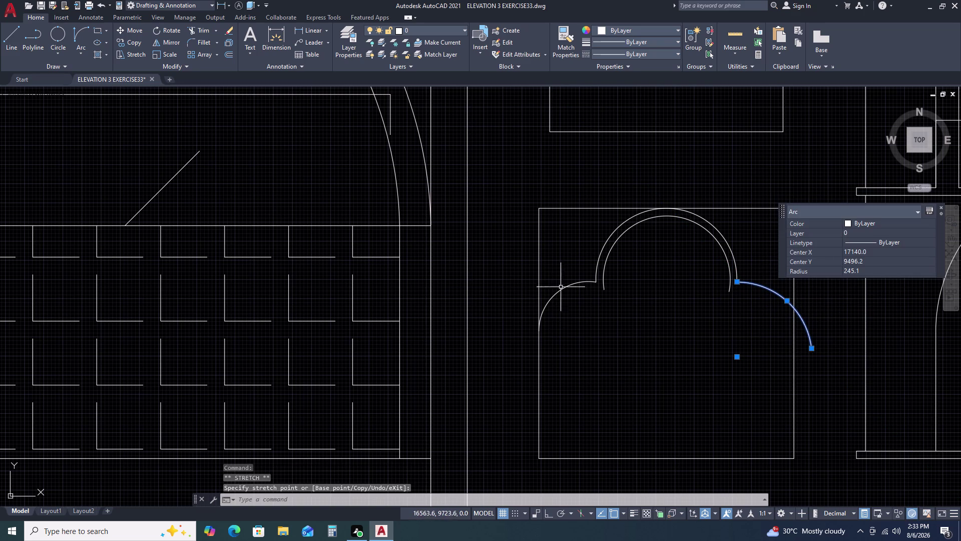
Stretch the left arch arc's lower endpoint outward.
double_click(566, 279)
click(554, 308)
double_click(540, 332)
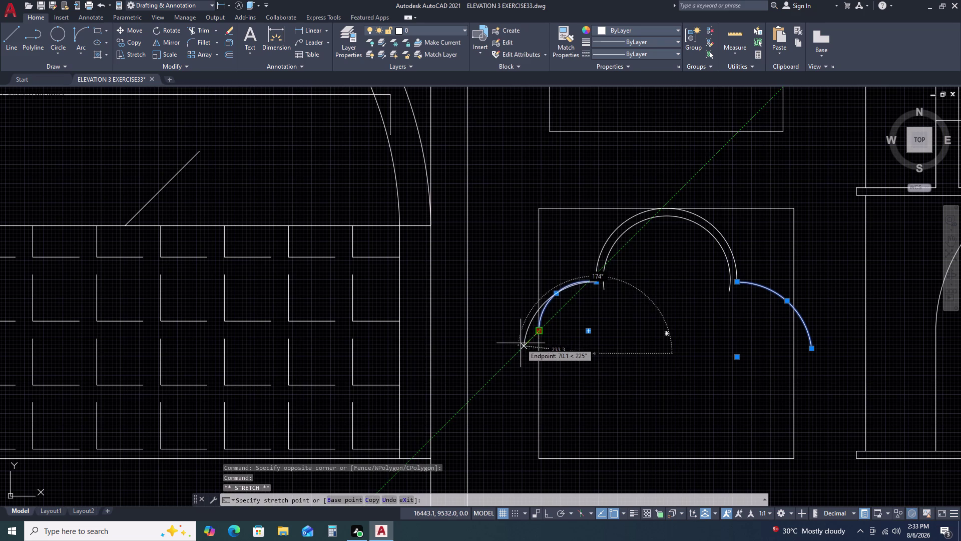
double_click(520, 343)
Cancel the stretch and start OFFSET with a 25-unit distance.
key(Escape)
text(O)
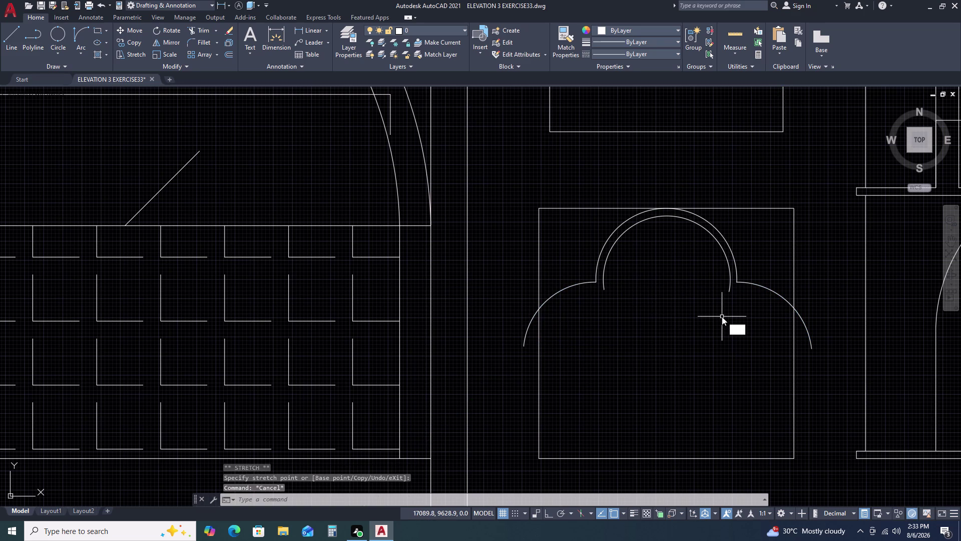
key(space)
key(space)
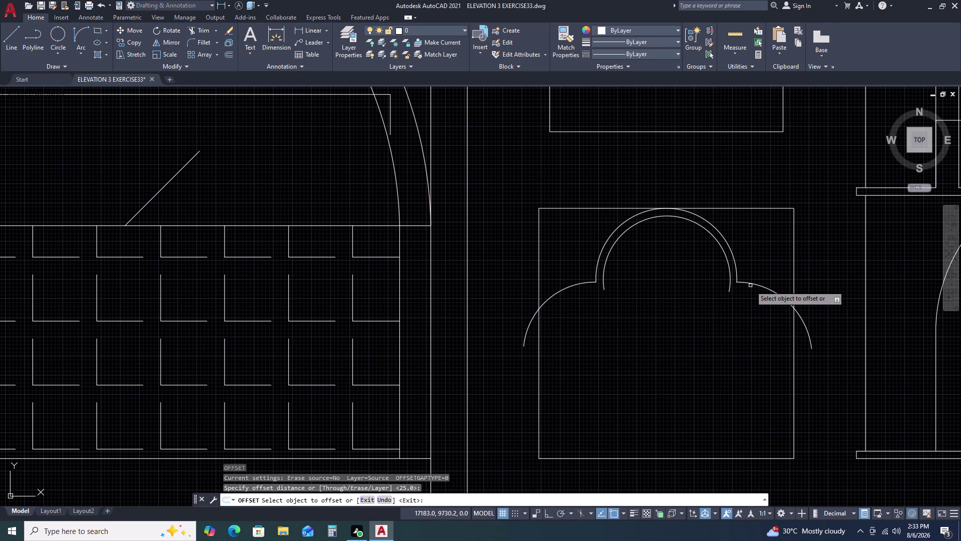
Offset the right and left side arcs outward by 25.
double_click(753, 283)
double_click(741, 310)
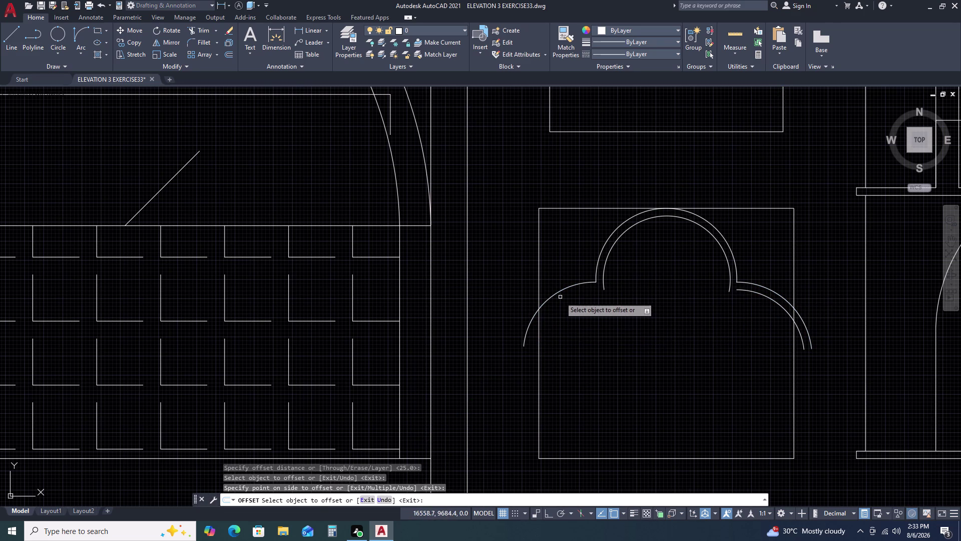
click(561, 290)
double_click(586, 337)
key(Escape)
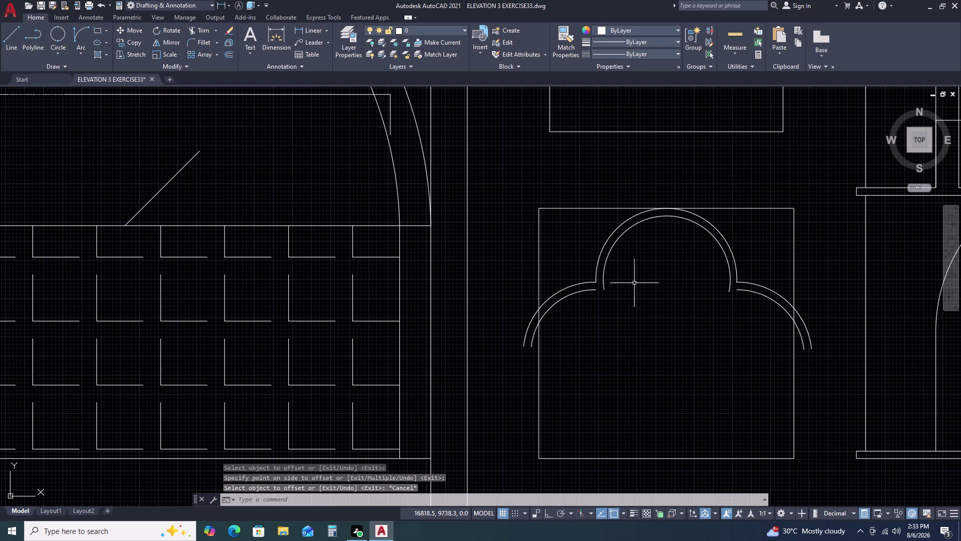
scroll(up, 3)
Stretch the new left arc's upper end onto the arch outline.
double_click(591, 291)
click(589, 289)
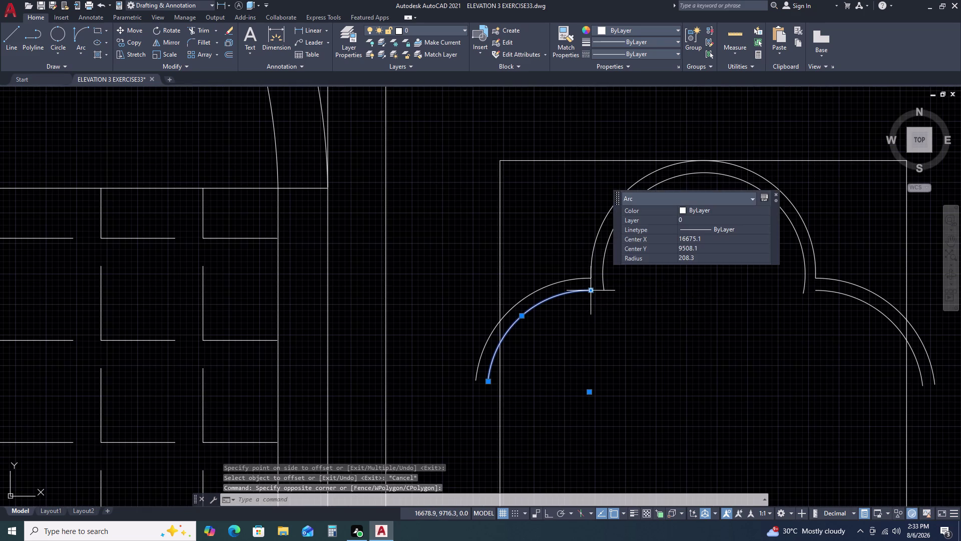
click(591, 289)
double_click(601, 292)
key(Escape)
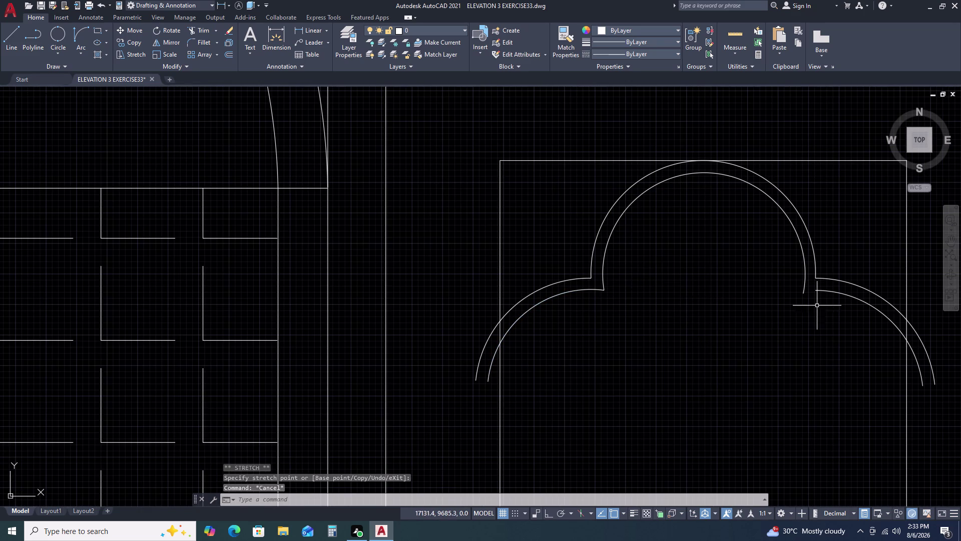
Stretch the new right arc's upper end onto the arch outline.
click(818, 288)
double_click(808, 294)
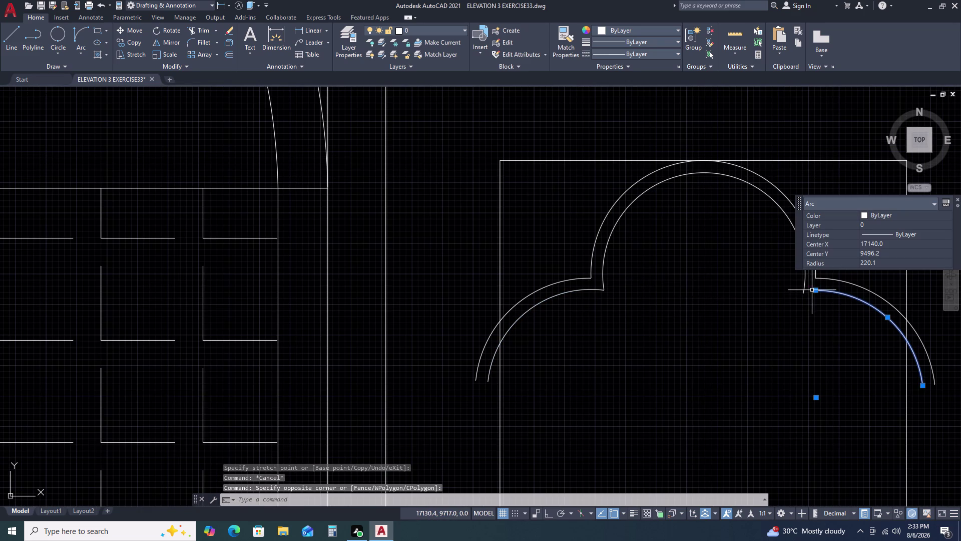
click(814, 290)
click(800, 290)
key(Escape)
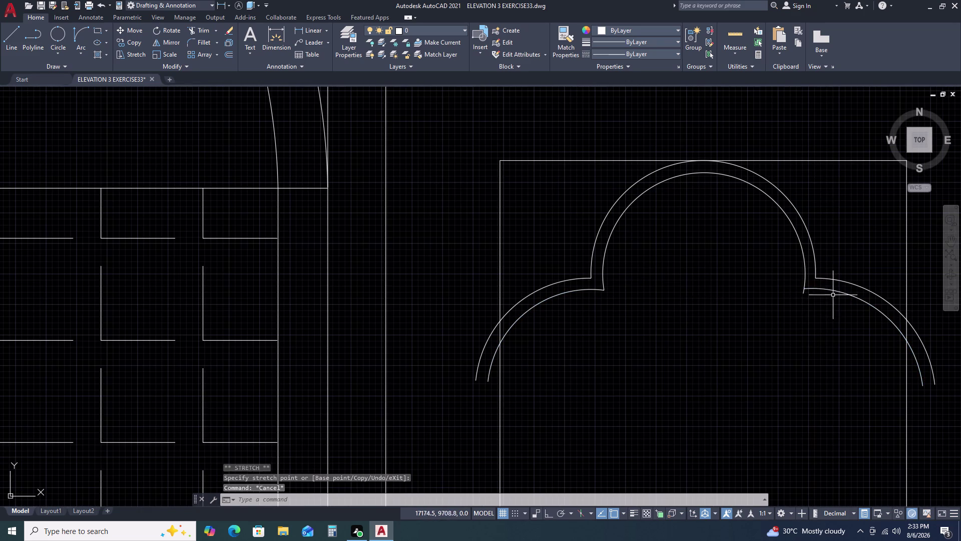
scroll(up, 3)
With TRIM, cut the right doubled arcs back to the frame edge.
text(T)
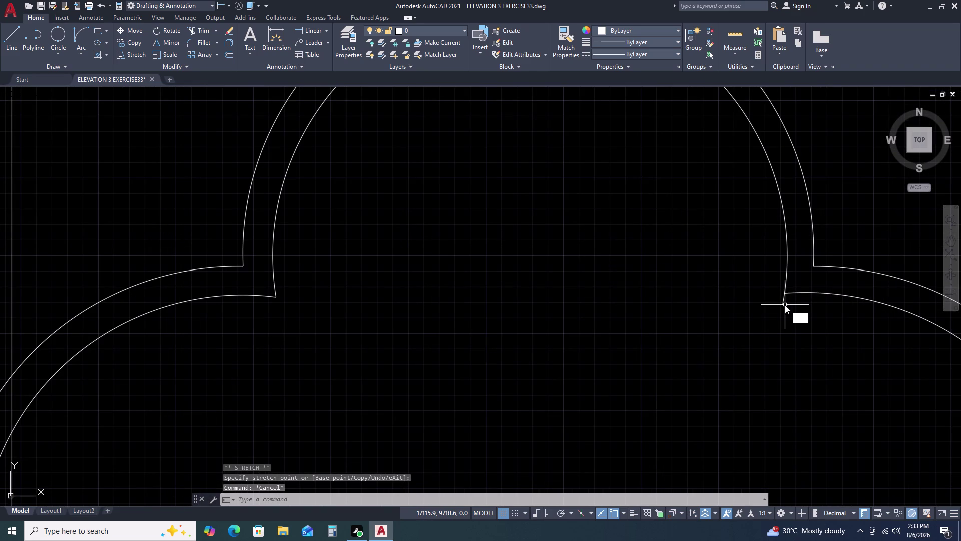
text(R)
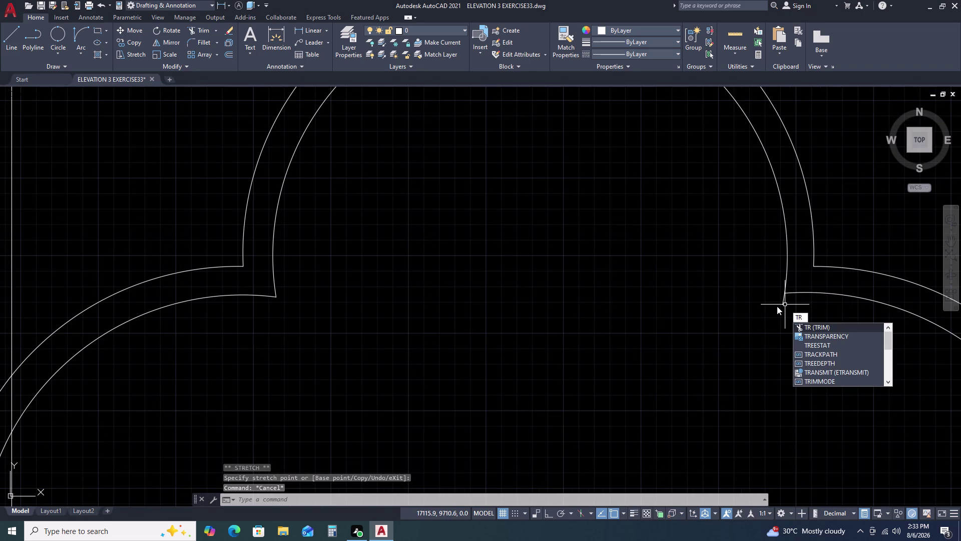
key(space)
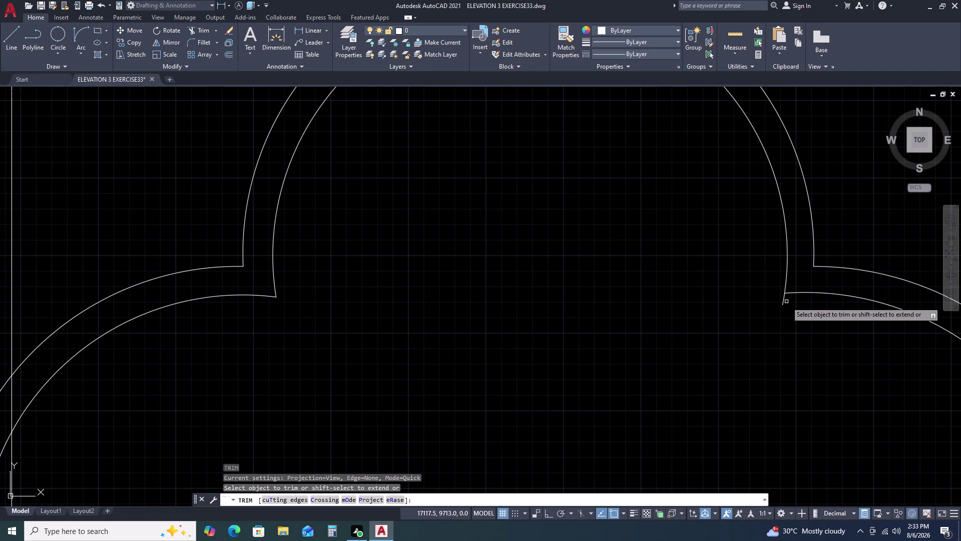
click(784, 301)
scroll(down, 3)
middle_drag(708, 367, 661, 284)
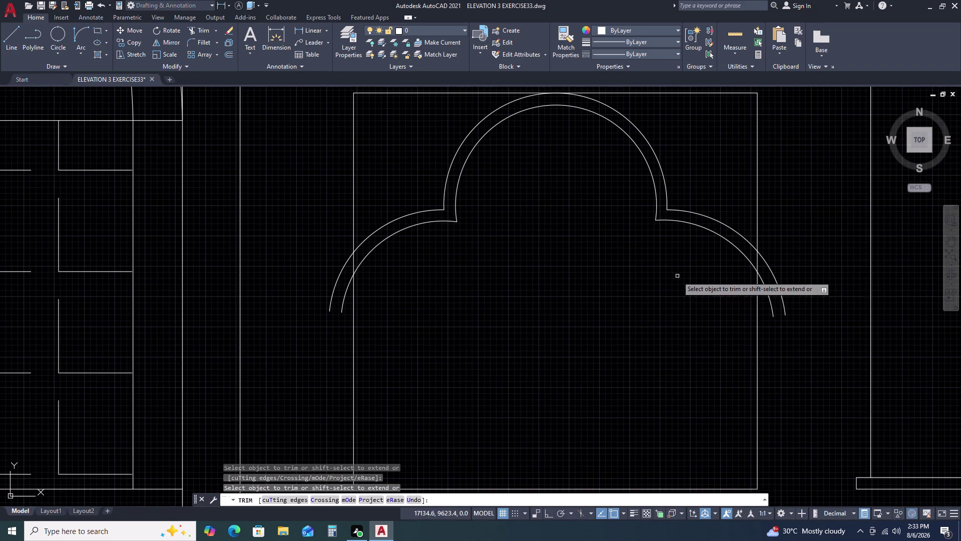
click(779, 259)
click(765, 313)
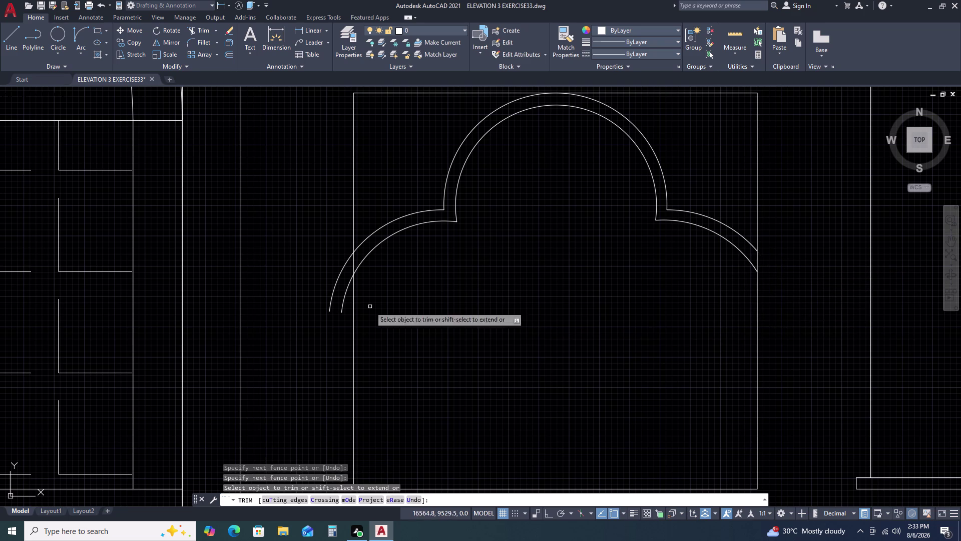
Trim the left doubled arcs back to the frame edge.
click(327, 251)
click(347, 303)
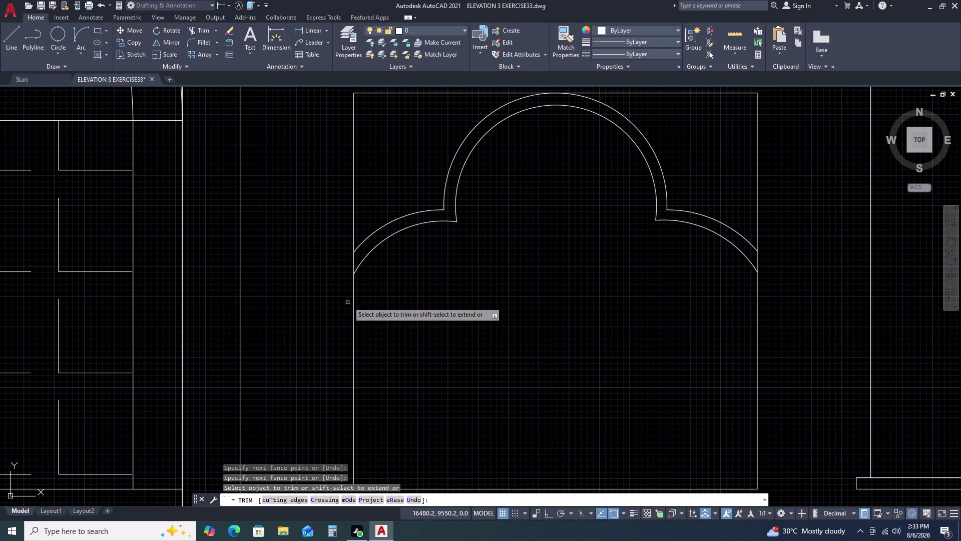
scroll(down, 3)
middle_drag(604, 293, 593, 246)
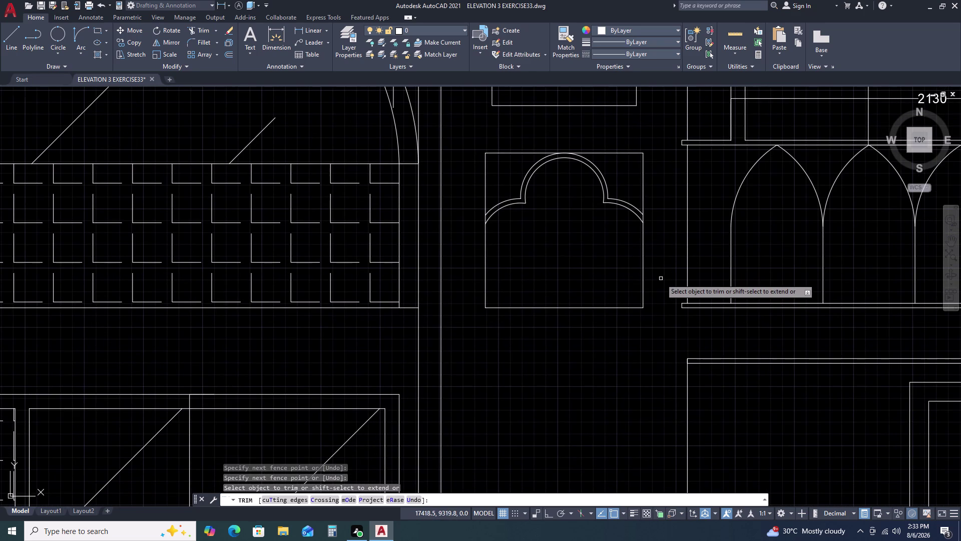
key(Escape)
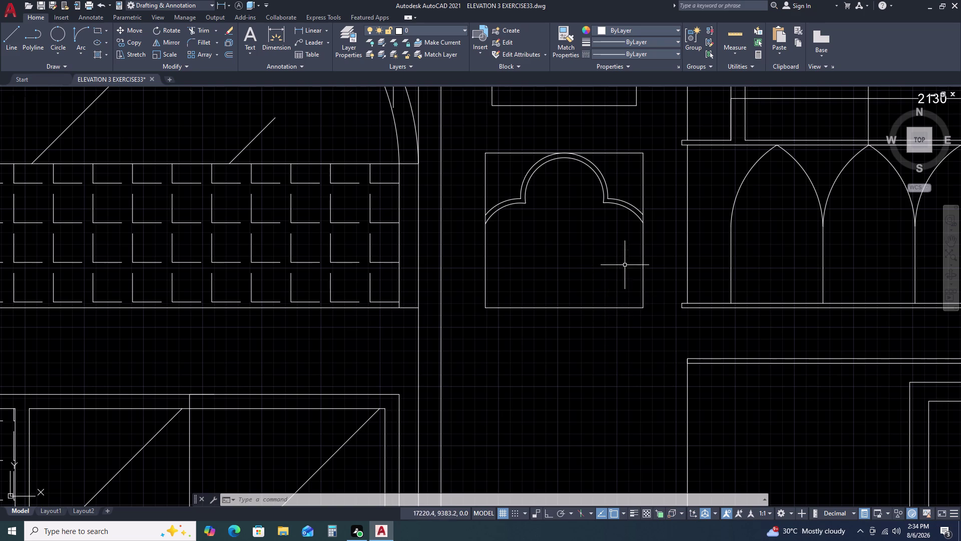
scroll(down, 3)
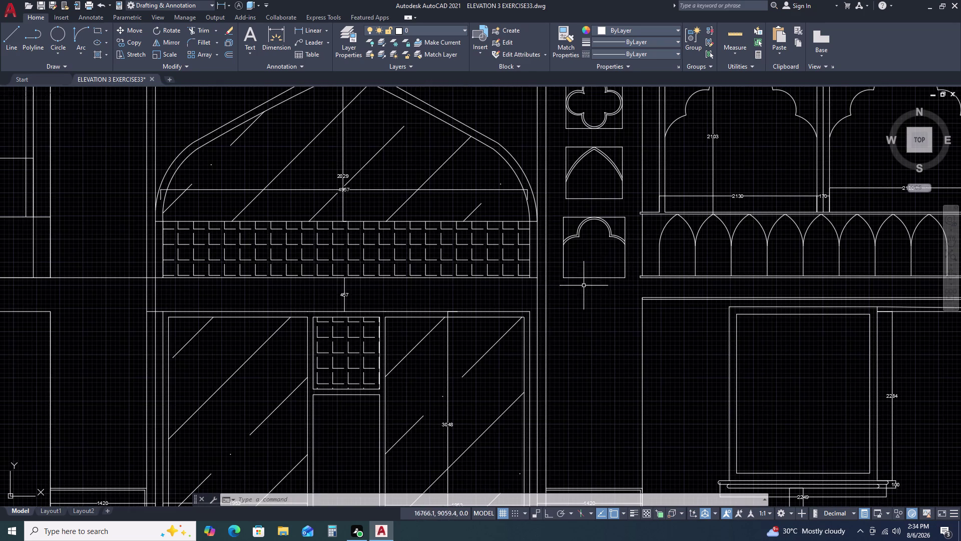
scroll(down, 3)
middle_drag(590, 306, 591, 267)
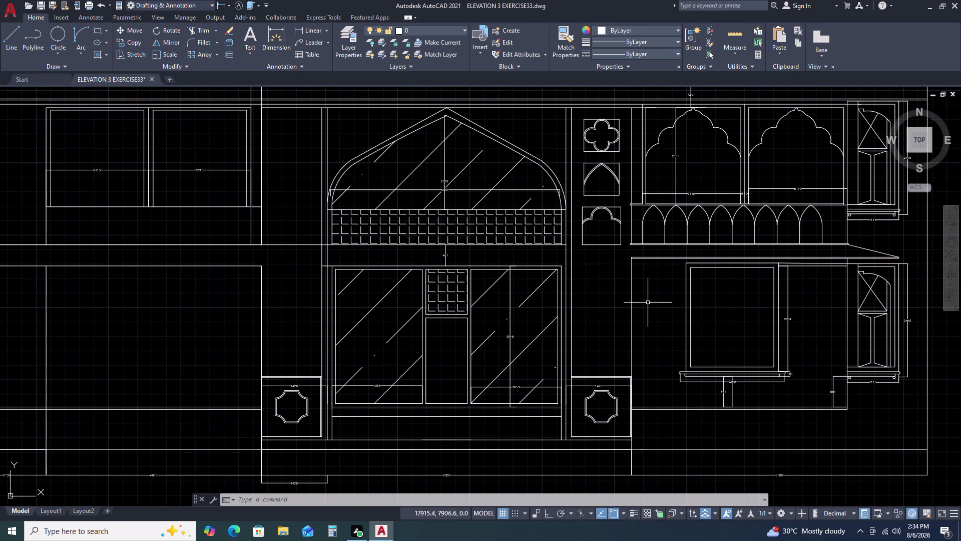
scroll(down, 3)
middle_drag(639, 313, 599, 257)
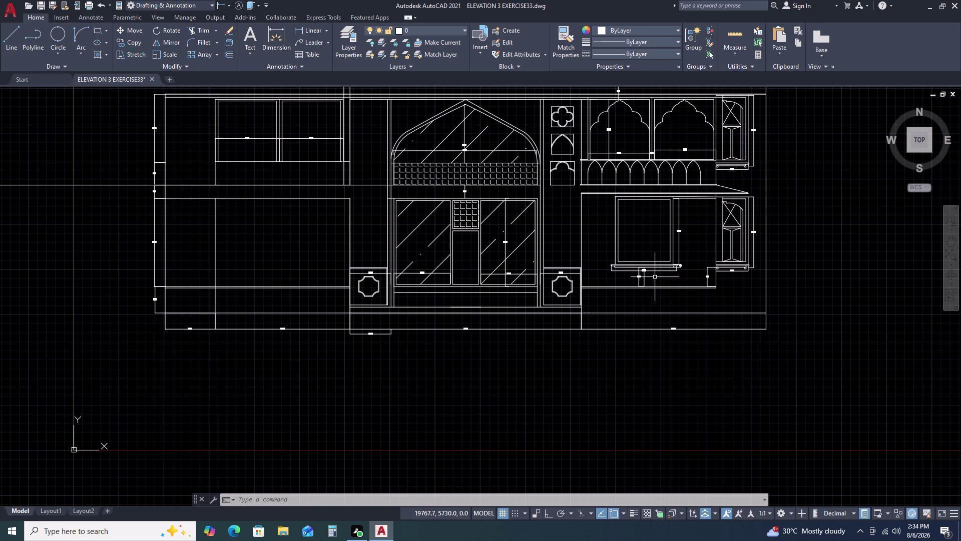
scroll(up, 3)
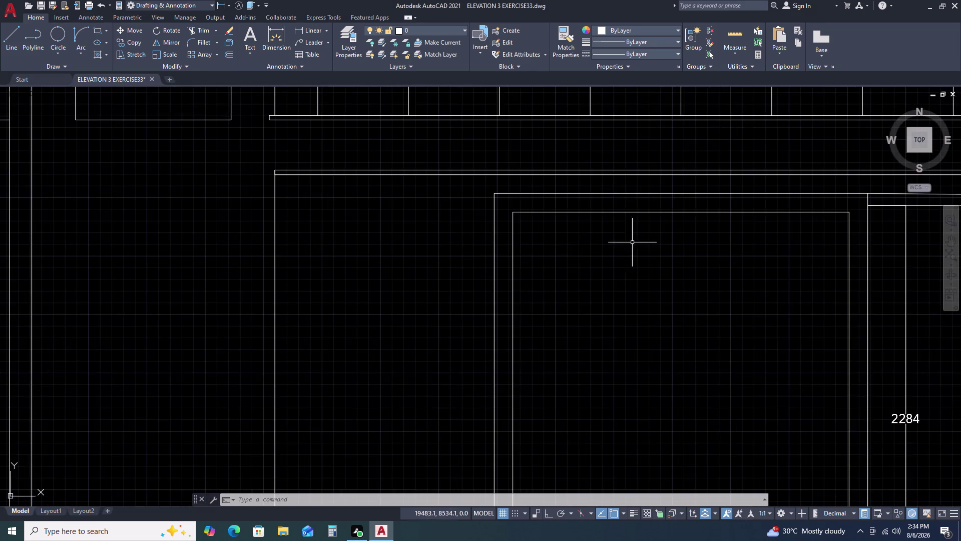
scroll(down, 3)
middle_click(658, 348)
middle_drag(647, 322, 636, 285)
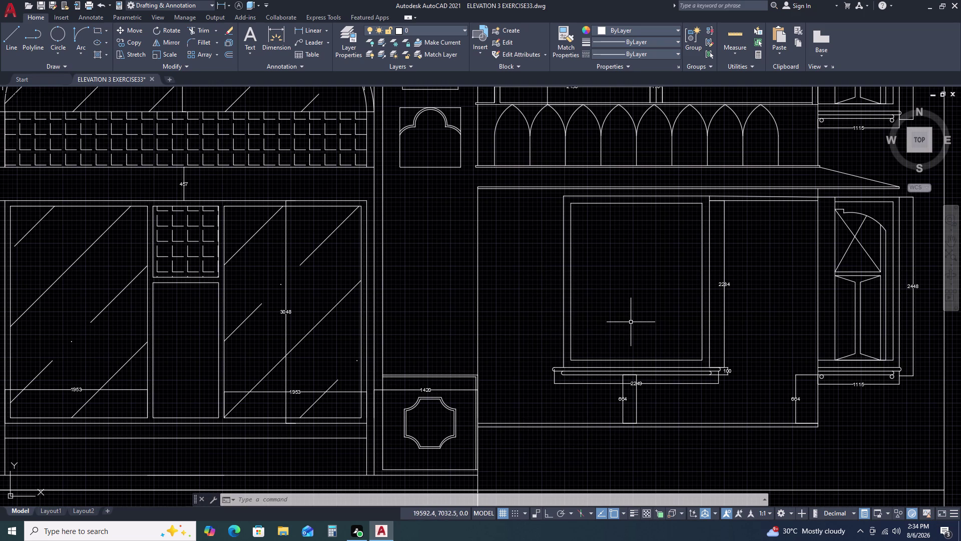
scroll(up, 3)
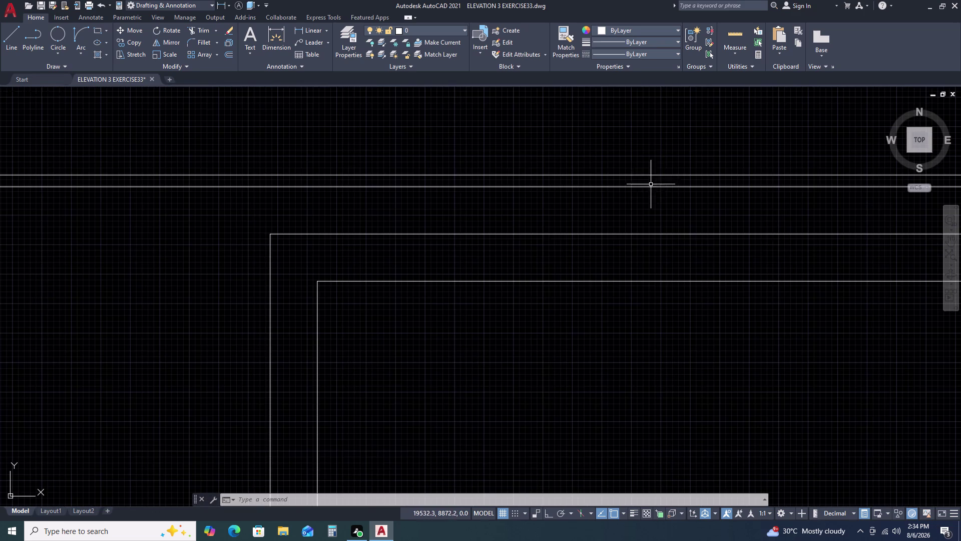
scroll(up, 3)
scroll(down, 3)
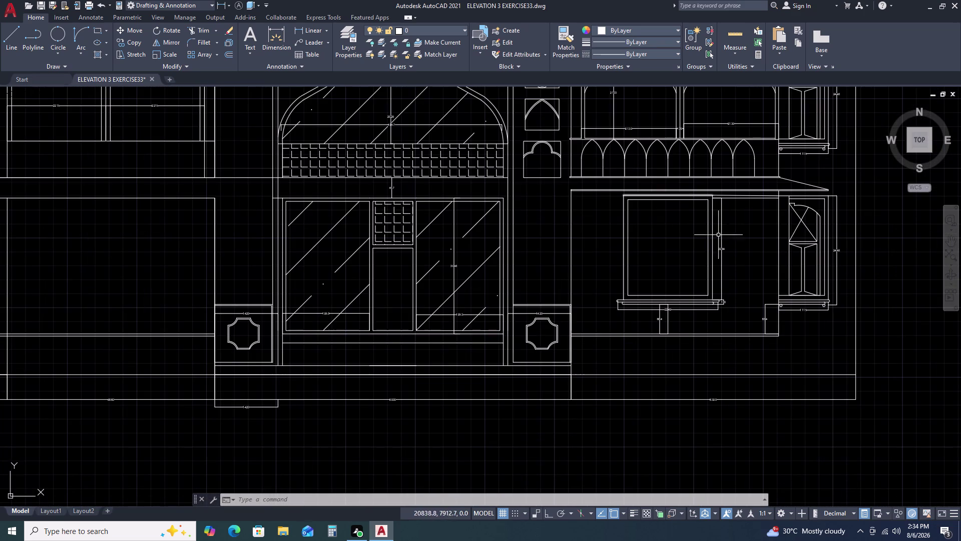
Draw a short vertical line at the right window's top.
key(l)
key(space)
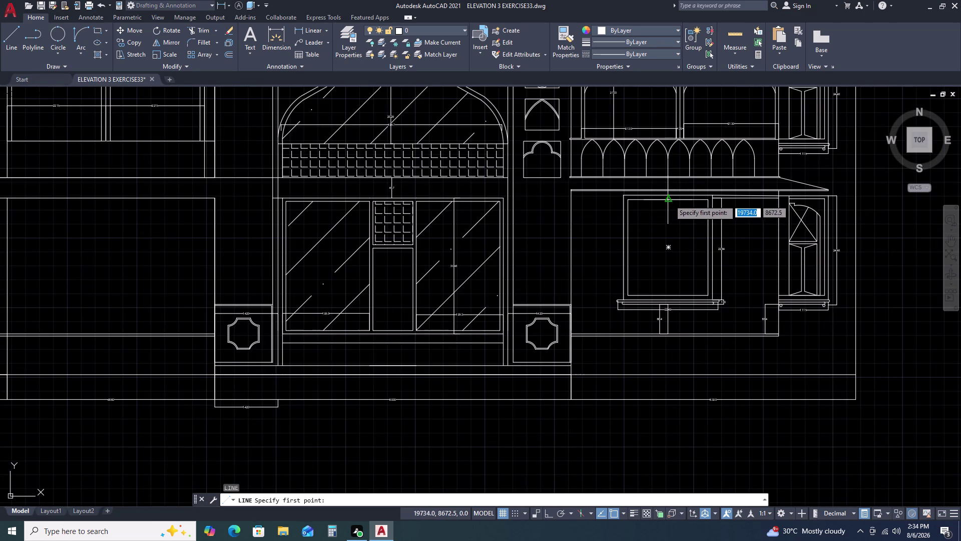
click(668, 199)
click(664, 223)
key(Escape)
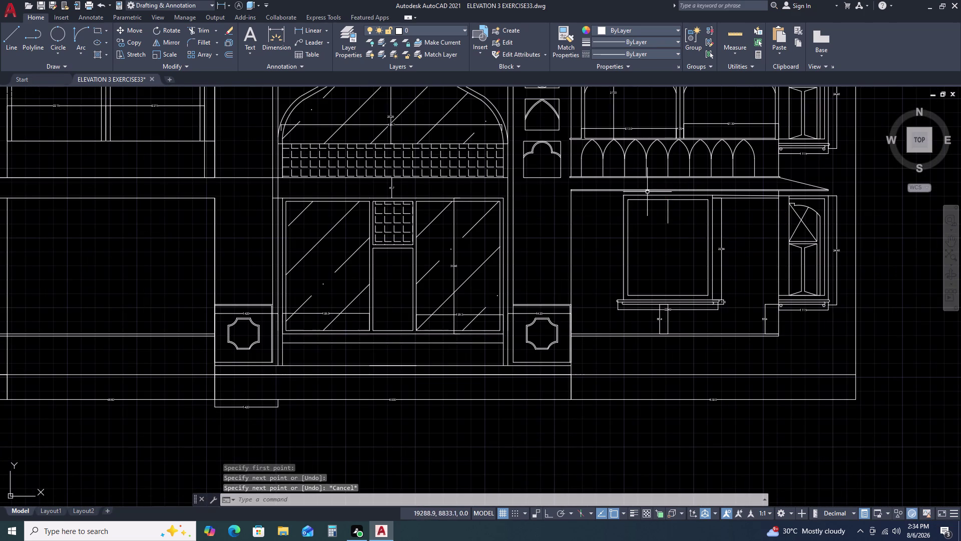
scroll(up, 3)
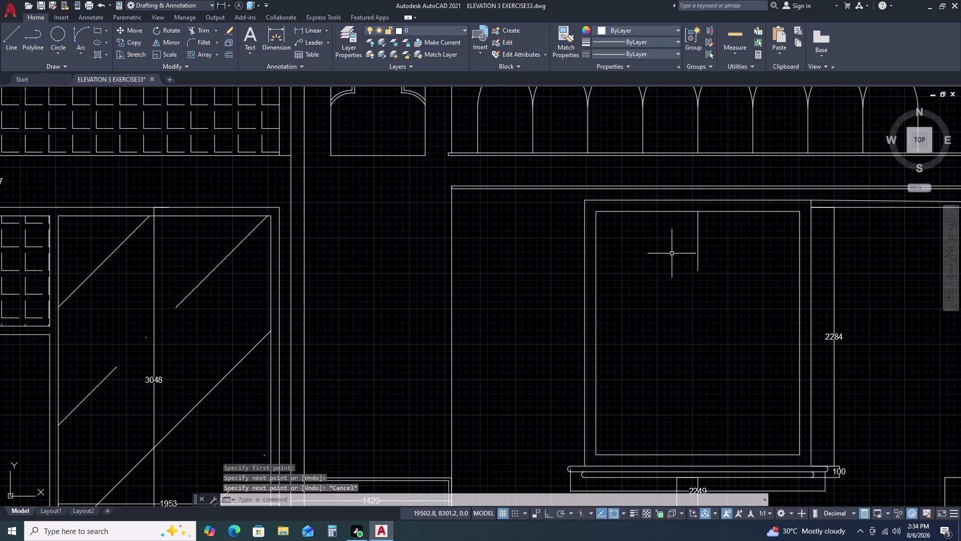
Draw an 1125-unit horizontal line inside the window top with Ortho on.
key(l)
key(space)
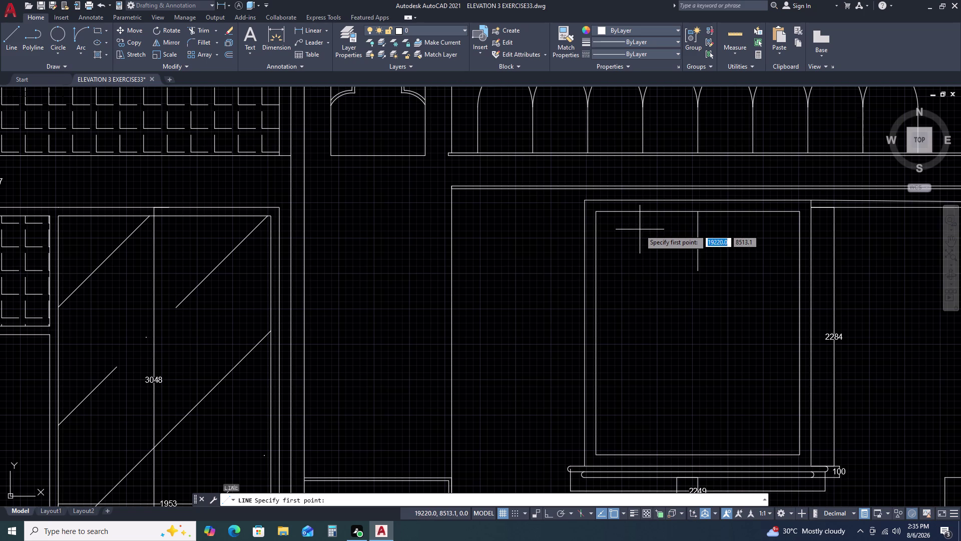
click(632, 227)
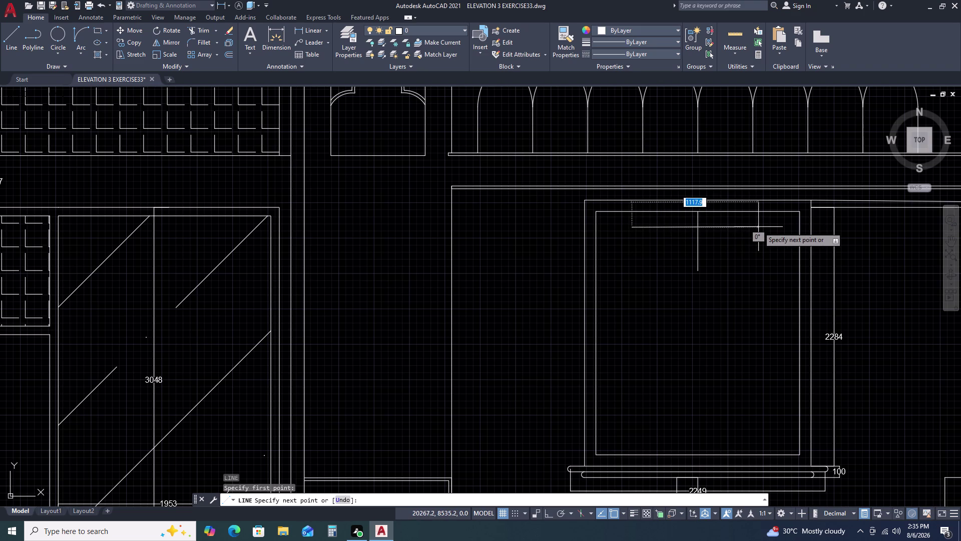
key(F8)
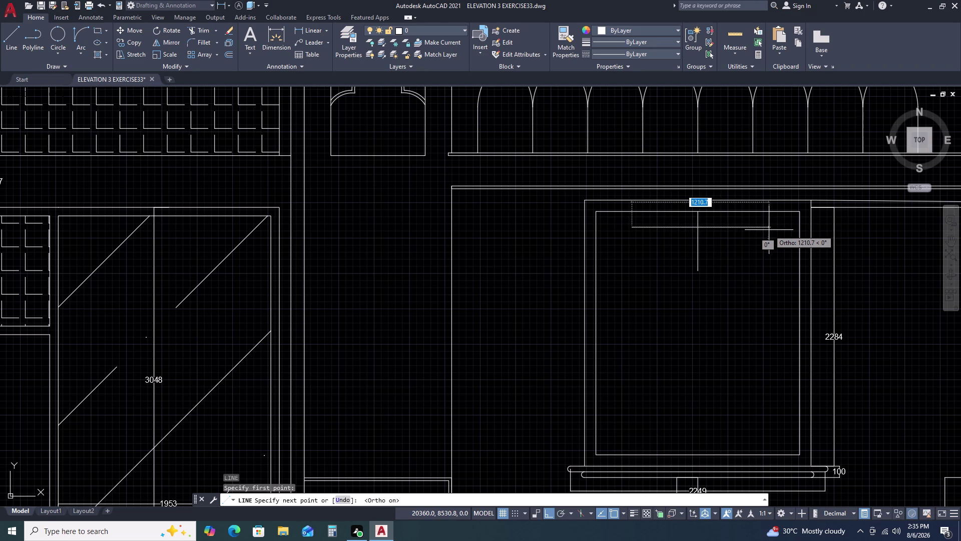
key(1)
key(1)
key(2)
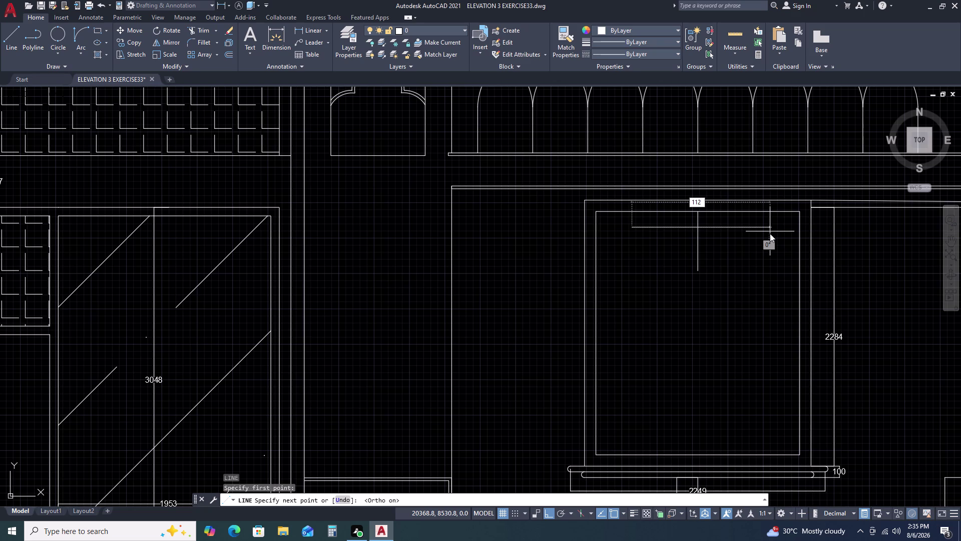
key(5)
key(space)
key(Escape)
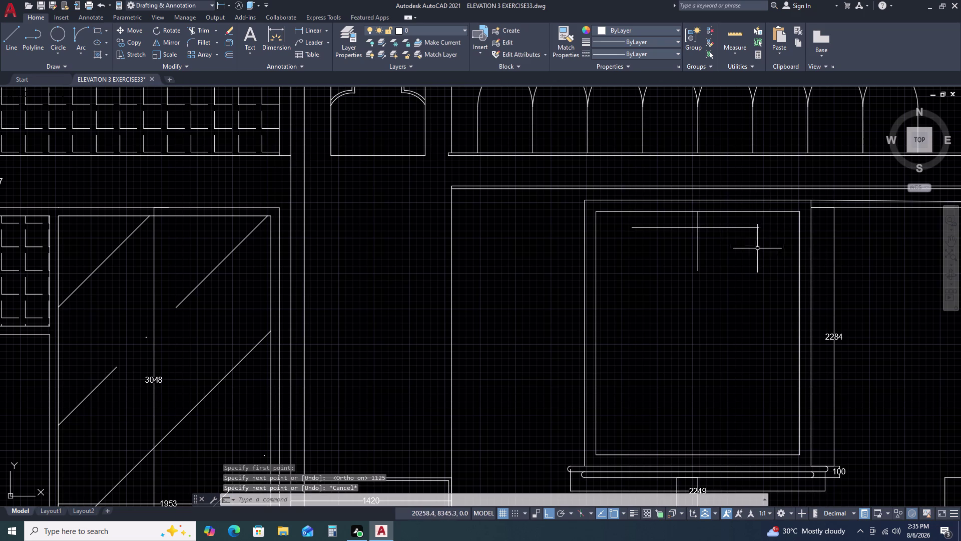
Move the horizontal line into position near the window top.
click(752, 227)
key(m)
key(space)
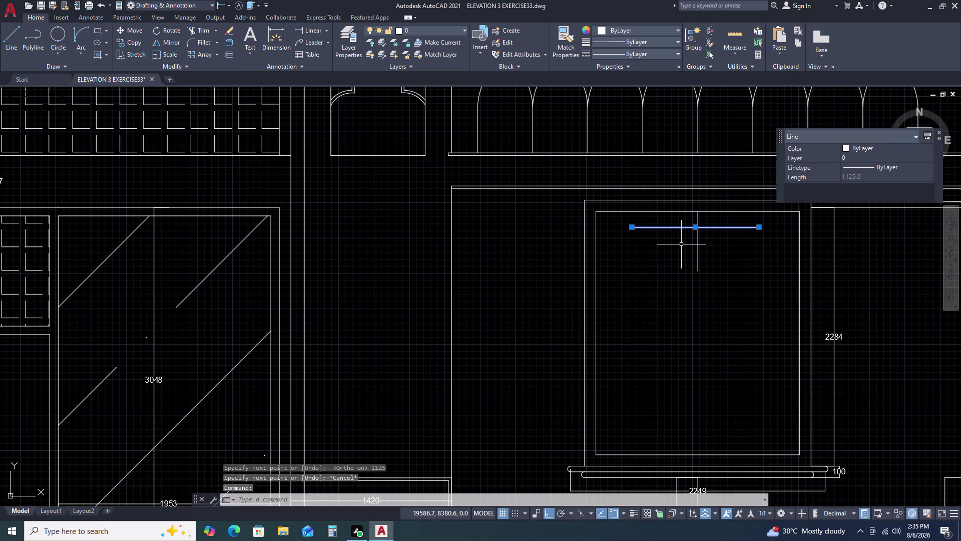
scroll(up, 3)
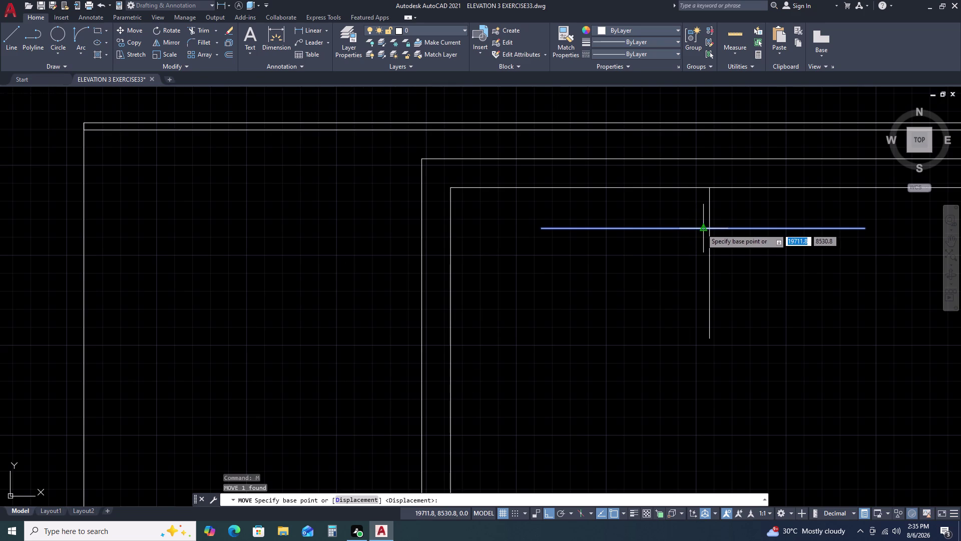
click(702, 228)
click(711, 227)
scroll(down, 3)
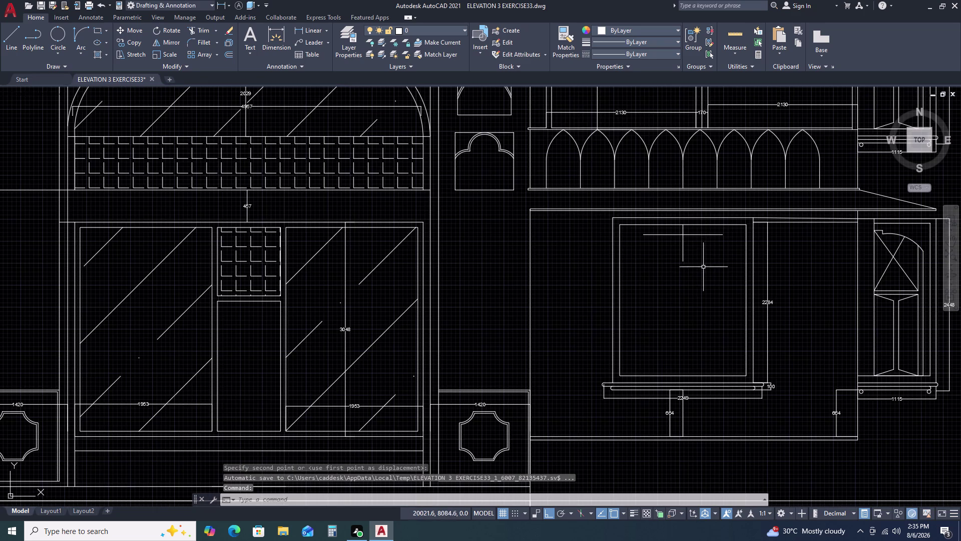
key(Escape)
middle_drag(701, 273, 705, 227)
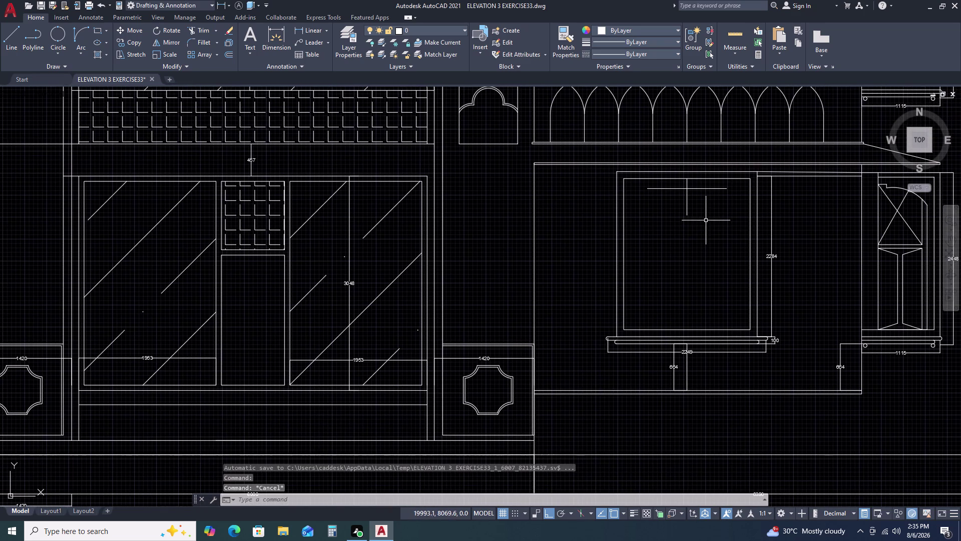
middle_drag(710, 270, 712, 241)
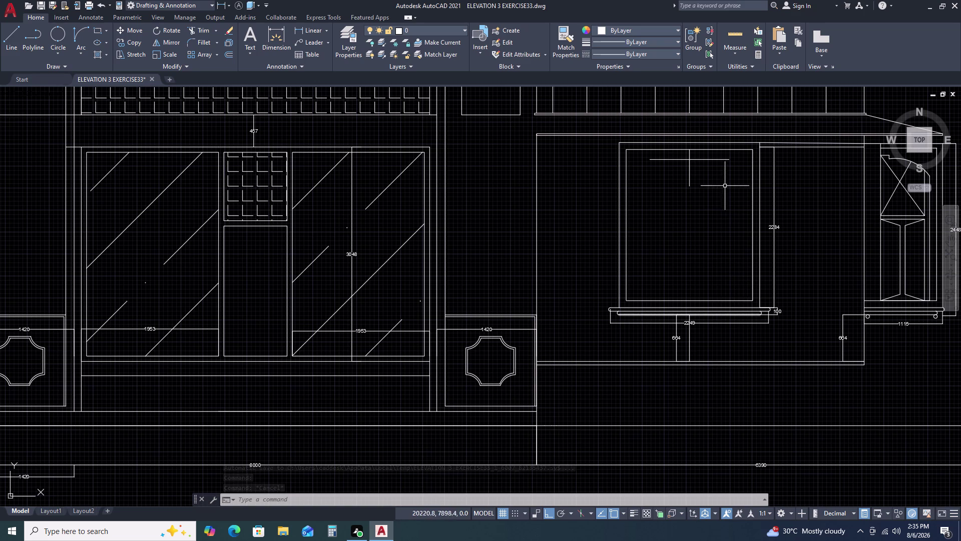
Erase the short vertical line and draw a 25-unit line.
click(700, 176)
click(678, 175)
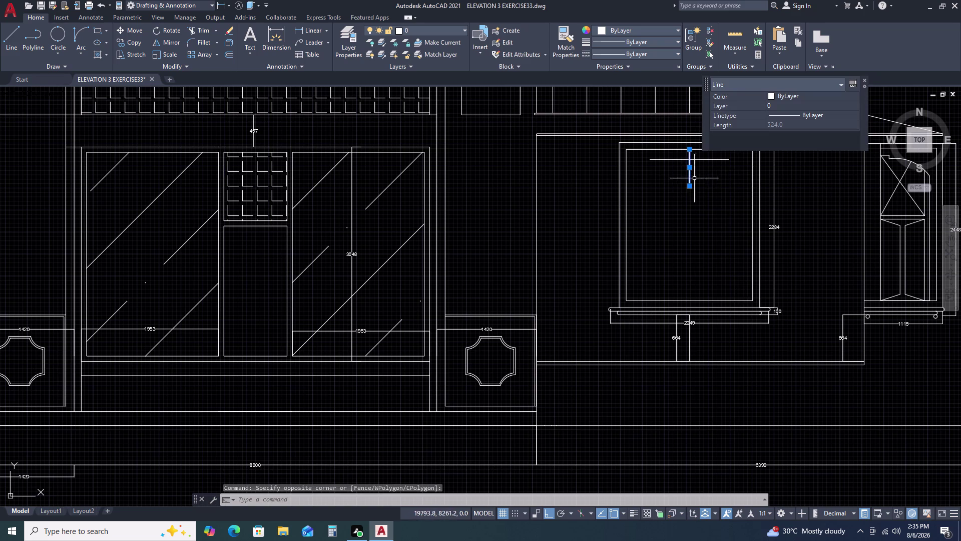
key(Delete)
key(l)
key(space)
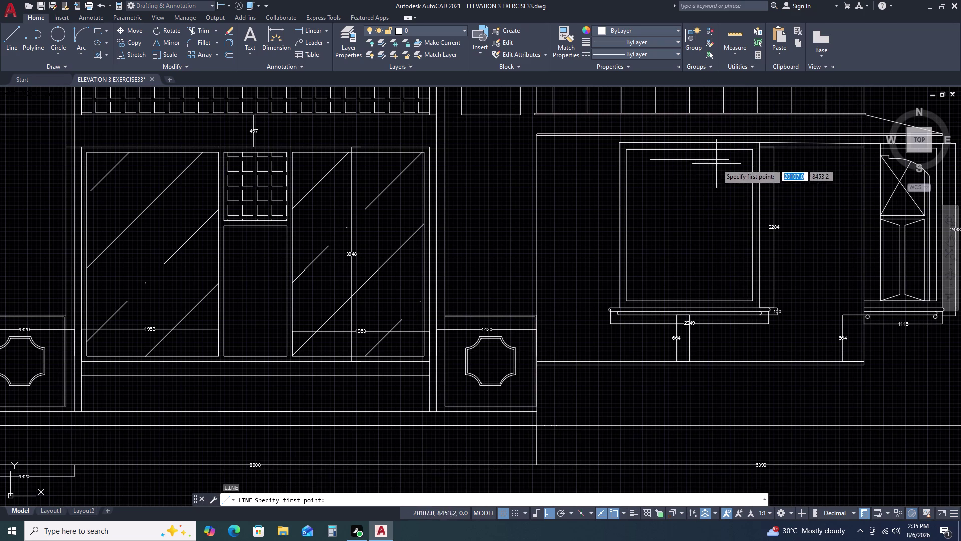
click(727, 159)
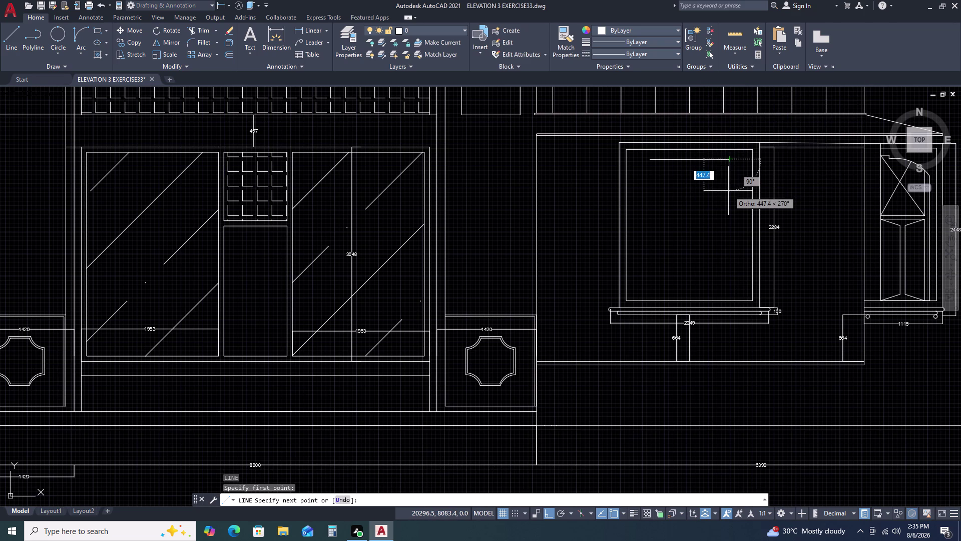
key(2)
text(5)
key(space)
key(Escape)
Draw a 50-unit leg down from the horizontal line's left end.
key(space)
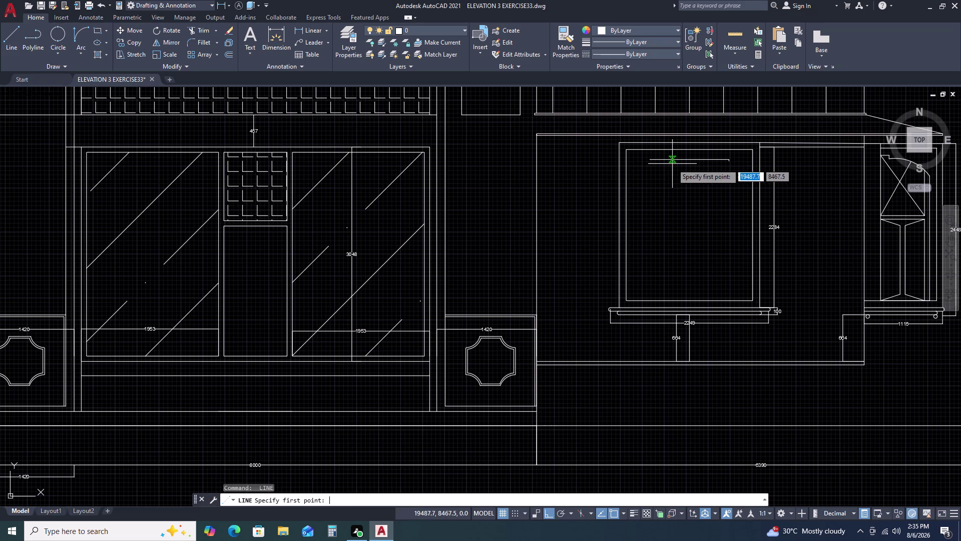
click(654, 159)
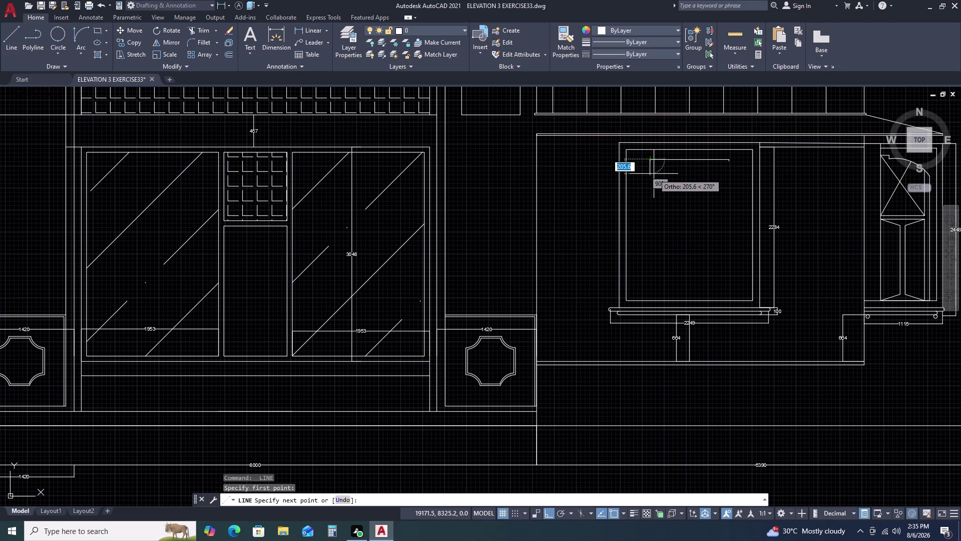
key(5)
text(0)
key(space)
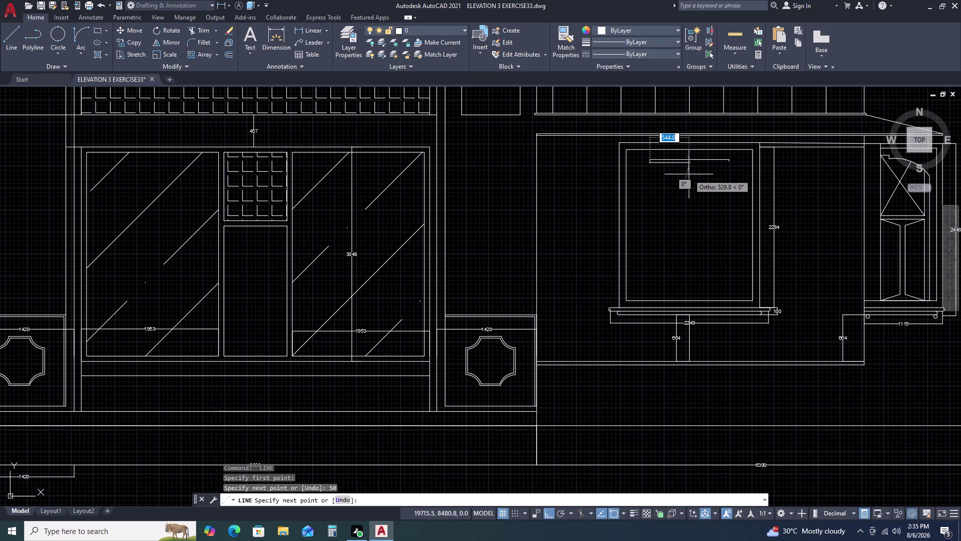
key(Escape)
scroll(up, 3)
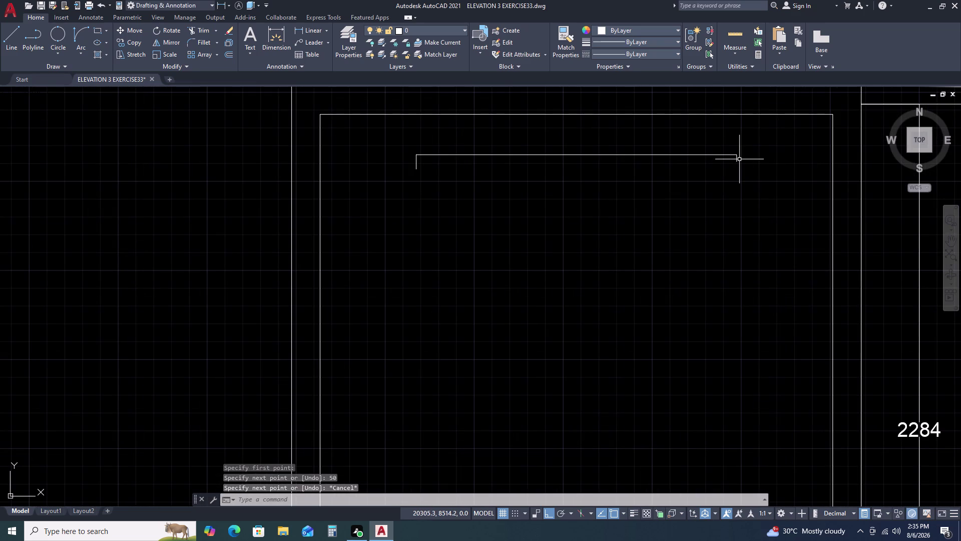
Erase the stray line near the bracket's right end.
click(740, 159)
click(728, 162)
key(Delete)
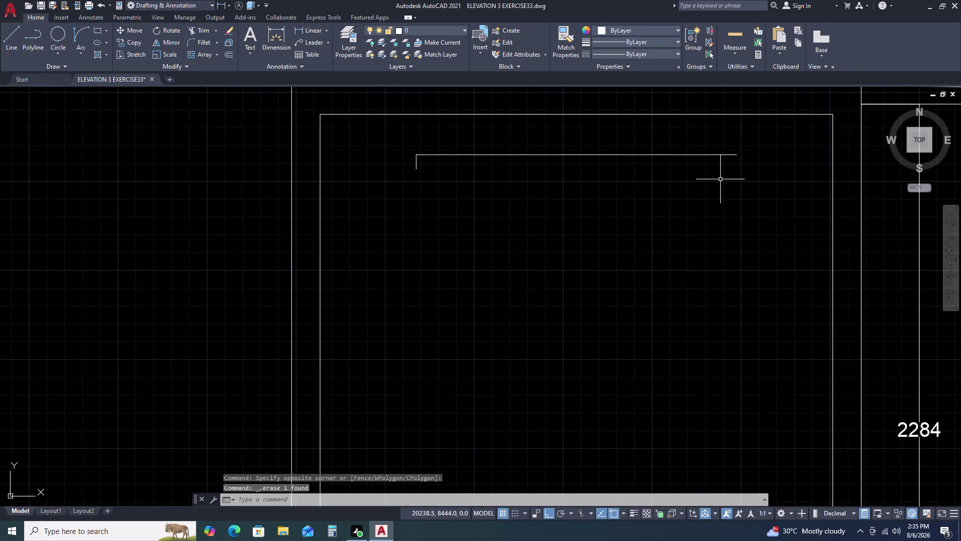
Draw a 50-unit leg down from the horizontal line's right end.
key(i)
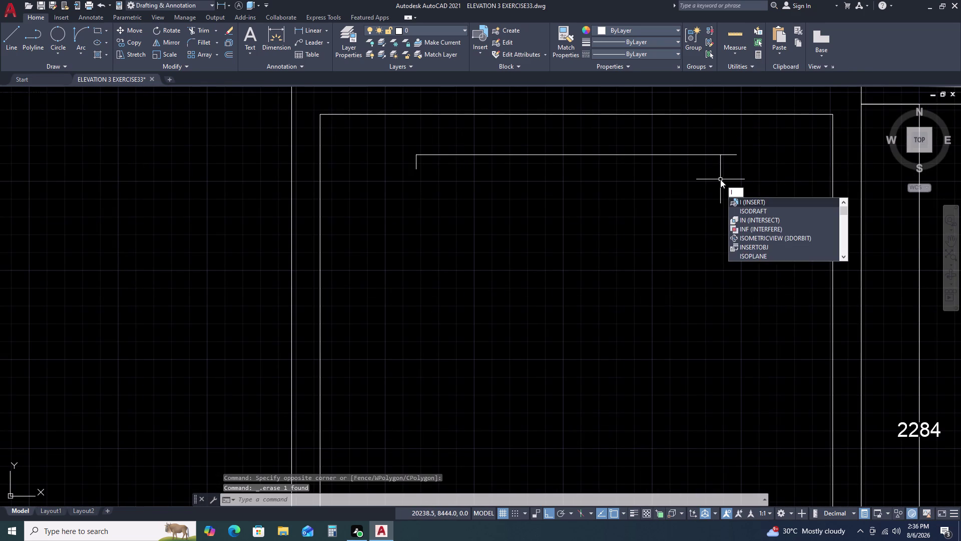
key(BackSpace)
key(l)
key(space)
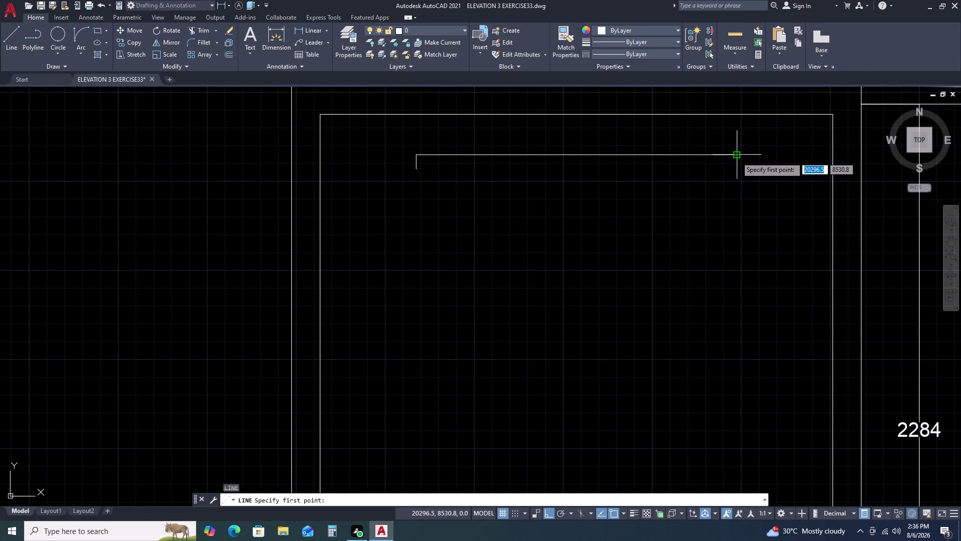
click(737, 156)
key(5)
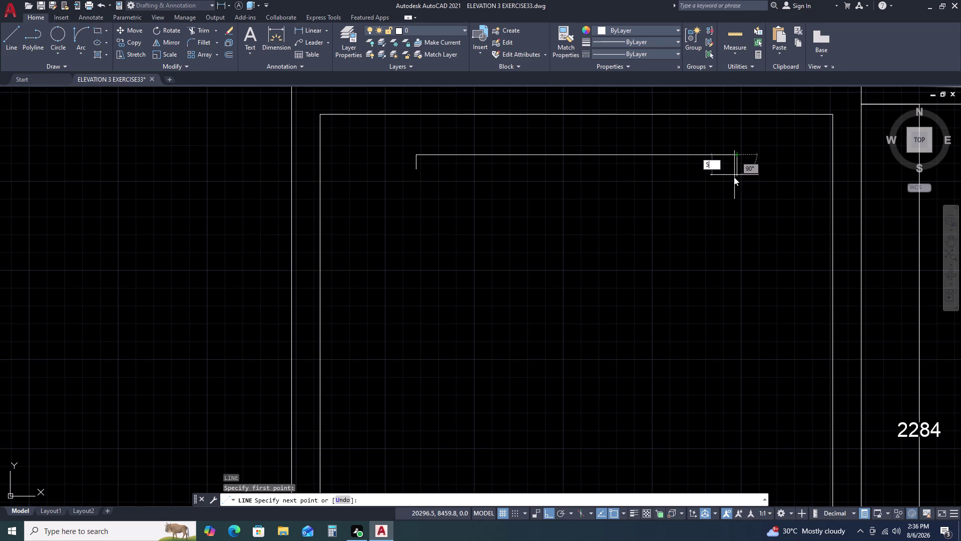
key(0)
key(space)
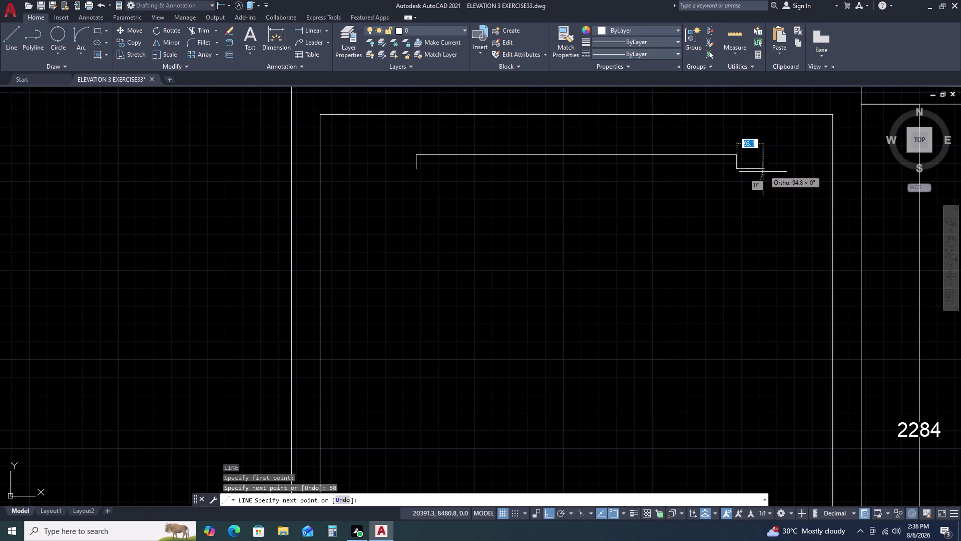
key(Escape)
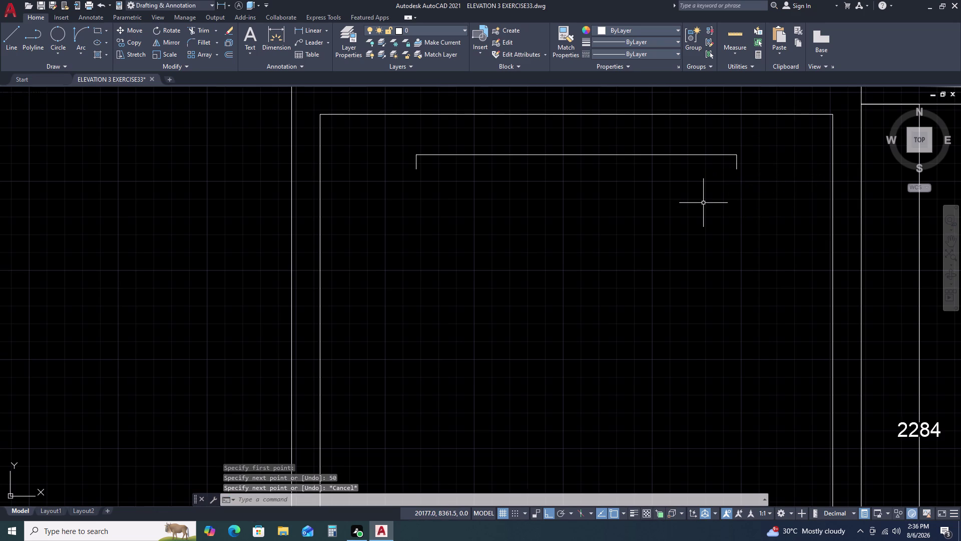
middle_drag(728, 270, 705, 196)
scroll(down, 3)
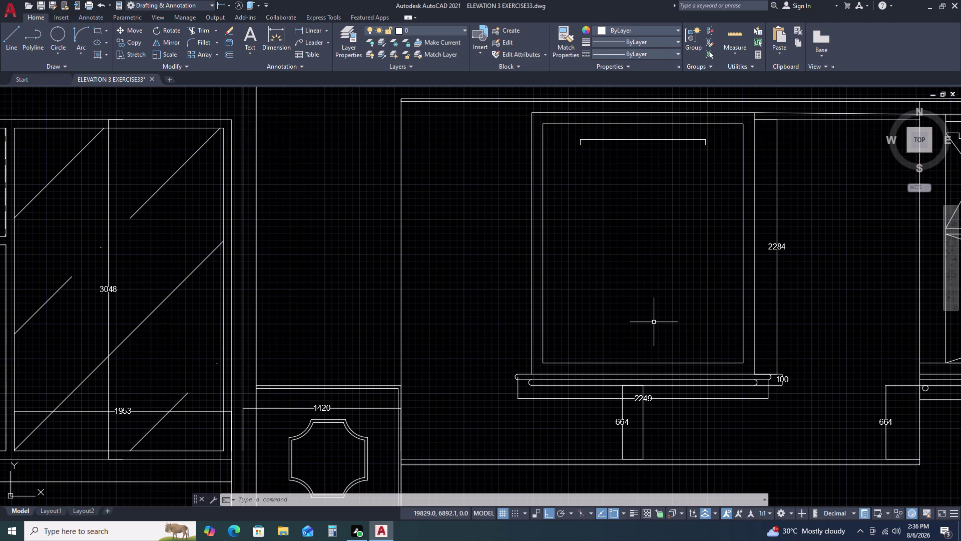
Draw a short line near the bracket's right end.
text(L)
key(space)
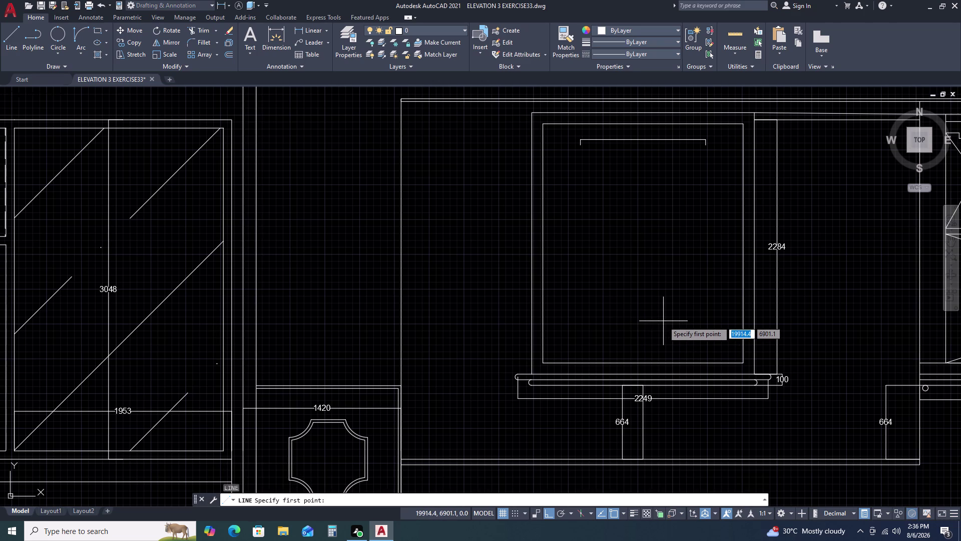
click(707, 148)
click(726, 148)
key(Escape)
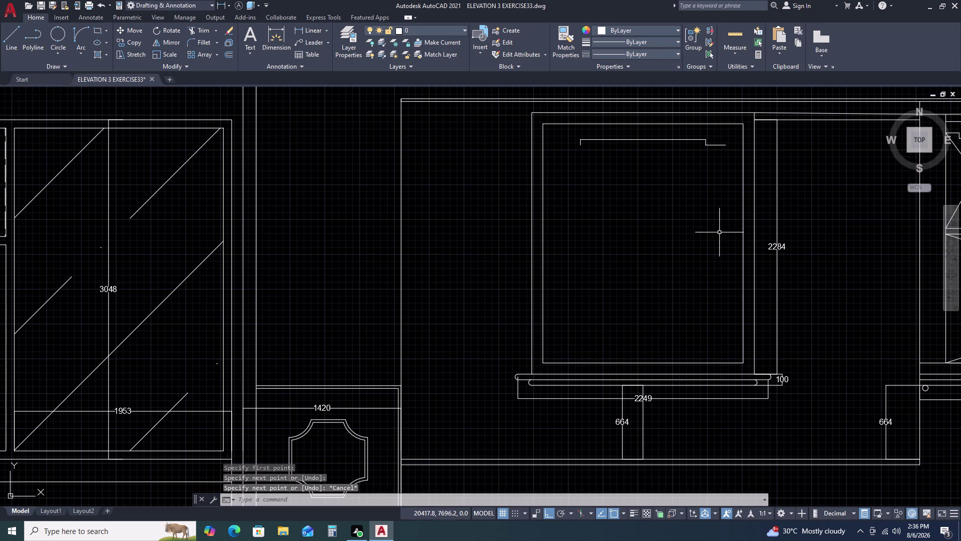
key(space)
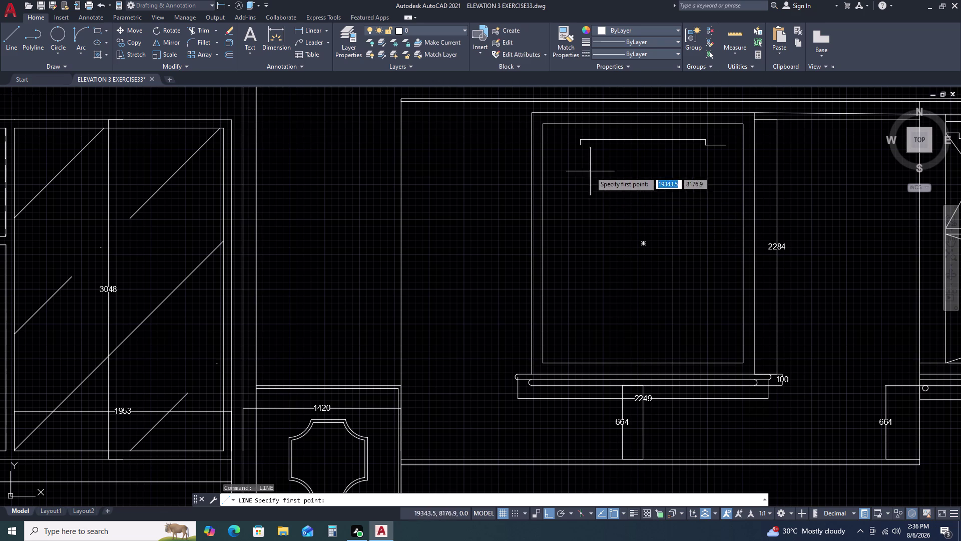
Draw vertical side lines from both bracket ends down to the window bottom.
click(583, 147)
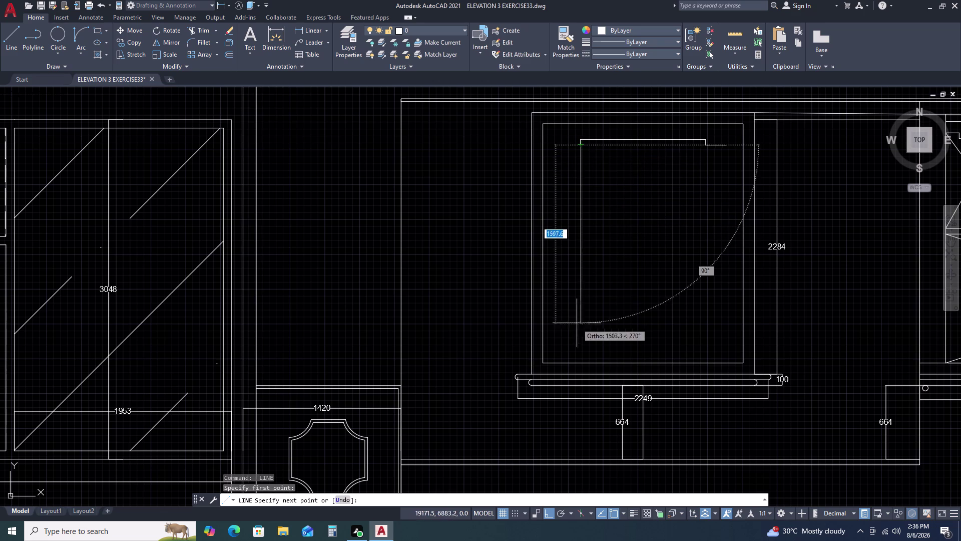
click(578, 364)
key(Escape)
key(space)
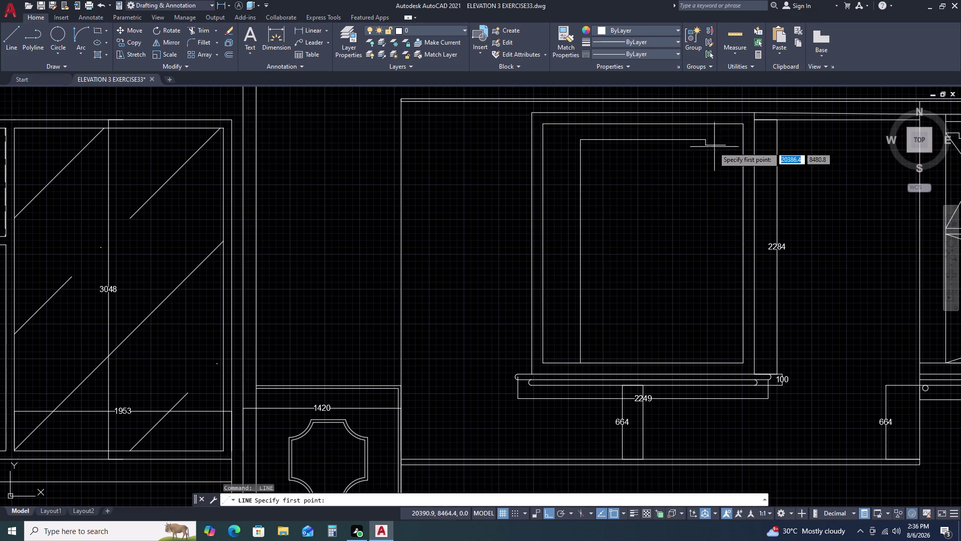
click(704, 147)
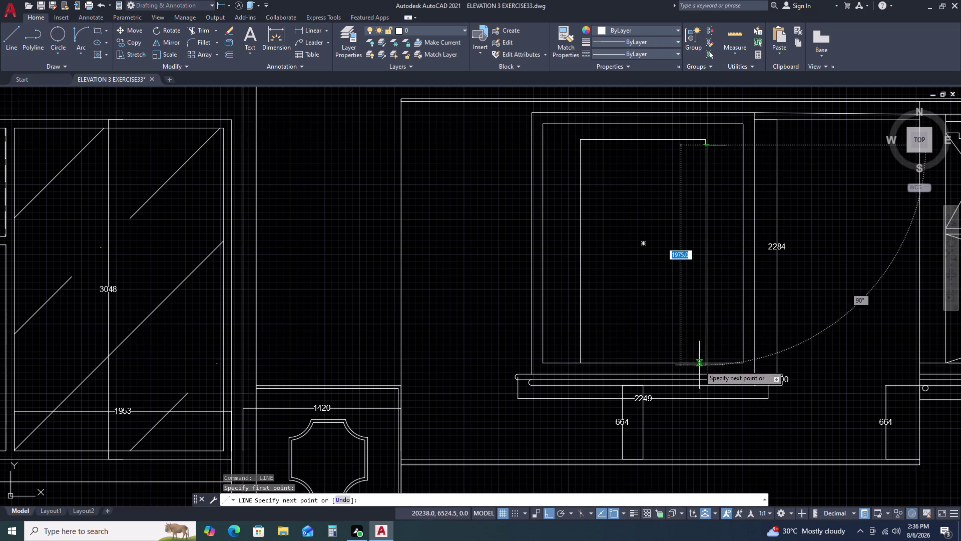
double_click(705, 363)
key(Escape)
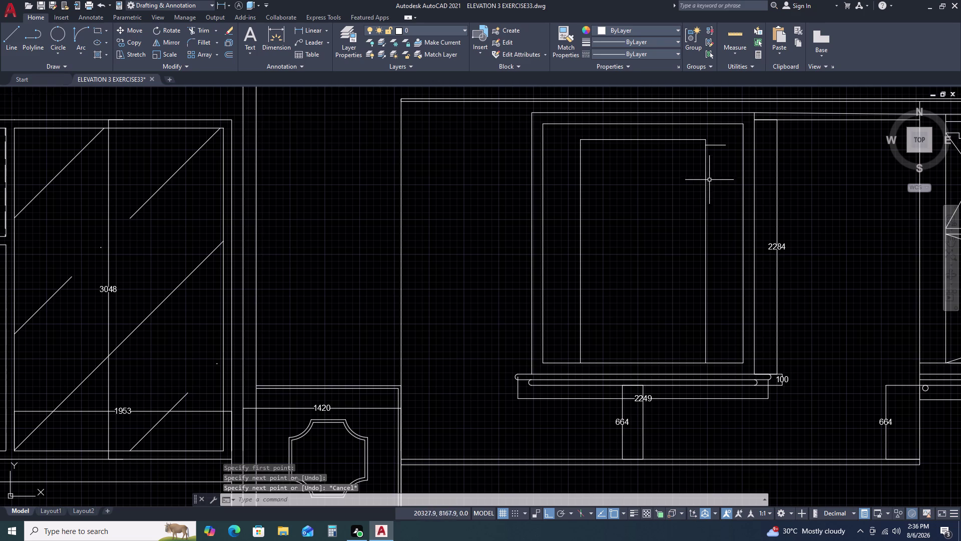
Select and erase the leftover stub beside the bracket.
double_click(713, 176)
drag(713, 178, 707, 180)
triple_click(672, 200)
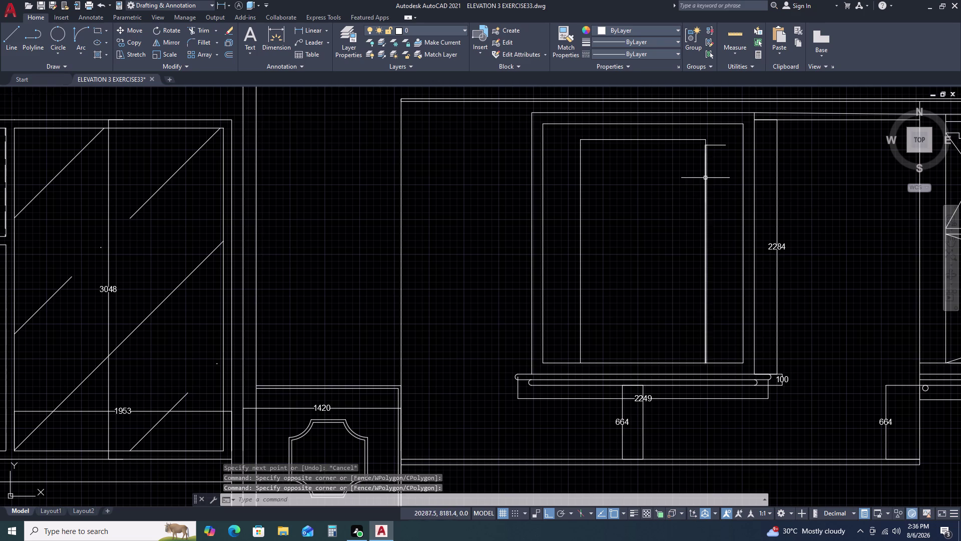
click(705, 178)
key(Escape)
click(719, 135)
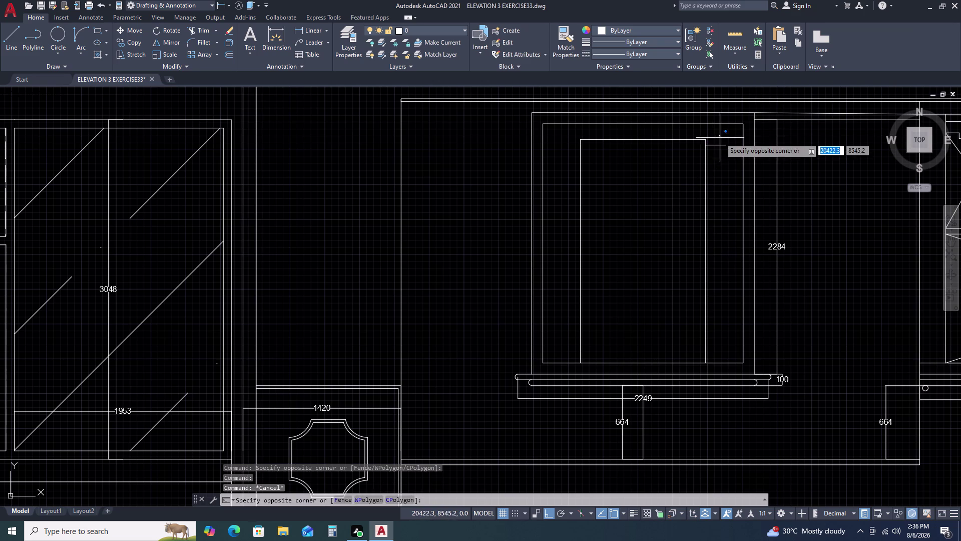
double_click(716, 155)
key(Delete)
drag(719, 171, 706, 177)
click(678, 189)
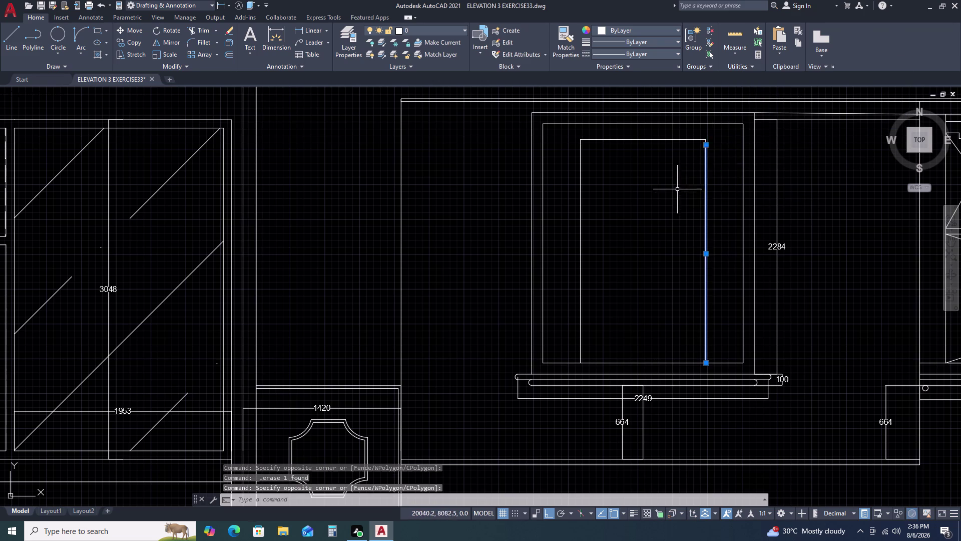
Move the right side line 100 units, using its bottom endpoint as base point.
text(M)
key(space)
click(705, 366)
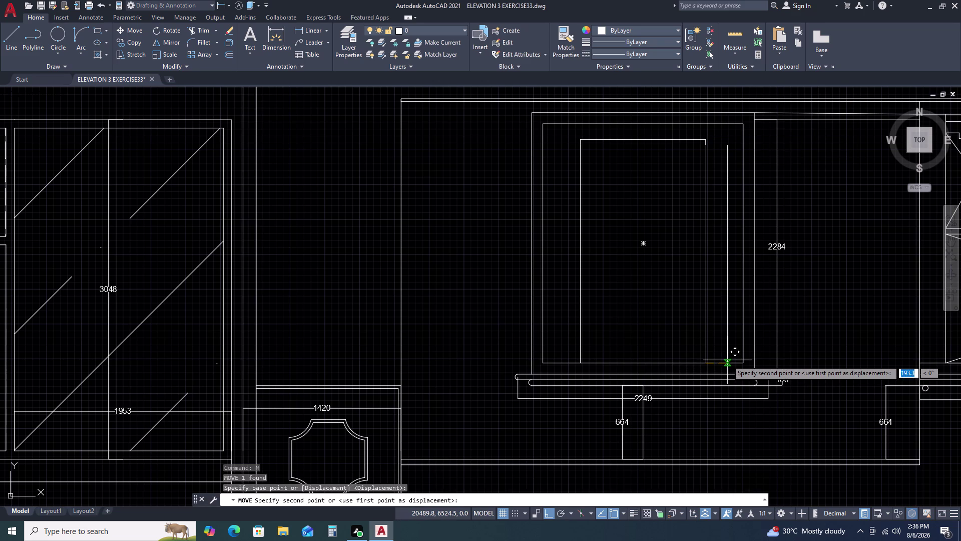
key(F8)
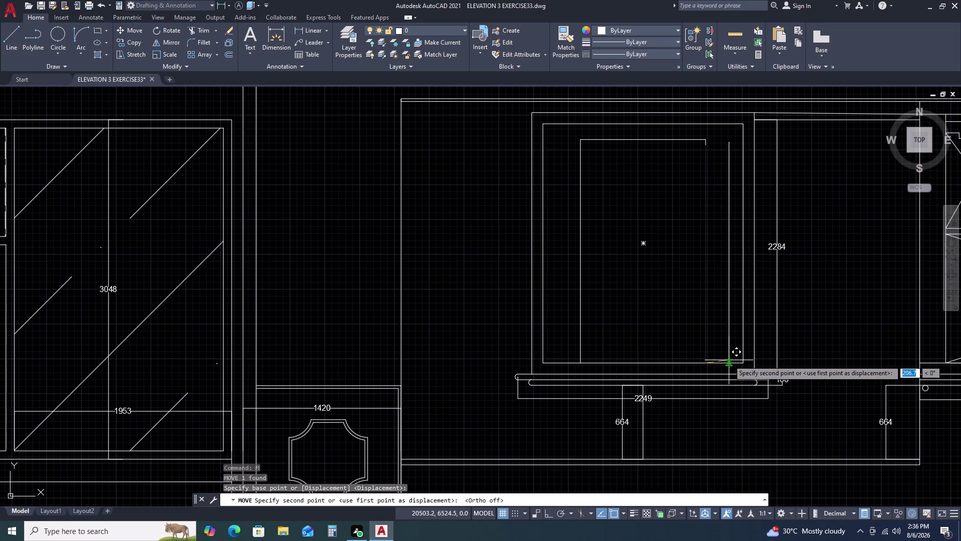
key(F8)
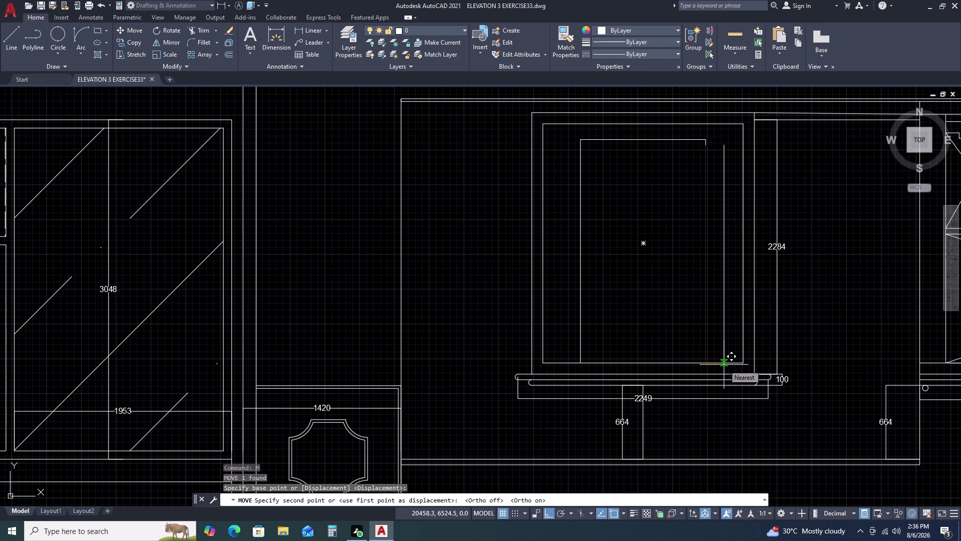
key(1)
text(00)
key(space)
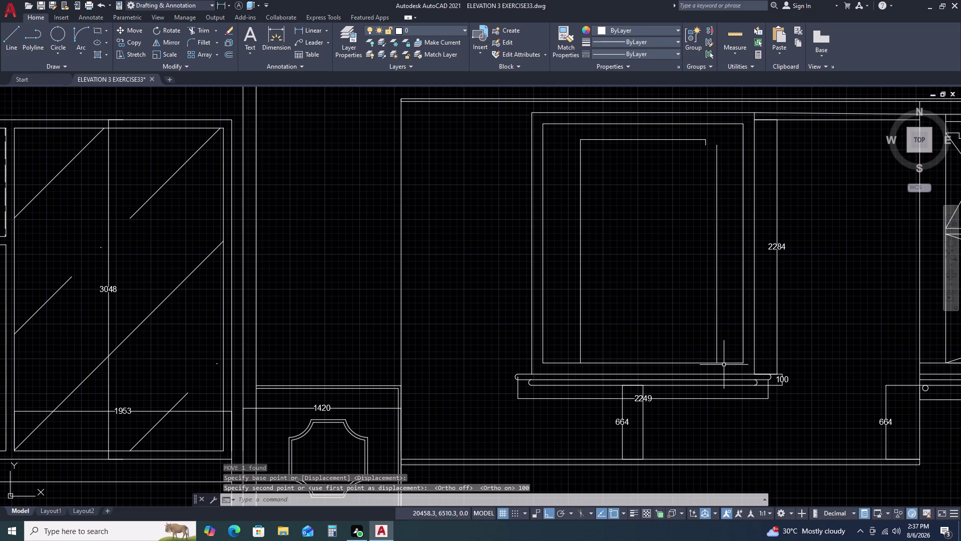
Move the inner left vertical line 100 units to the left from its bottom end.
click(602, 311)
click(564, 327)
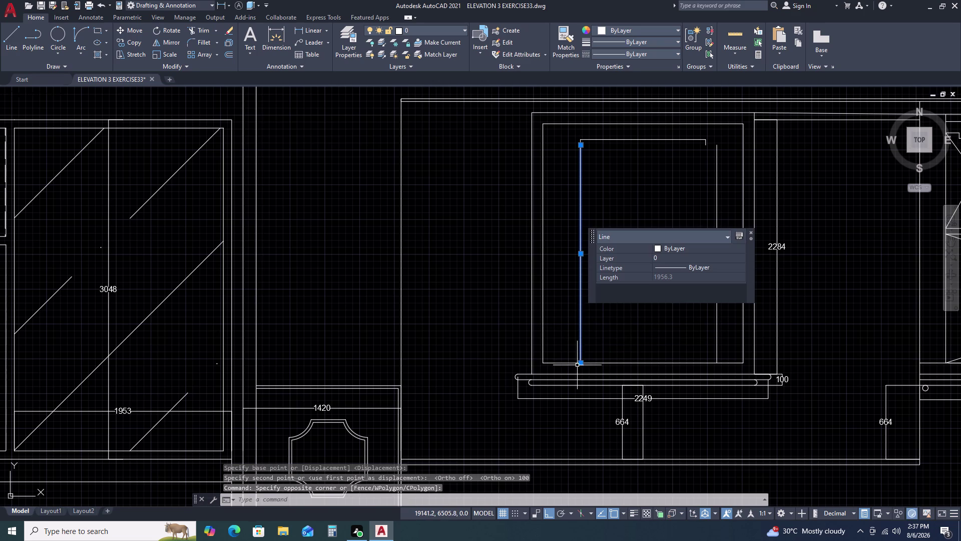
text(M)
key(space)
click(579, 362)
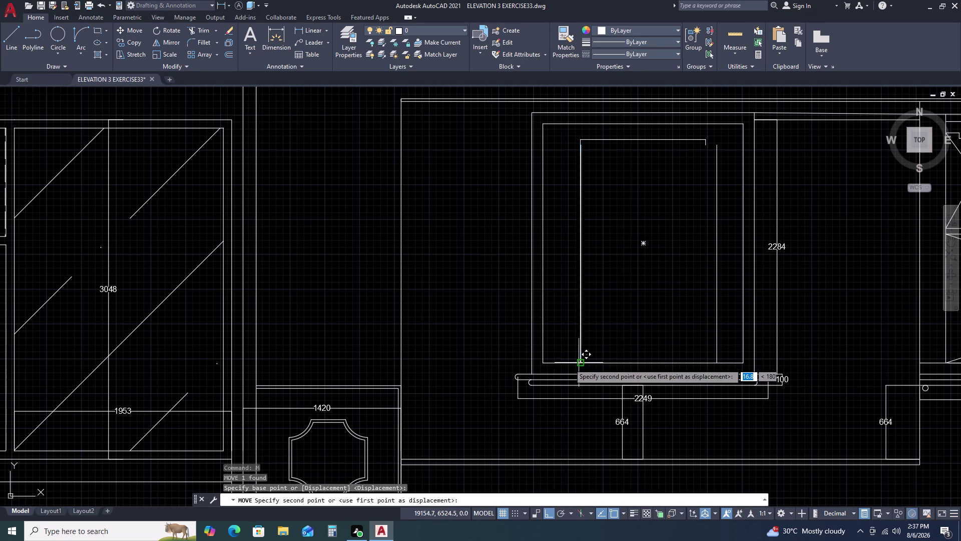
key(1)
text(90)
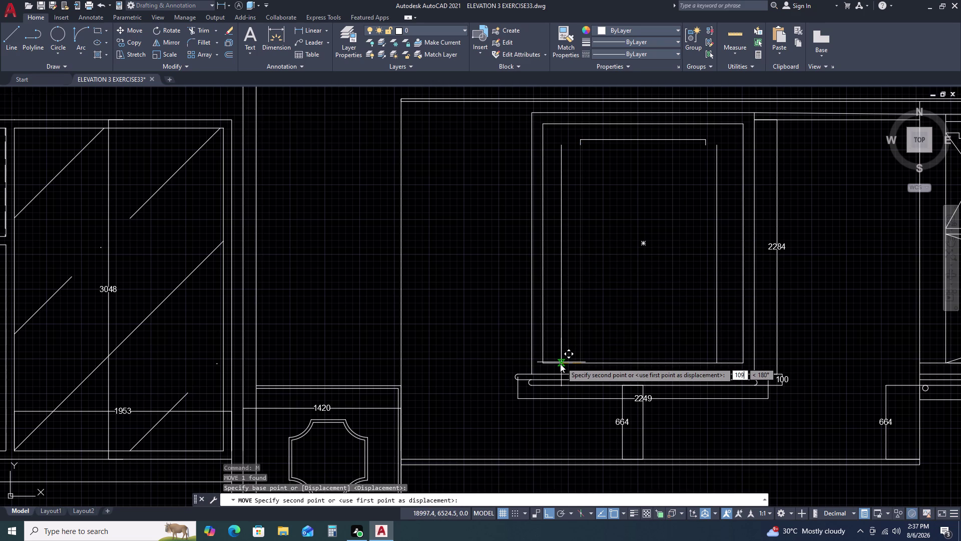
key(BackSpace)
text(0)
key(space)
key(Escape)
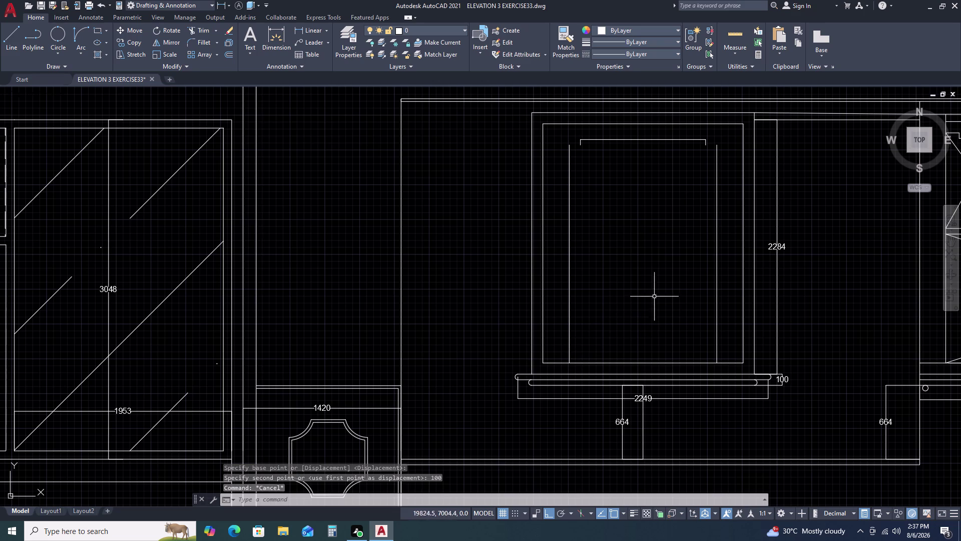
scroll(up, 3)
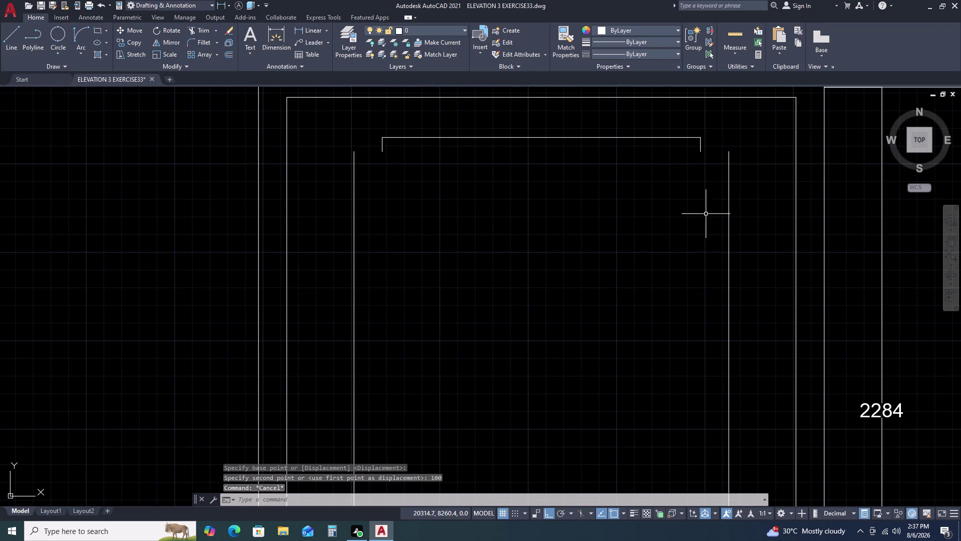
Start a zero-radius fillet with the window's right vertical line as the first object.
scroll(down, 3)
key(f)
key(space)
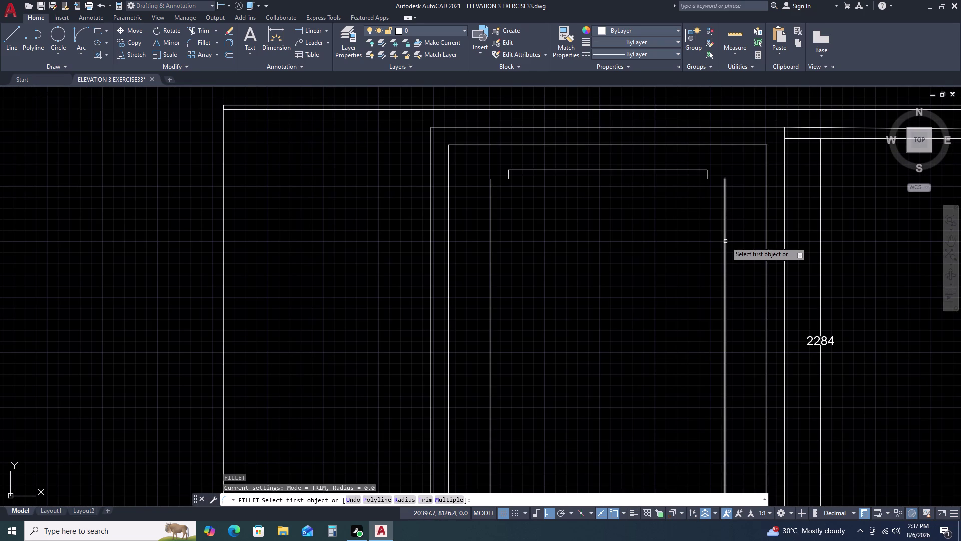
click(707, 173)
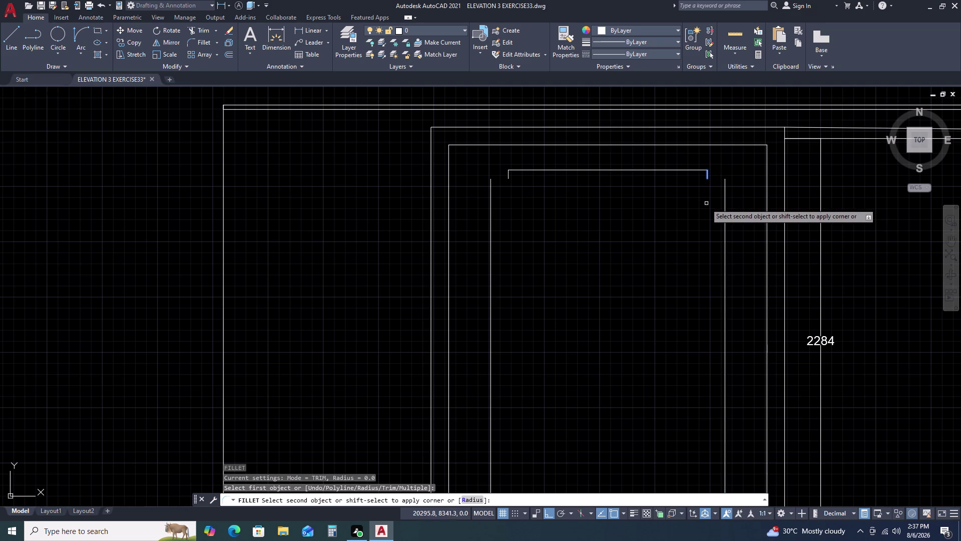